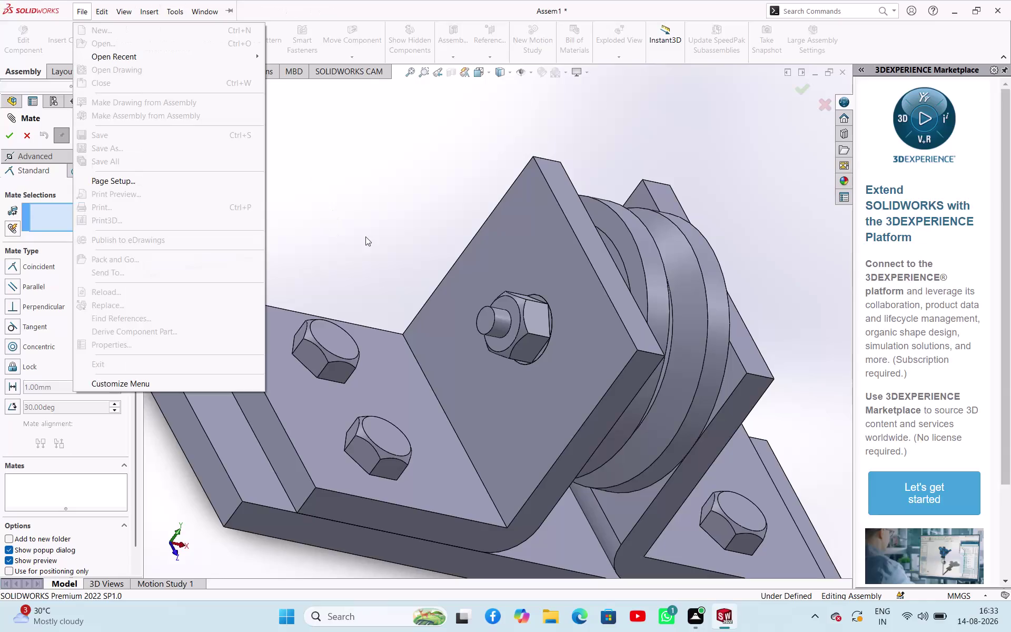
Mate NUT Front Plane coincident with Assem1 Front Plane to fully define the assembly.
click(375, 177)
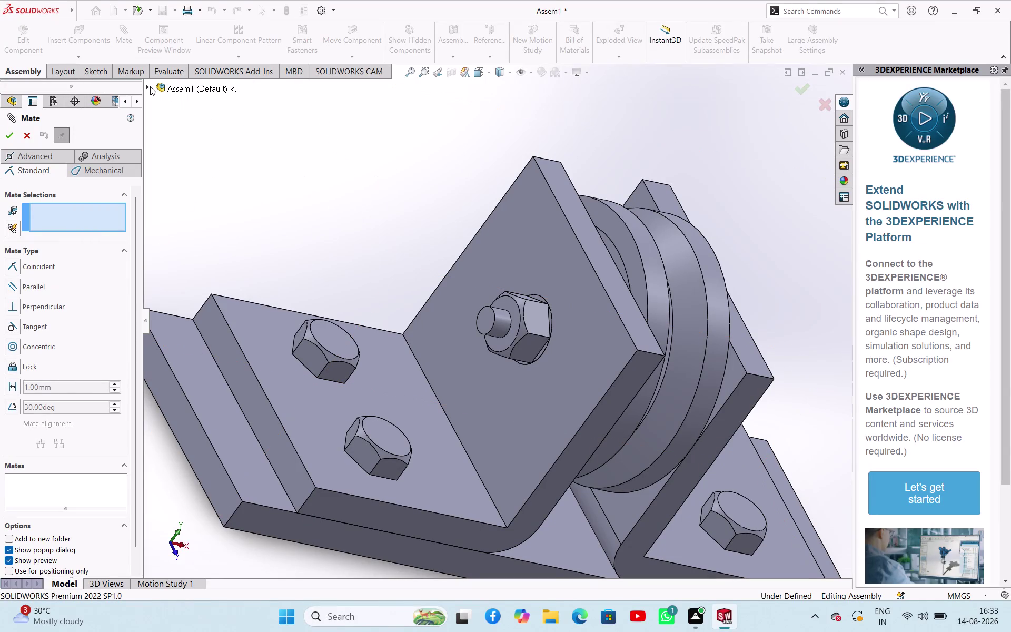
click(150, 87)
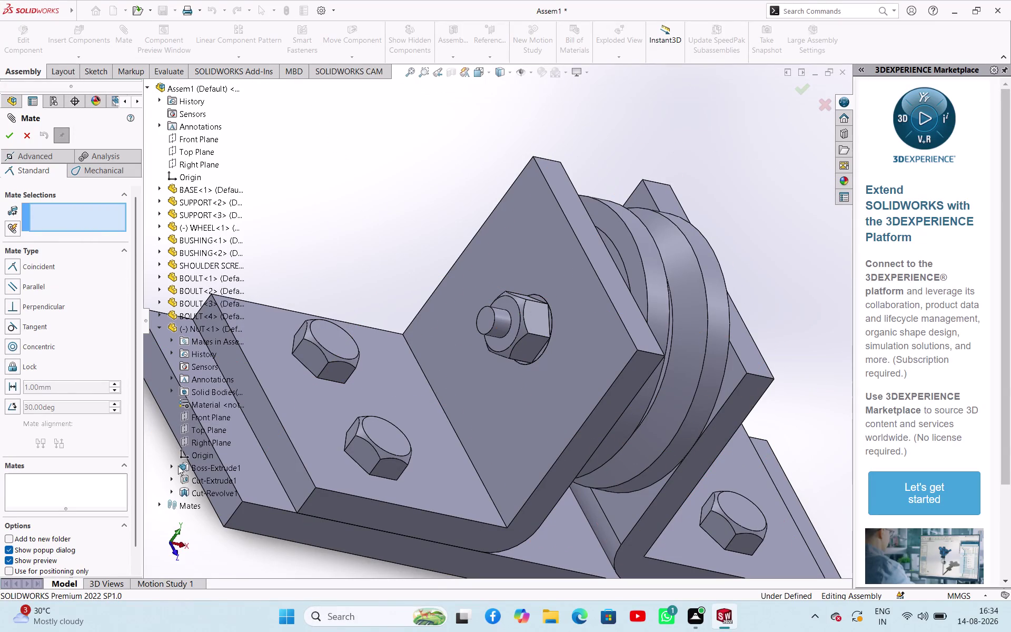
click(201, 417)
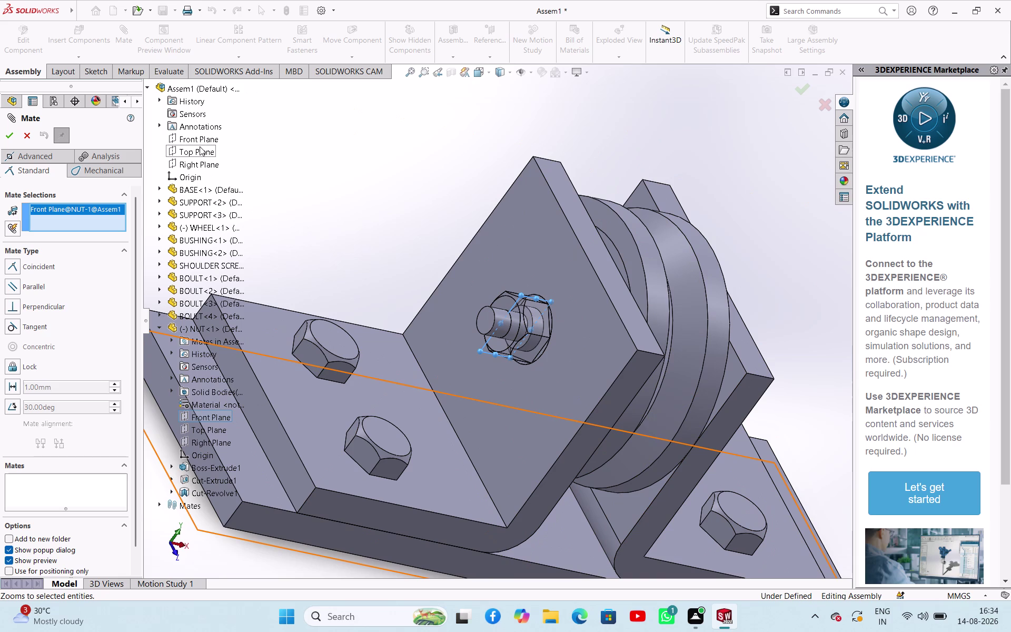
click(197, 137)
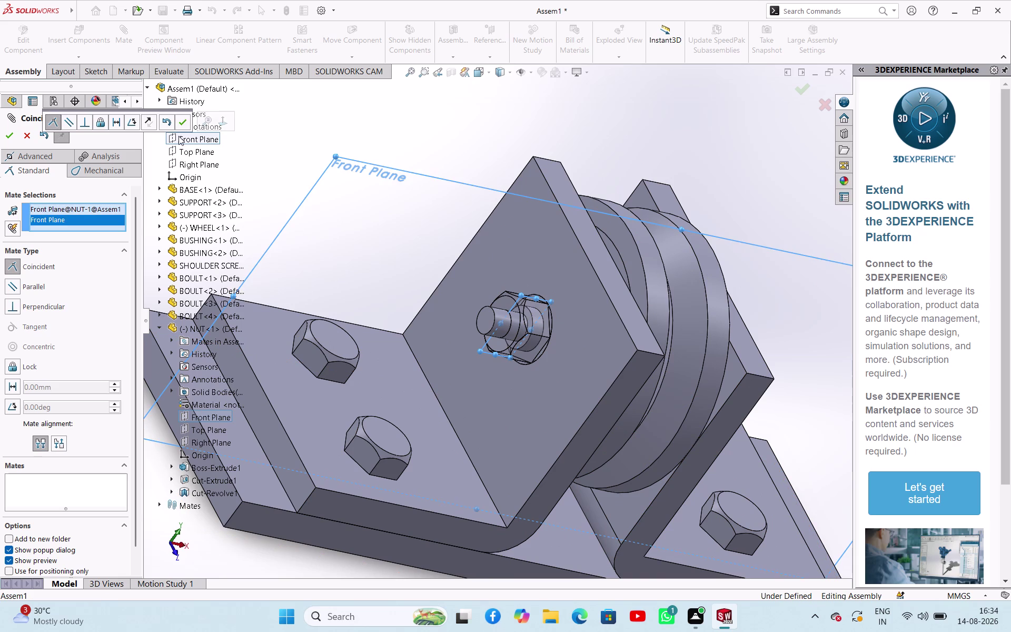
click(183, 122)
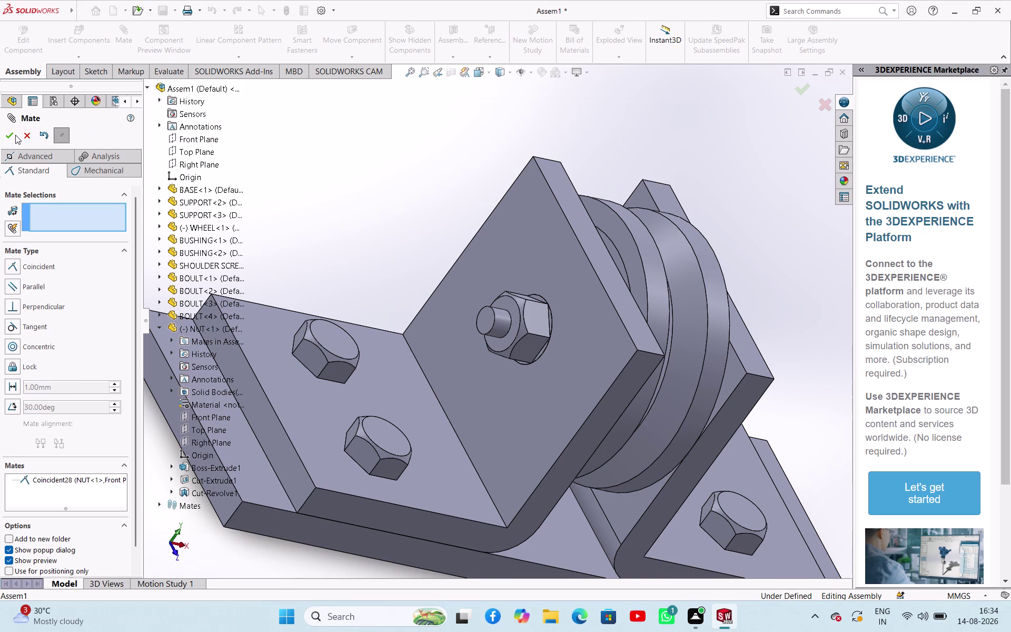
click(14, 135)
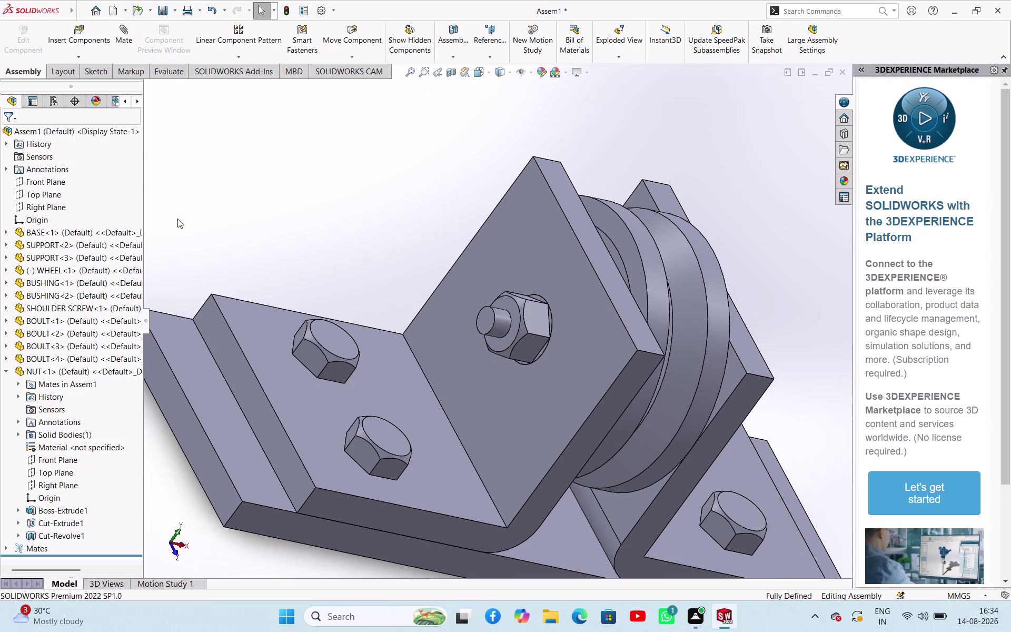
click(7, 374)
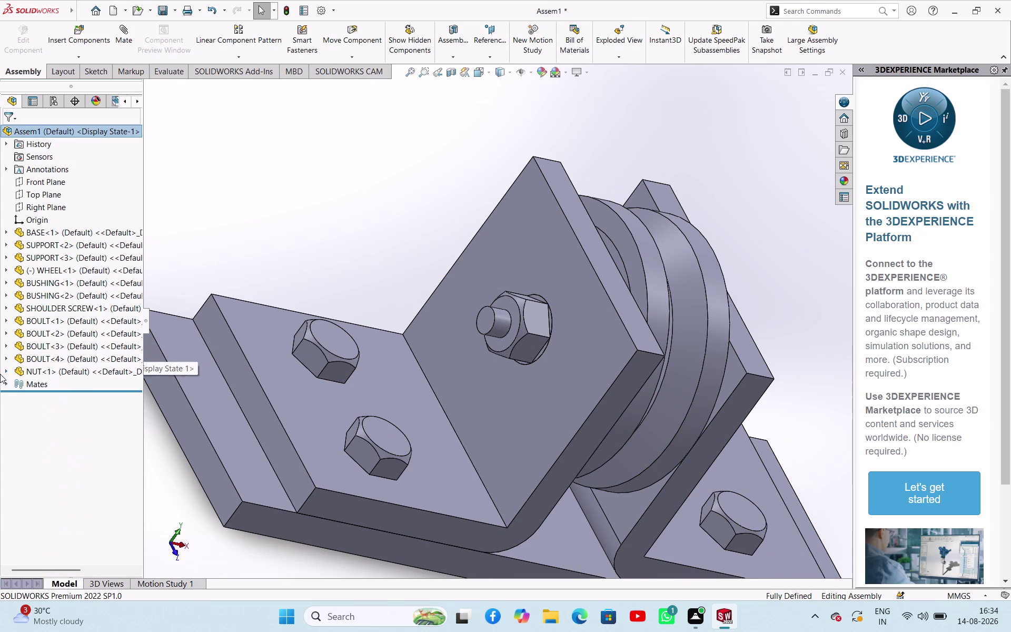
click(241, 225)
scroll(up, 3)
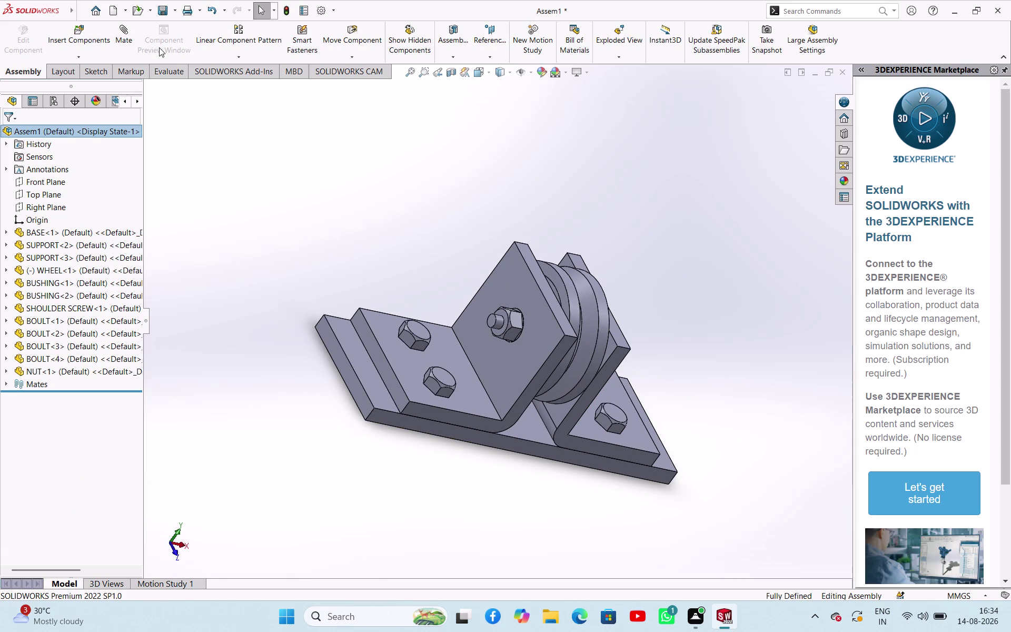
click(308, 186)
middle_drag(311, 194, 275, 183)
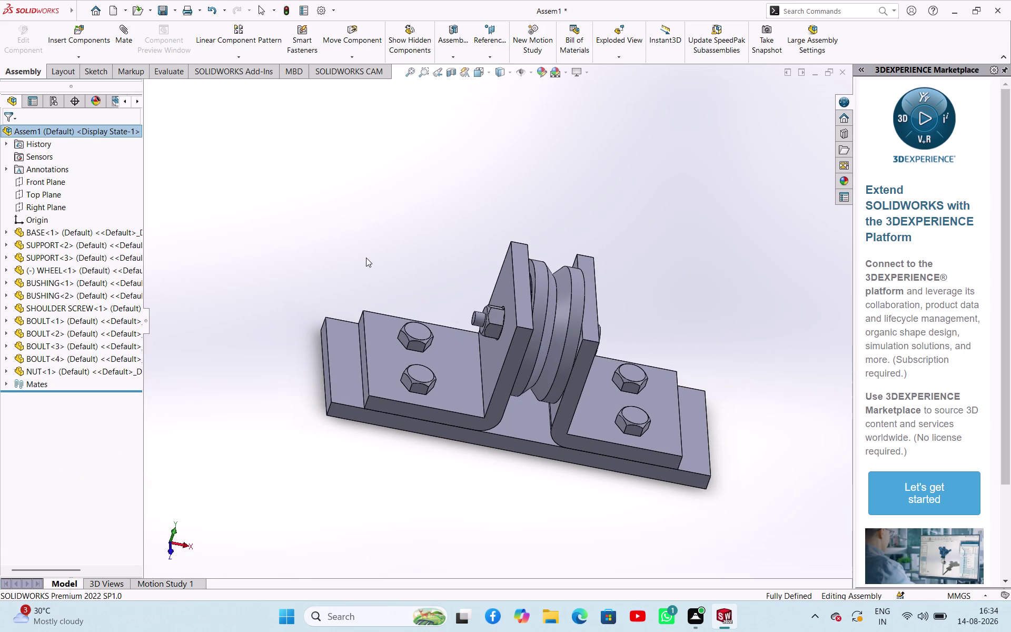
key(ctrl+F2)
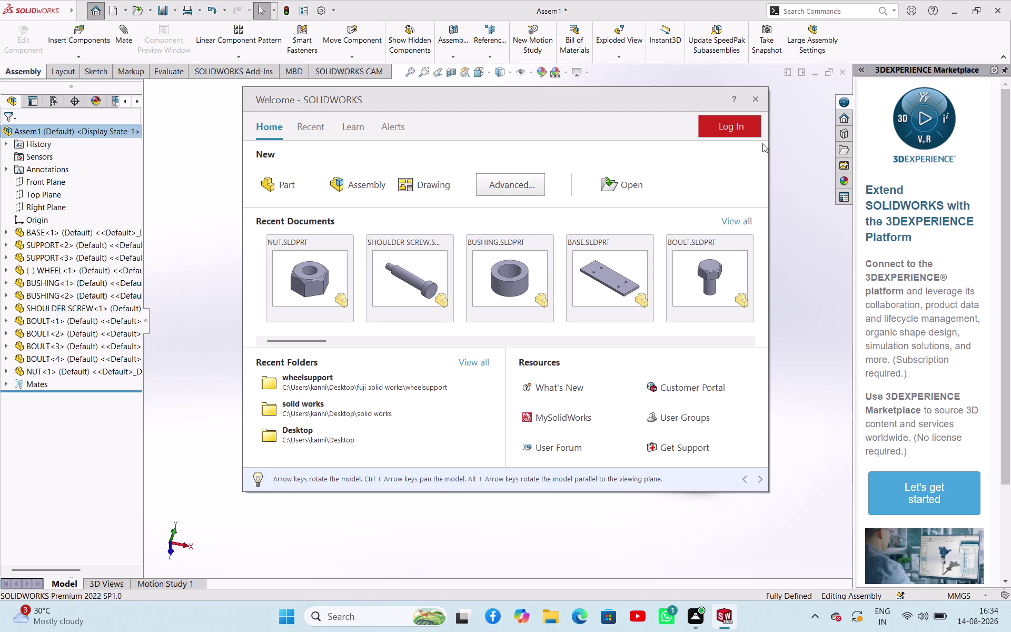
click(762, 102)
click(696, 202)
middle_drag(696, 241, 621, 216)
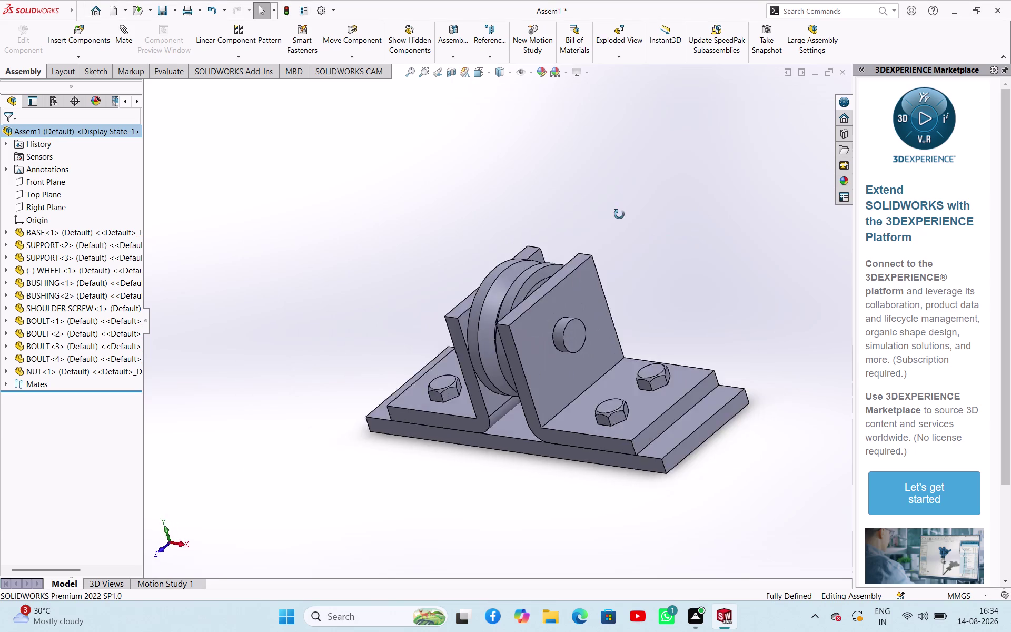
middle_drag(621, 216, 789, 267)
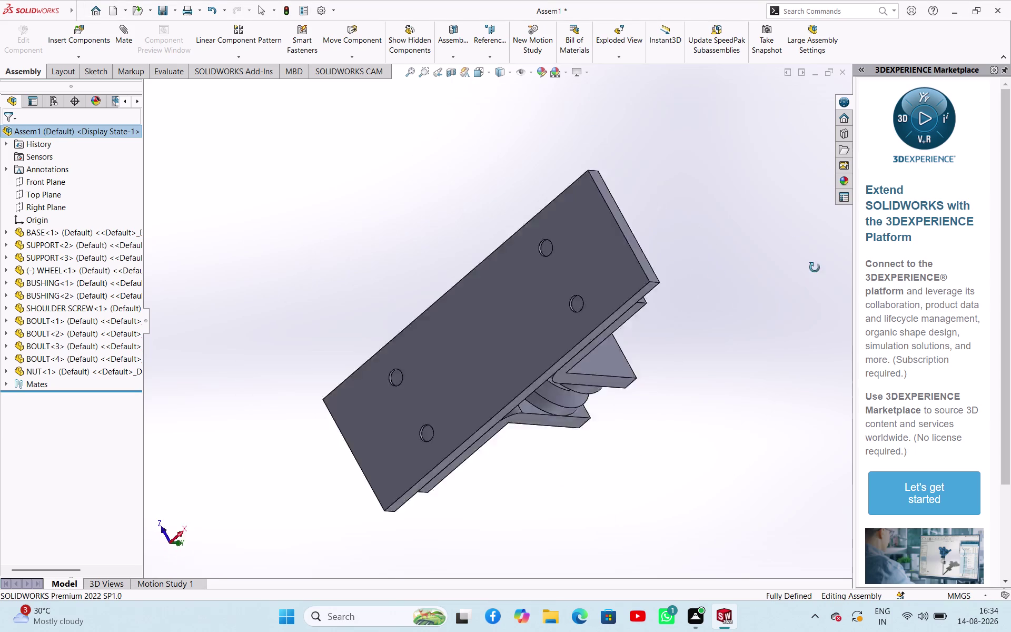
middle_drag(788, 268, 511, 149)
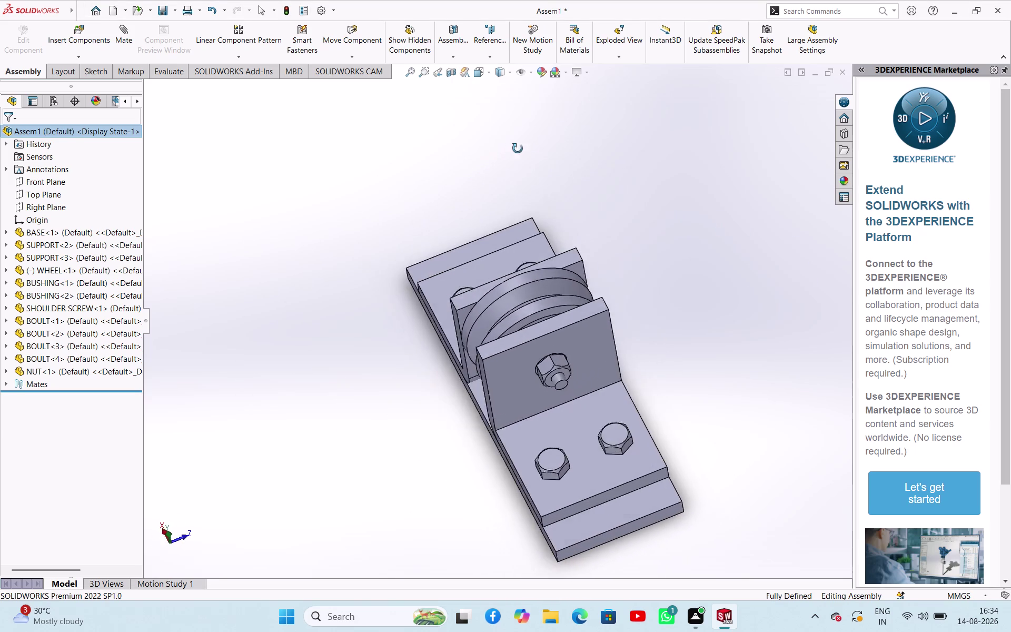
middle_drag(511, 149, 546, 184)
middle_drag(763, 325, 771, 286)
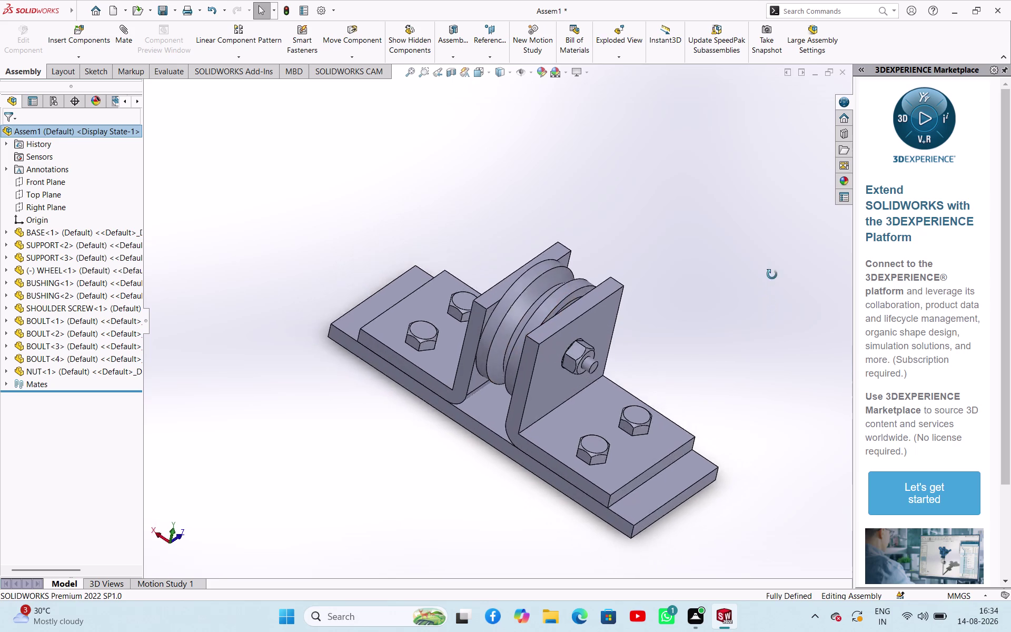
middle_drag(771, 285, 839, 277)
right_click(598, 312)
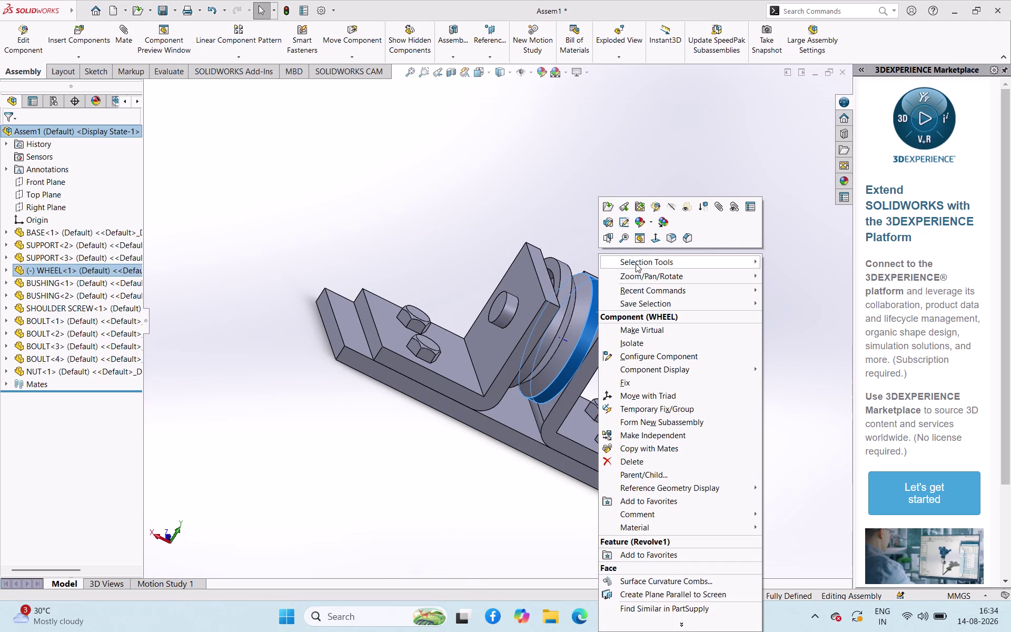
click(549, 197)
click(692, 254)
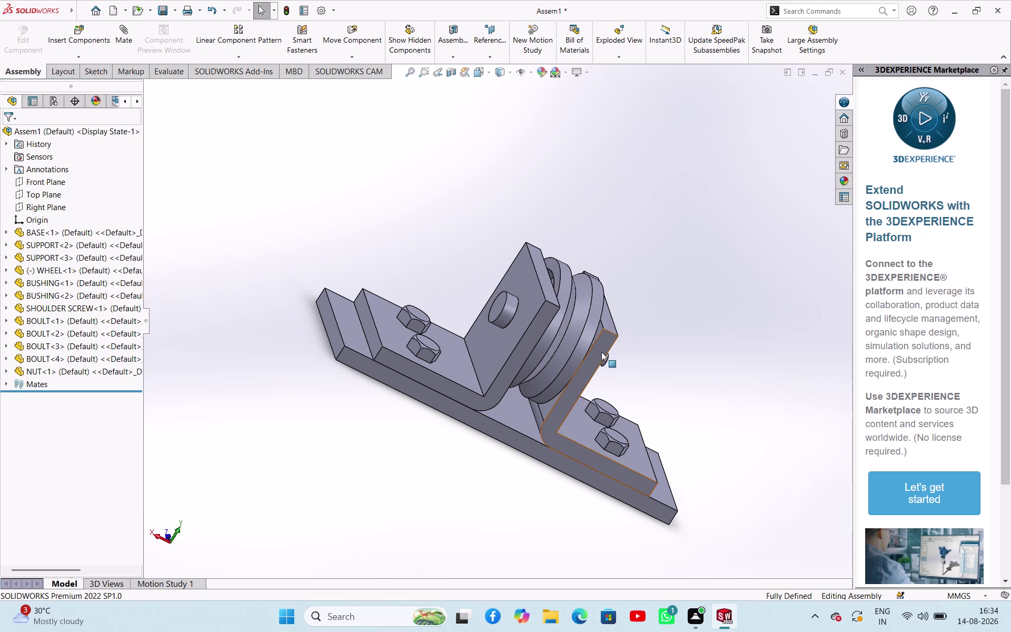
middle_drag(658, 285, 649, 299)
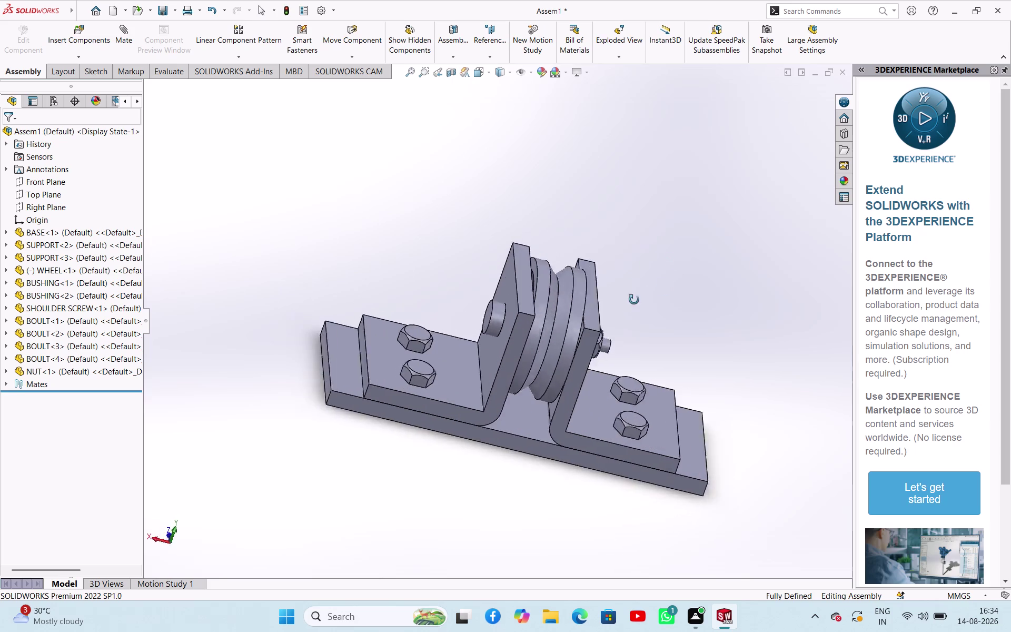
middle_drag(649, 298, 463, 220)
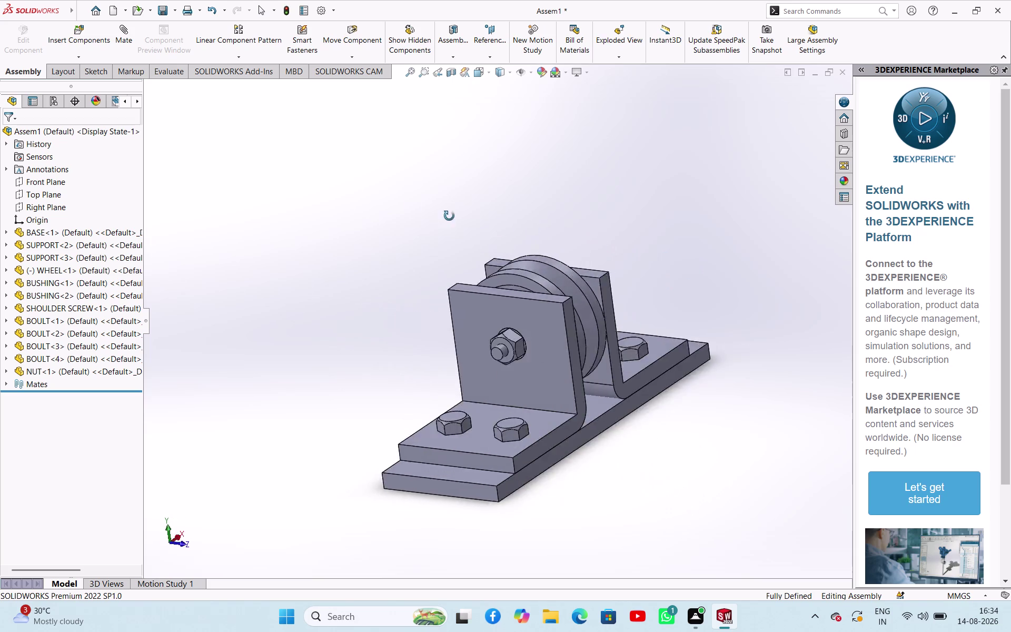
middle_drag(464, 219, 471, 267)
click(504, 279)
right_click(504, 279)
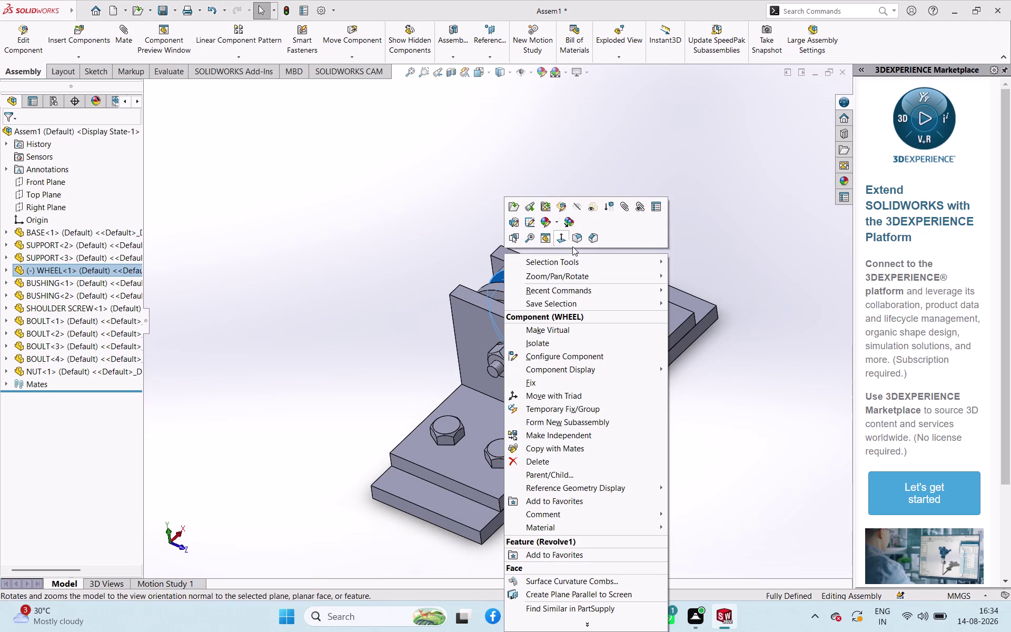
click(389, 181)
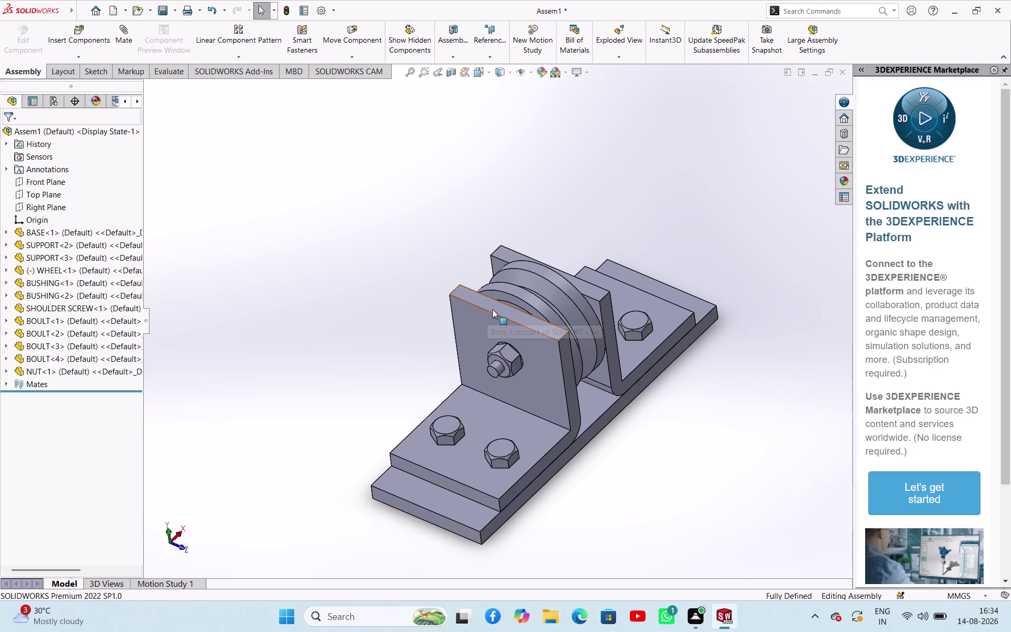
click(475, 327)
click(514, 296)
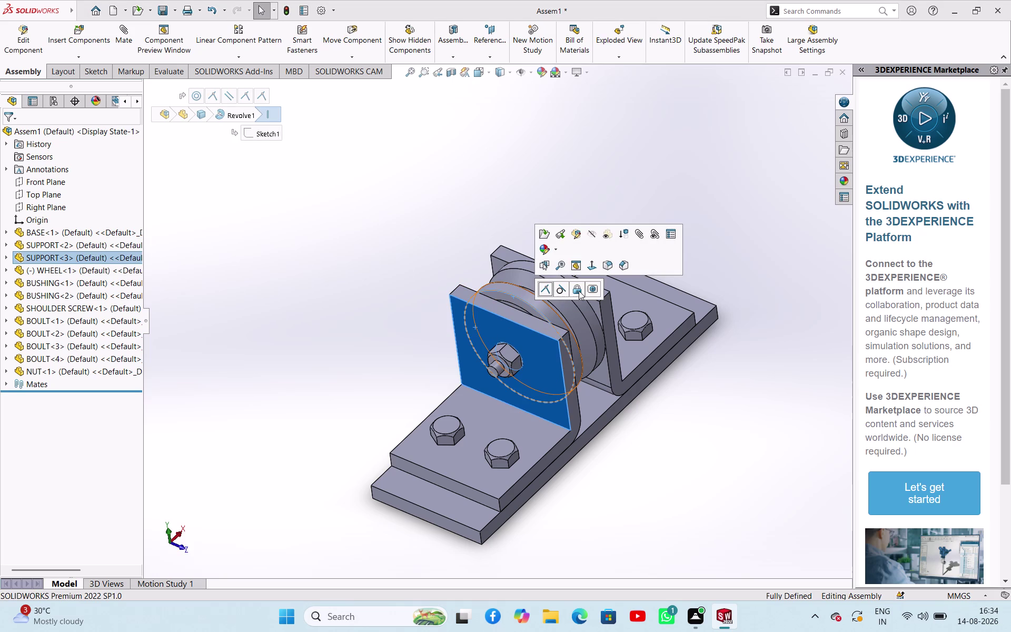
click(426, 237)
click(380, 238)
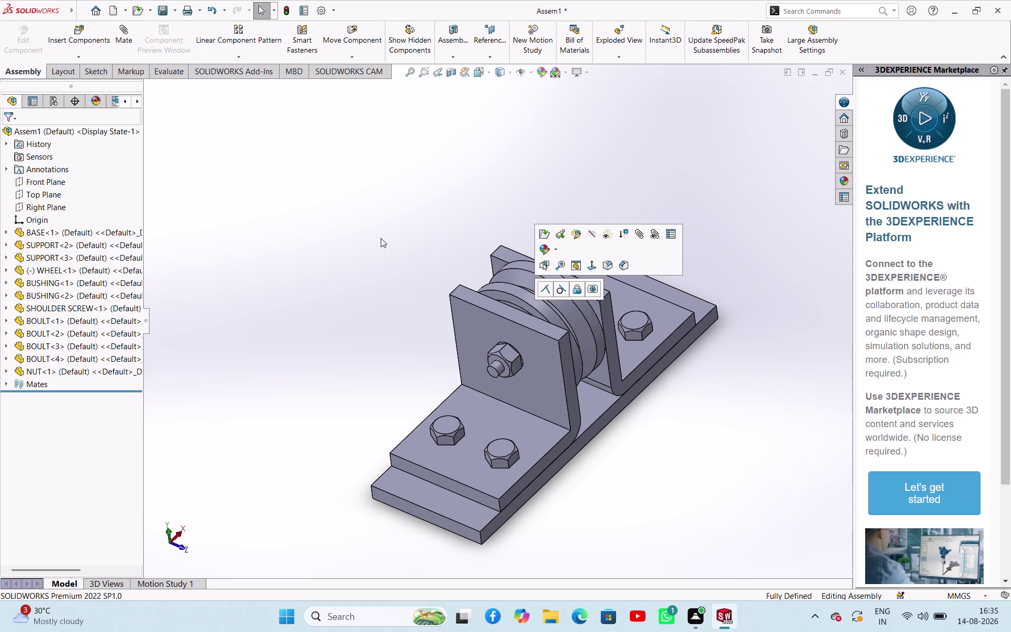
click(381, 286)
click(459, 165)
click(335, 255)
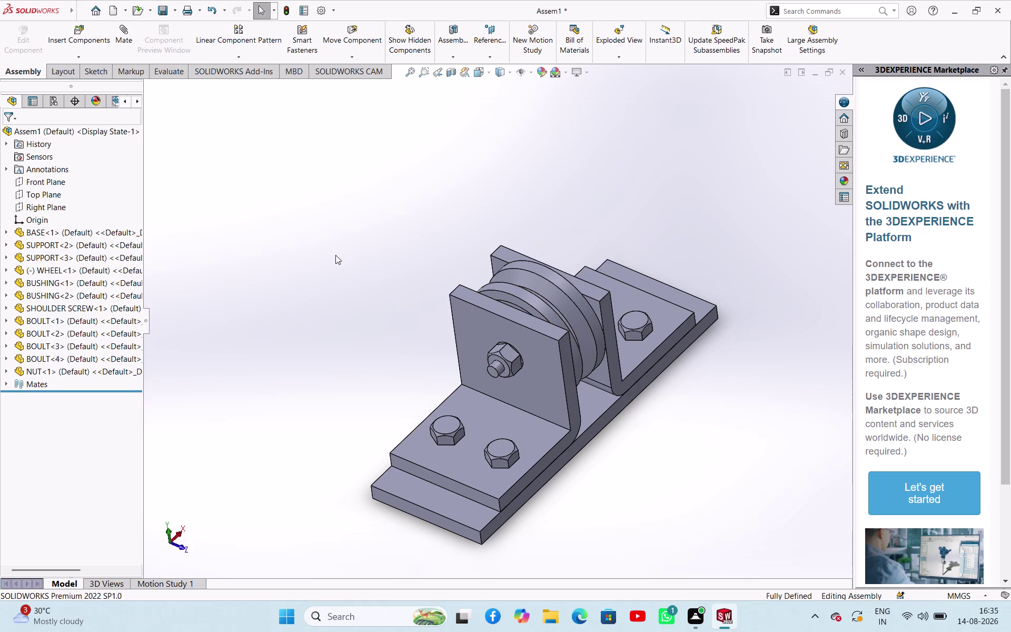
Save the assembly as Assem1 in Desktop > fuji solid works > wheelsupport.
key(ctrl+s)
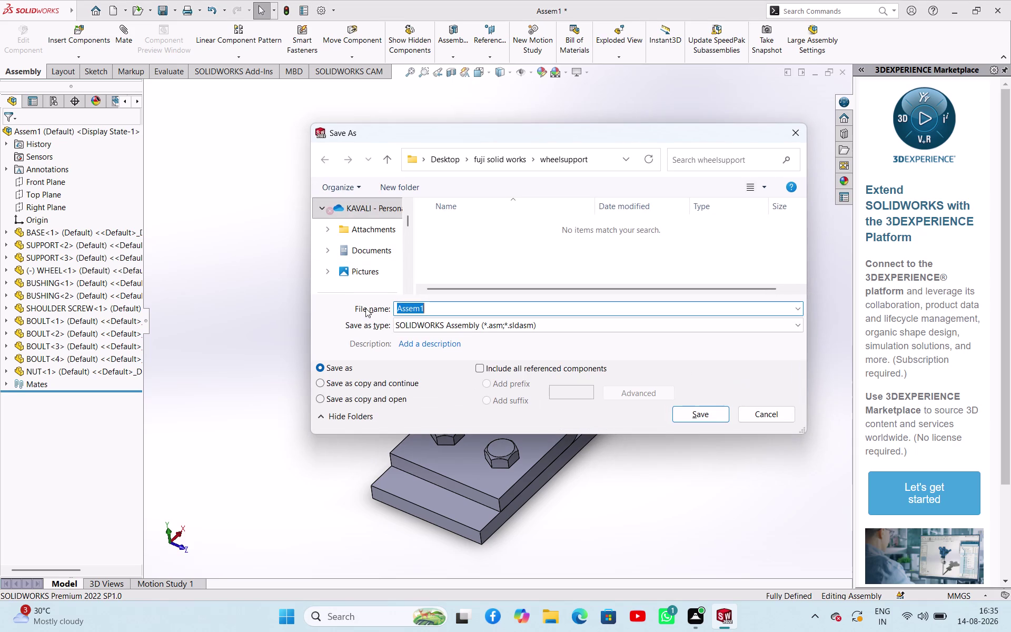
scroll(down, 3)
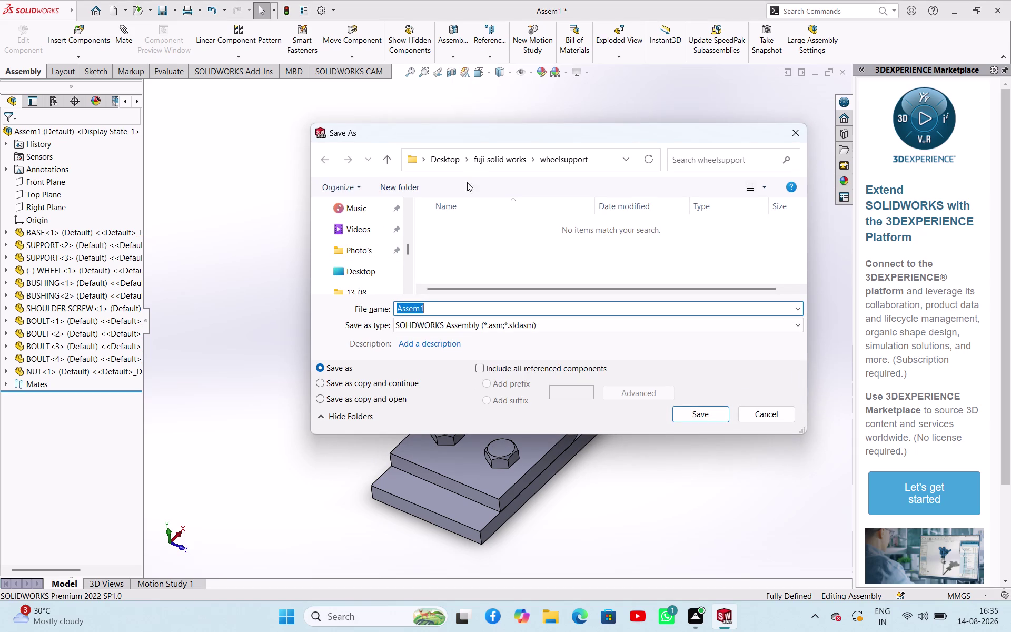
click(372, 269)
scroll(down, 3)
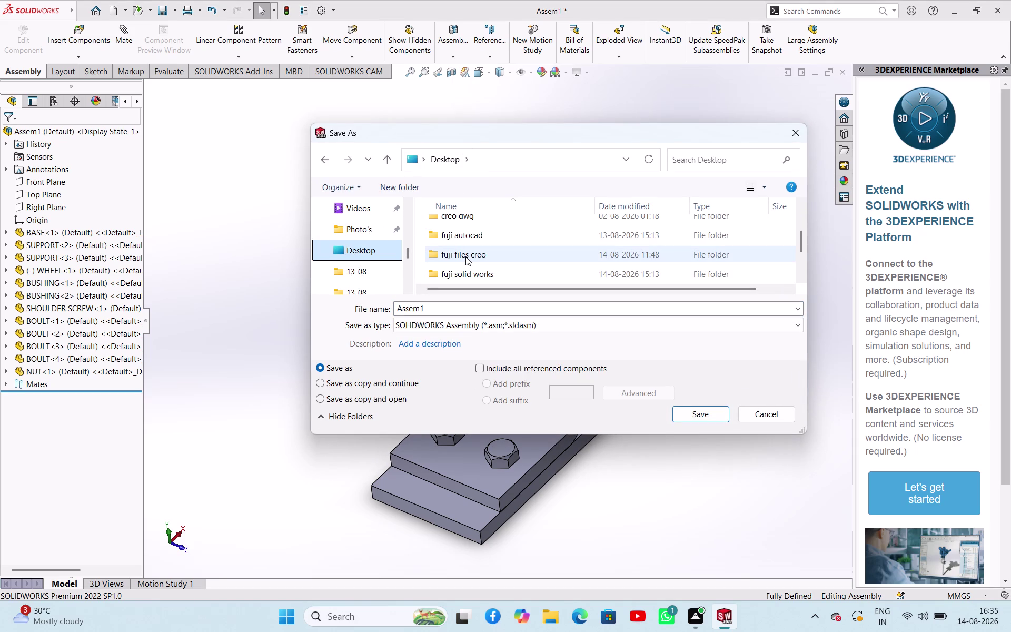
double_click(474, 271)
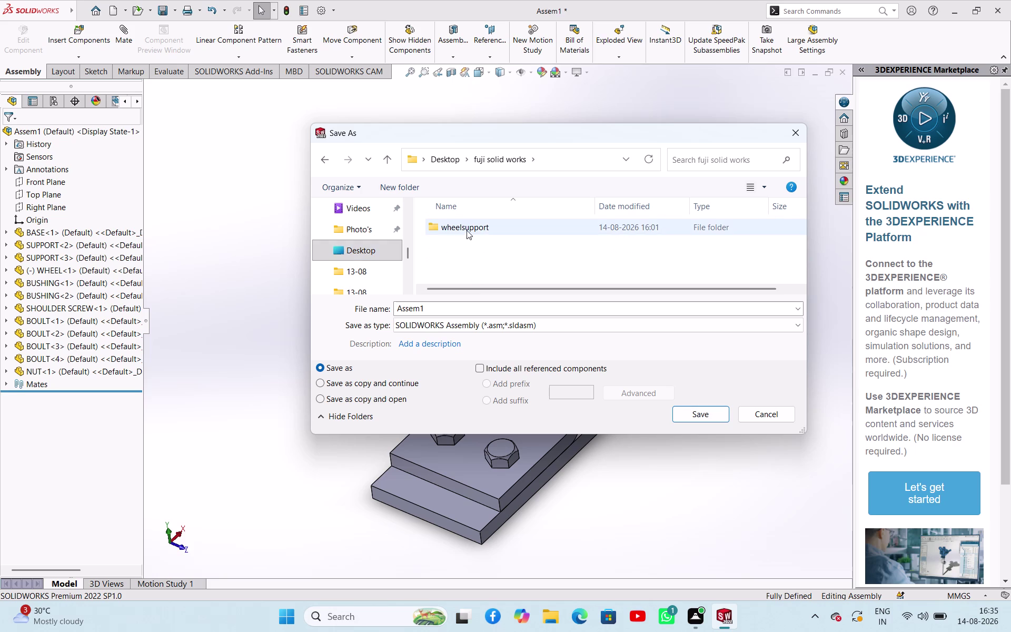
double_click(470, 225)
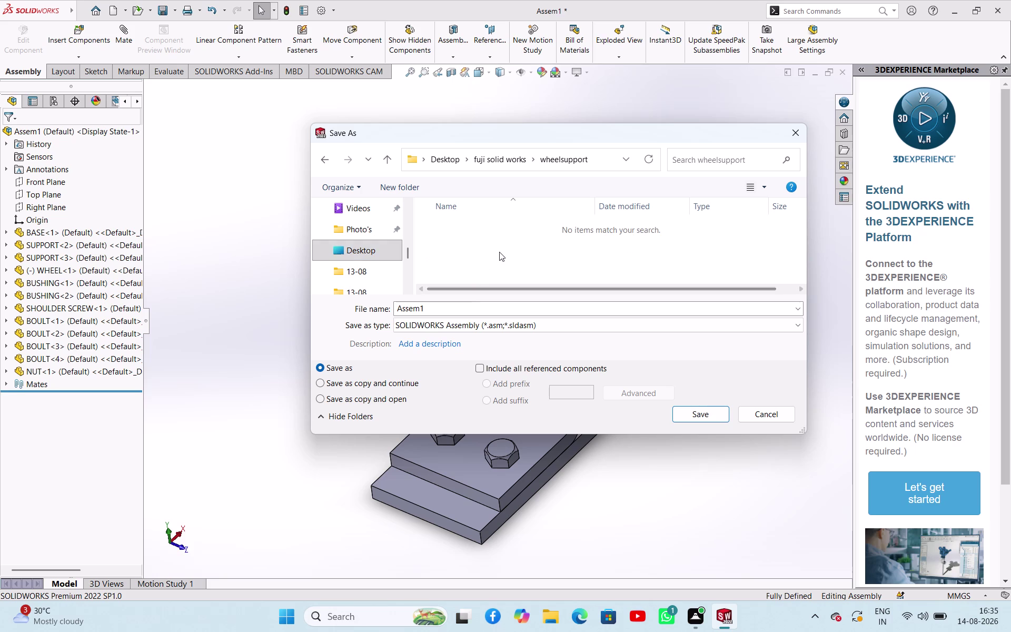
scroll(down, 3)
scroll(up, 3)
scroll(down, 3)
scroll(up, 3)
scroll(down, 3)
scroll(up, 3)
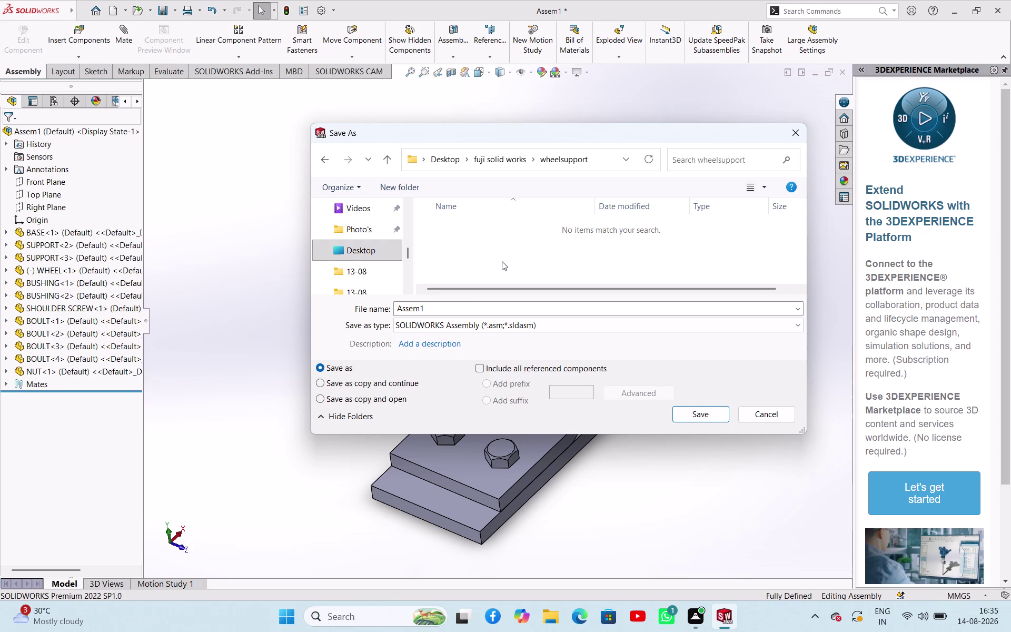
click(707, 417)
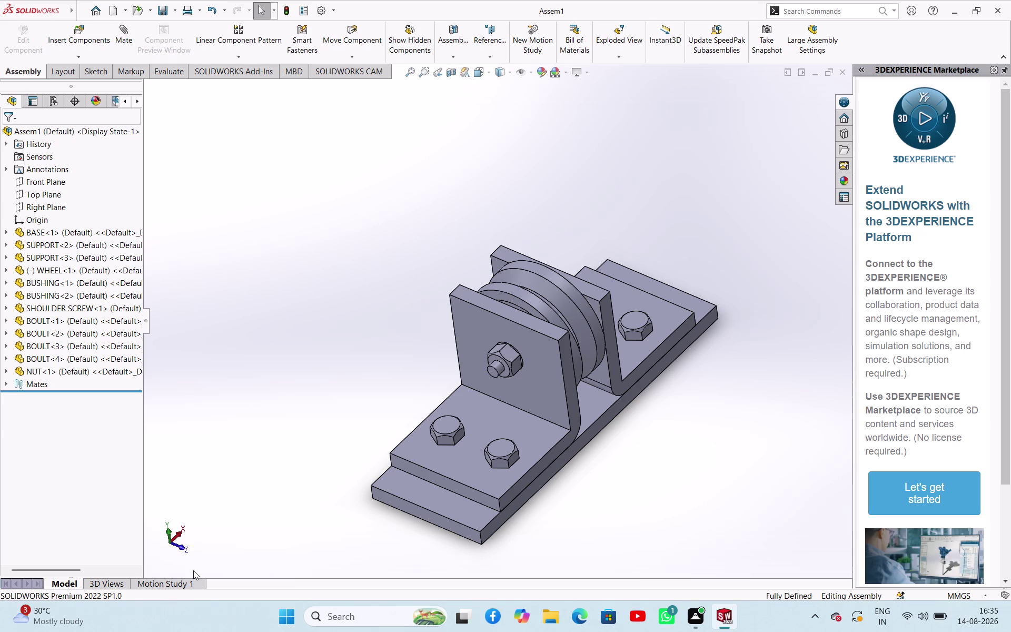
Start saving the assembly with Ctrl+S, which brings up the rebuild prompt.
key(ctrl+s)
key(ctrl+s)
click(420, 267)
click(69, 270)
click(330, 284)
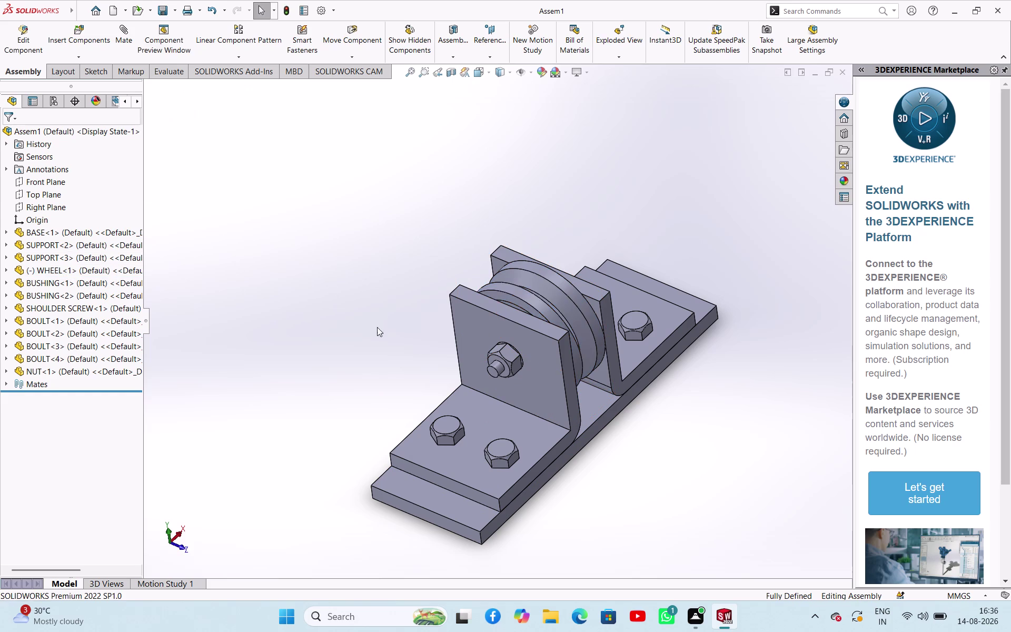
Drag in the assembly view, then select the nut and clear the selection.
drag(537, 298, 479, 271)
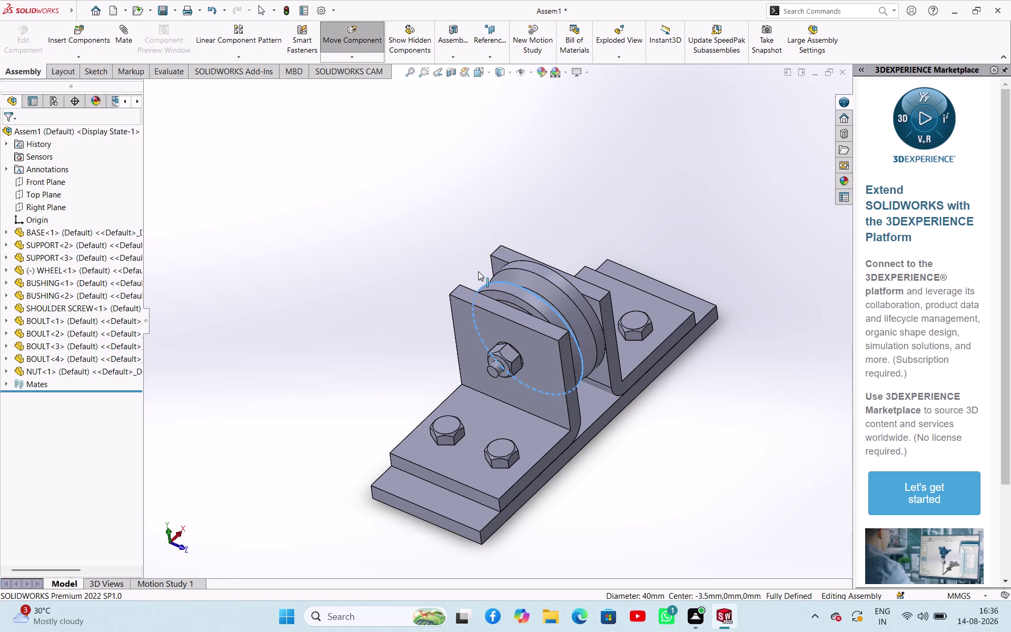
drag(478, 271, 454, 240)
drag(454, 239, 457, 300)
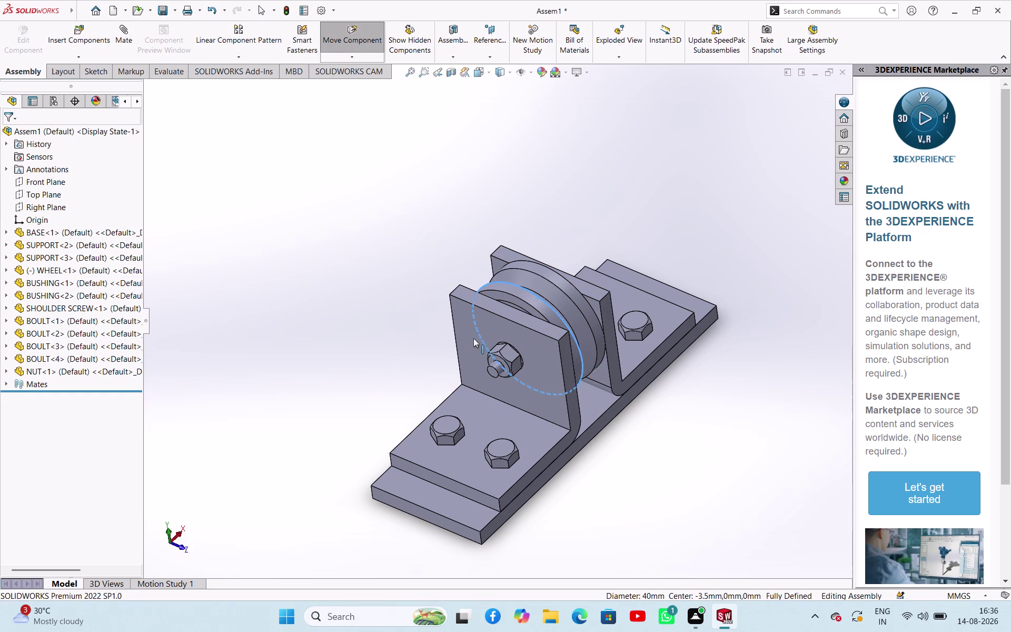
drag(457, 300, 546, 338)
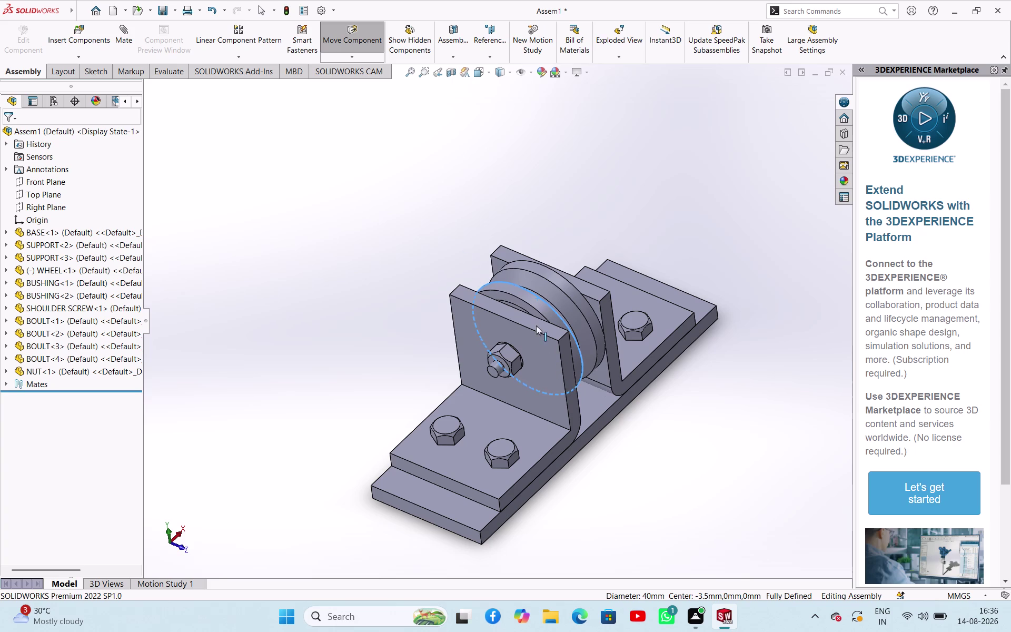
drag(546, 338, 540, 296)
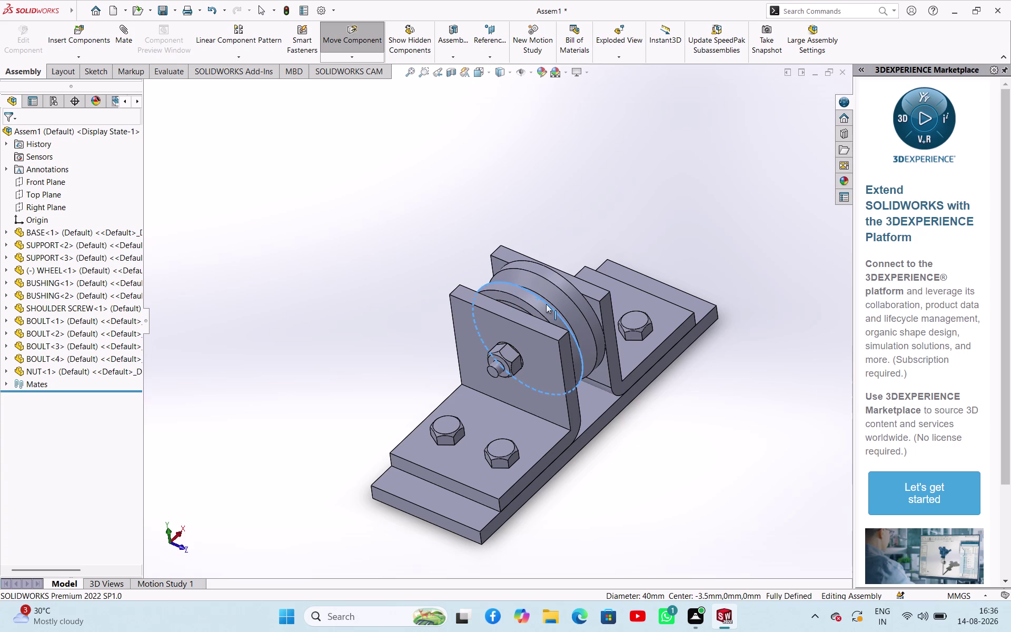
drag(540, 296, 666, 397)
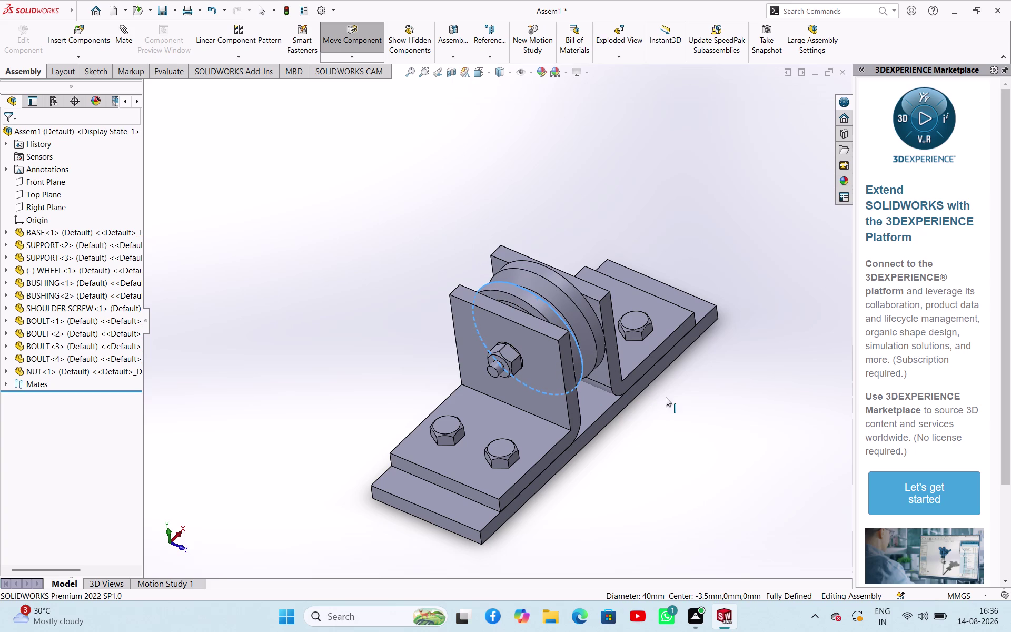
drag(666, 397, 508, 282)
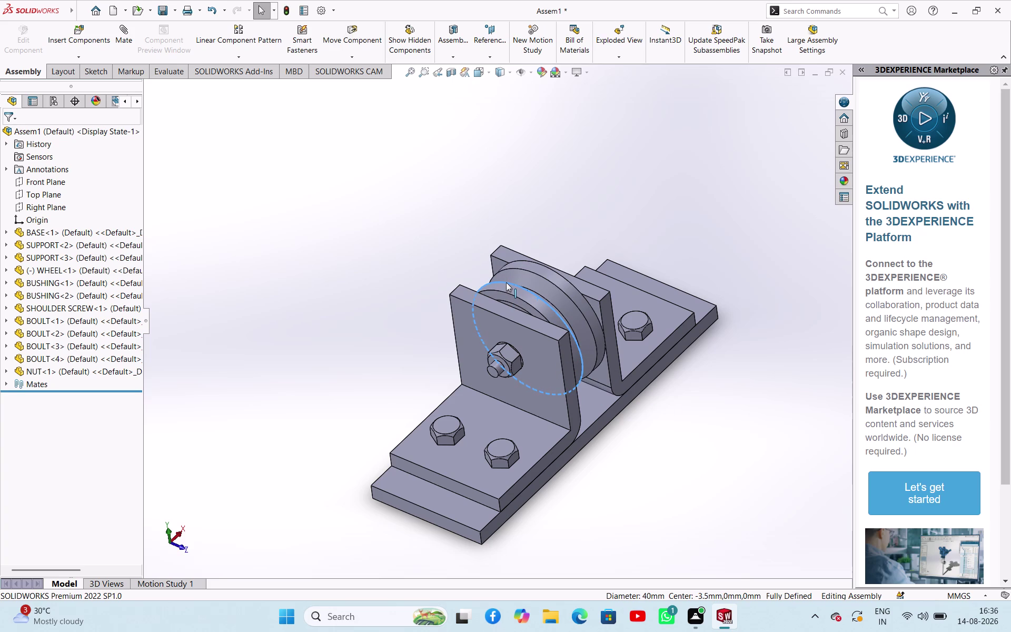
click(372, 265)
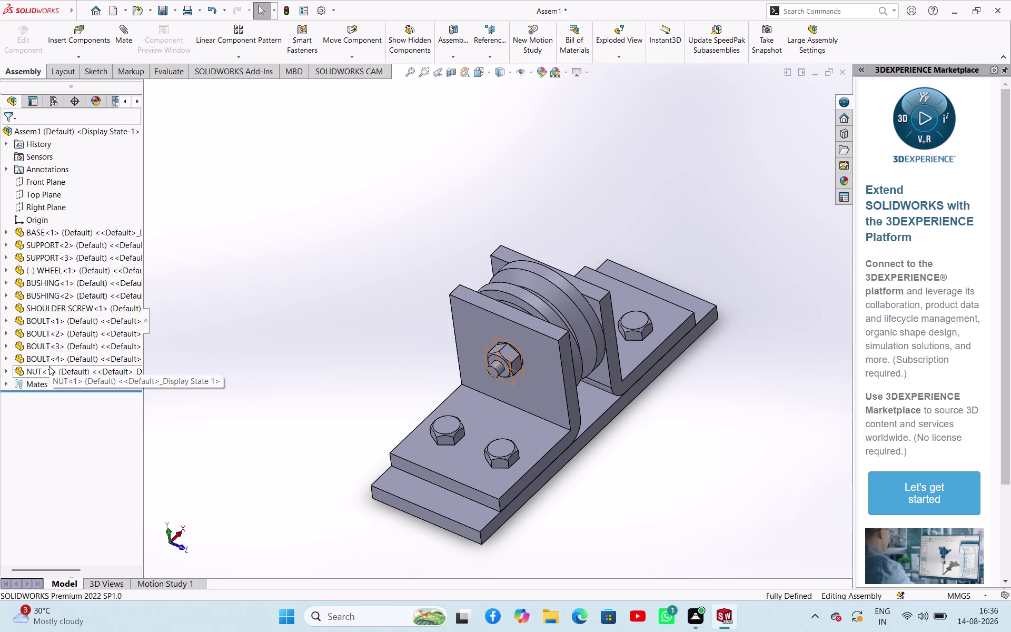
click(328, 267)
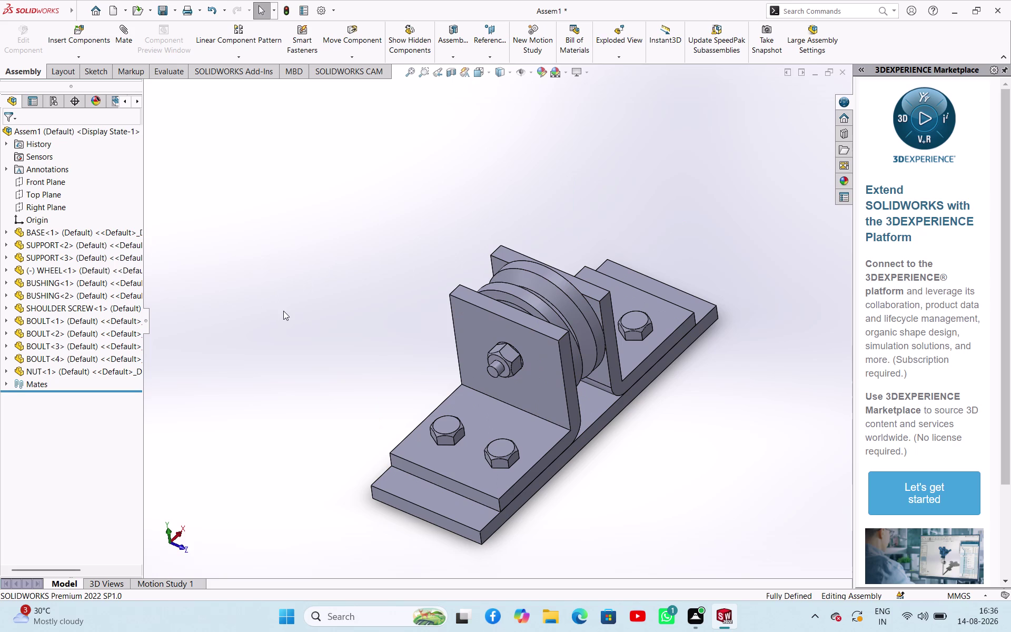
click(329, 249)
Rebuild and save the wheel-support assembly, then start a new document with Ctrl+N.
key(ctrl+s)
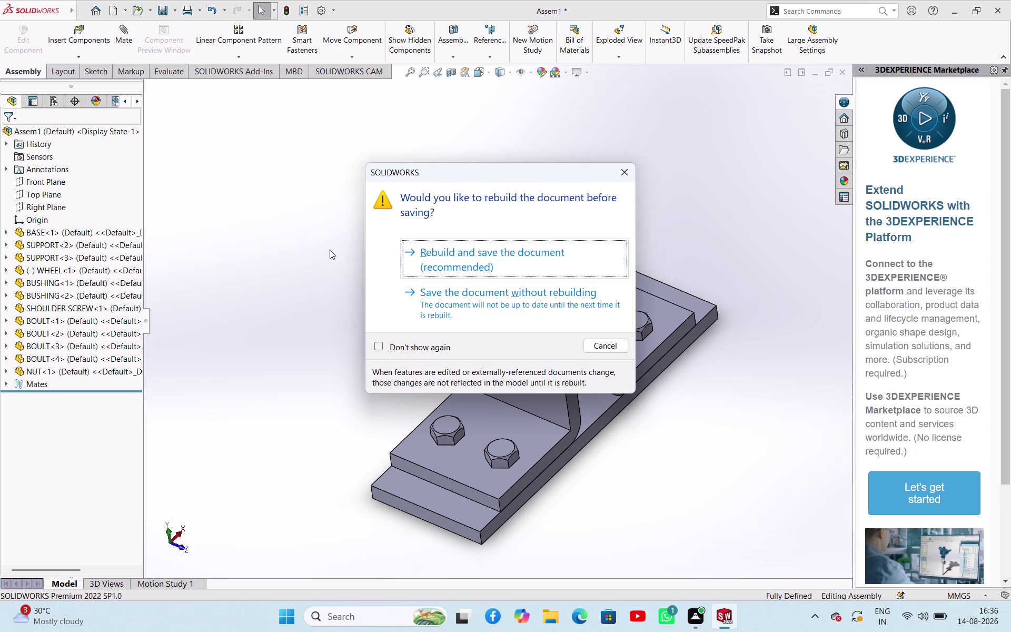
click(424, 251)
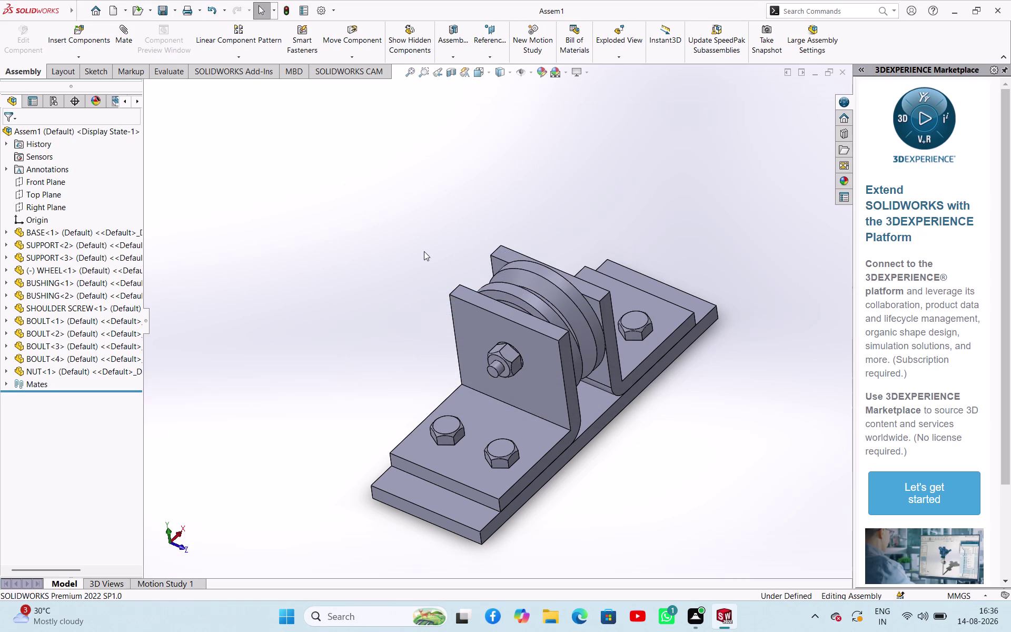
click(387, 249)
click(354, 156)
key(ctrl+n)
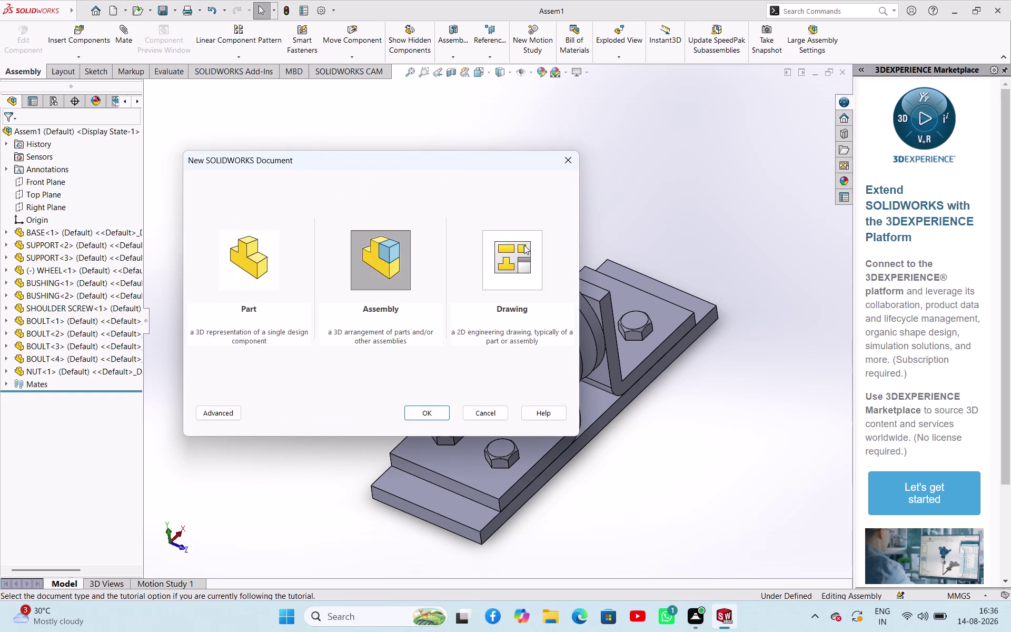
Create a new Drawing document on an A0 (ISO) sheet.
click(511, 259)
click(424, 413)
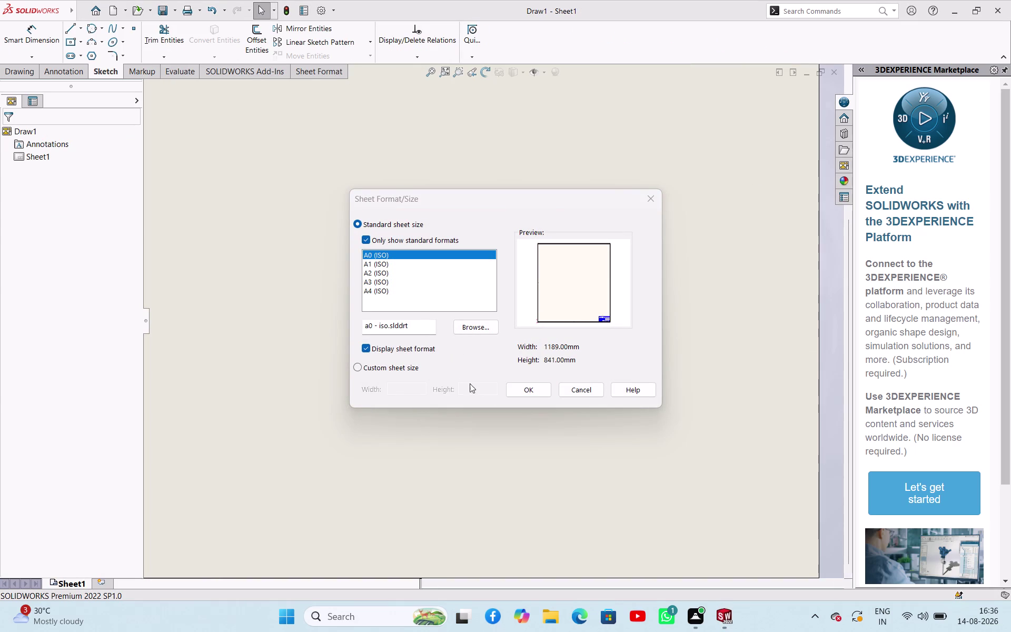
click(517, 392)
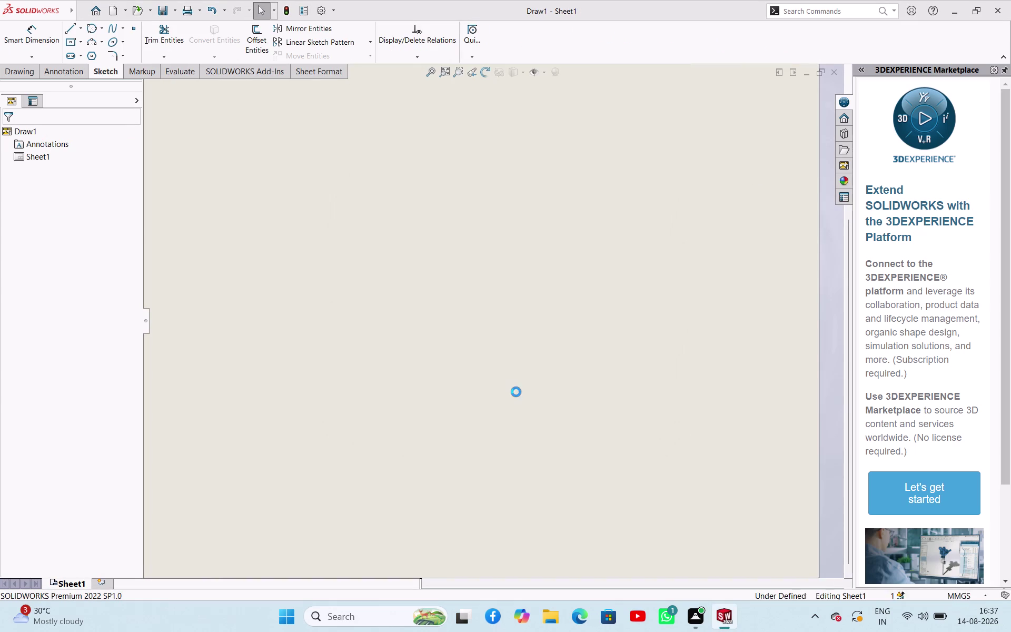
scroll(up, 3)
scroll(down, 3)
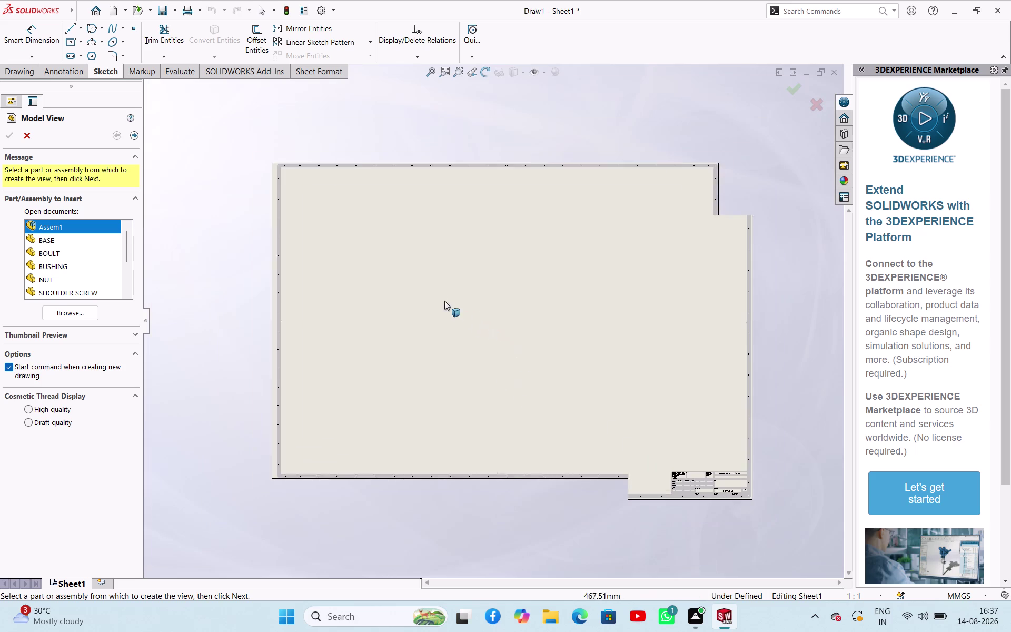
scroll(down, 3)
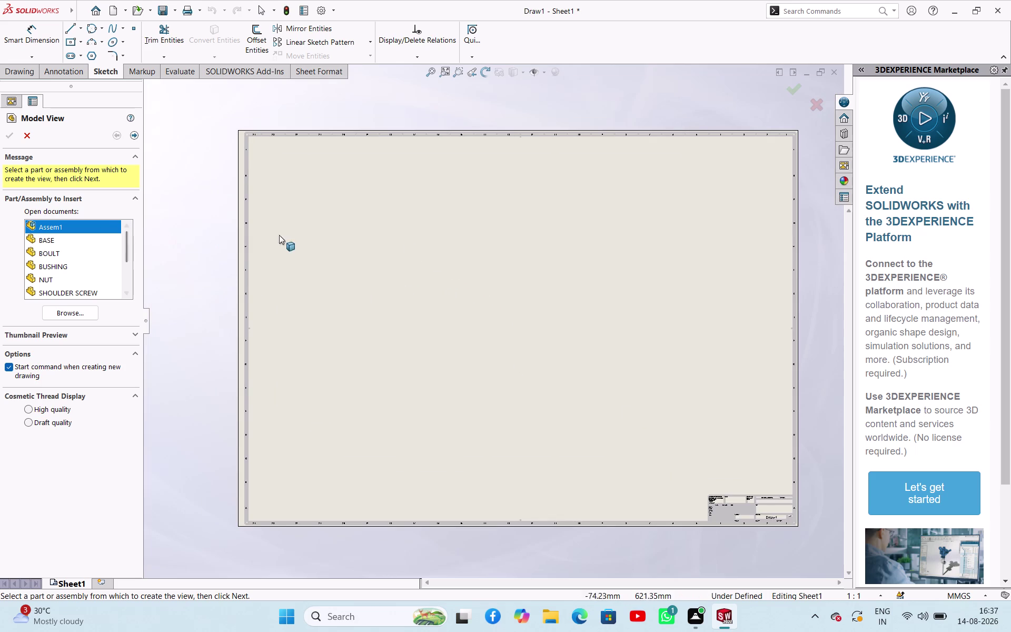
Dismiss the wrong-document warning and load Assem1 from the wheelsupport folder as the view model.
click(693, 207)
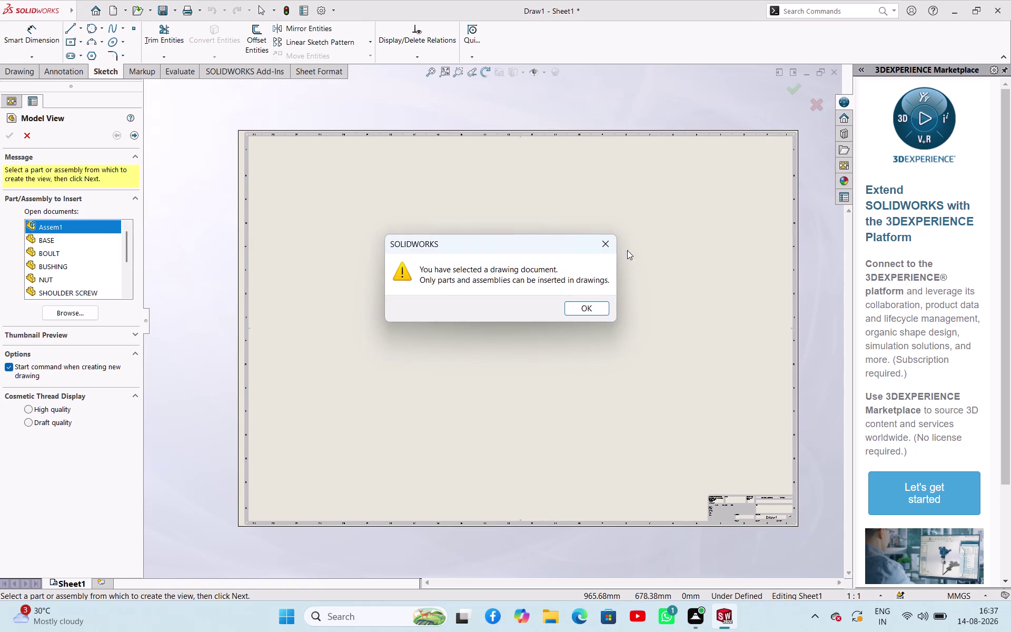
click(595, 307)
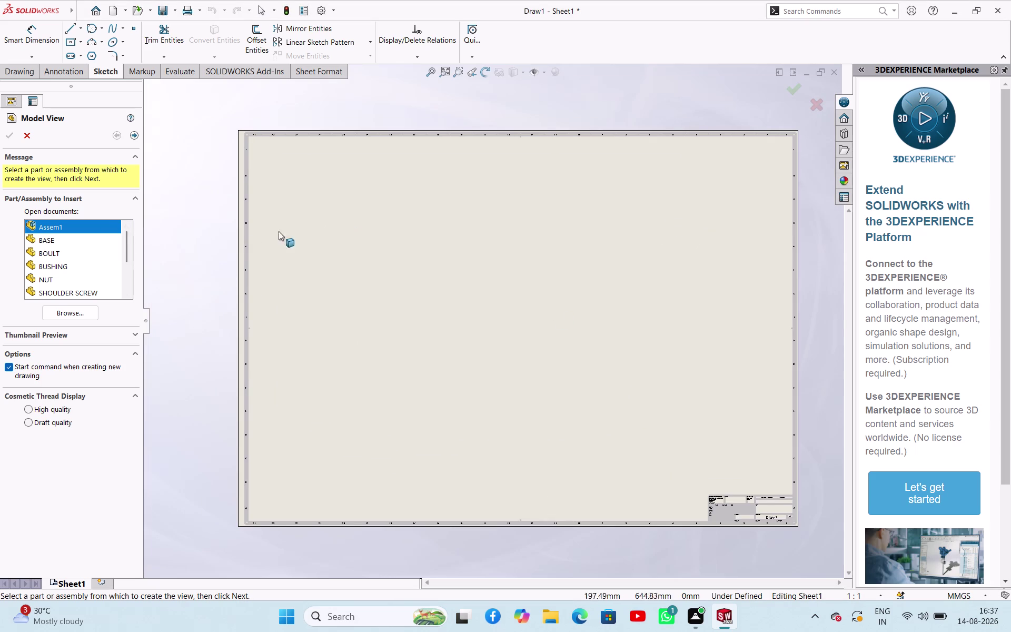
click(78, 309)
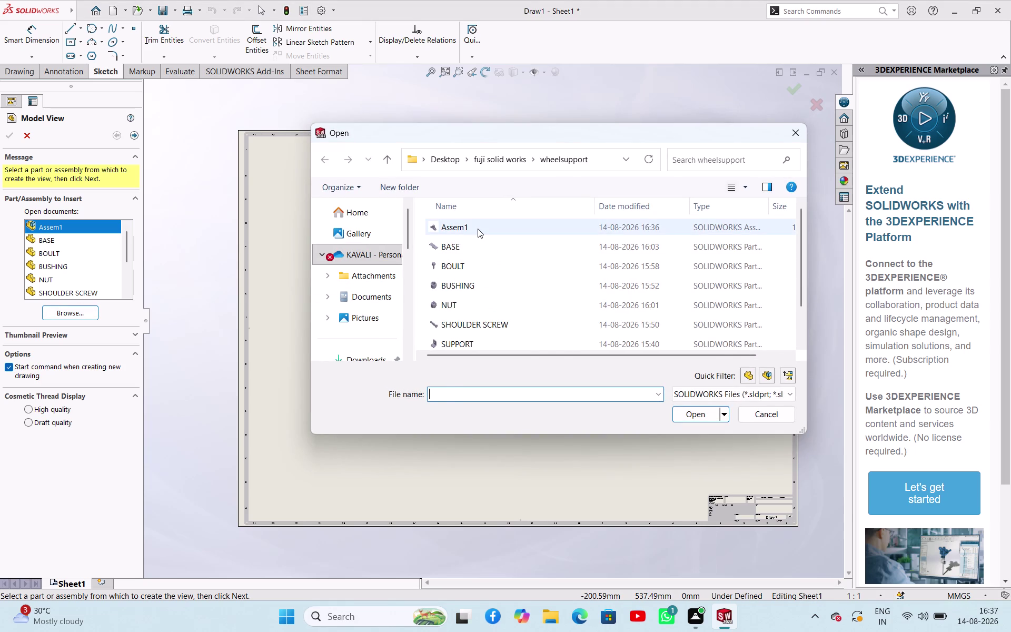
click(478, 229)
click(706, 414)
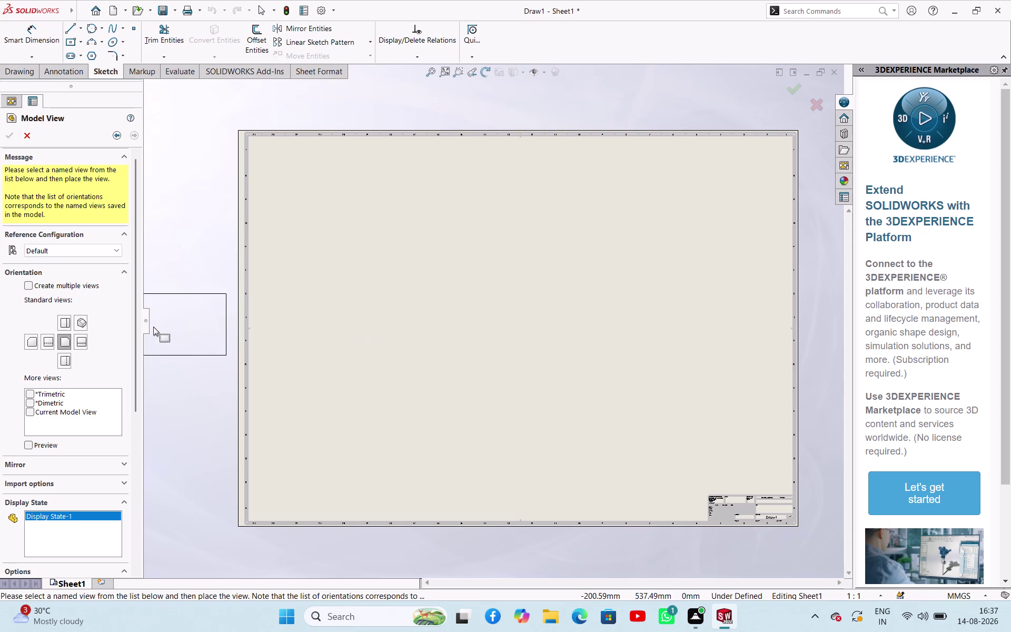
Place an isometric, shaded-with-edges view at the sheet's top-right and choose a custom scale.
click(84, 326)
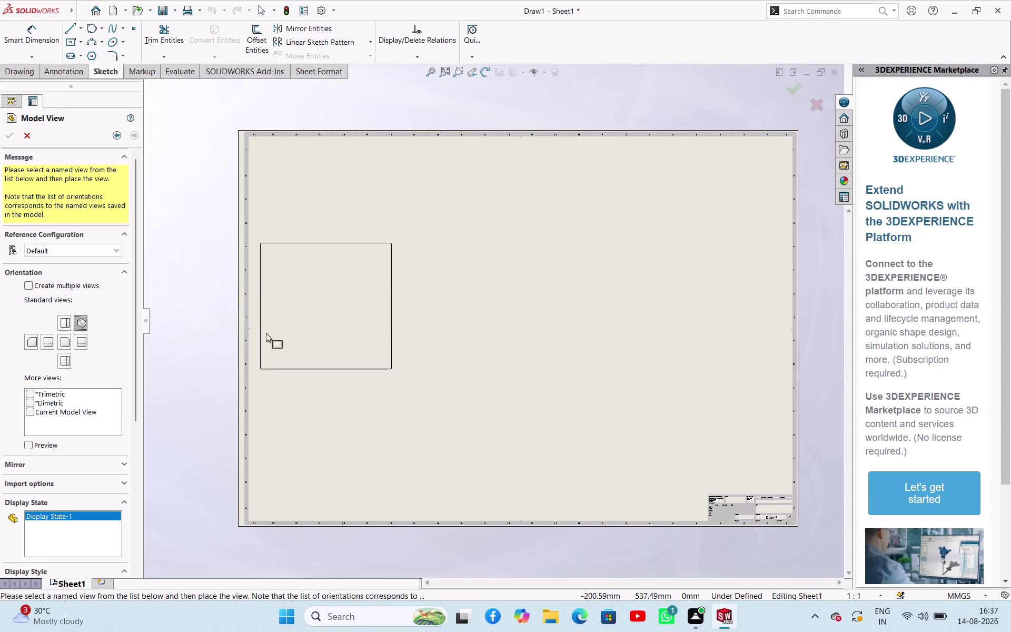
scroll(down, 3)
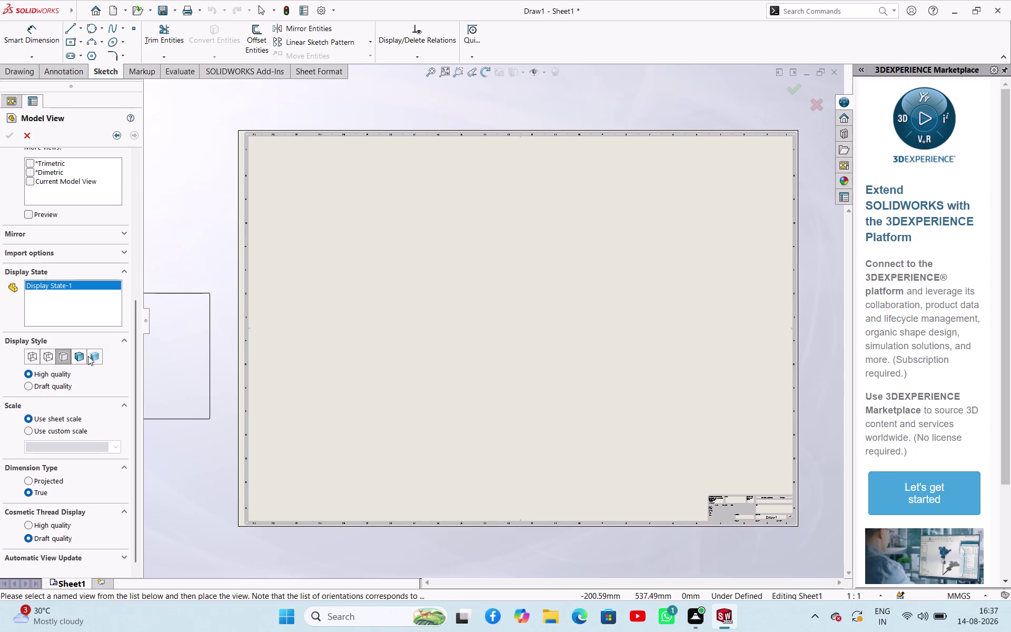
click(87, 356)
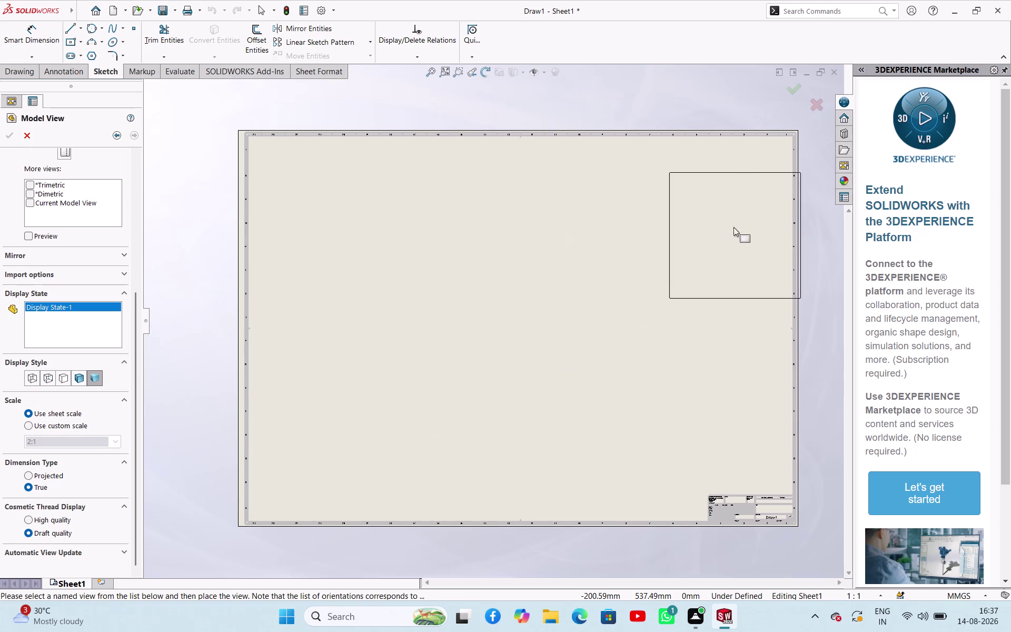
click(706, 225)
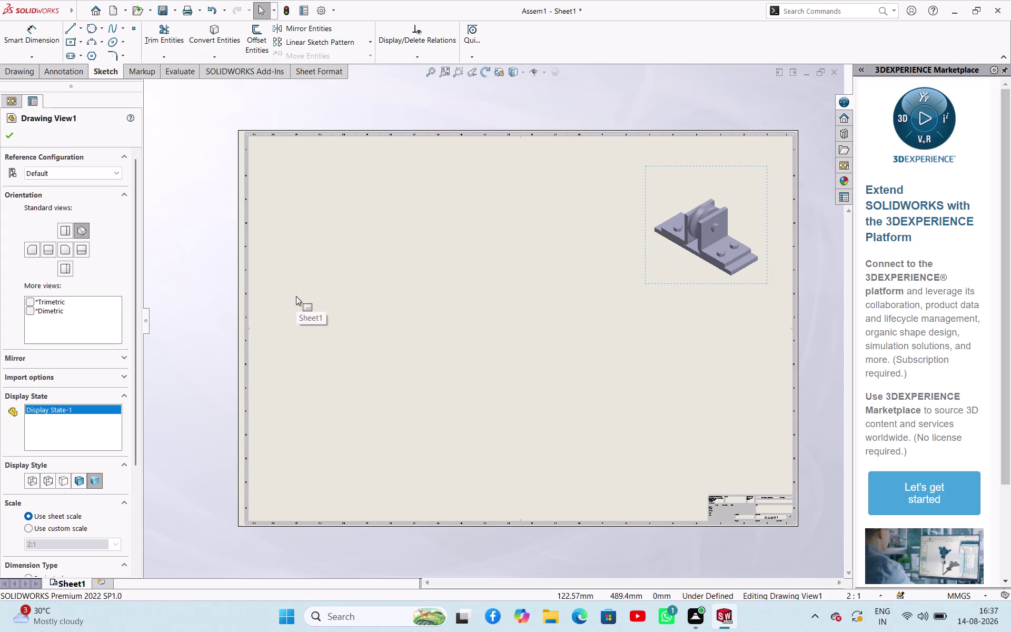
click(27, 524)
click(49, 542)
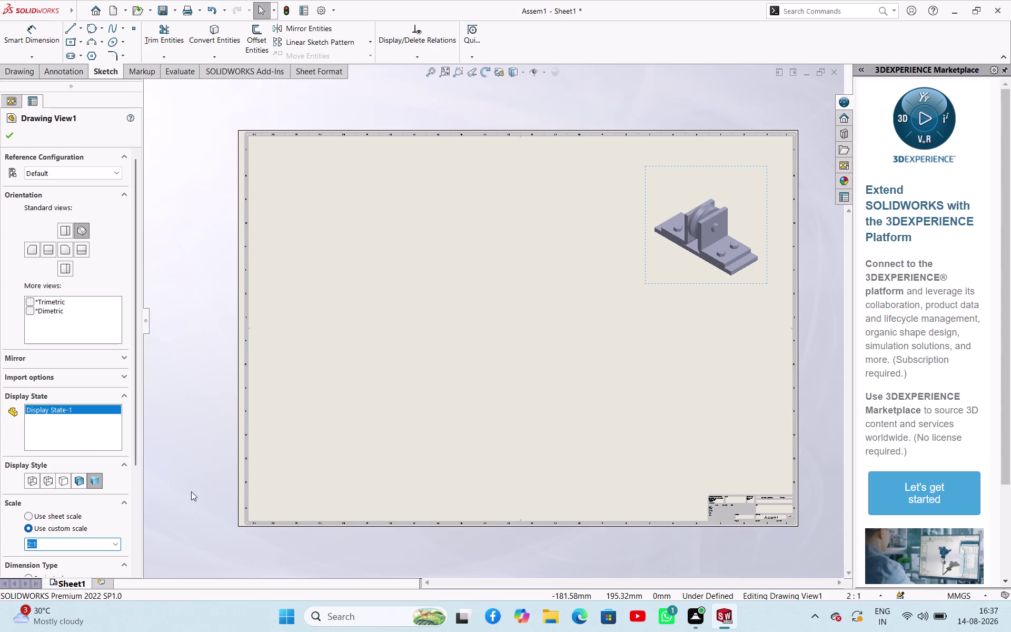
Try a typed custom scale of 2.3, dismiss the format warning, and close the view settings.
text(2.)
key(3)
key(Return)
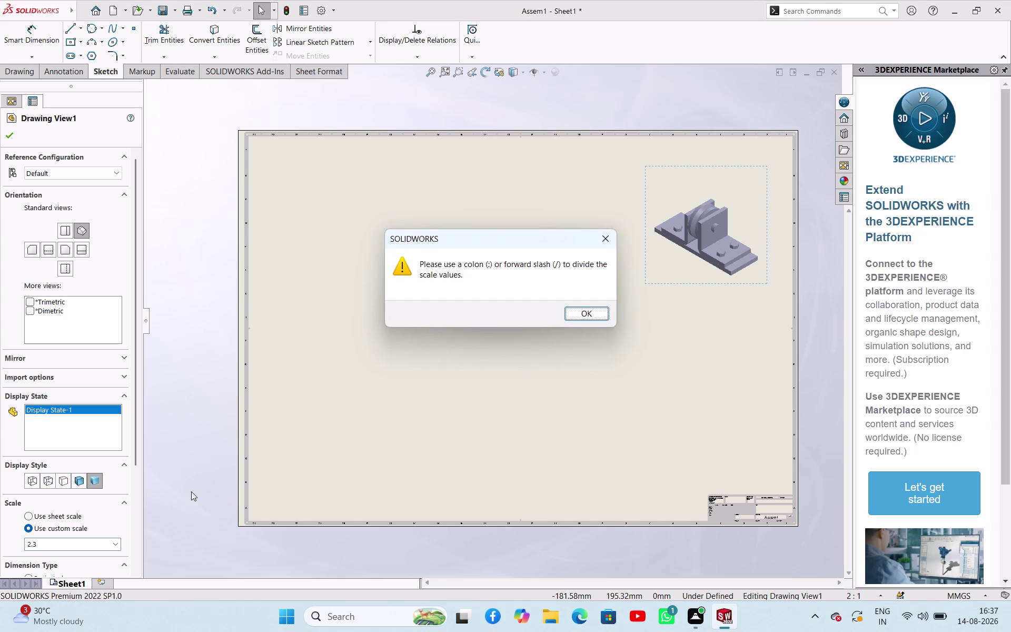
click(600, 313)
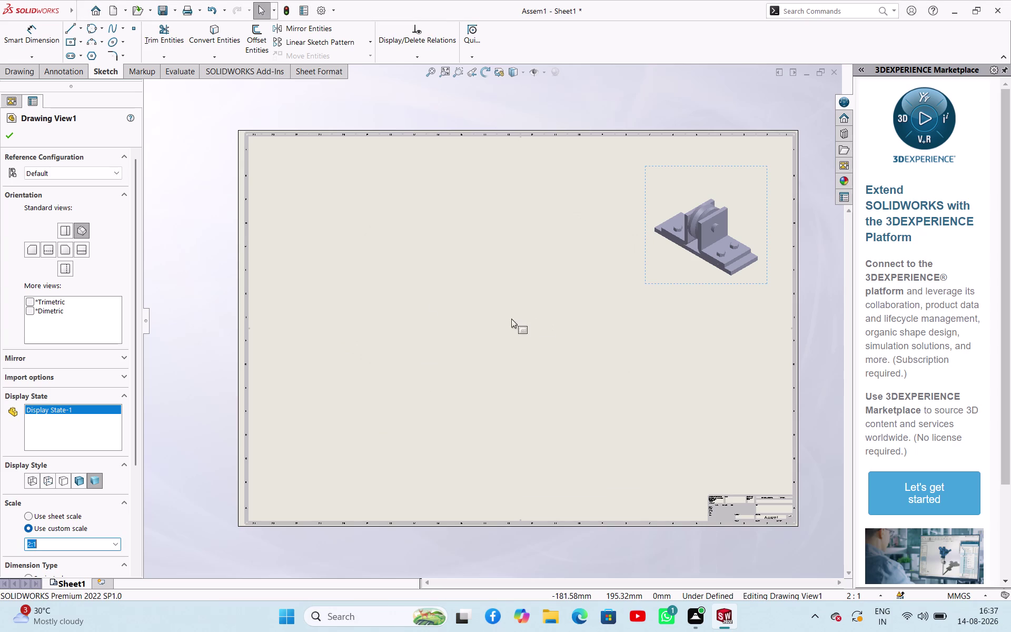
click(12, 136)
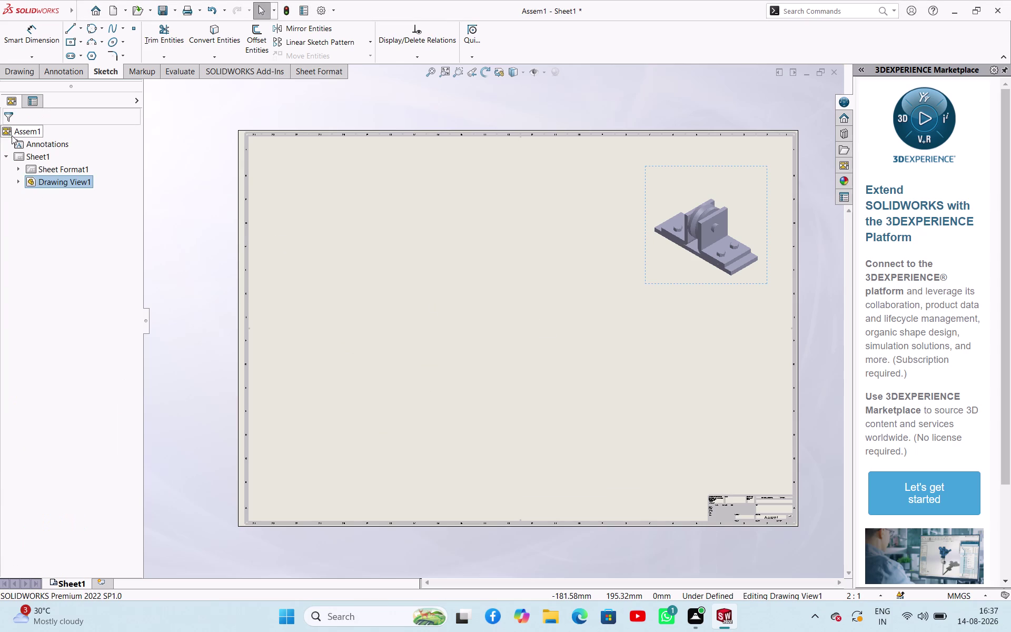
click(157, 211)
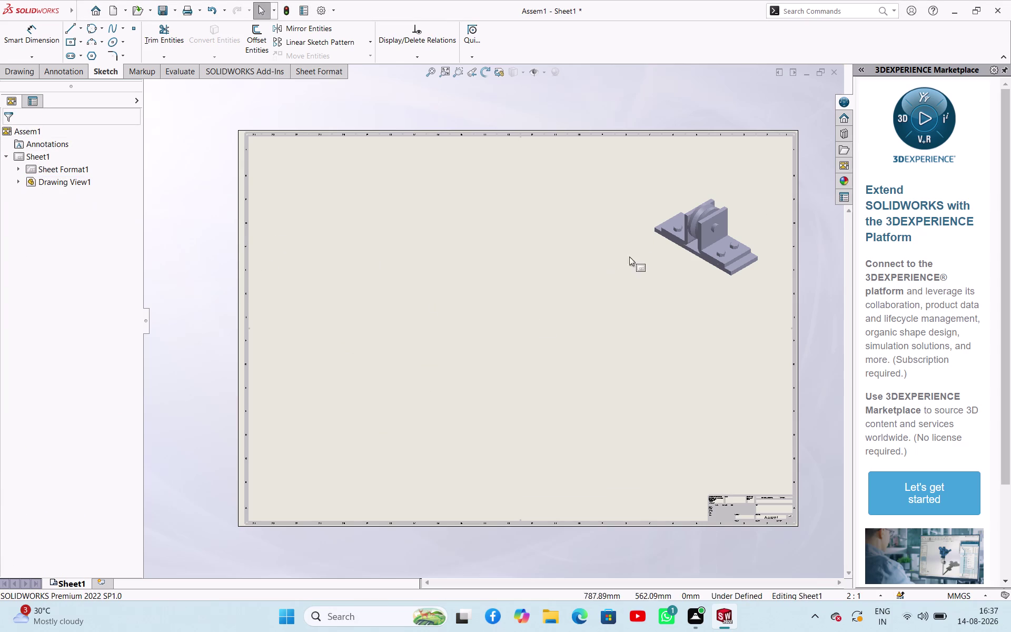
Reopen Drawing View1 and set its custom scale to 5:1 from the preset list.
click(683, 237)
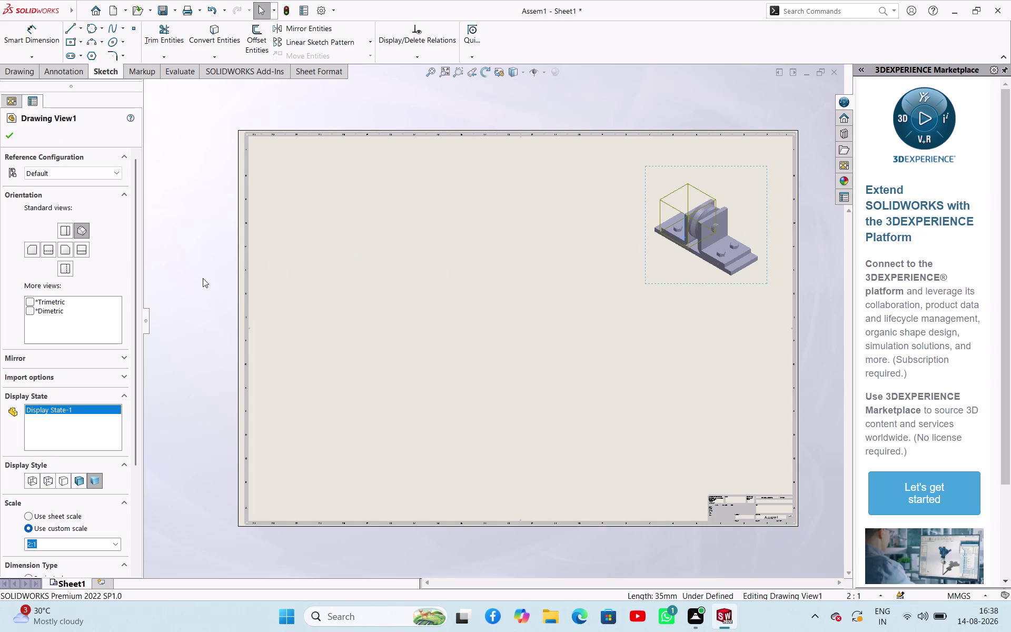
scroll(down, 3)
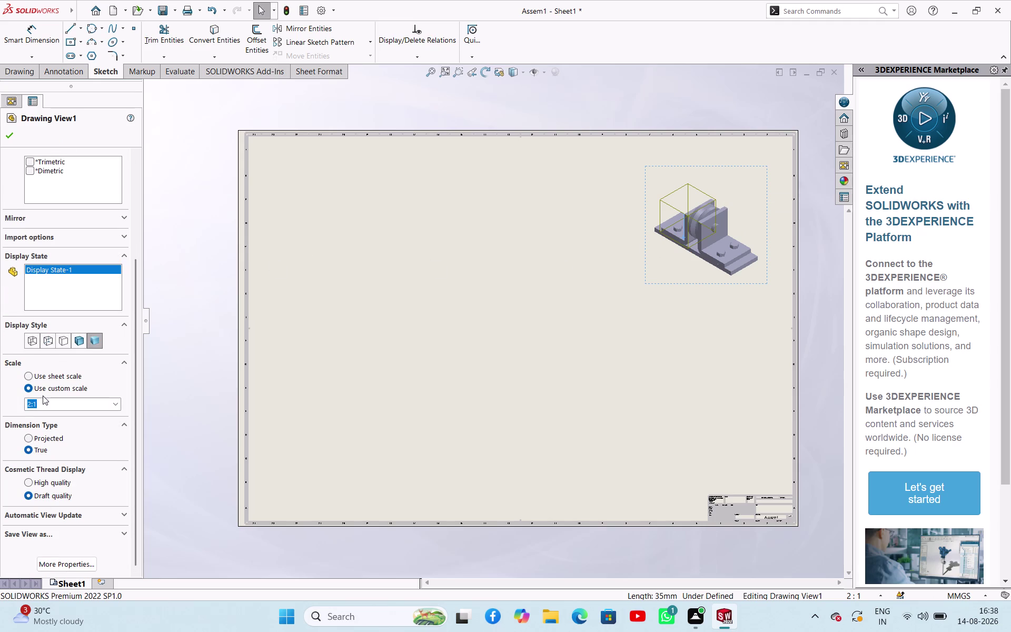
click(42, 376)
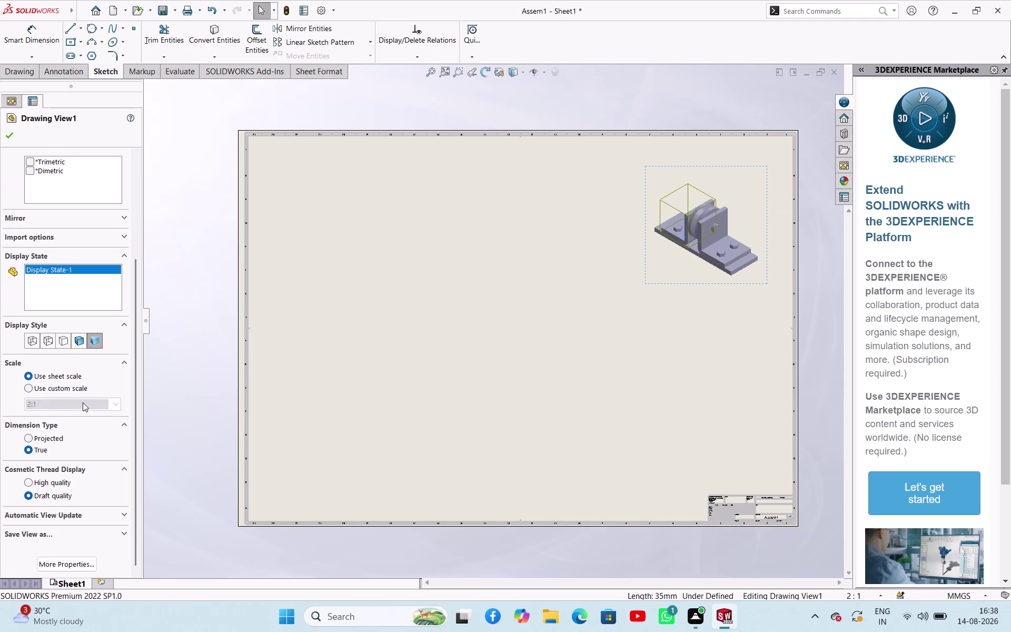
click(45, 390)
click(113, 406)
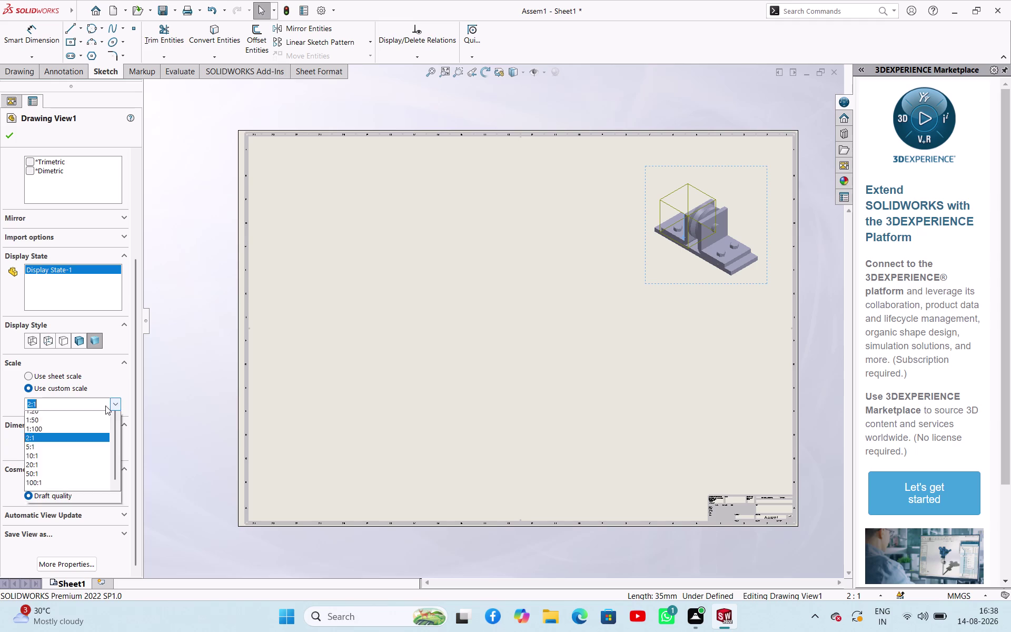
click(51, 469)
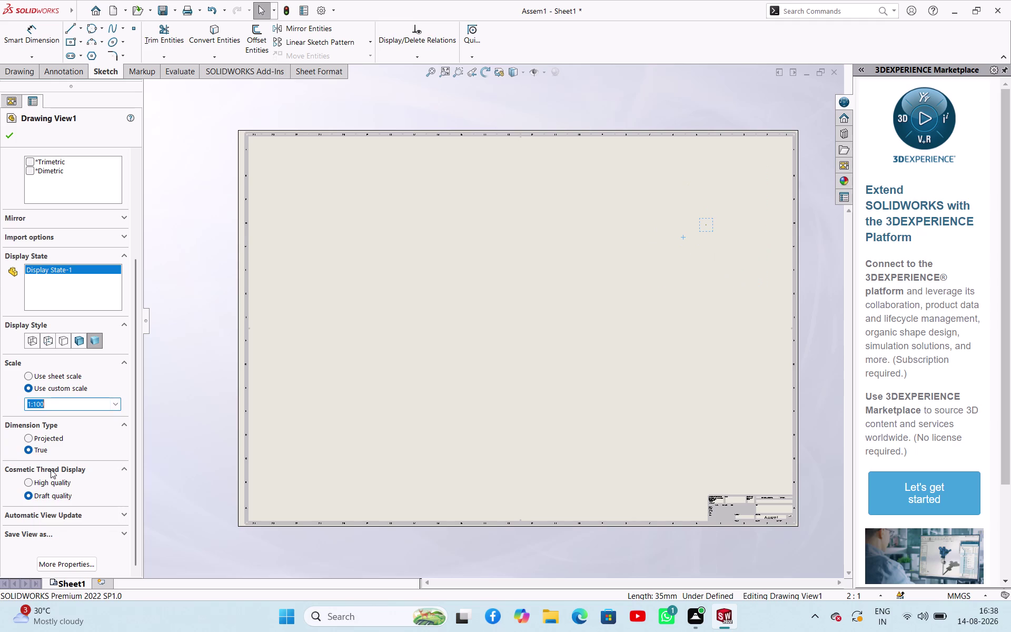
click(111, 405)
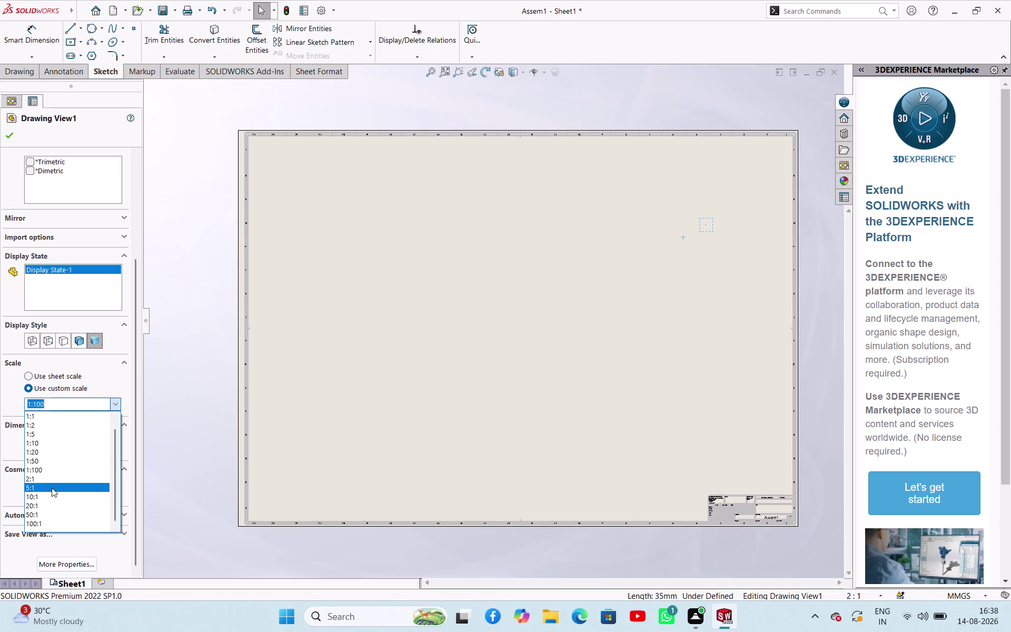
click(52, 487)
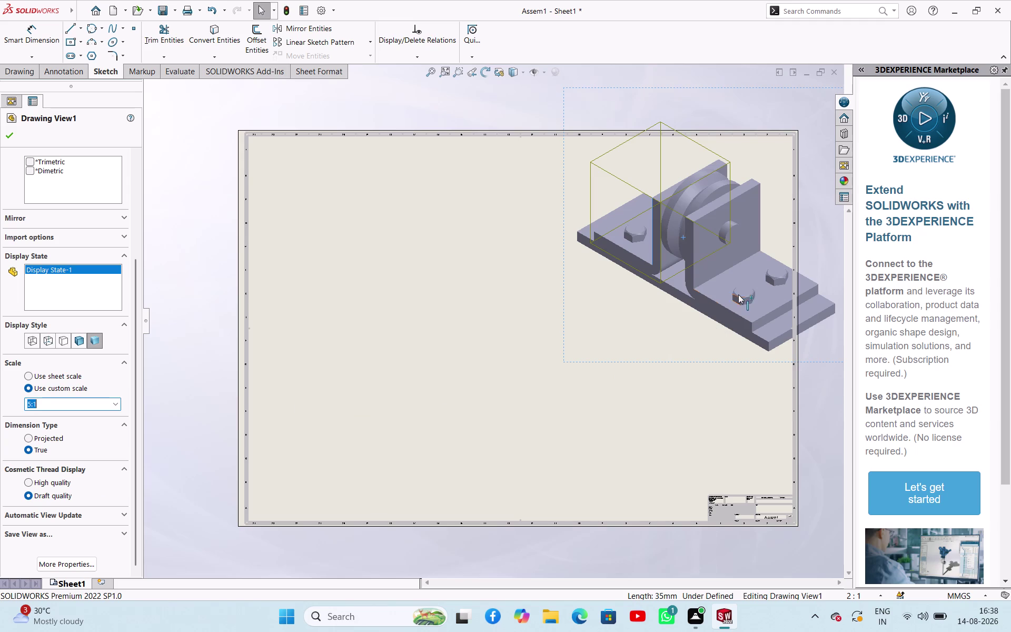
drag(699, 295, 631, 290)
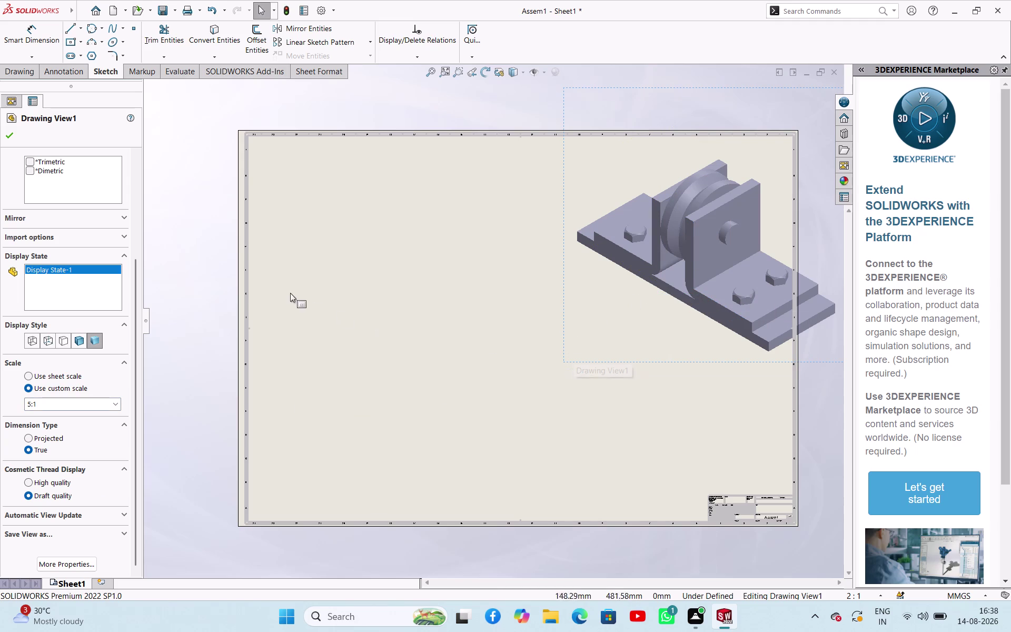
scroll(up, 3)
scroll(down, 3)
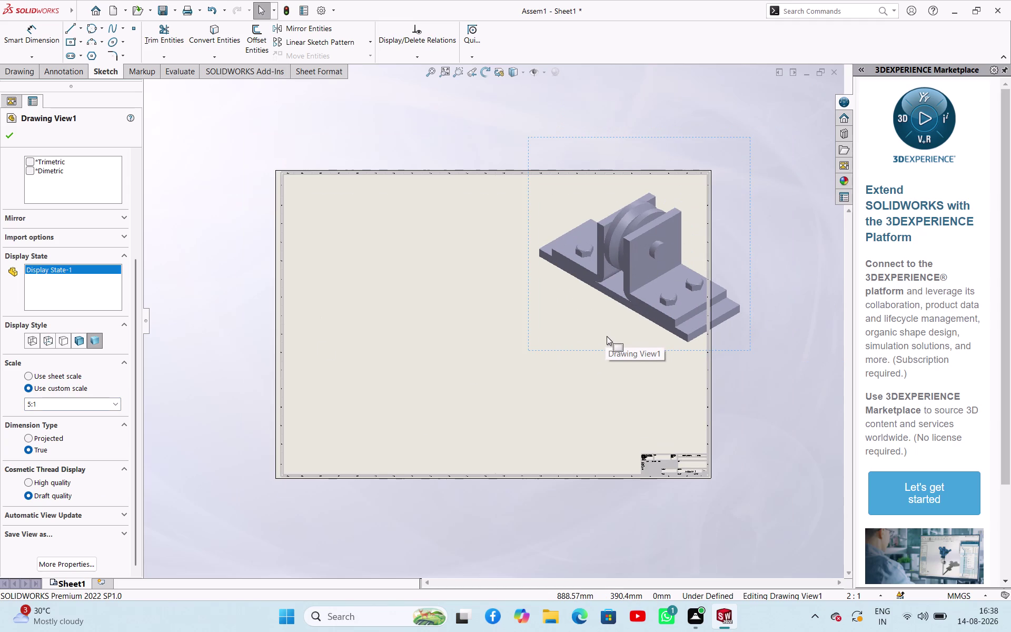
Leave the scale list unchanged and shift the isometric view slightly left on the sheet.
click(114, 402)
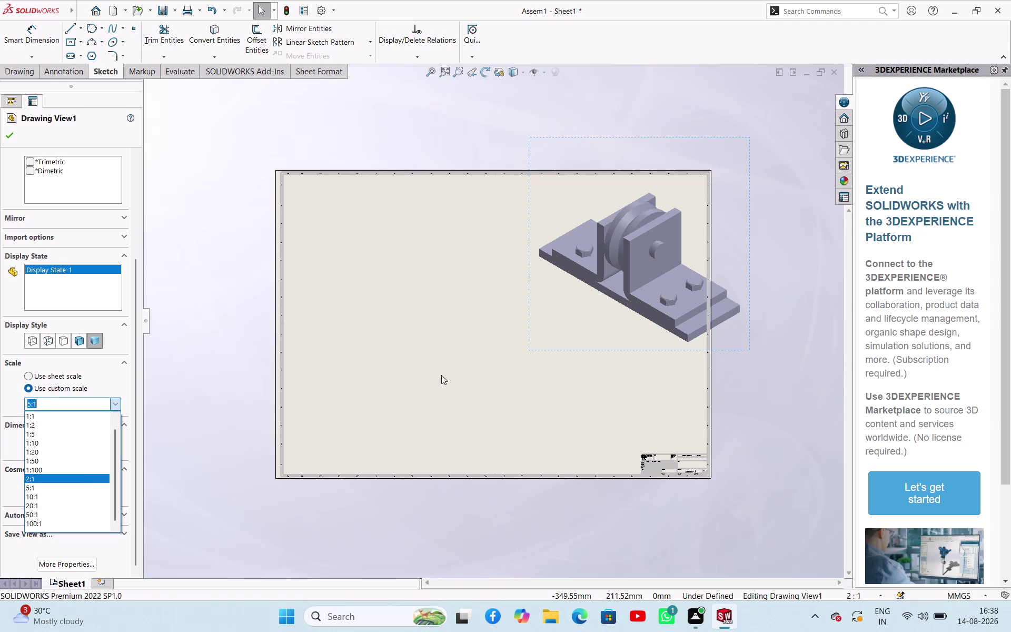
click(14, 139)
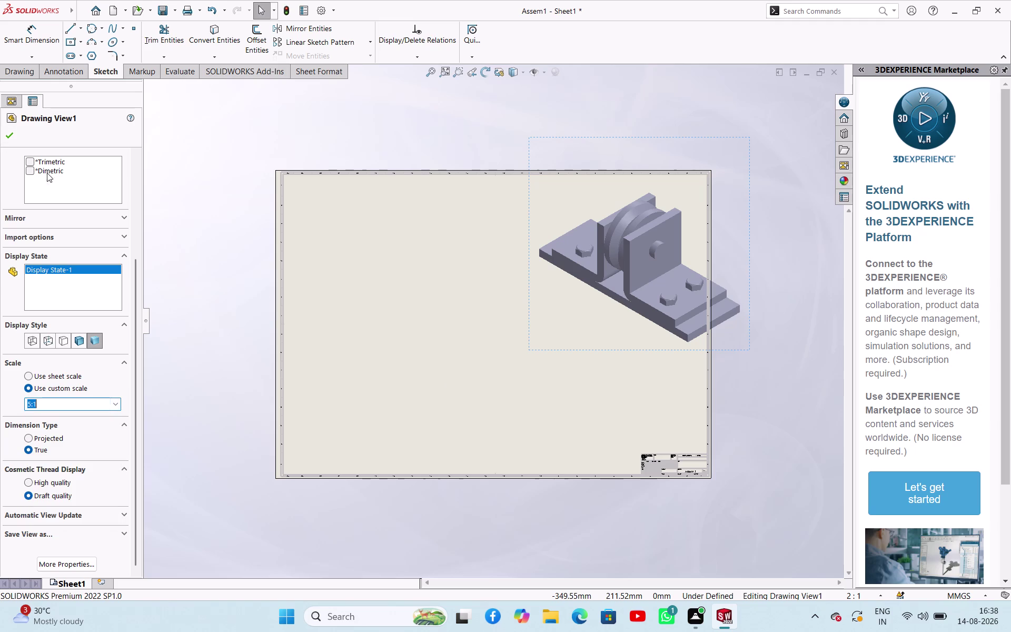
click(10, 135)
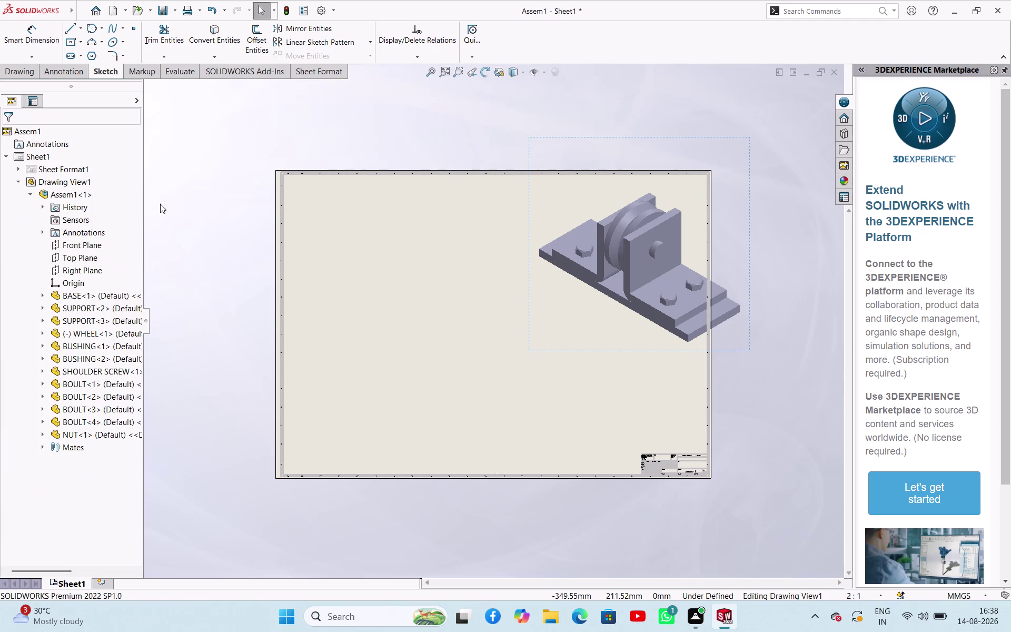
click(187, 222)
drag(554, 265, 509, 267)
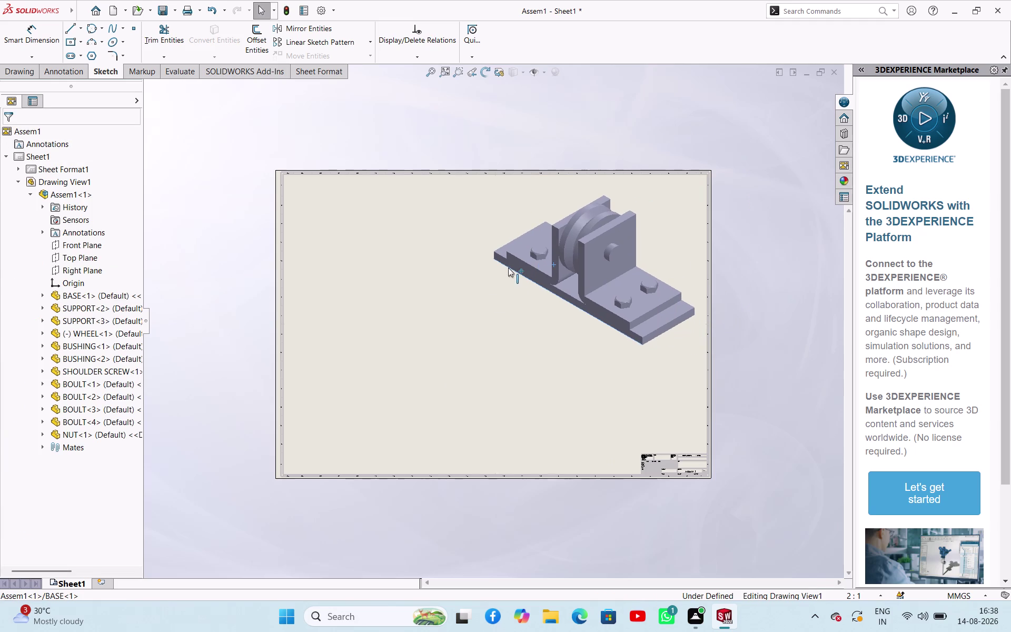
drag(508, 267, 504, 256)
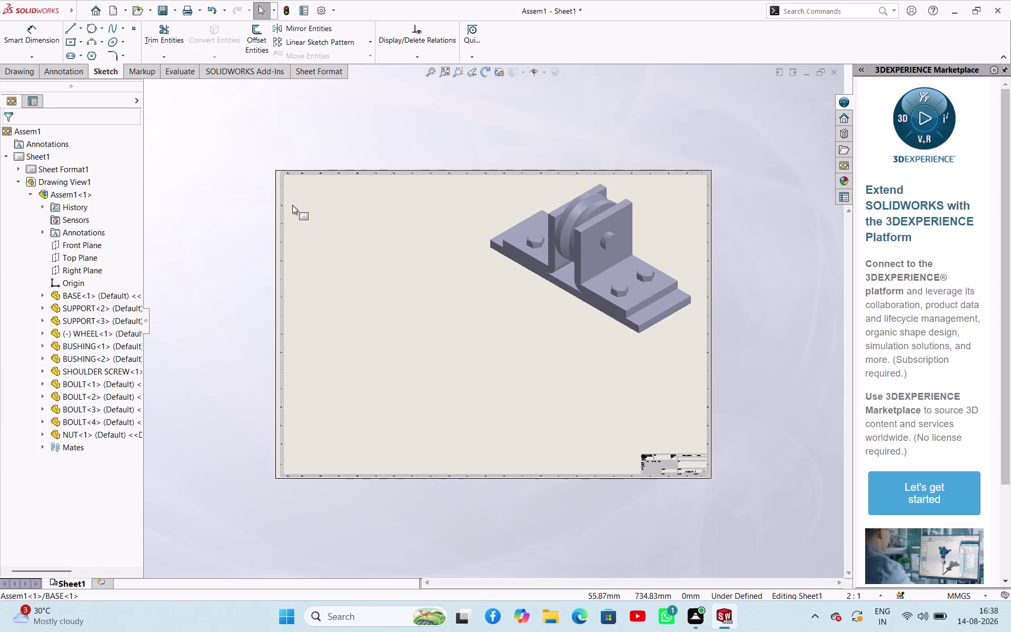
click(235, 161)
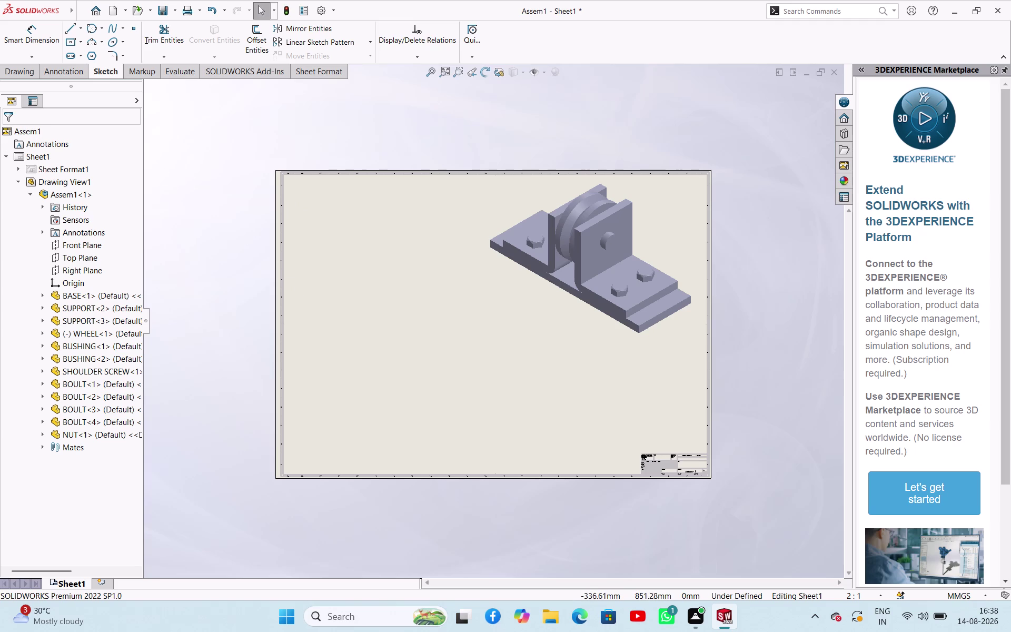
Collapse the FeatureManager tree and bring up the Drawing tab commands.
click(195, 160)
click(3, 156)
click(3, 156)
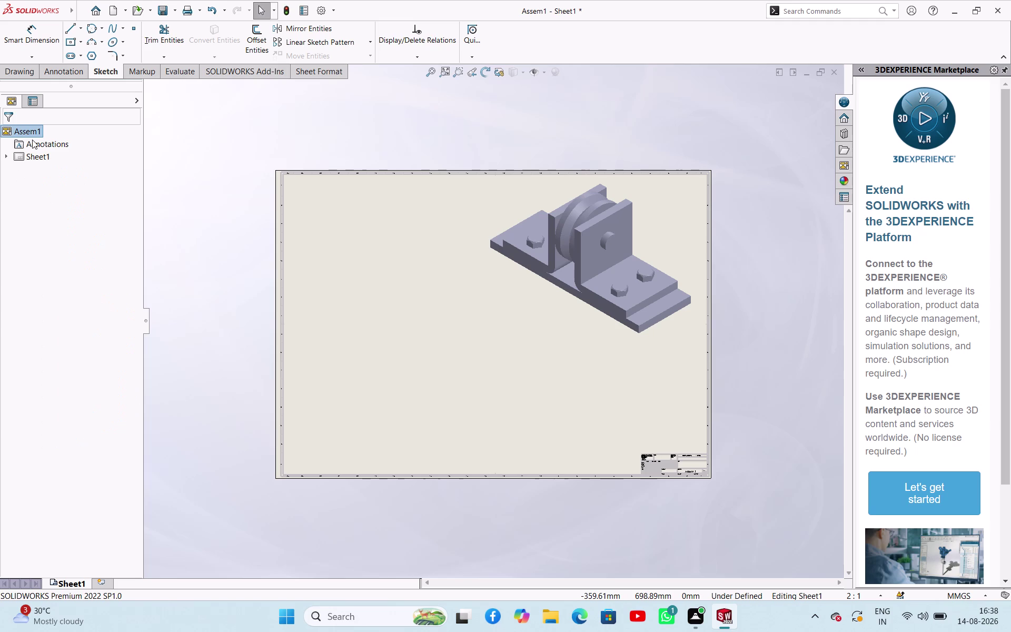
click(161, 148)
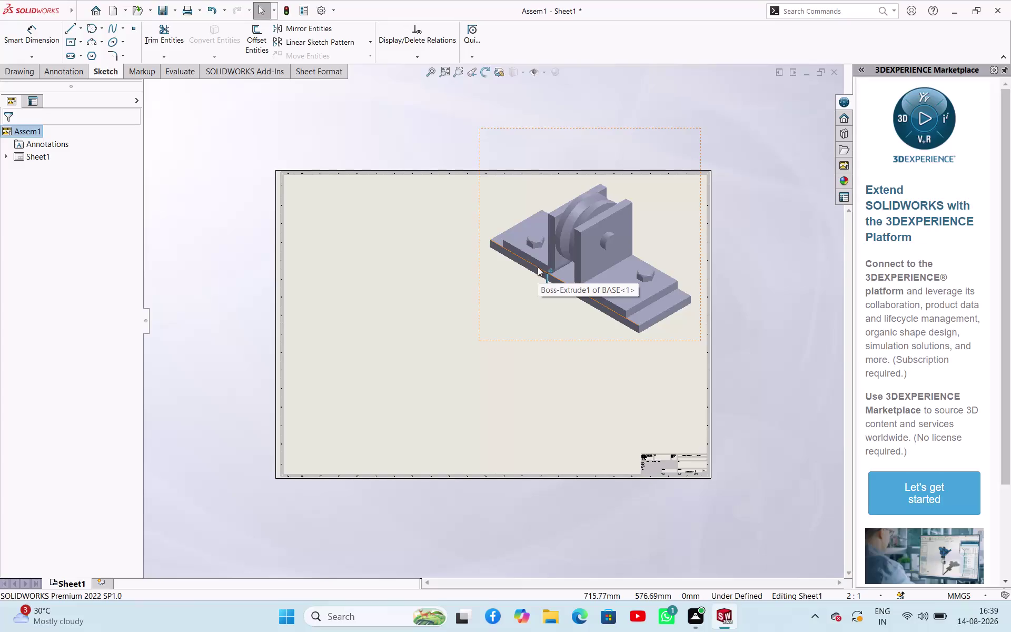
click(225, 203)
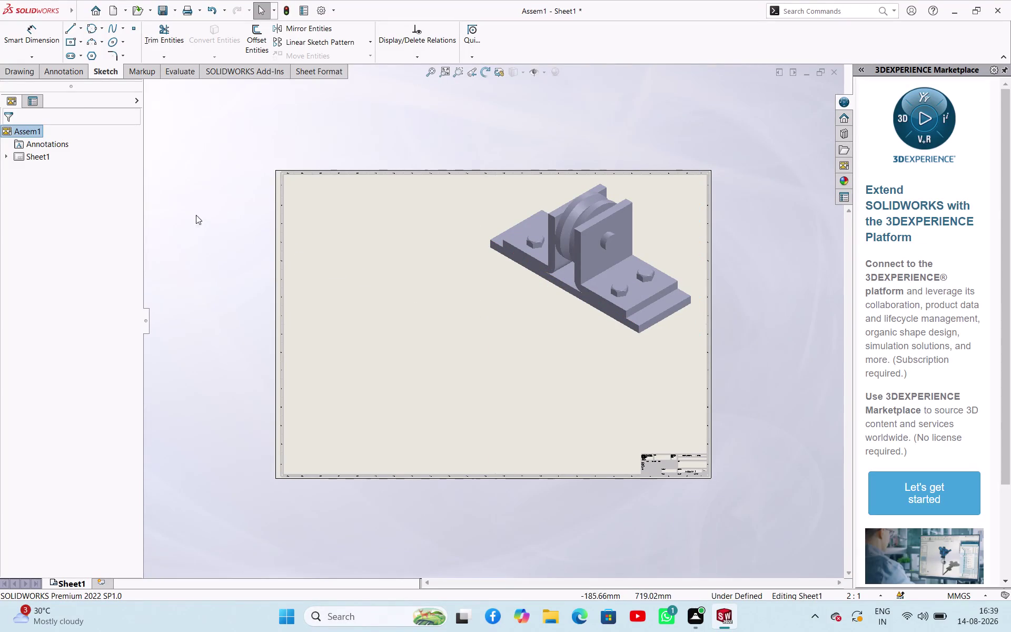
click(35, 76)
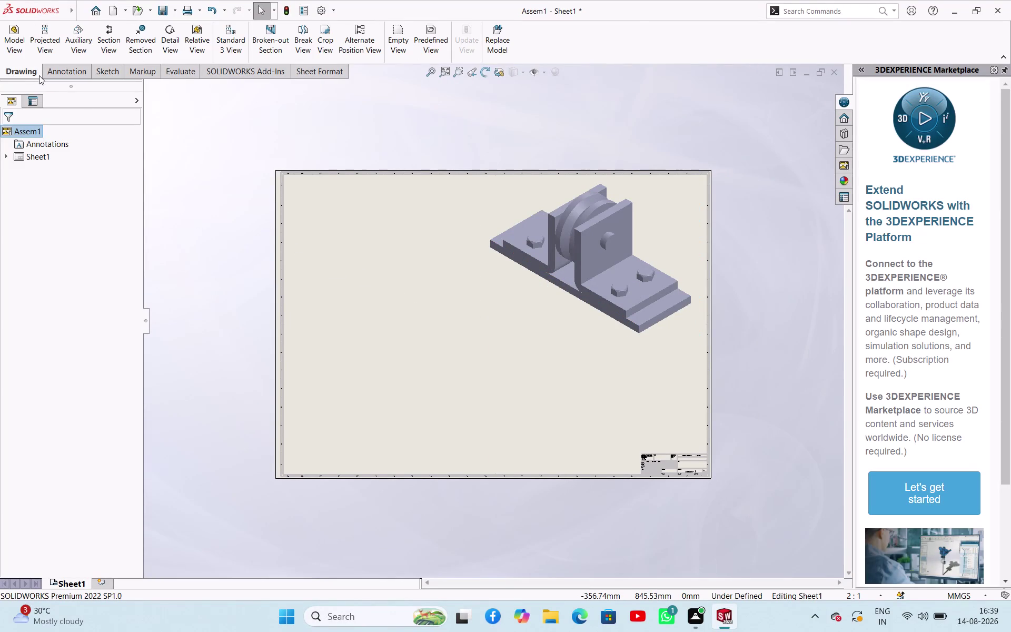
Check the Annotation tab, return to Drawing, and start a second Model View.
click(55, 75)
click(107, 72)
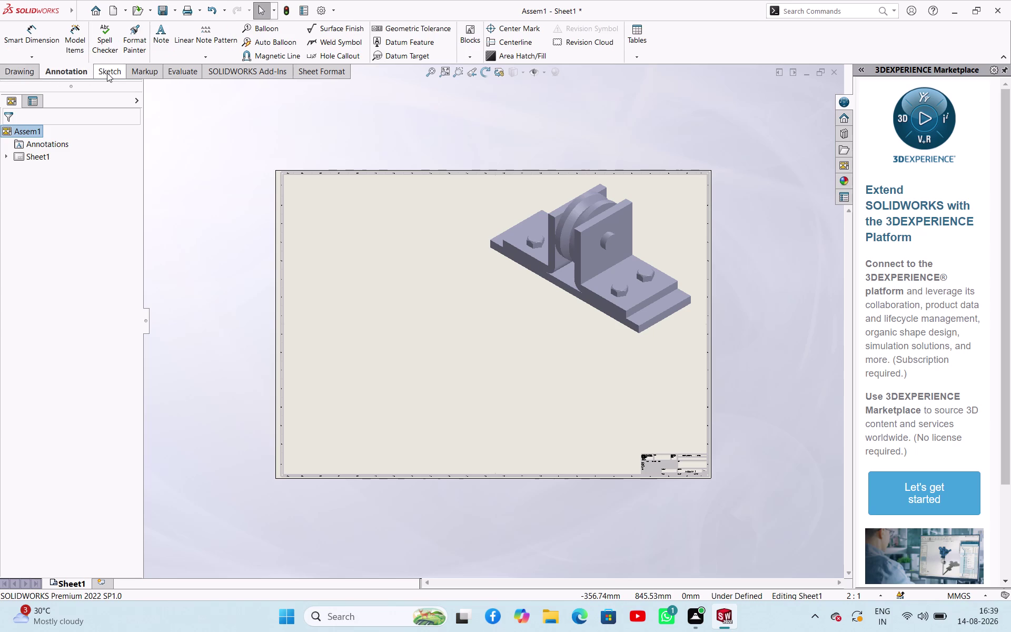
click(56, 73)
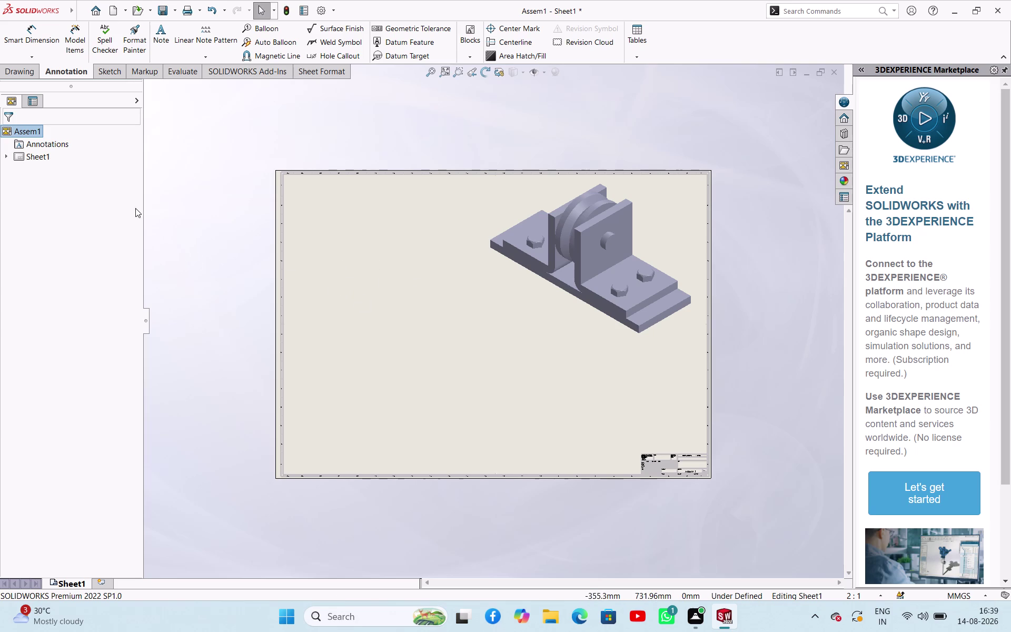
click(25, 74)
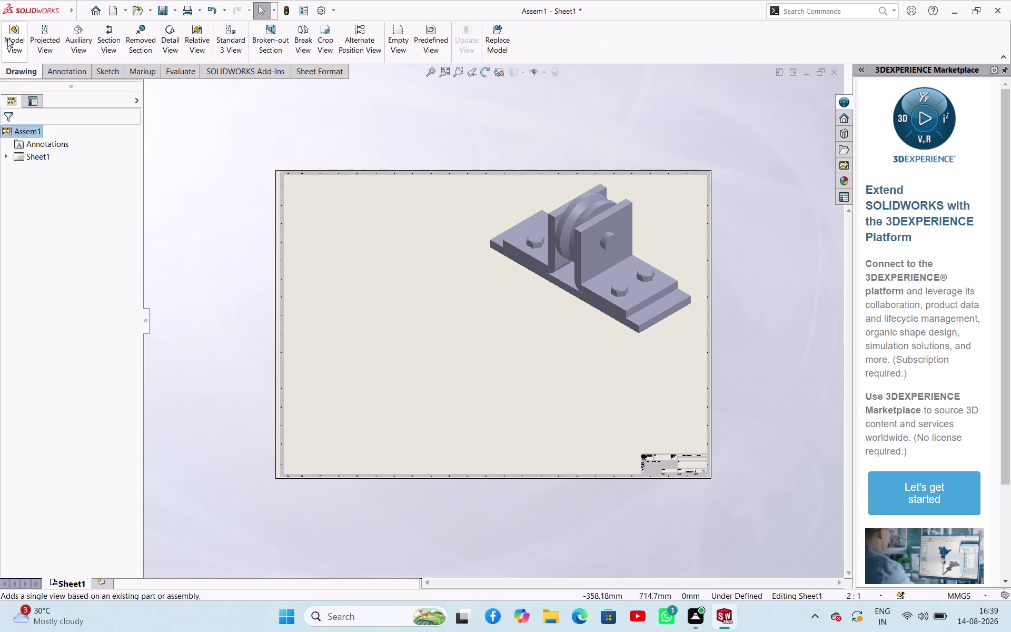
click(7, 38)
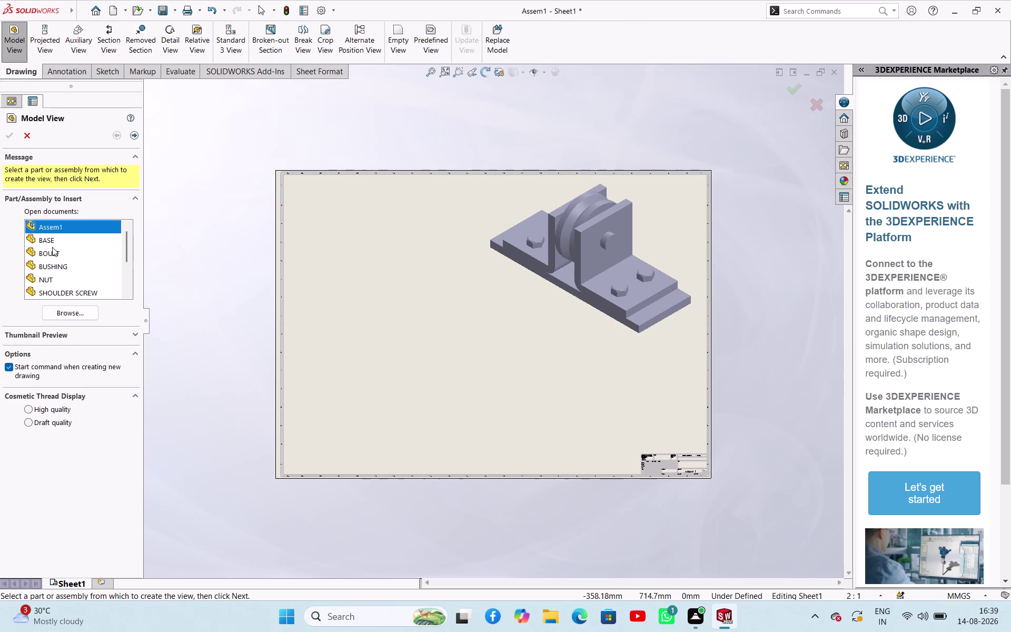
Load the BASE part file into Model View.
click(52, 241)
click(65, 314)
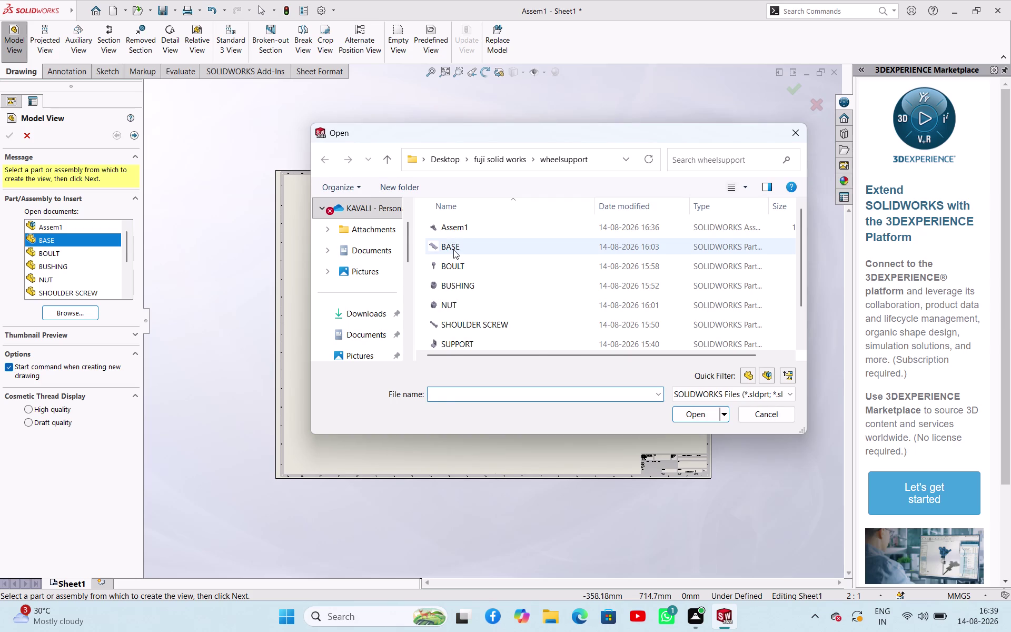
click(454, 249)
click(697, 416)
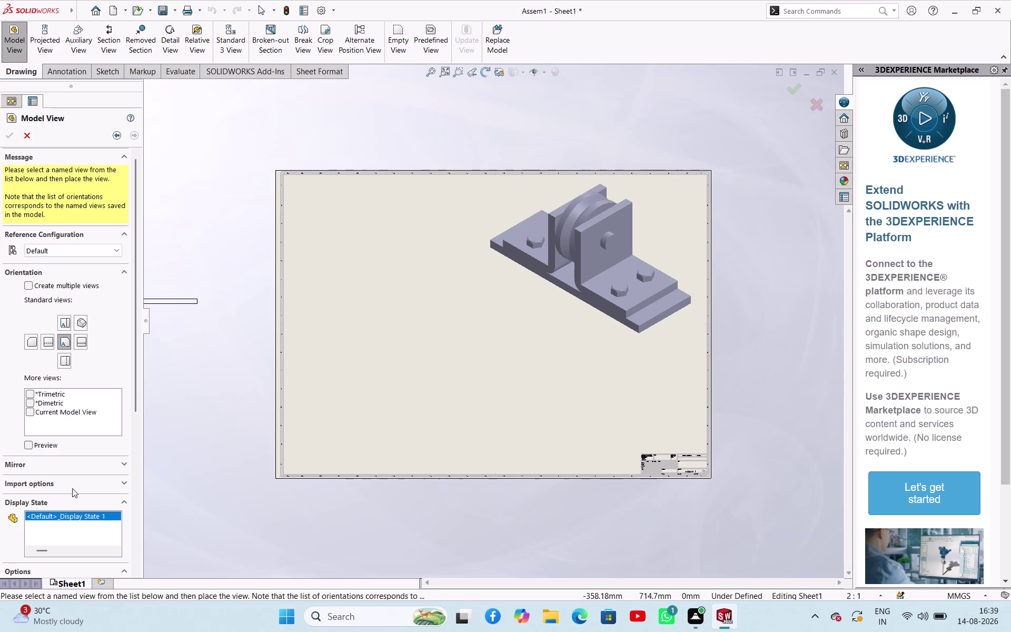
Choose a standard orientation for BASE and place its edge-on view near the upper-left corner.
scroll(down, 3)
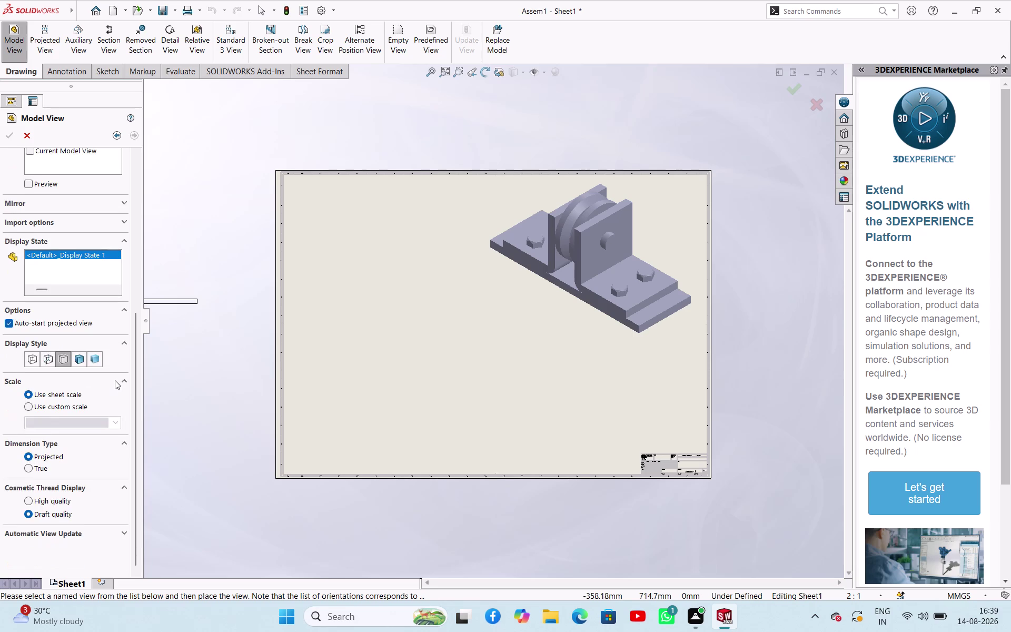
click(91, 361)
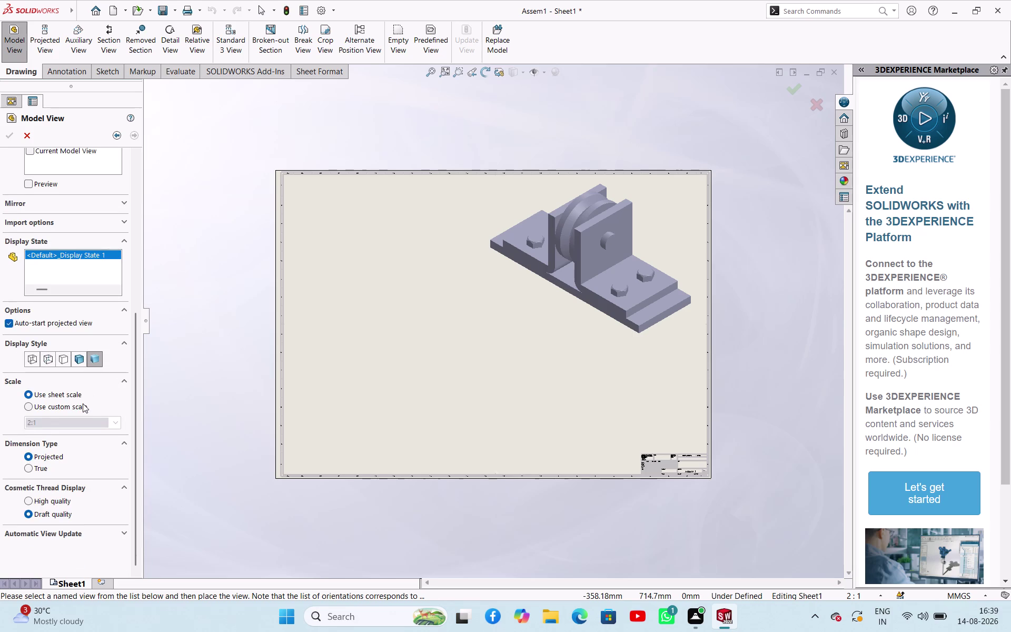
click(37, 359)
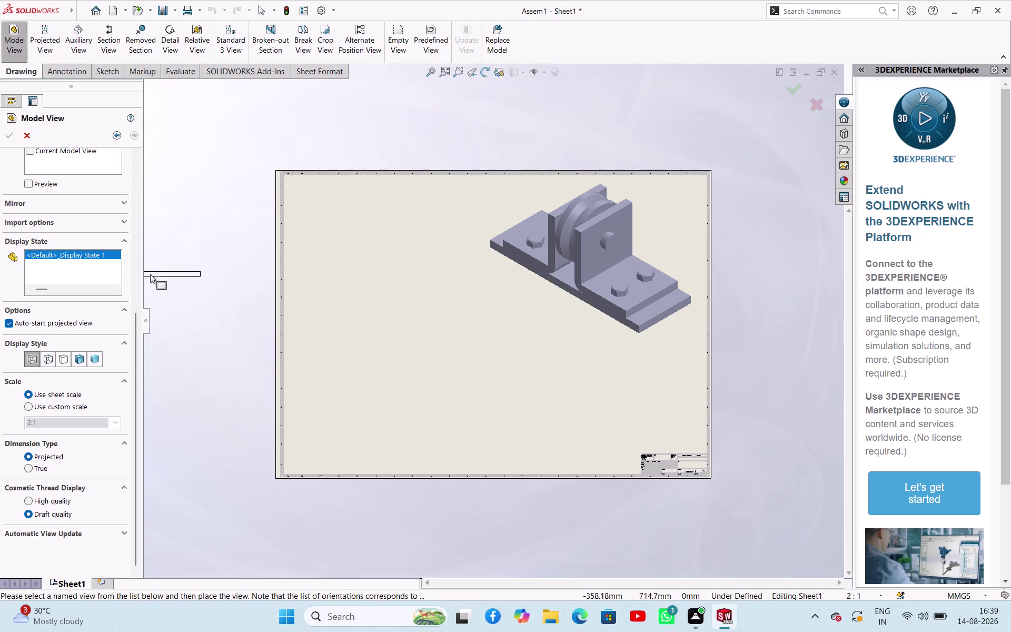
scroll(up, 3)
scroll(up, 3)
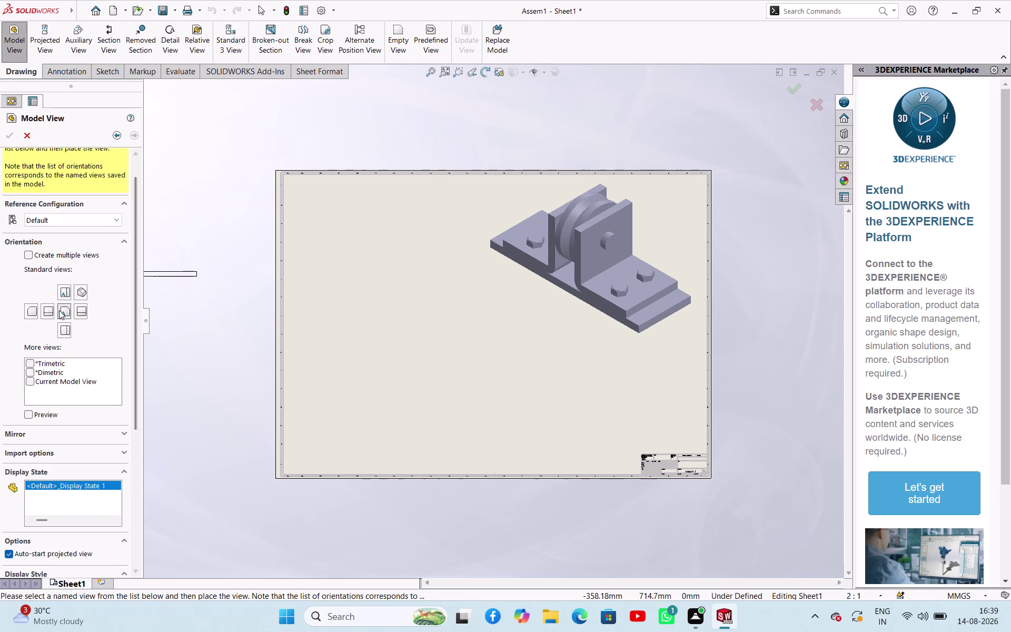
click(64, 295)
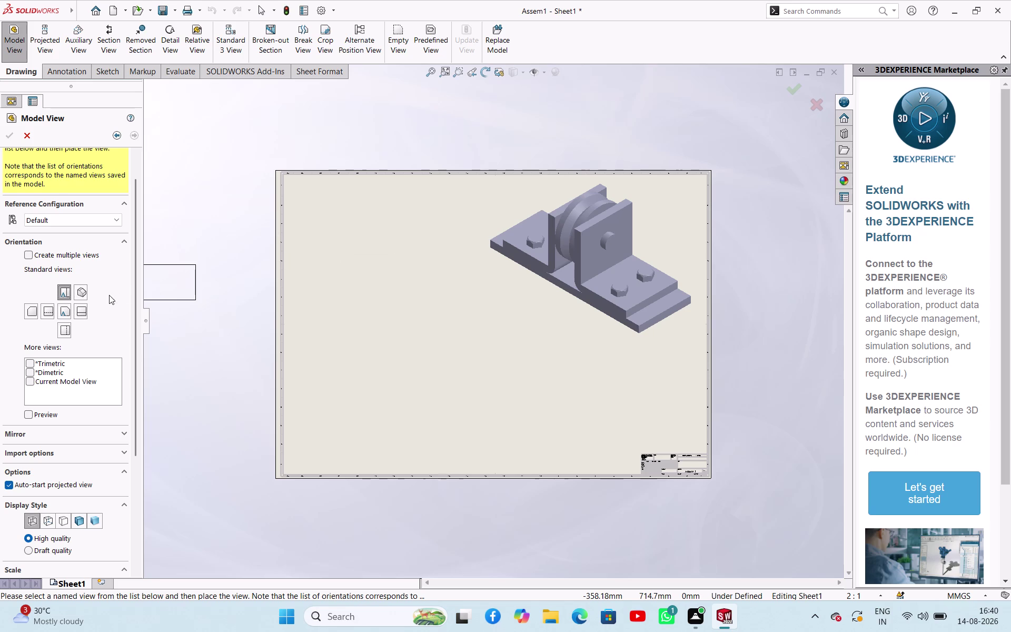
click(76, 307)
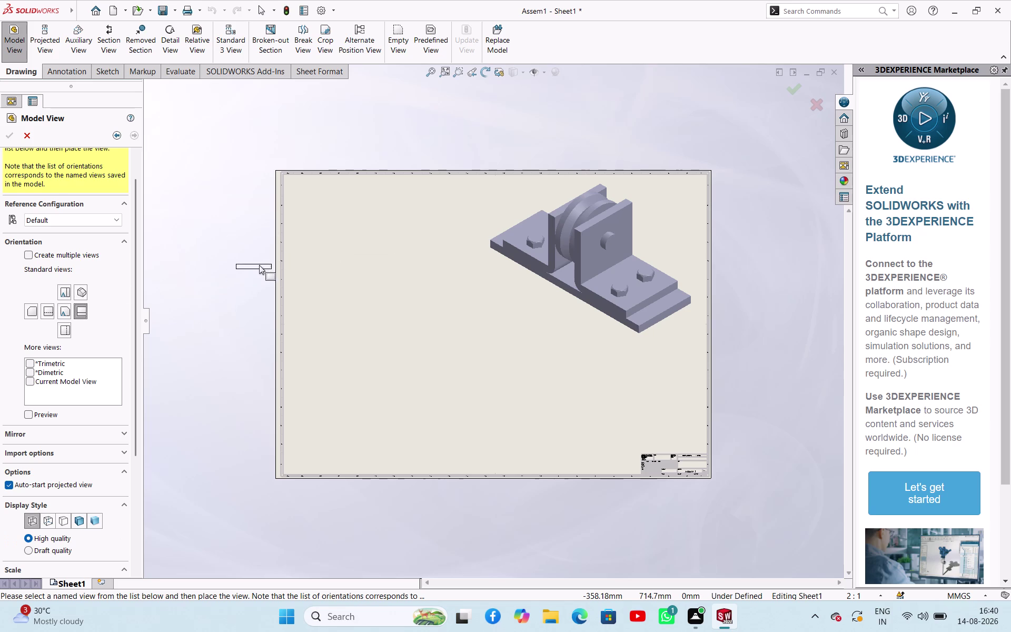
click(64, 328)
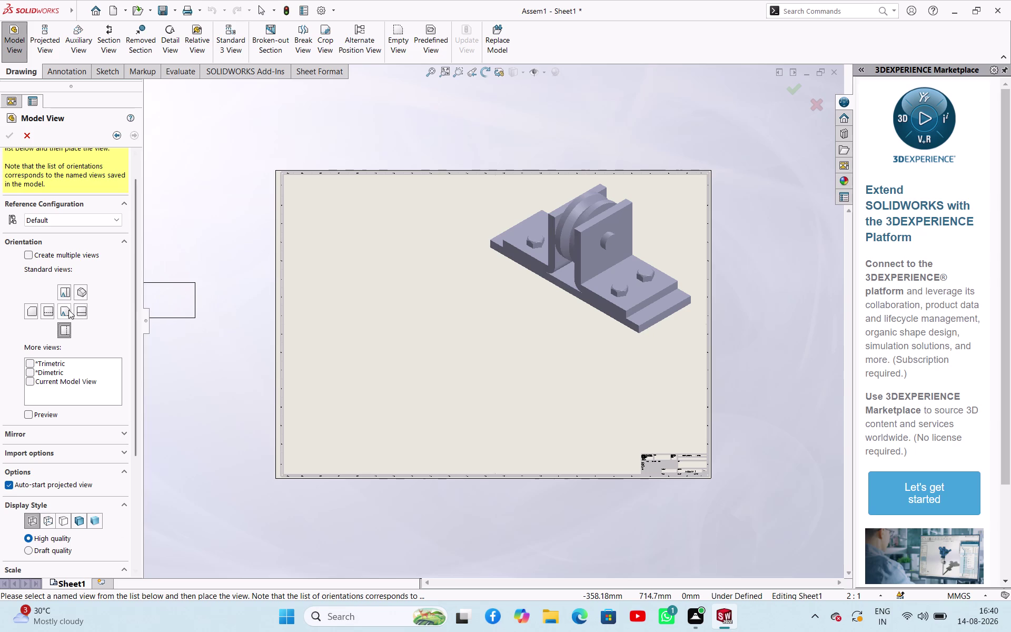
click(68, 310)
click(349, 229)
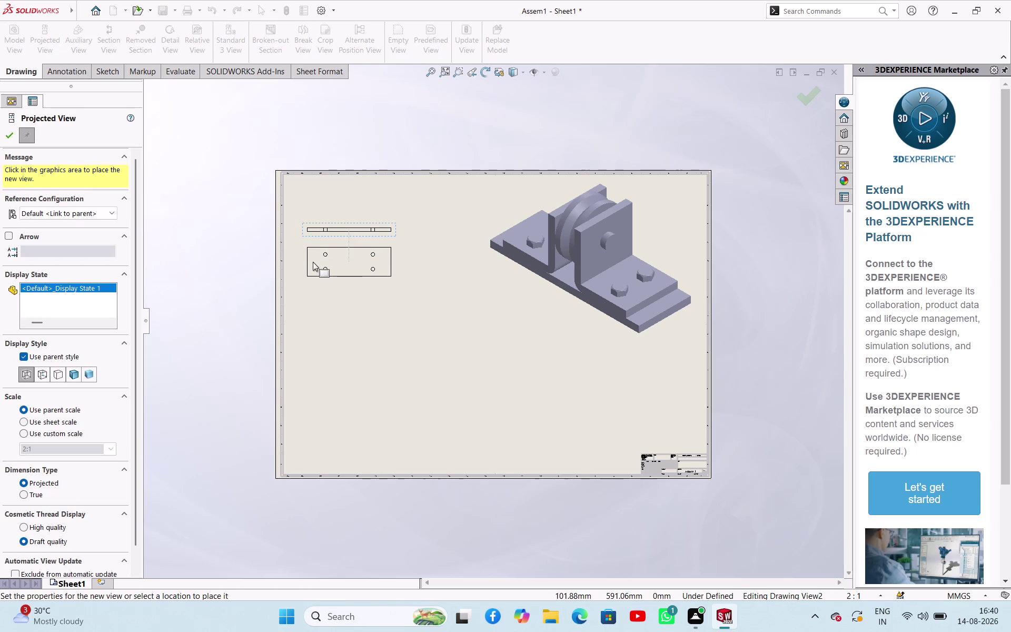
Place projected plate views below and above the edge view.
click(313, 265)
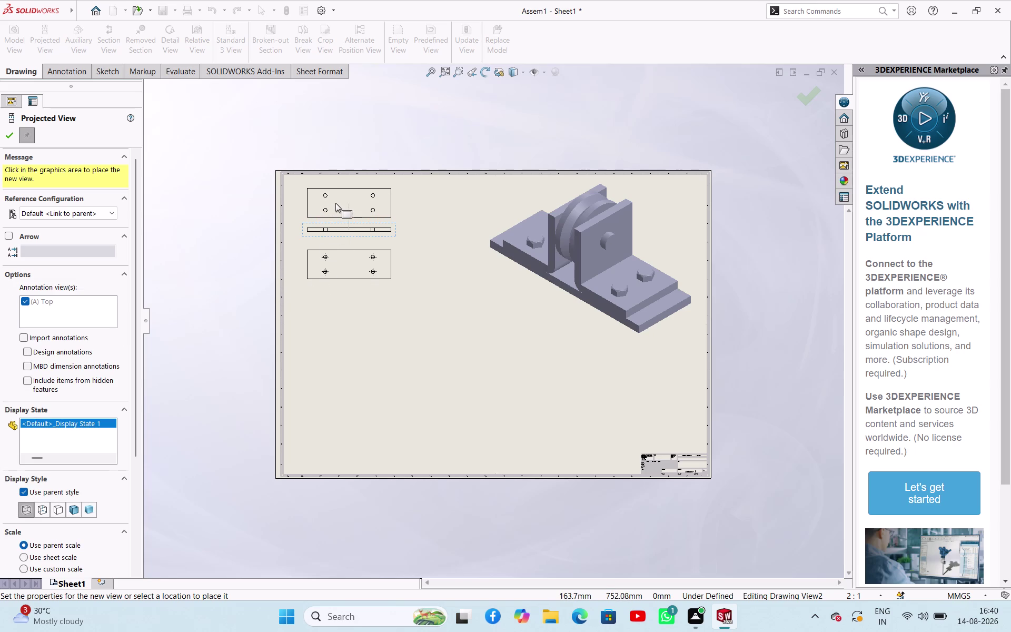
click(336, 203)
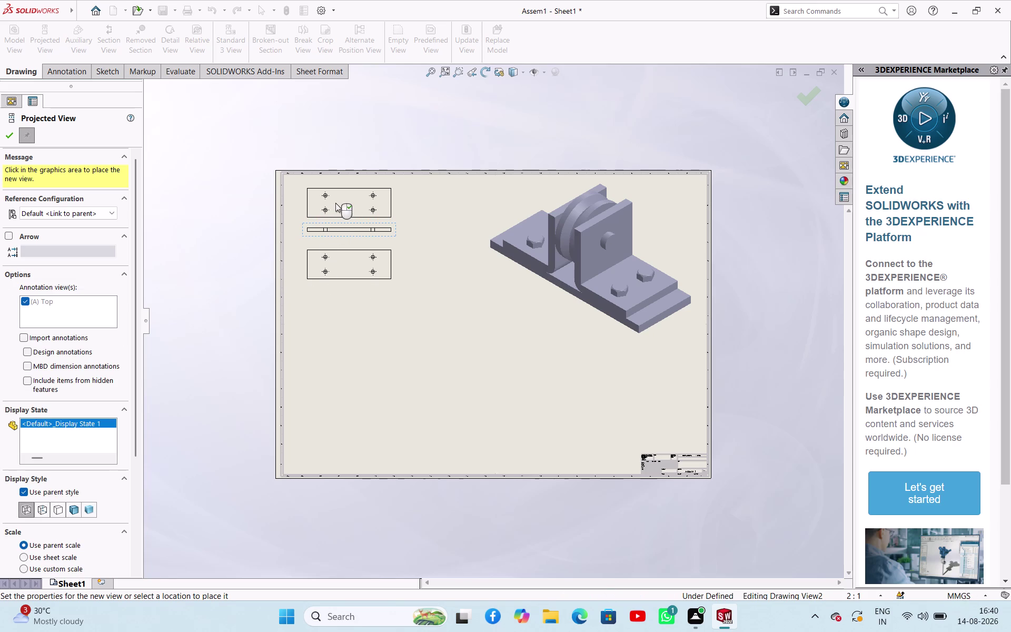
right_click(336, 203)
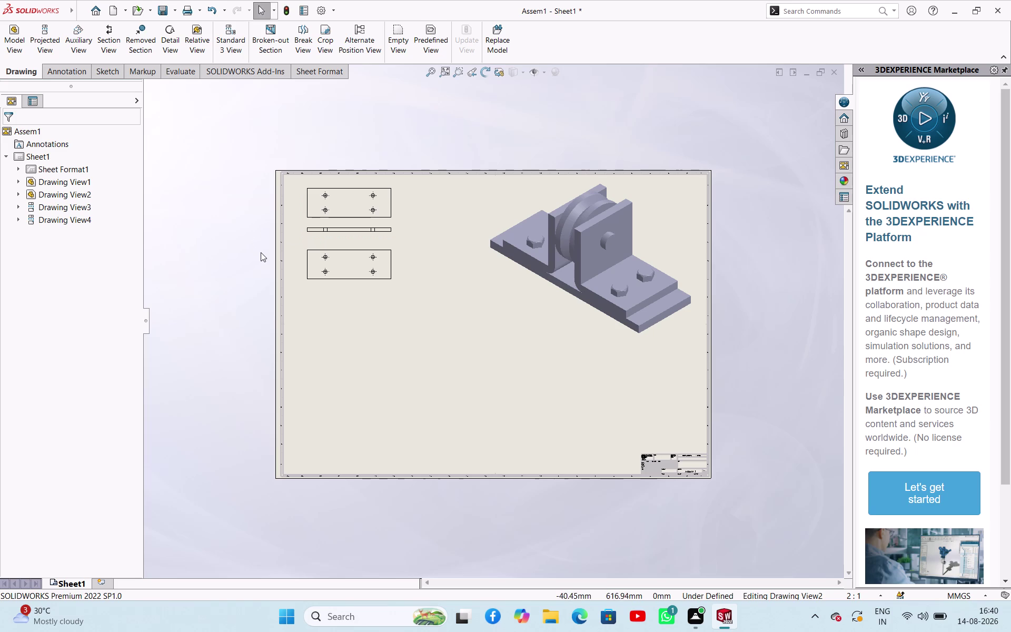
Add centre marks to the holes in the lower plate view.
click(260, 252)
click(322, 273)
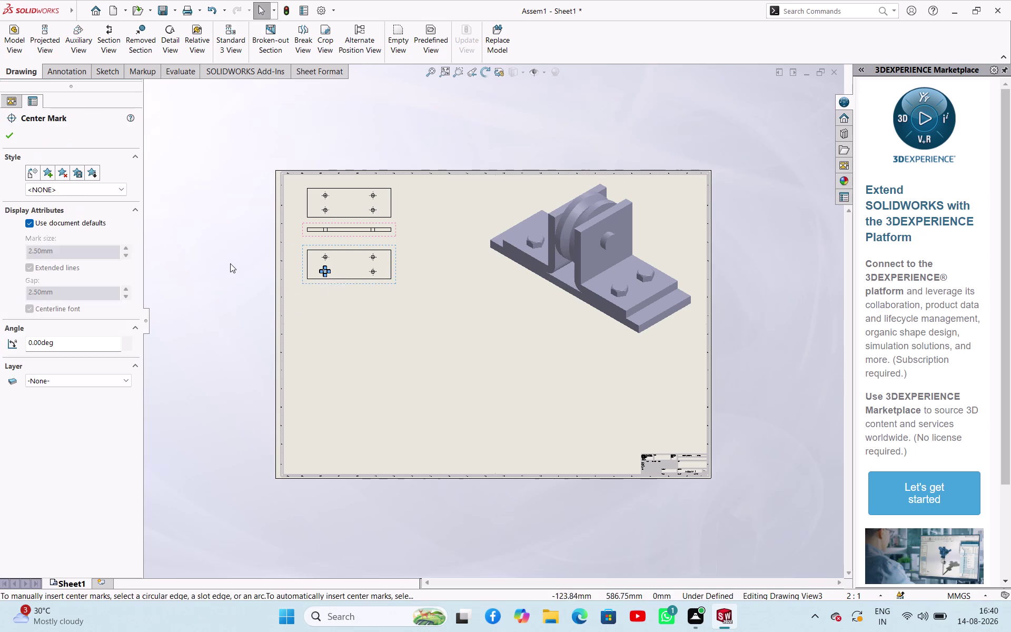
click(230, 263)
click(331, 258)
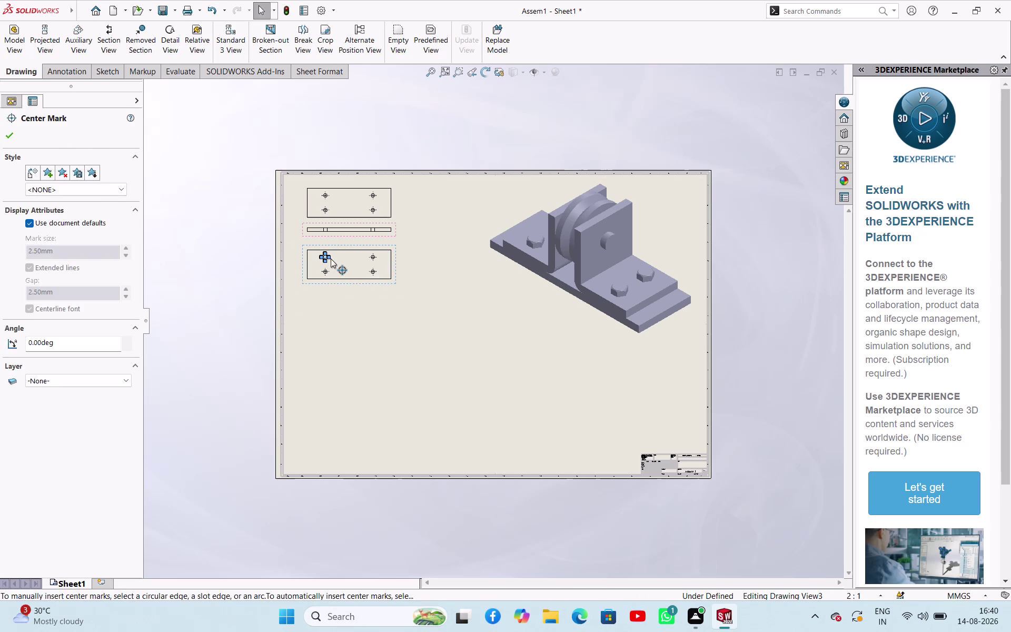
key(Delete)
Delete the duplicate lower plate view and confirm the deletion.
click(338, 265)
key(Delete)
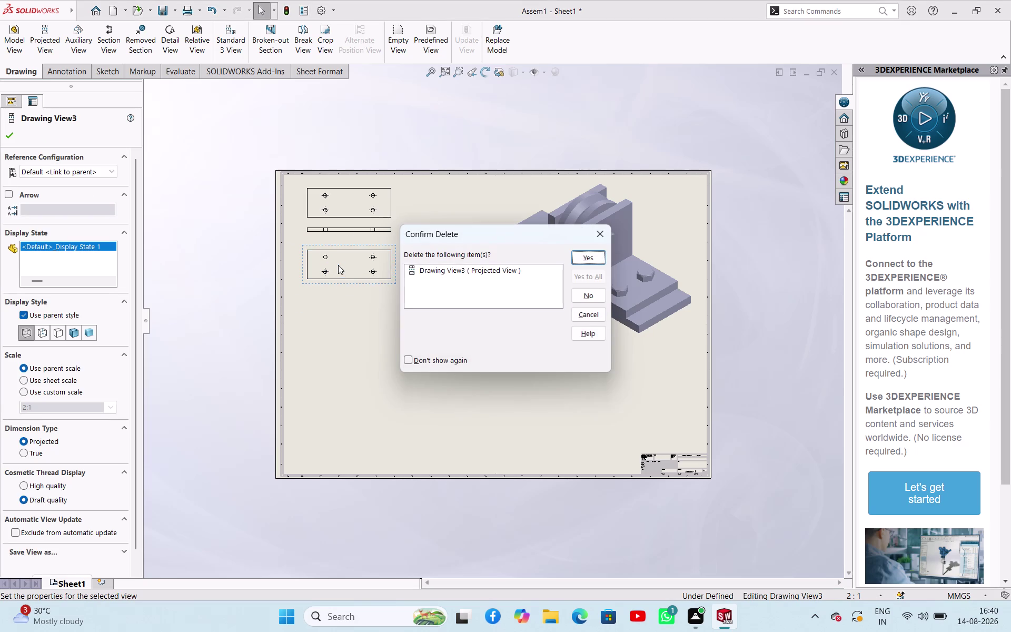
click(593, 260)
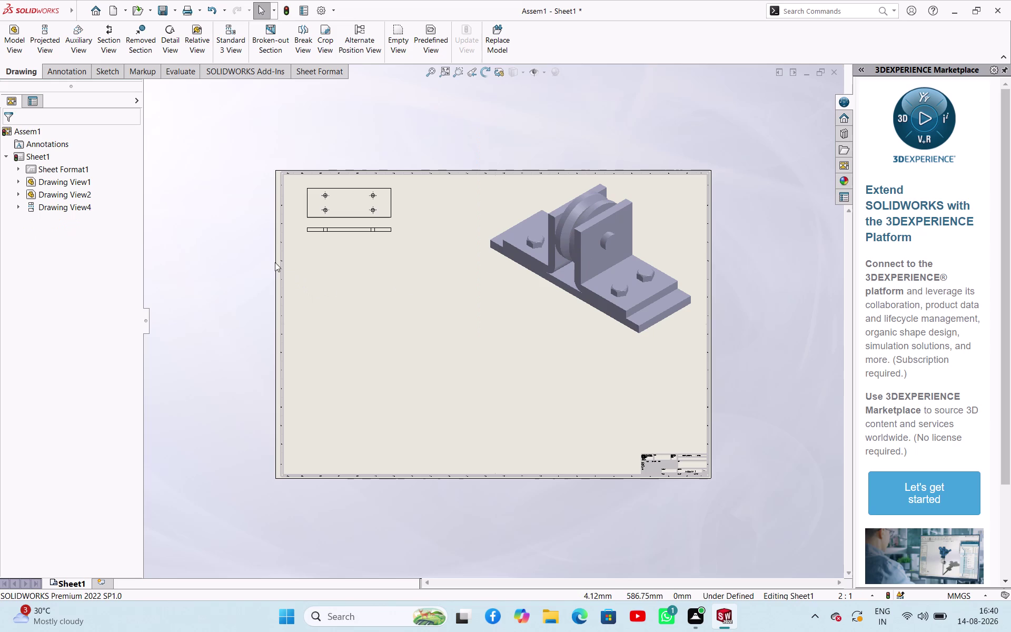
Zoom into the plate view and start Smart Dimension on its 40 mm left edge.
click(236, 251)
scroll(down, 3)
scroll(down, 3)
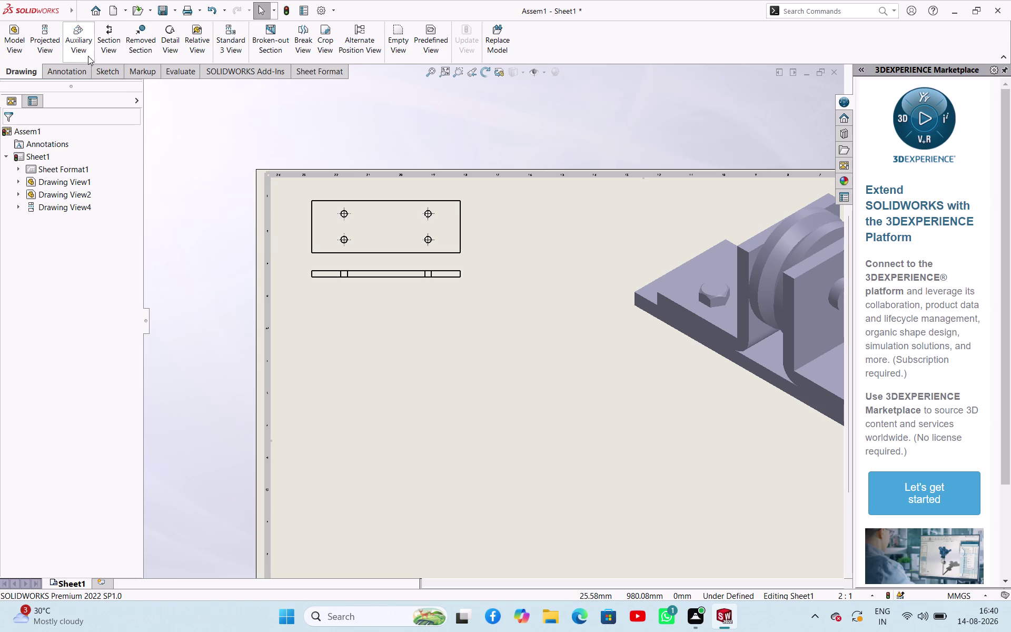
click(77, 68)
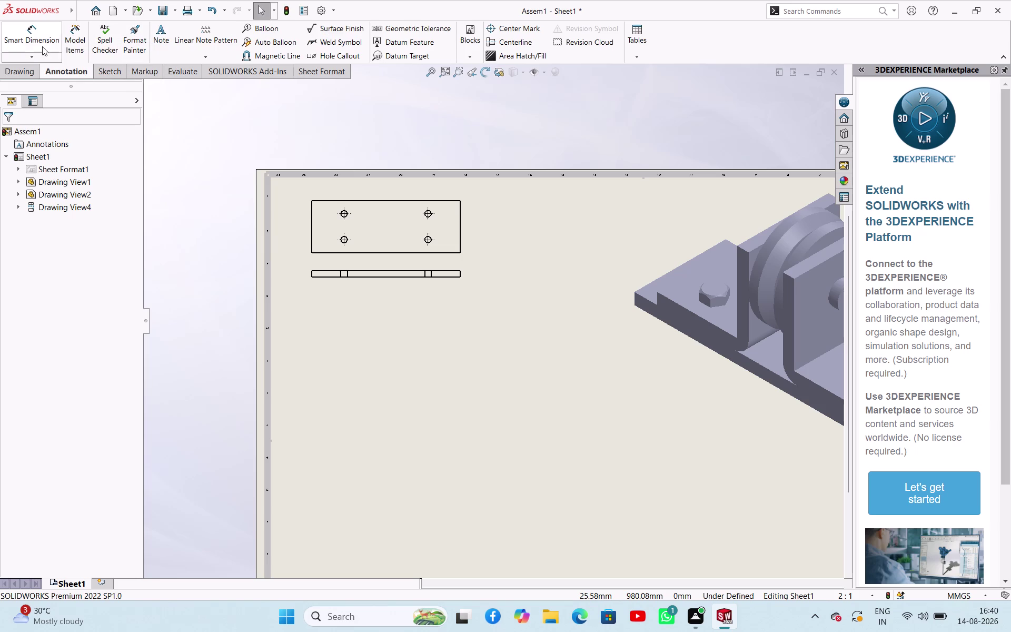
click(39, 31)
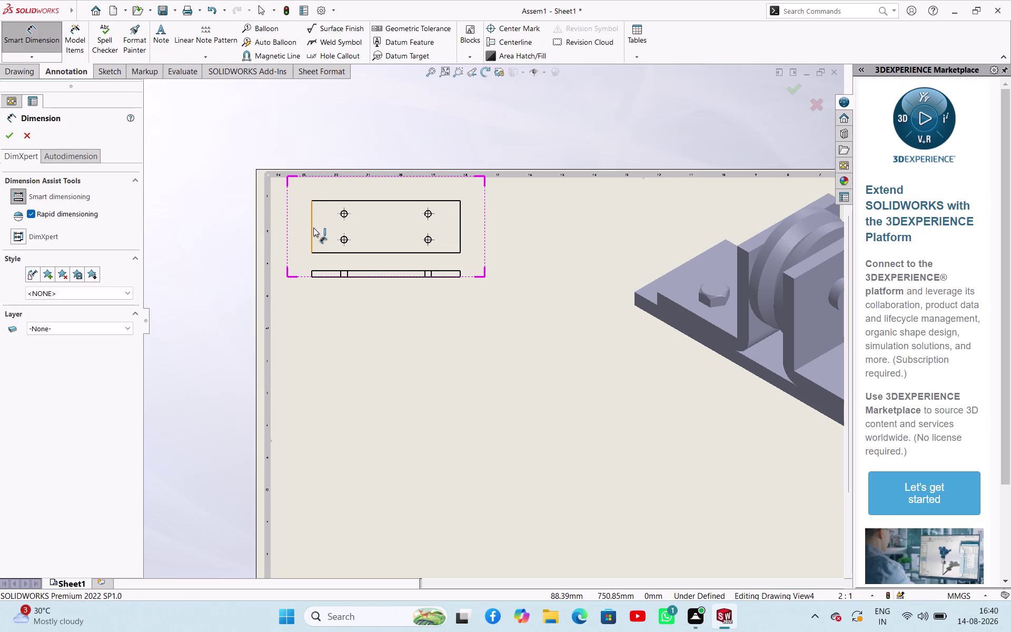
click(314, 227)
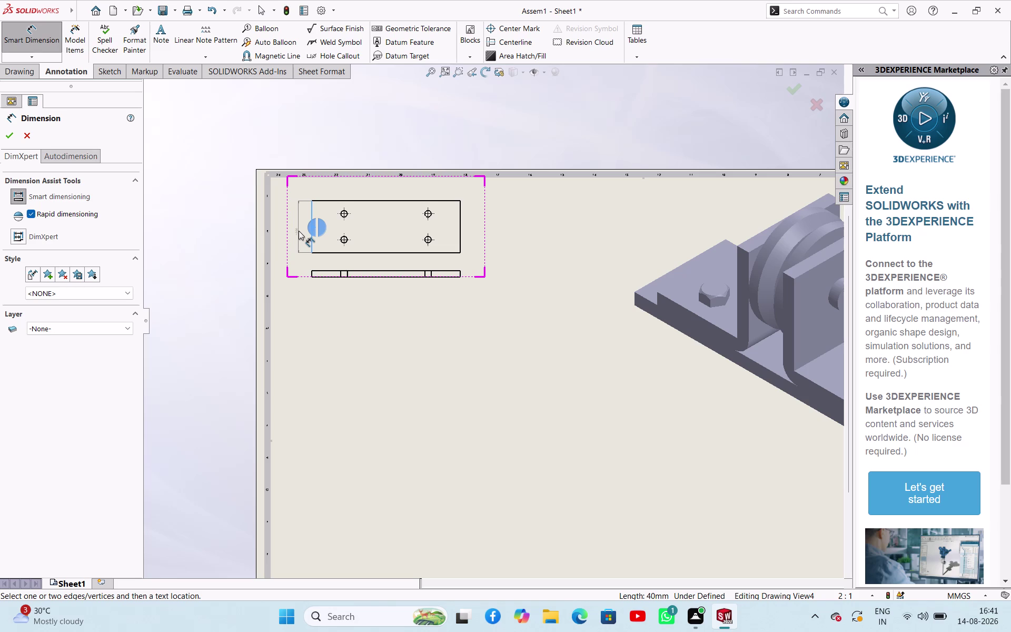
Place the 40 mm height, 115 mm length and 5 mm thickness dimensions.
click(298, 231)
click(329, 252)
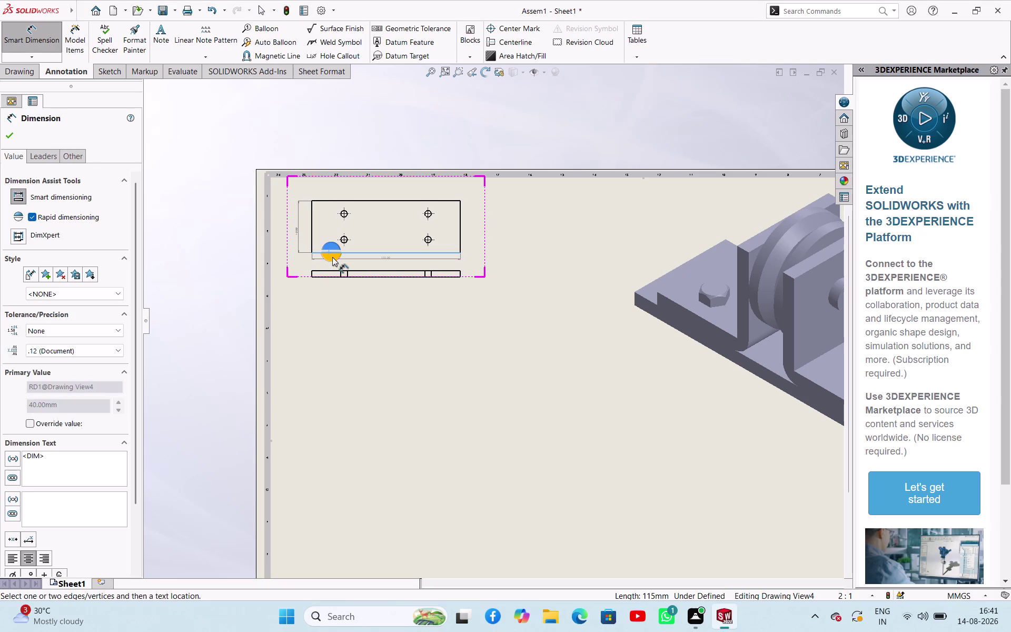
click(347, 262)
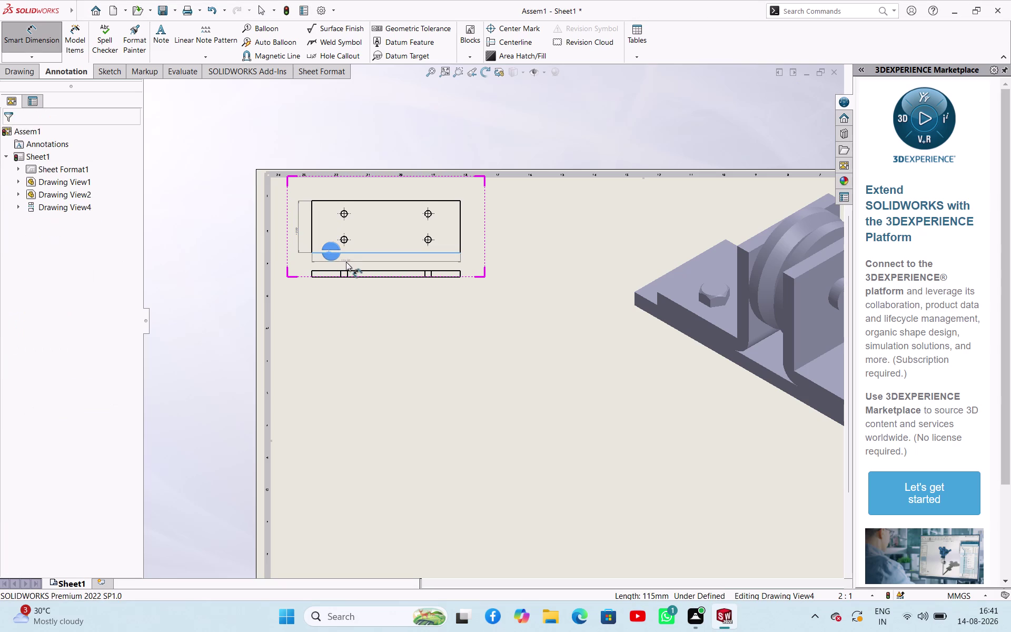
click(313, 274)
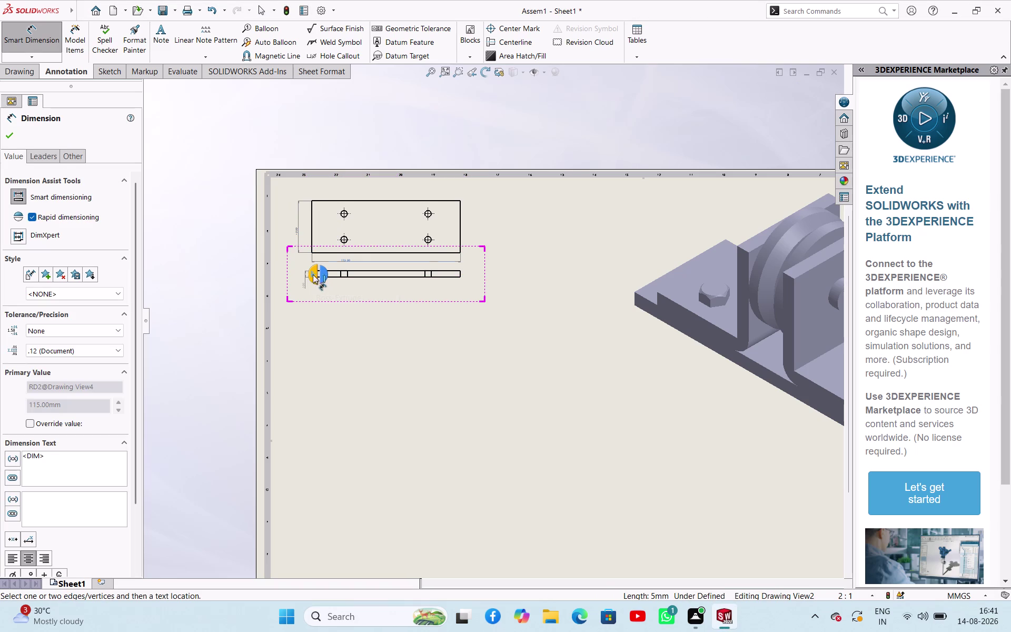
click(307, 274)
Dimension the lower-left hole's 5 mm diameter and finish dimensioning.
scroll(down, 3)
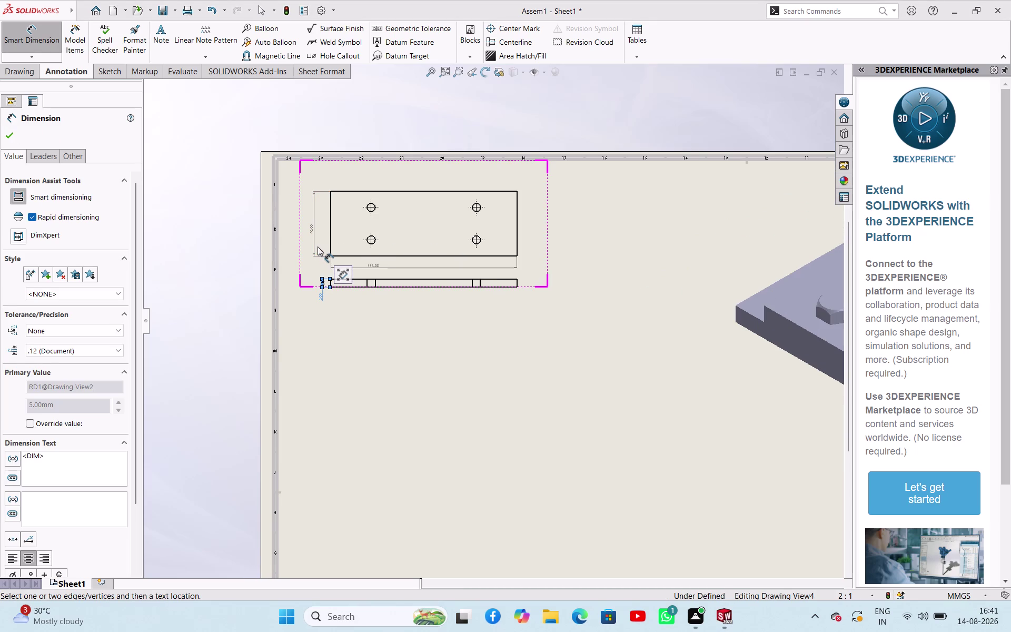
scroll(up, 3)
scroll(down, 3)
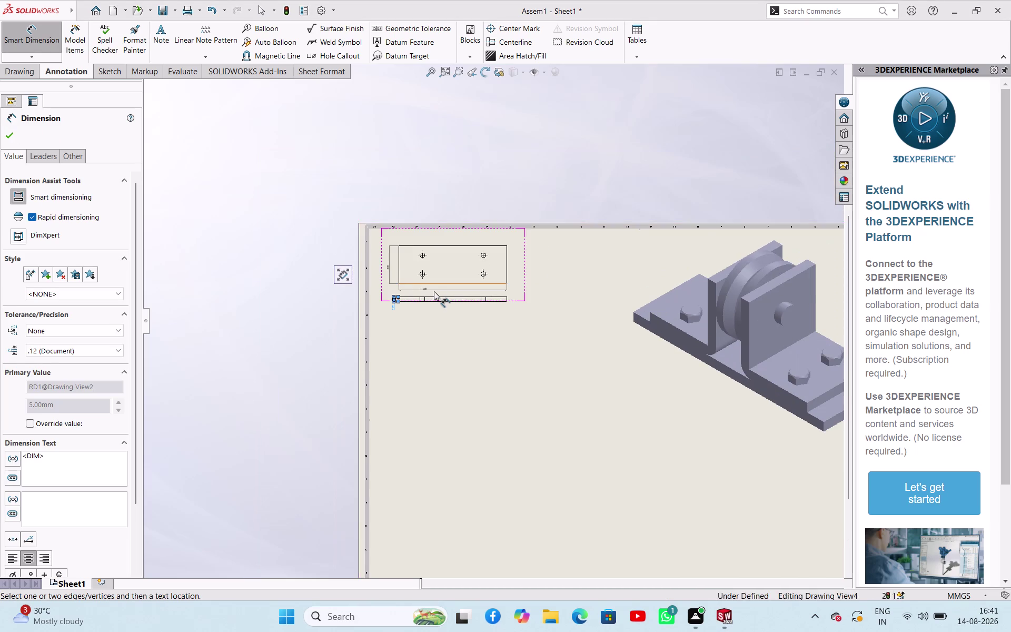
scroll(down, 3)
scroll(down, 3)
scroll(down, 3)
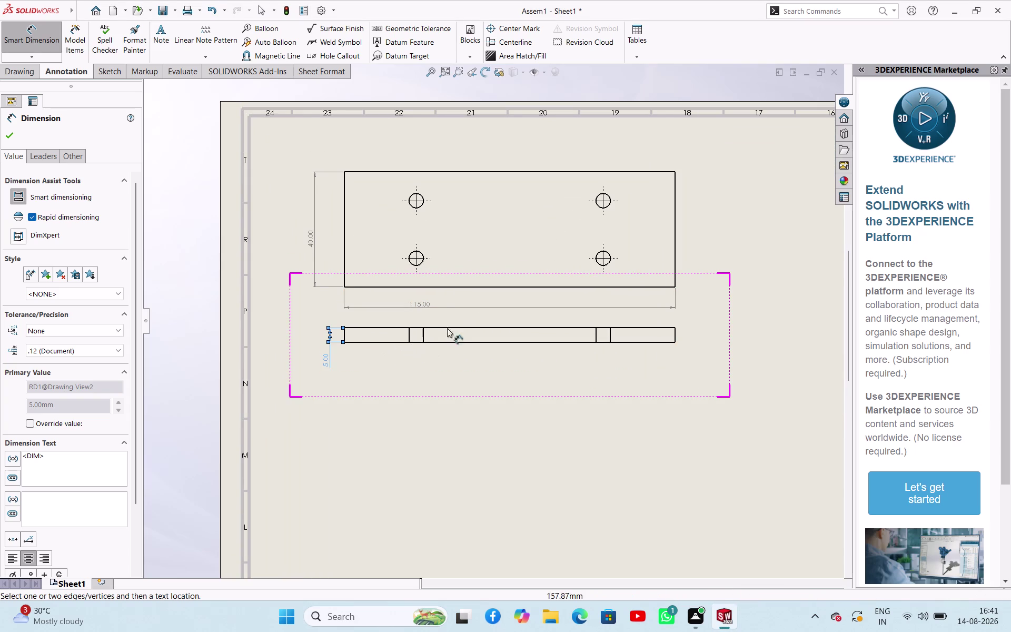
click(422, 263)
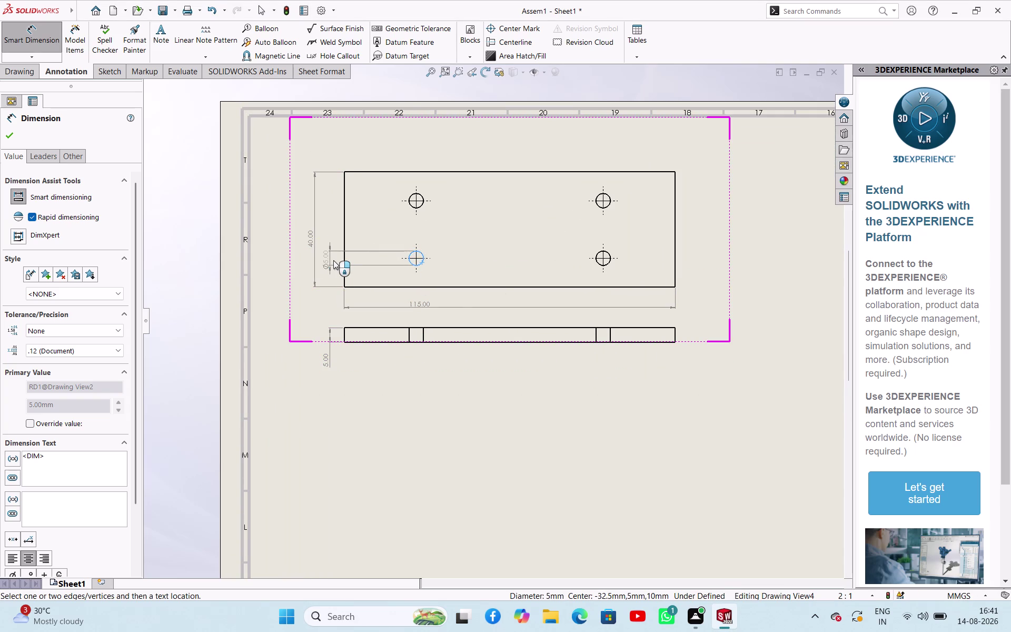
click(333, 260)
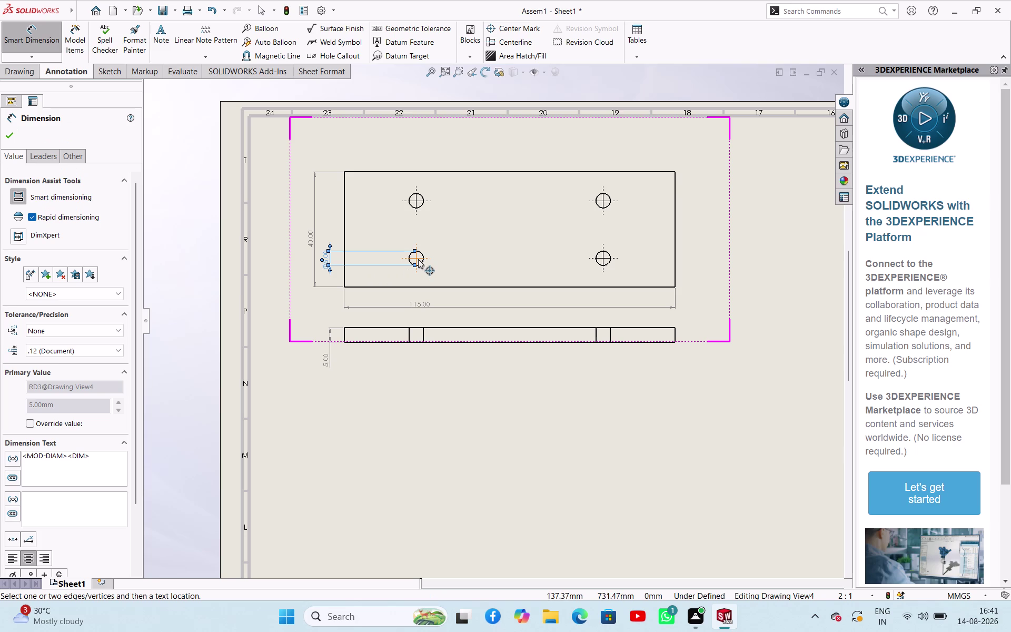
click(416, 259)
click(418, 201)
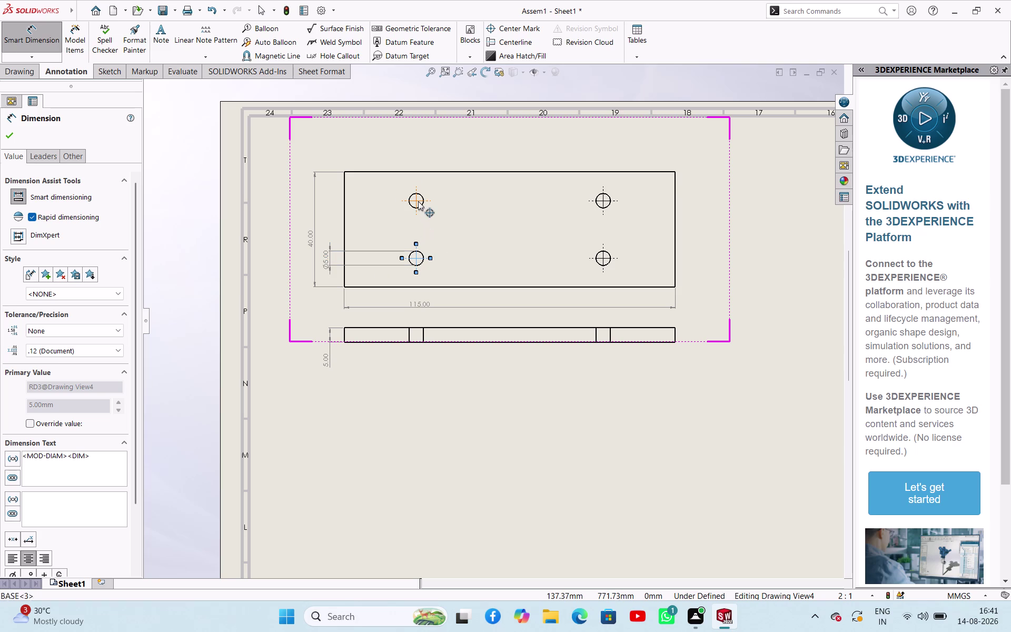
key(Escape)
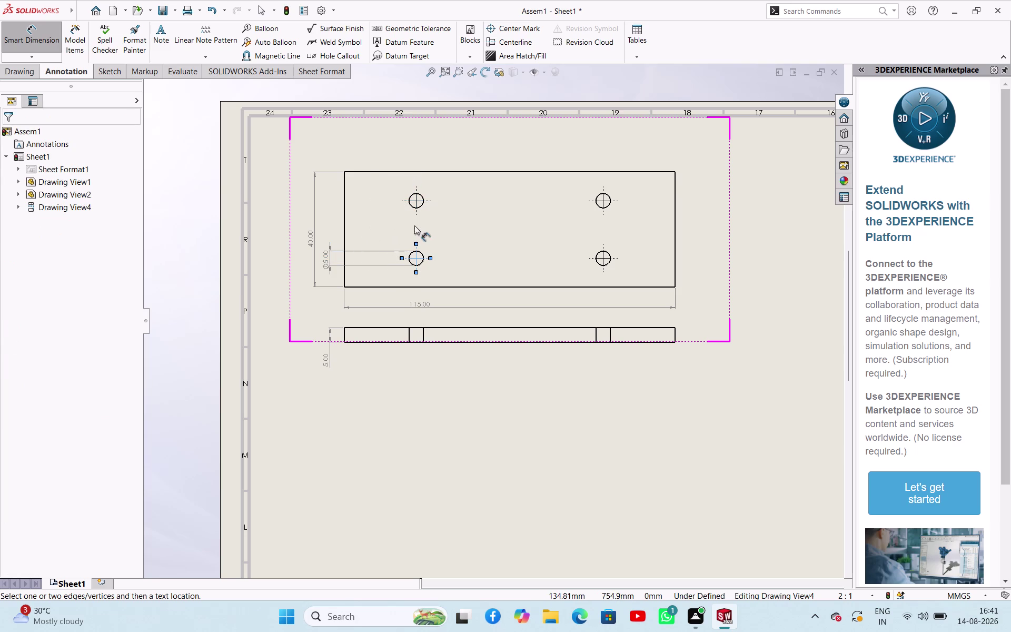
click(33, 56)
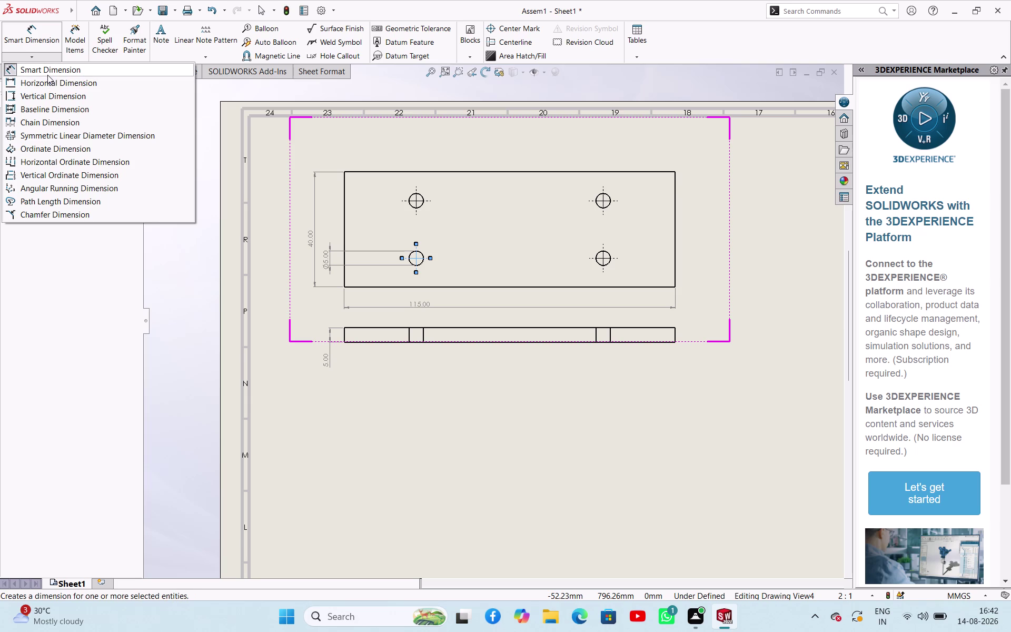
Add horizontal dimensions: 65 mm top-hole spacing and 25 mm left edge to top-left hole.
click(48, 77)
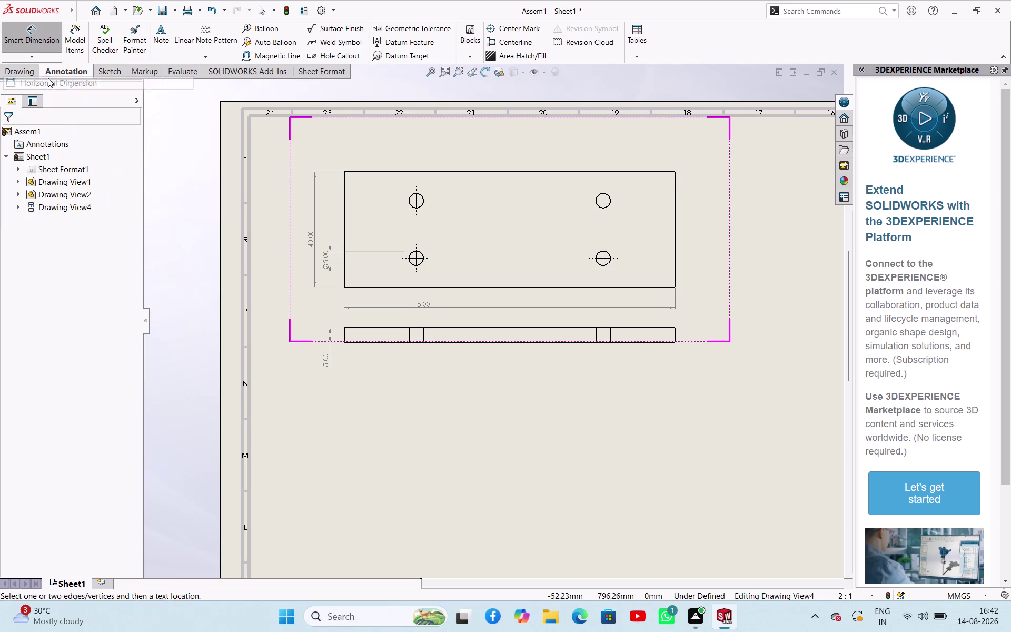
click(415, 200)
click(604, 201)
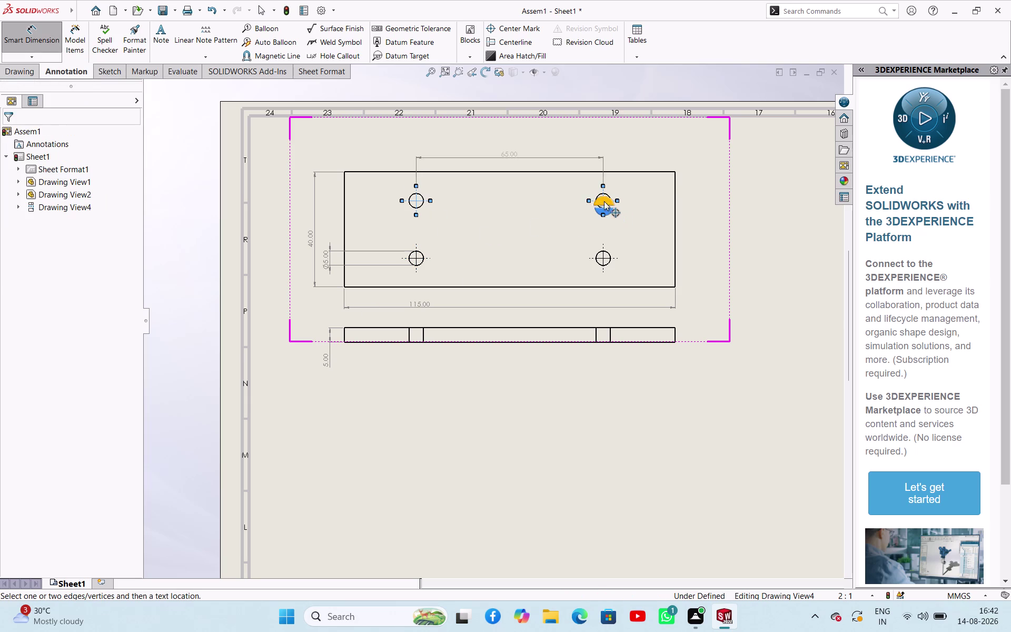
click(506, 159)
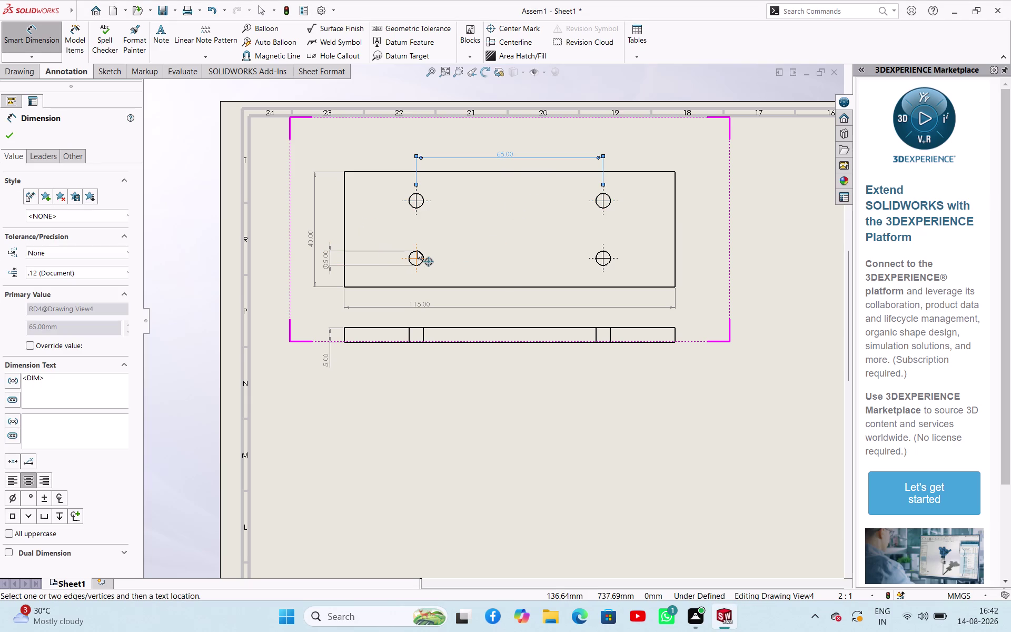
click(416, 203)
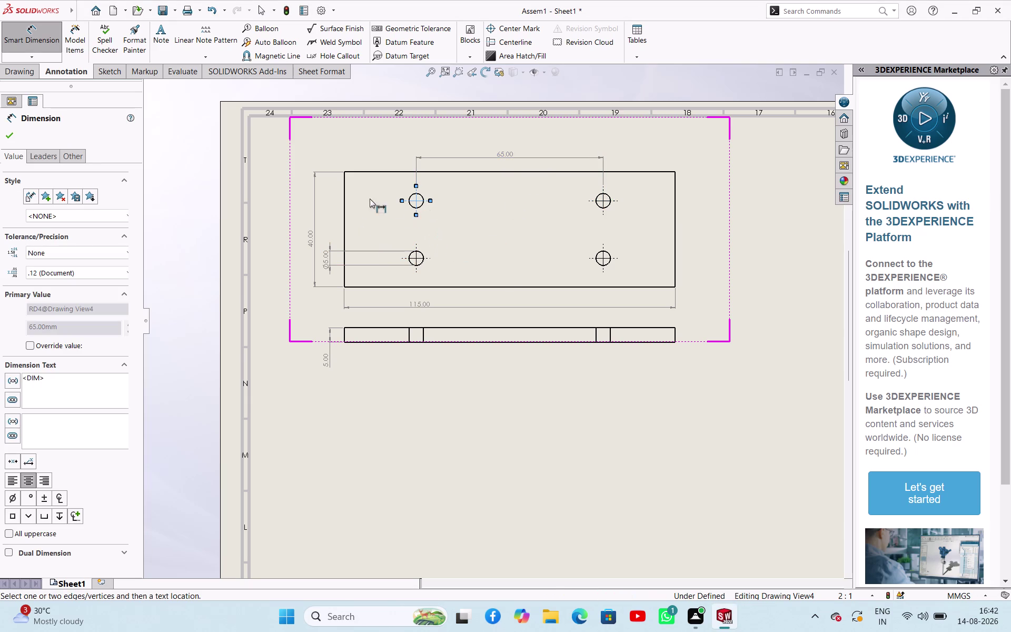
click(344, 191)
click(363, 157)
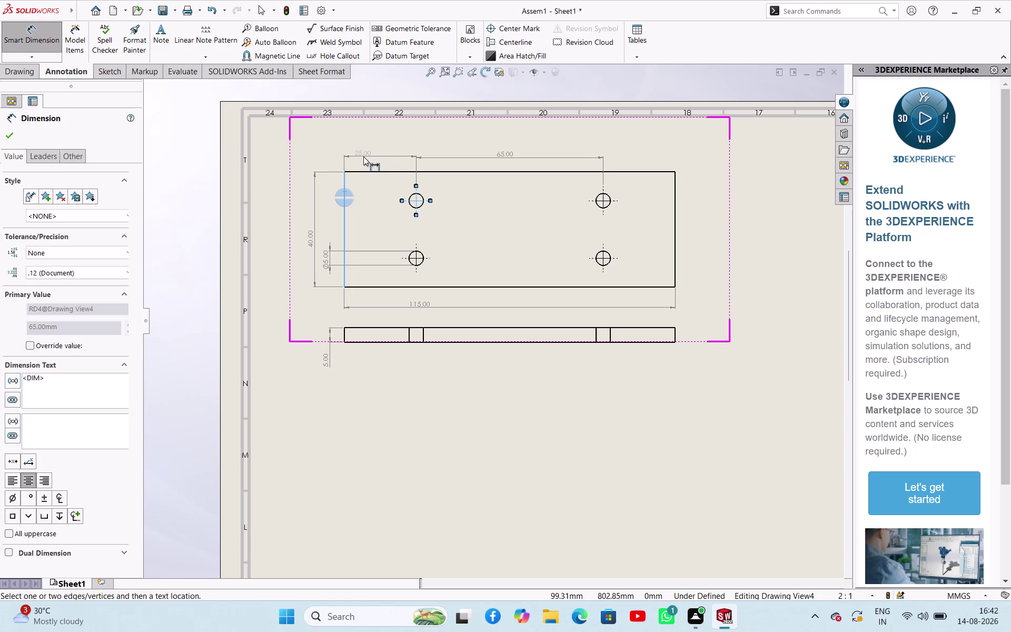
Try another dimension type between the two left holes, then cancel it and clear the selection.
click(48, 58)
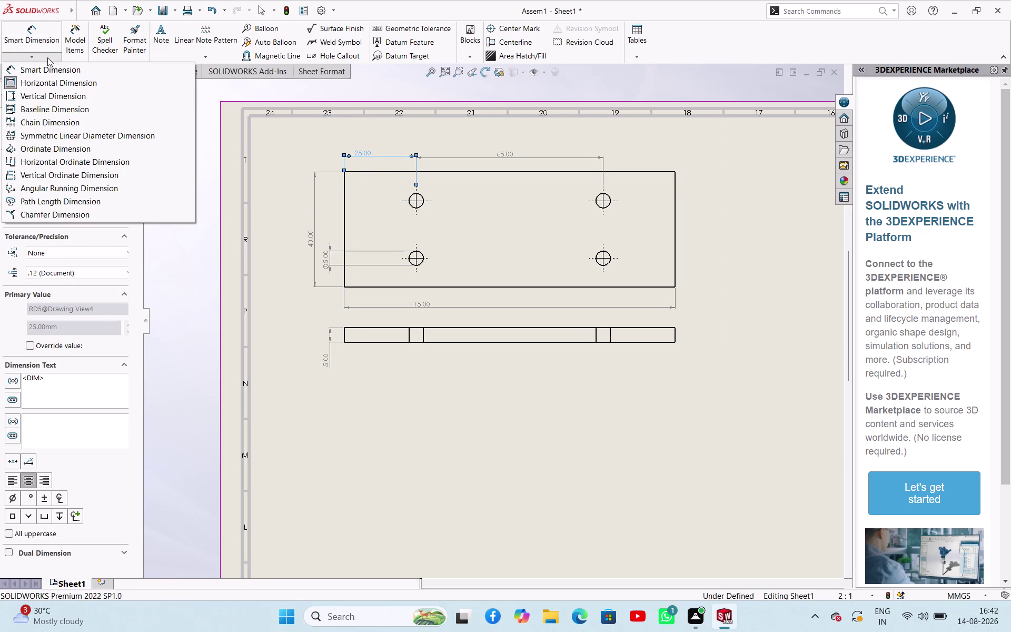
click(47, 90)
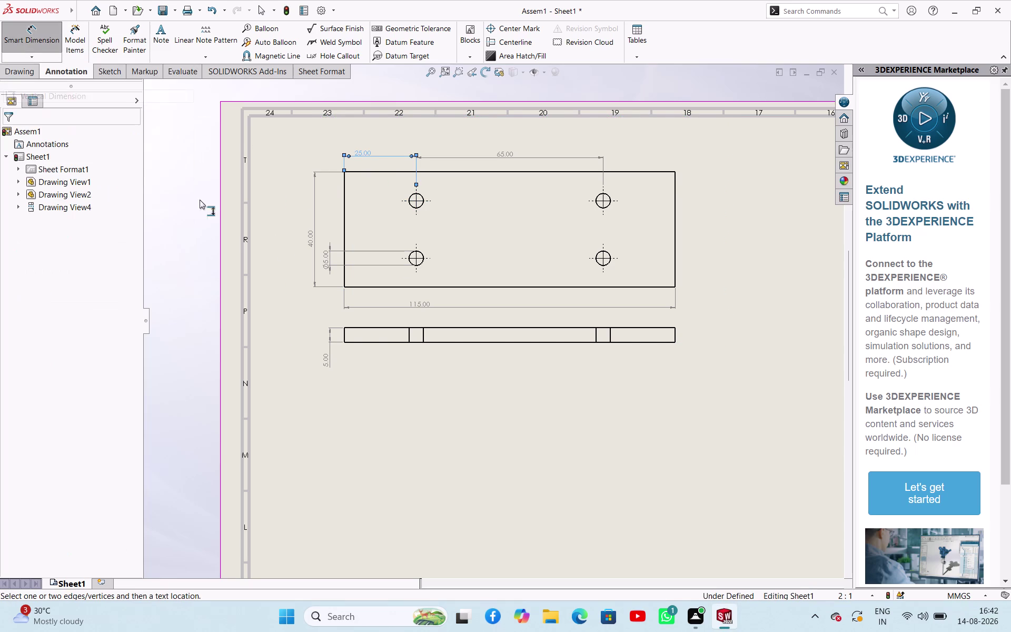
click(416, 203)
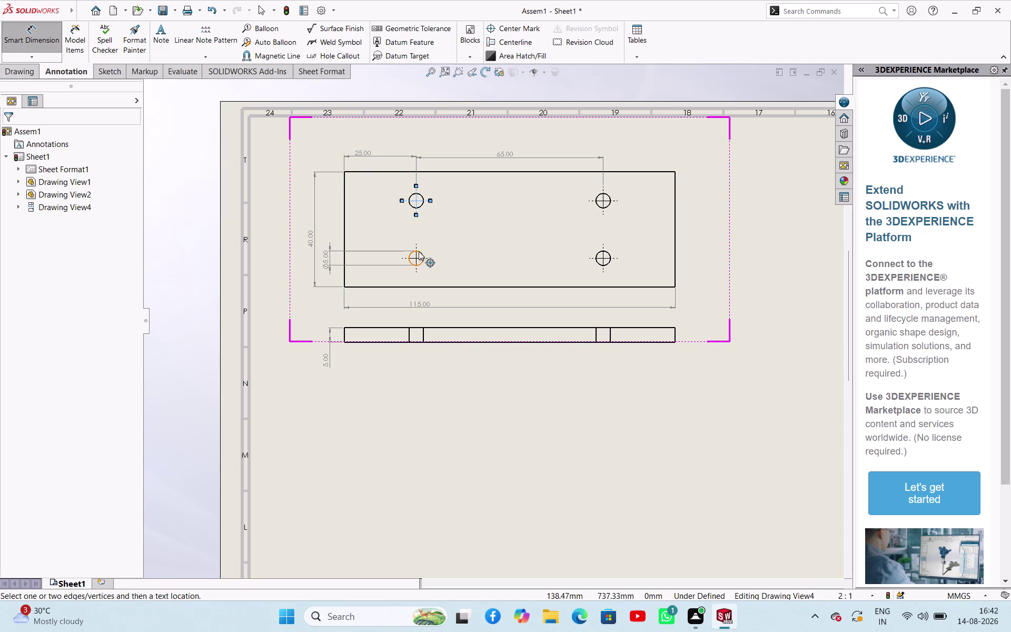
click(417, 256)
key(Escape)
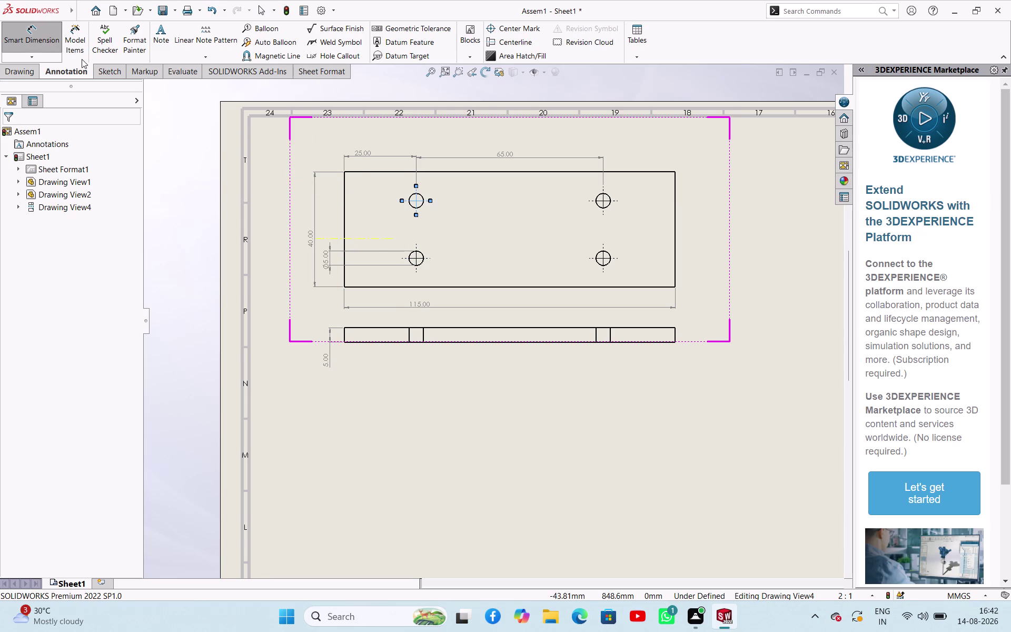
click(417, 201)
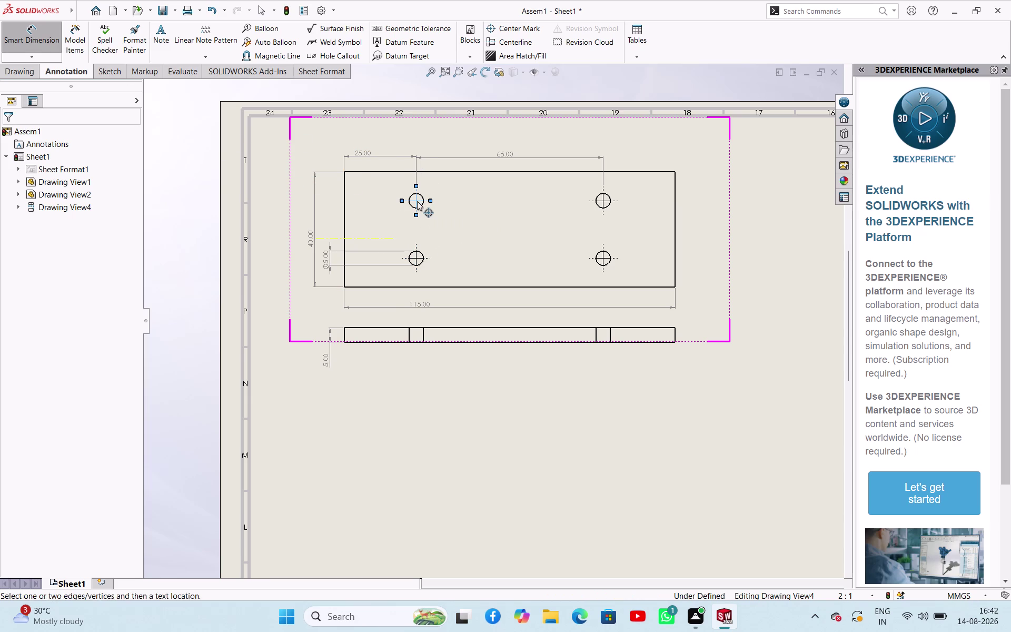
click(416, 257)
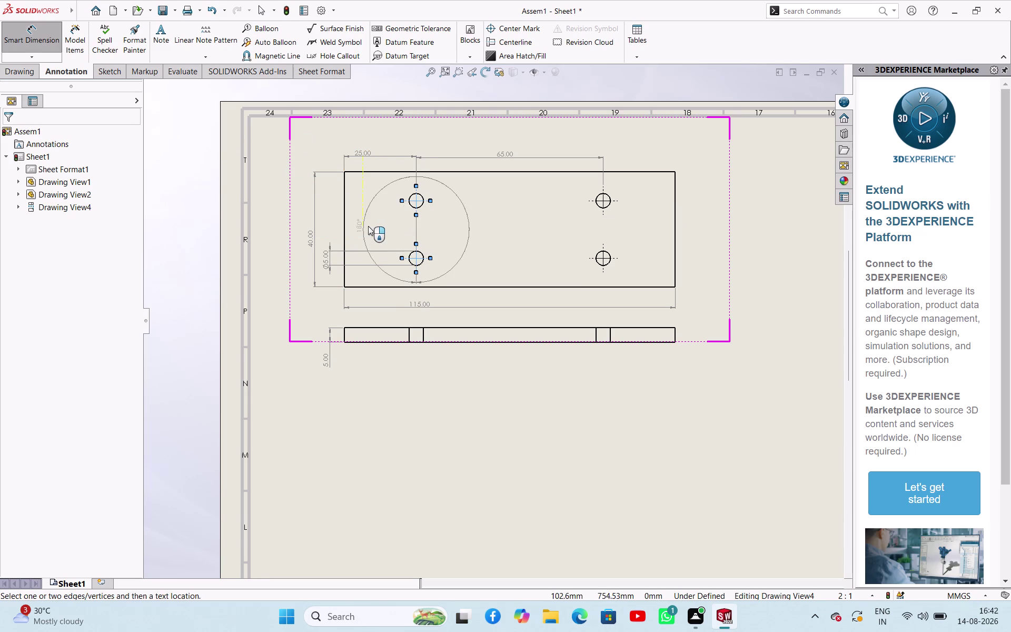
key(Escape)
key(Escape)
key(Escape)
click(39, 52)
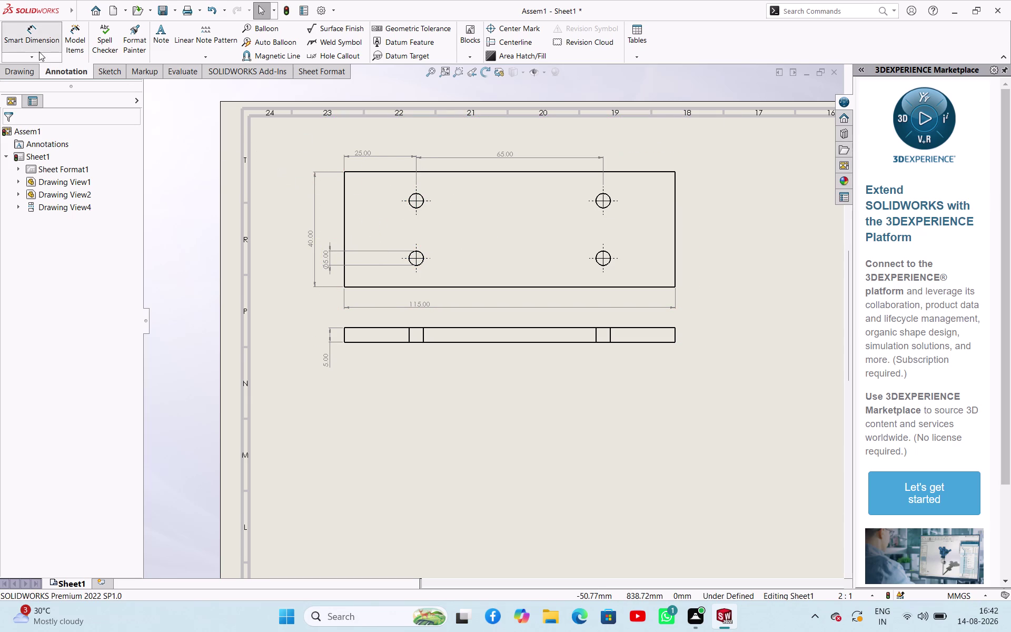
Start a vertical dimension on the left-hand holes, then cancel it.
click(38, 59)
click(36, 42)
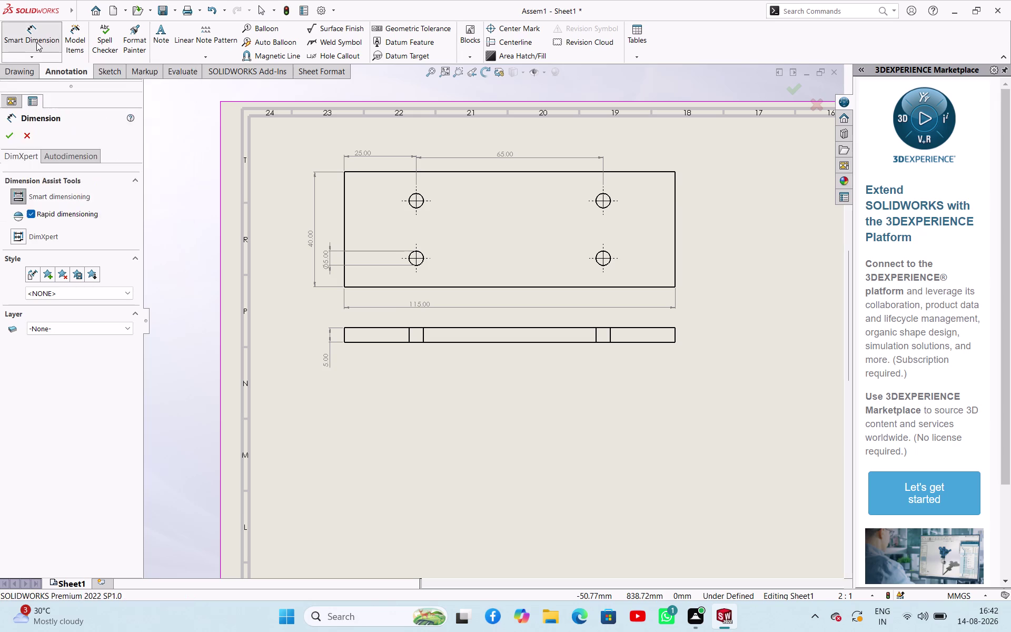
click(41, 54)
click(45, 91)
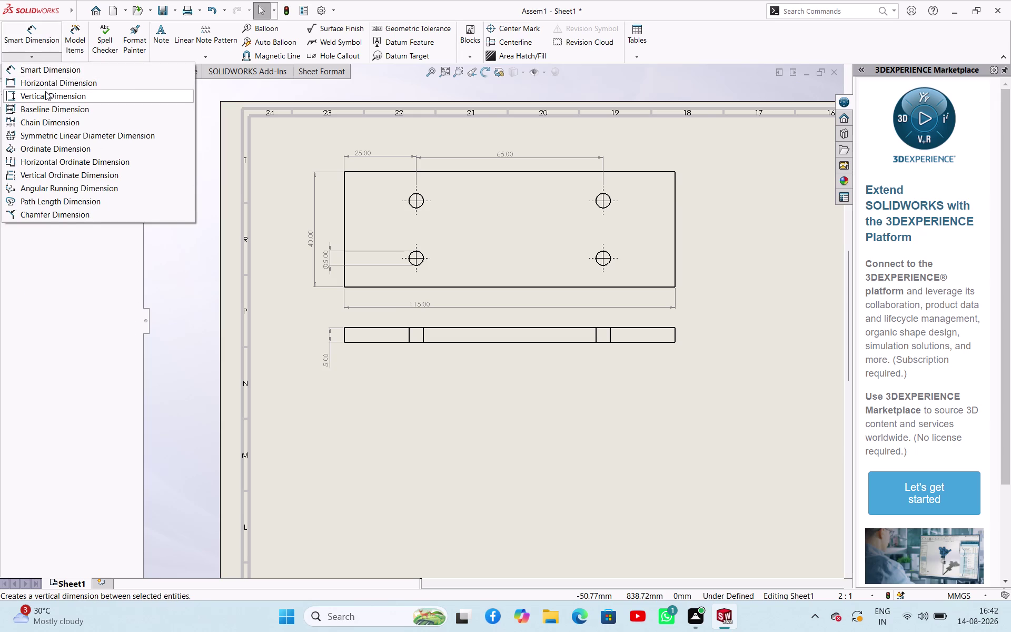
click(414, 201)
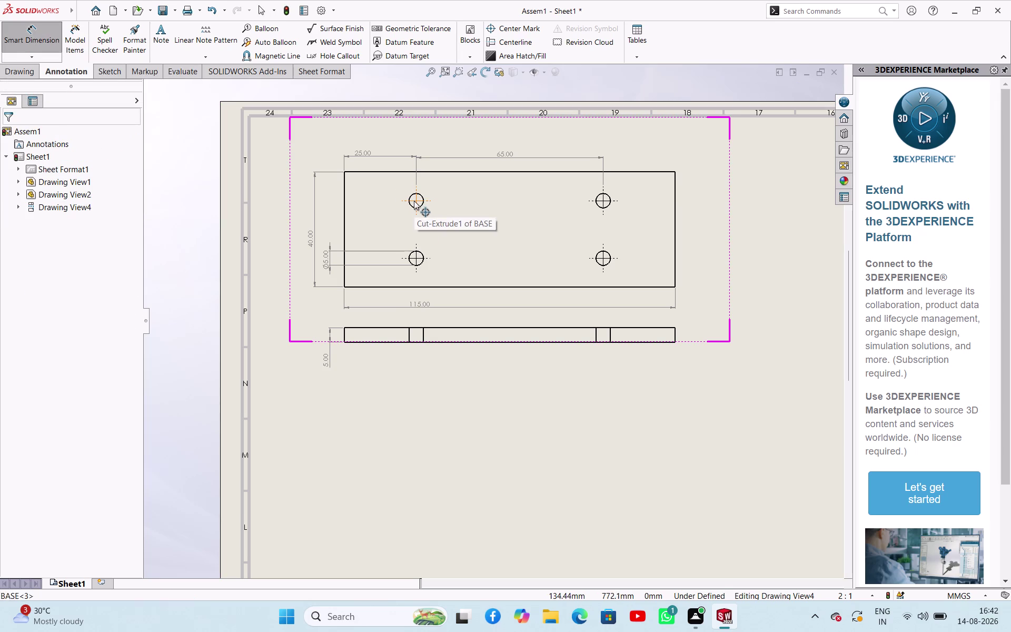
click(419, 258)
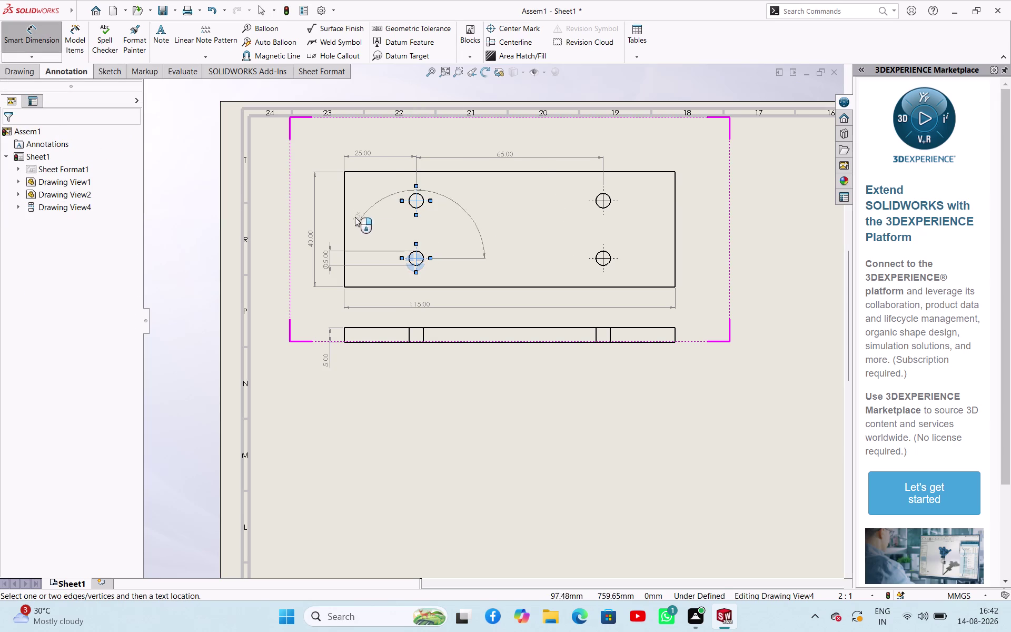
key(Escape)
key(Escape)
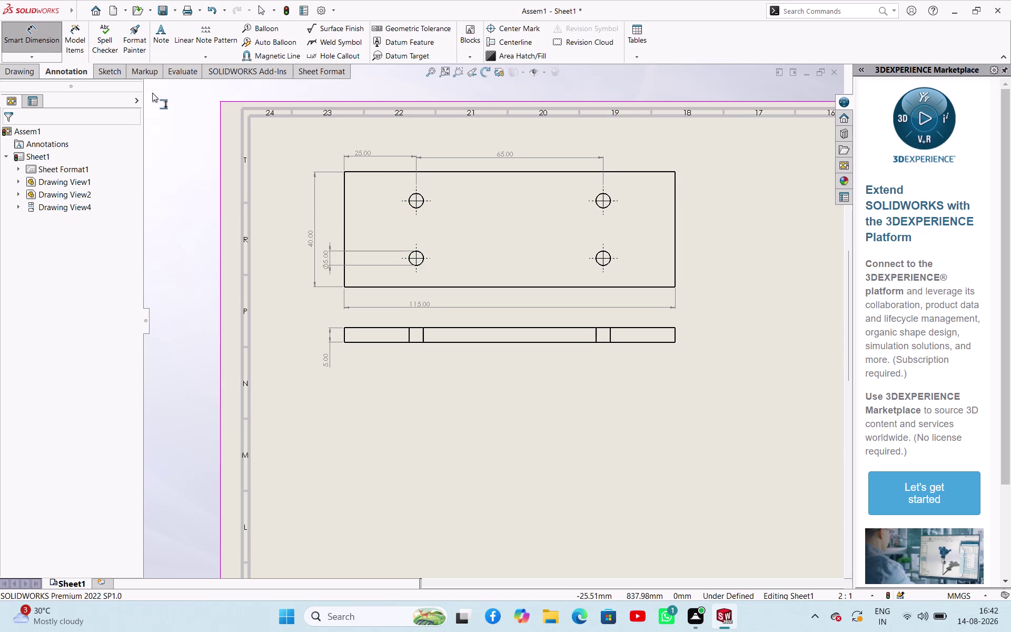
key(Escape)
Add a 20.00 vertical dimension between the two right-hand holes.
click(42, 53)
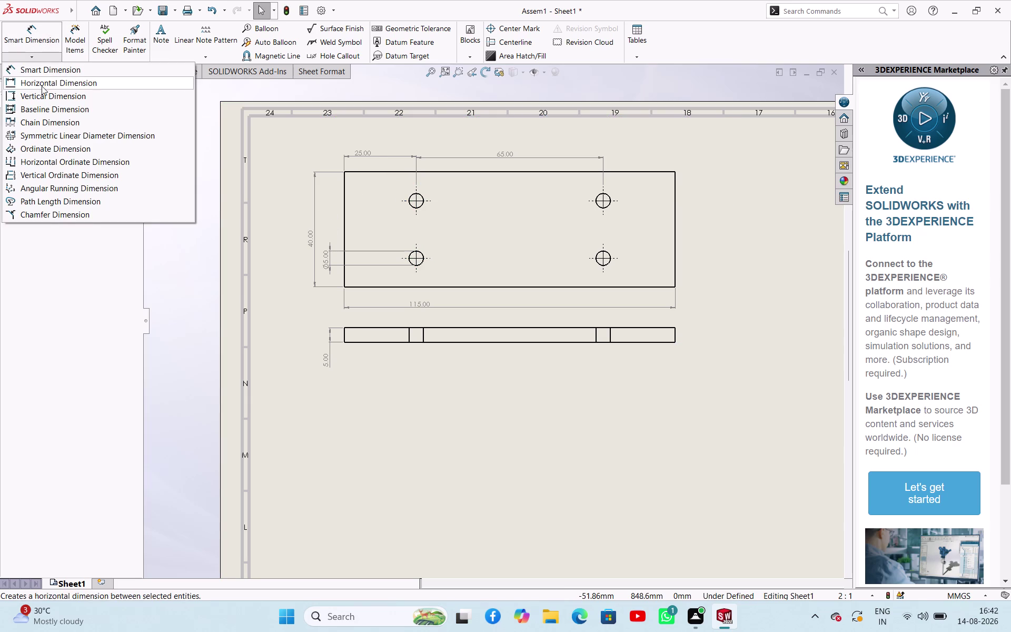
click(41, 93)
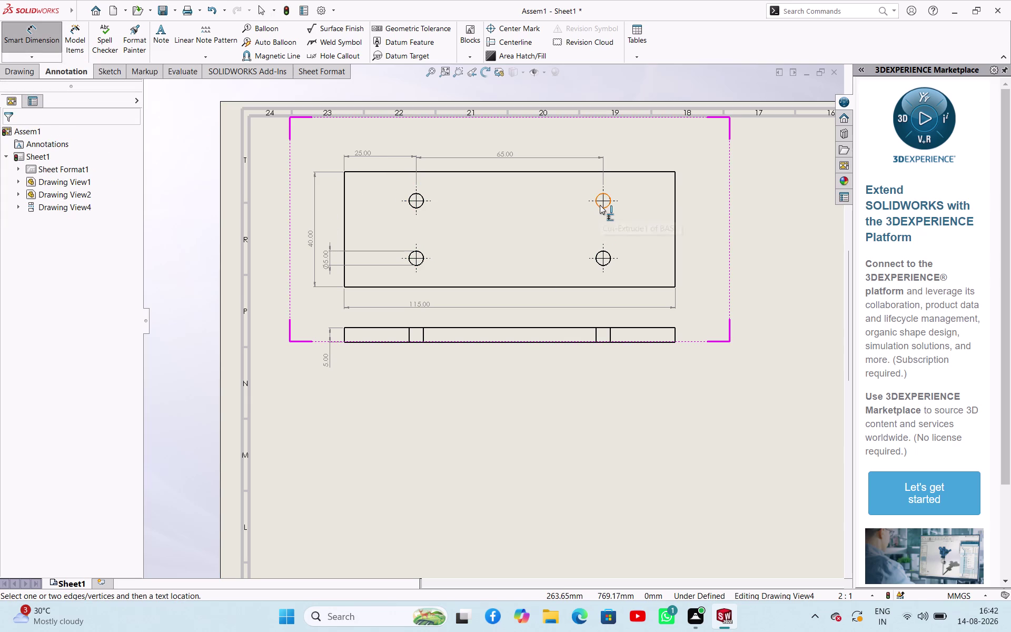
click(600, 201)
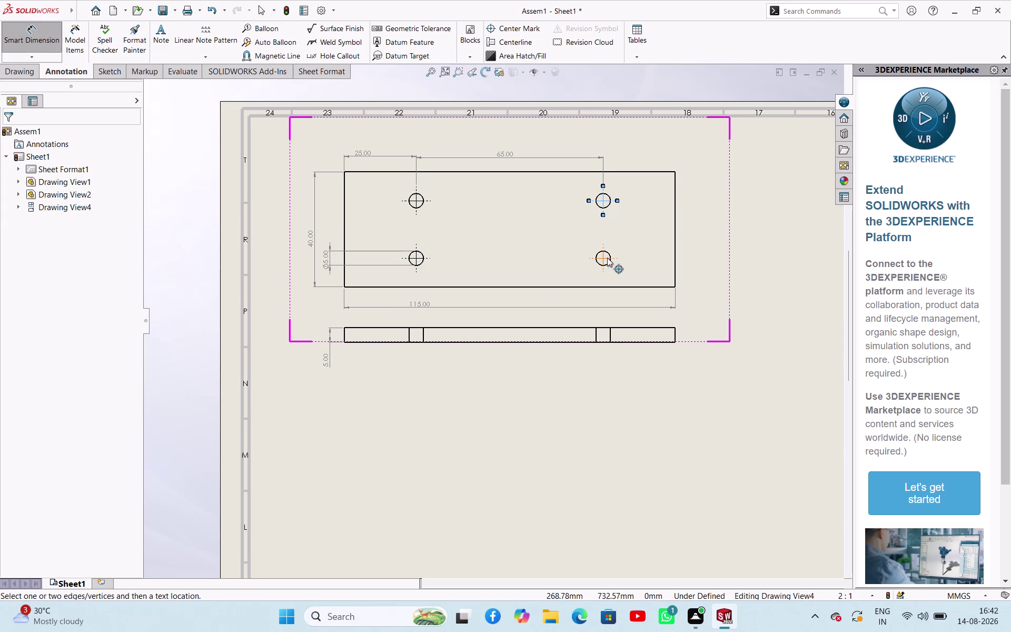
click(607, 258)
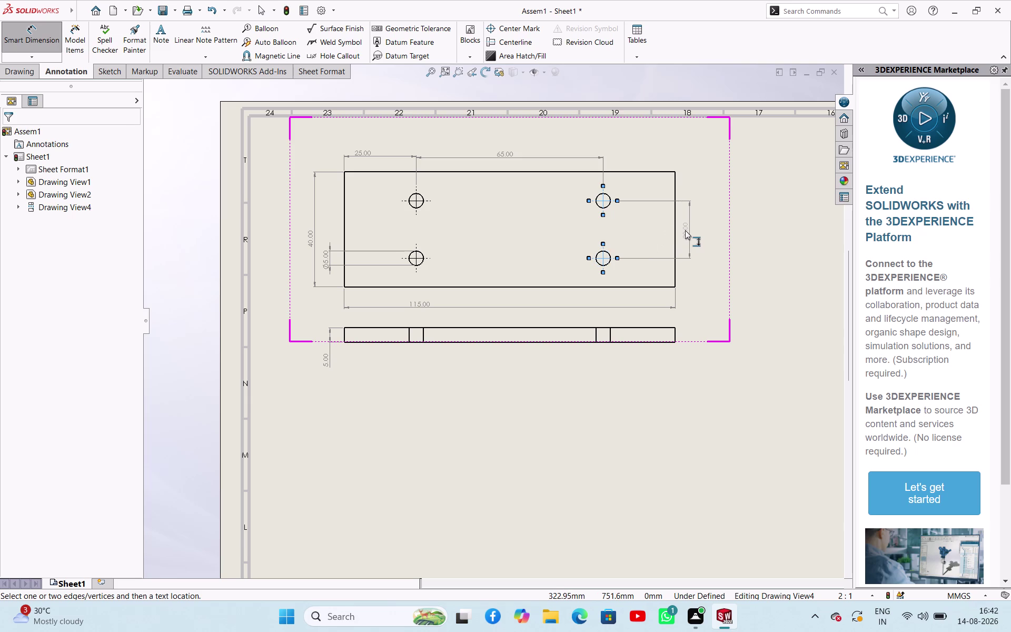
click(685, 231)
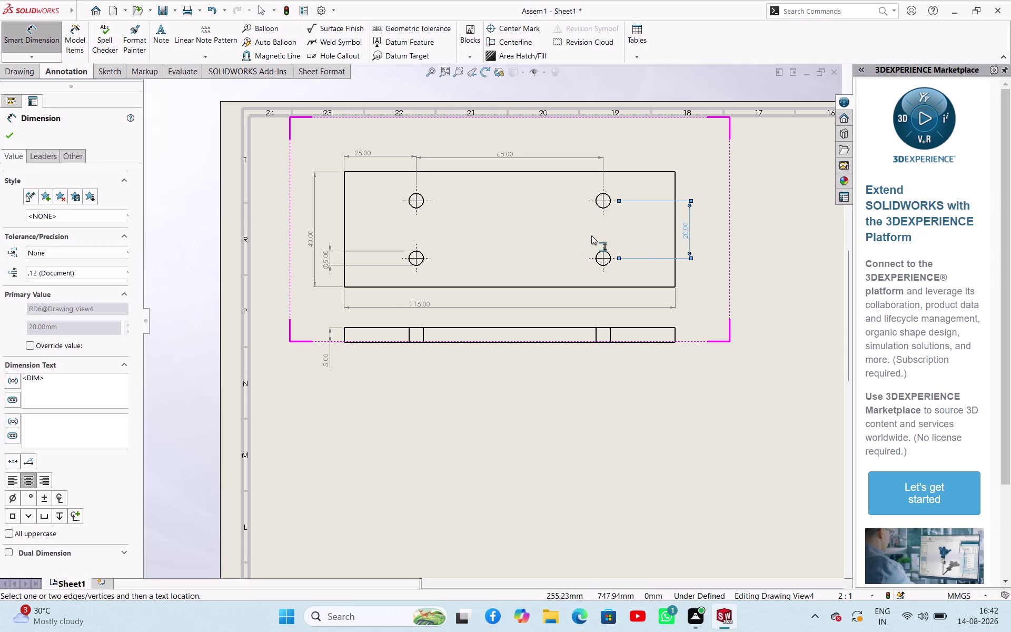
Add the 10.00 dimension from the top edge to the upper-right hole and confirm.
click(599, 201)
click(626, 173)
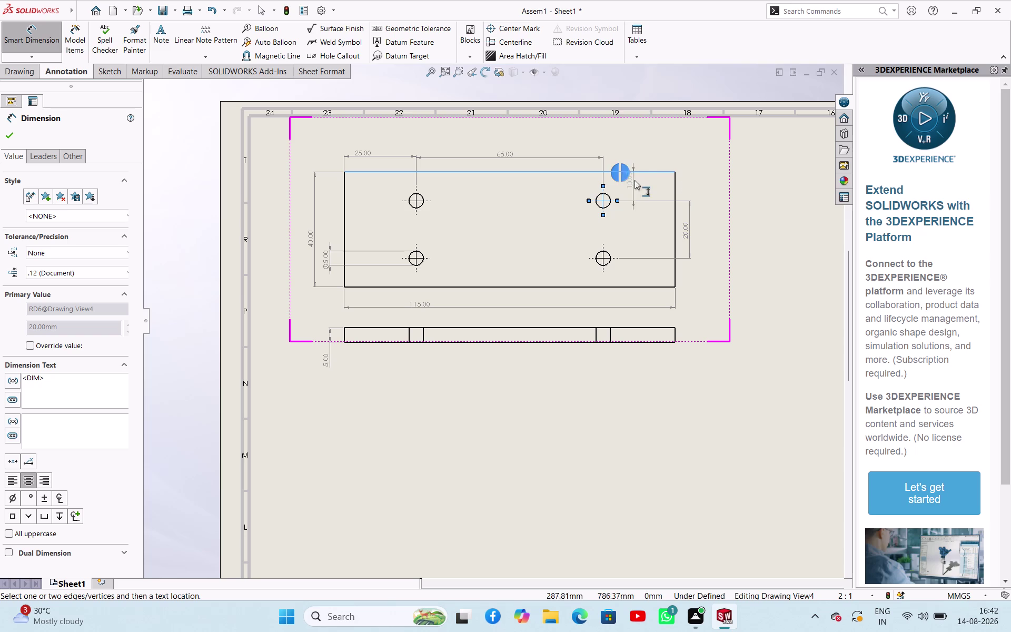
click(687, 179)
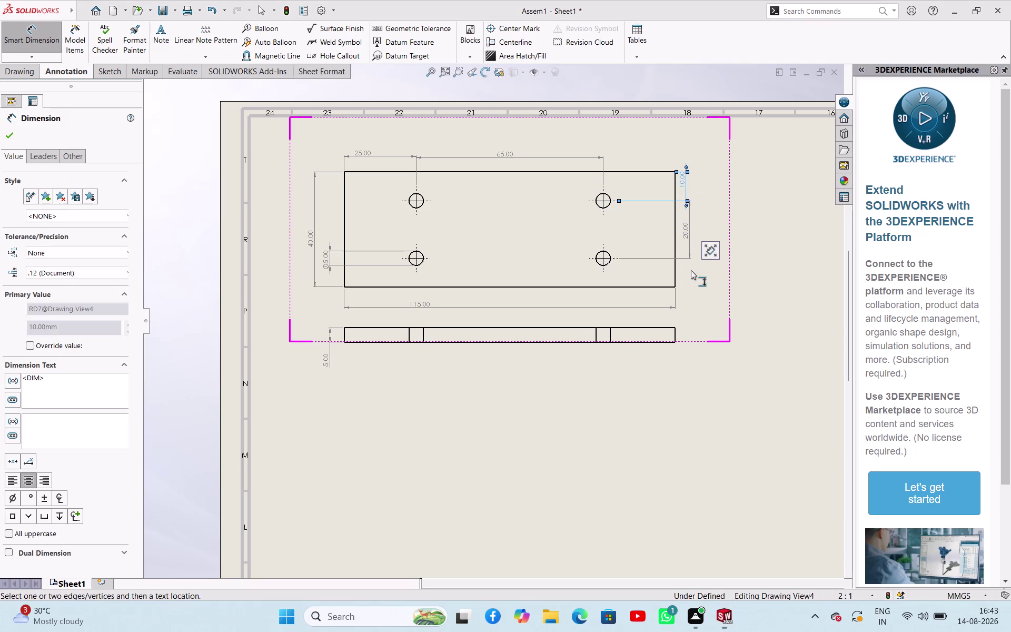
scroll(up, 3)
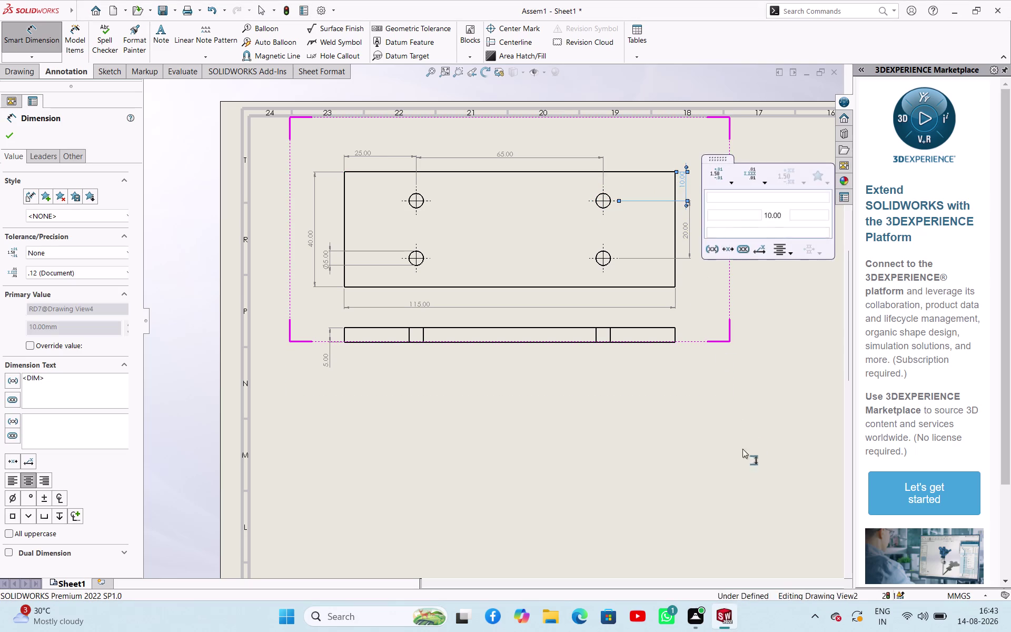
scroll(up, 3)
scroll(up, 3)
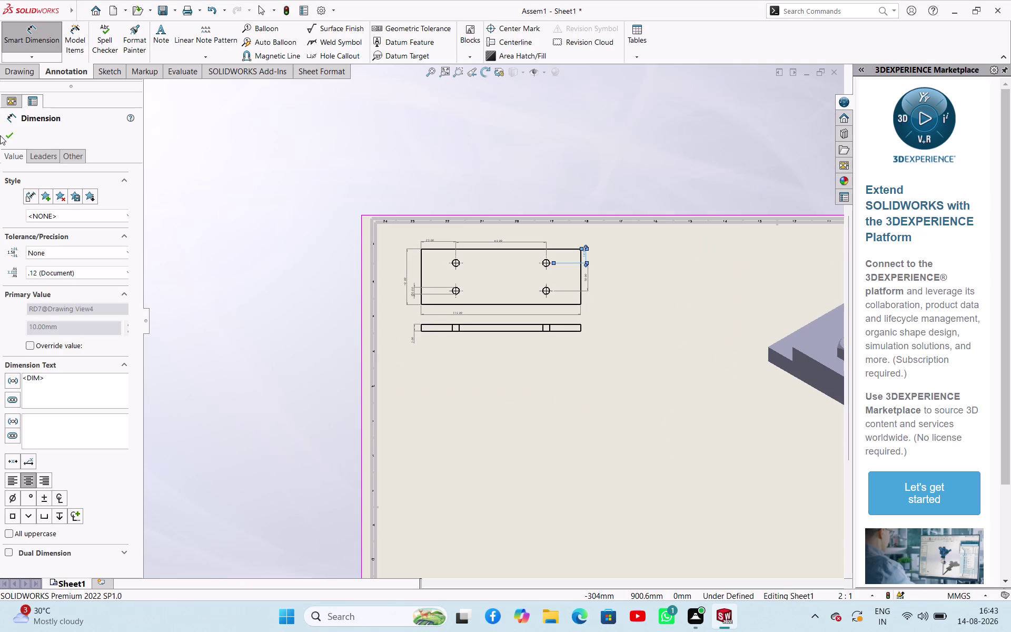
click(14, 137)
click(243, 190)
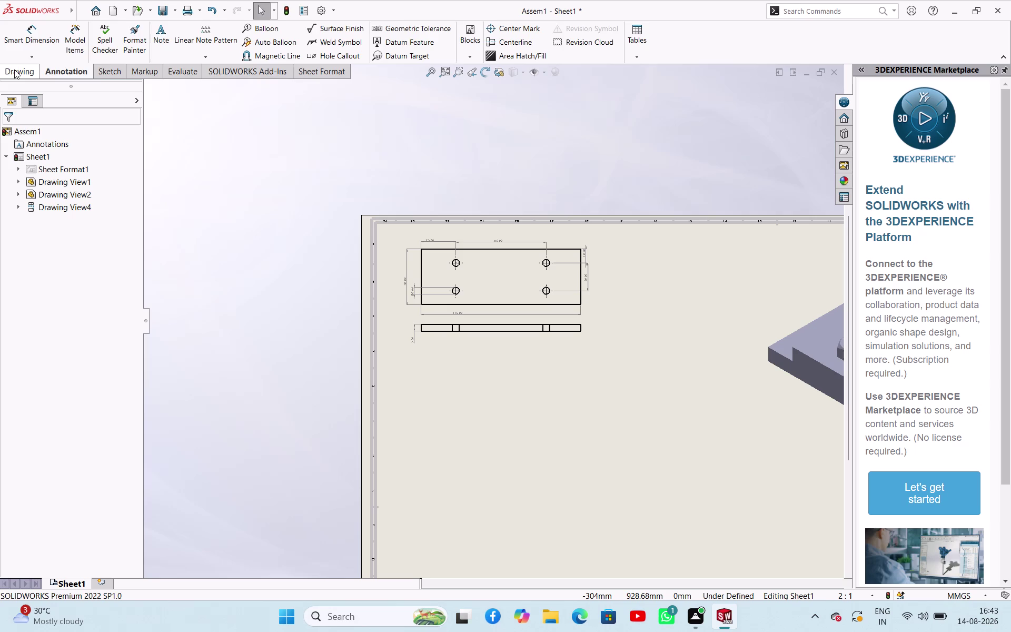
Start a Model View and browse to load the SUPPORT part file.
click(14, 69)
click(19, 46)
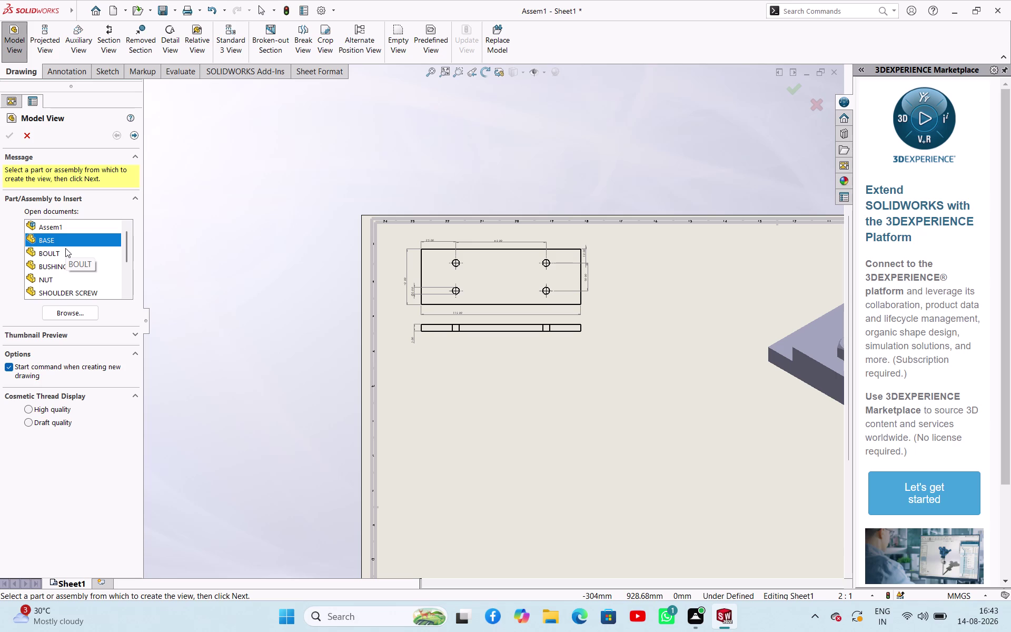
click(65, 248)
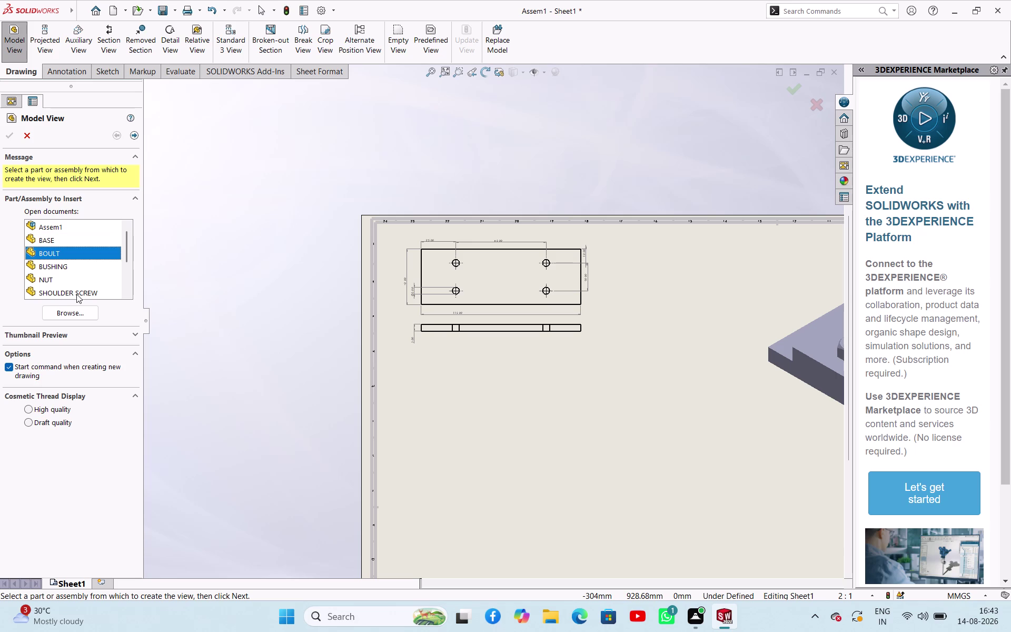
click(75, 313)
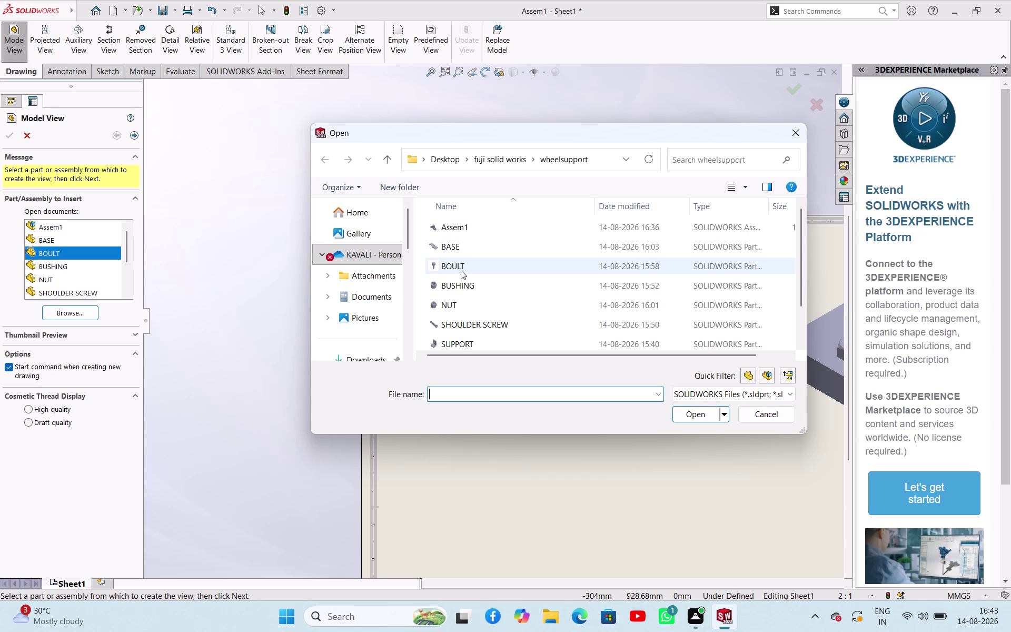
click(459, 342)
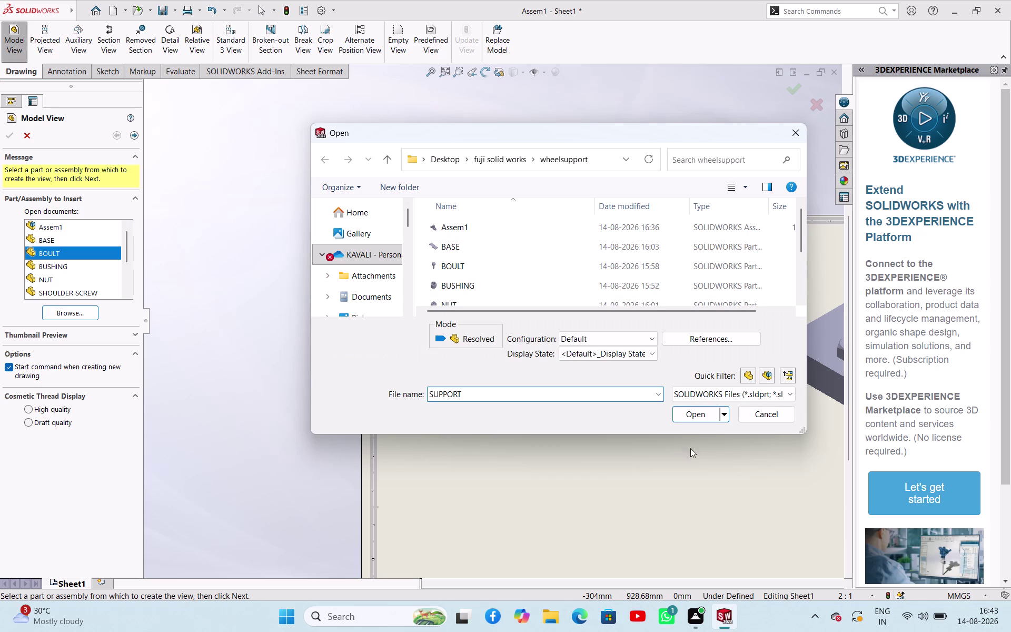
click(697, 416)
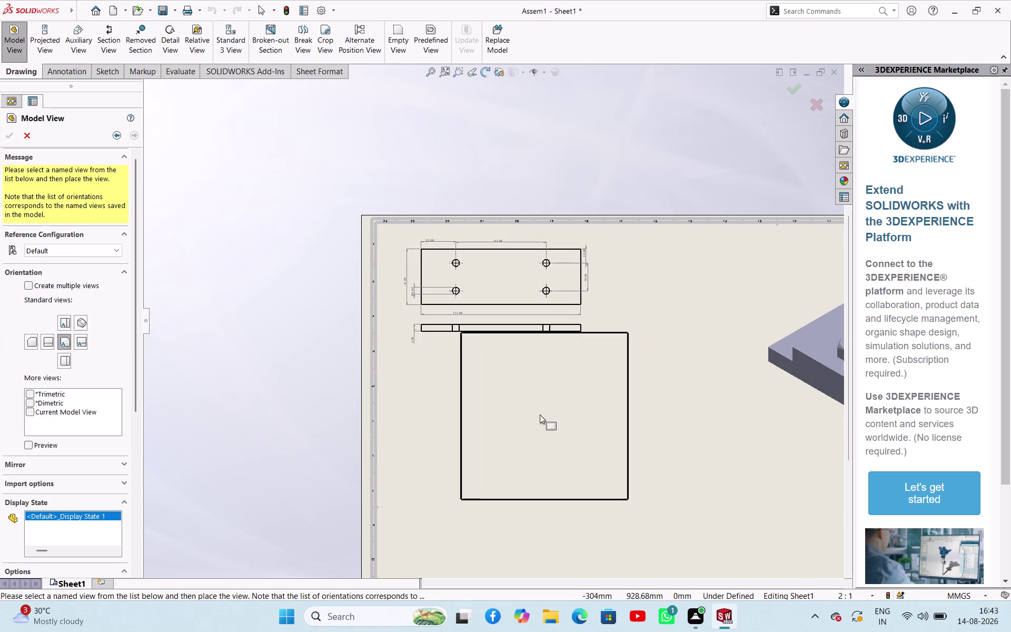
Place the SUPPORT front view with a projected side view to the right and a projected view below.
click(496, 433)
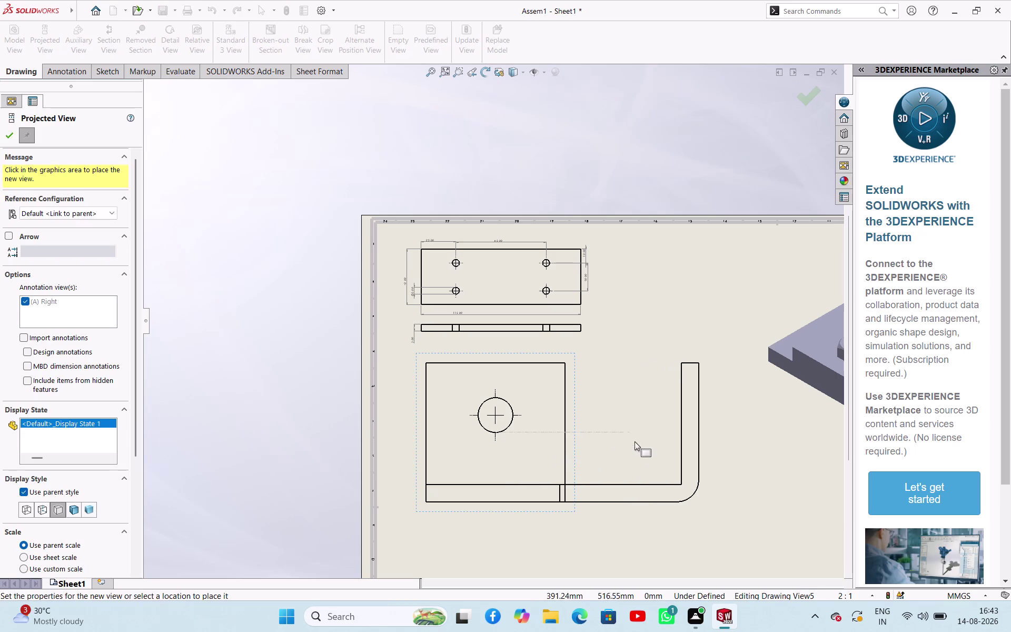
click(661, 450)
scroll(up, 3)
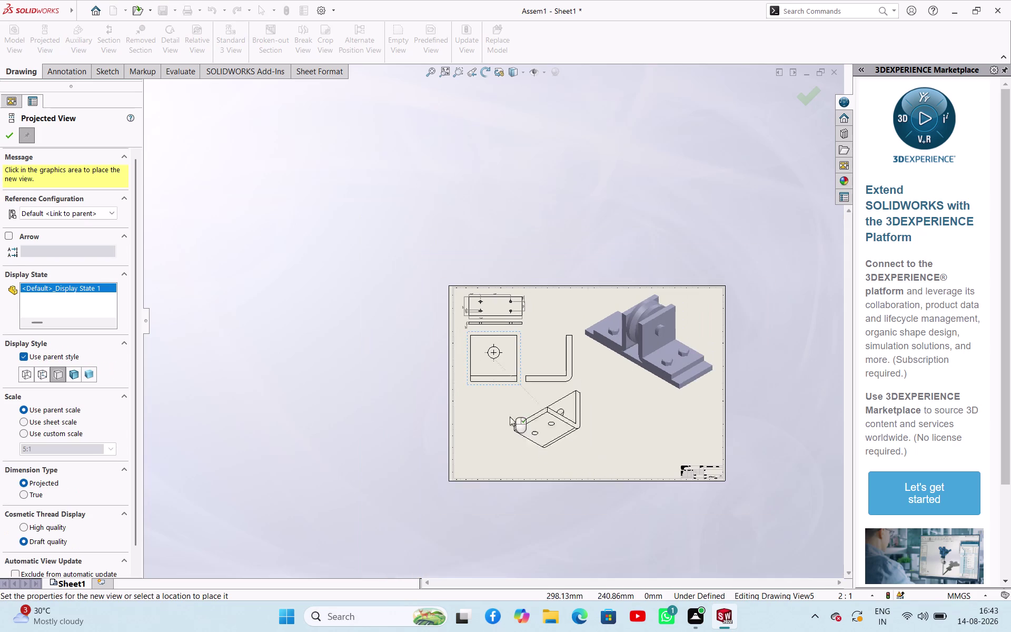
click(486, 409)
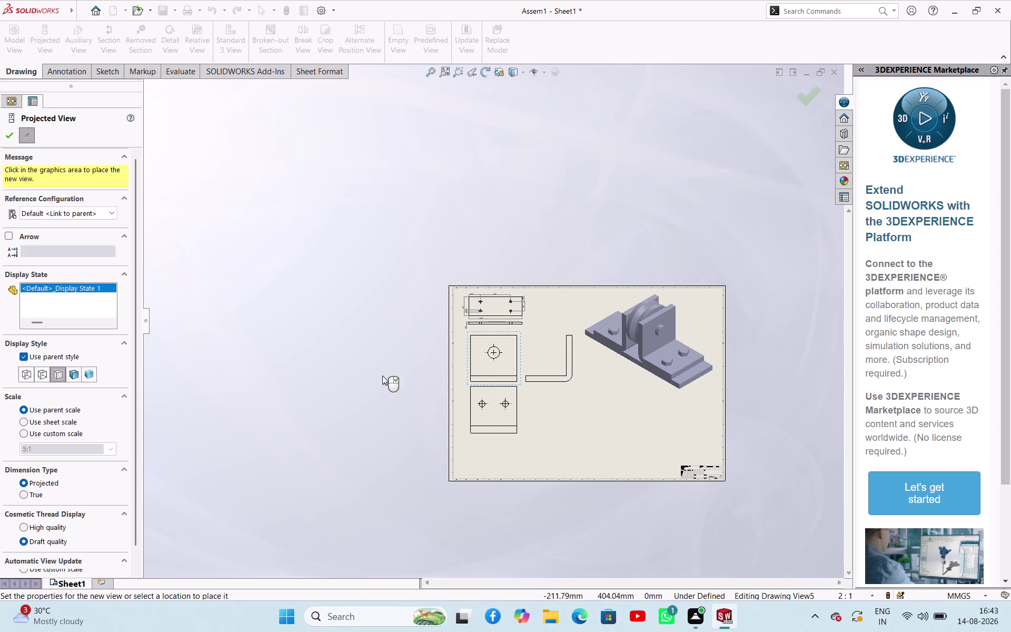
right_click(285, 325)
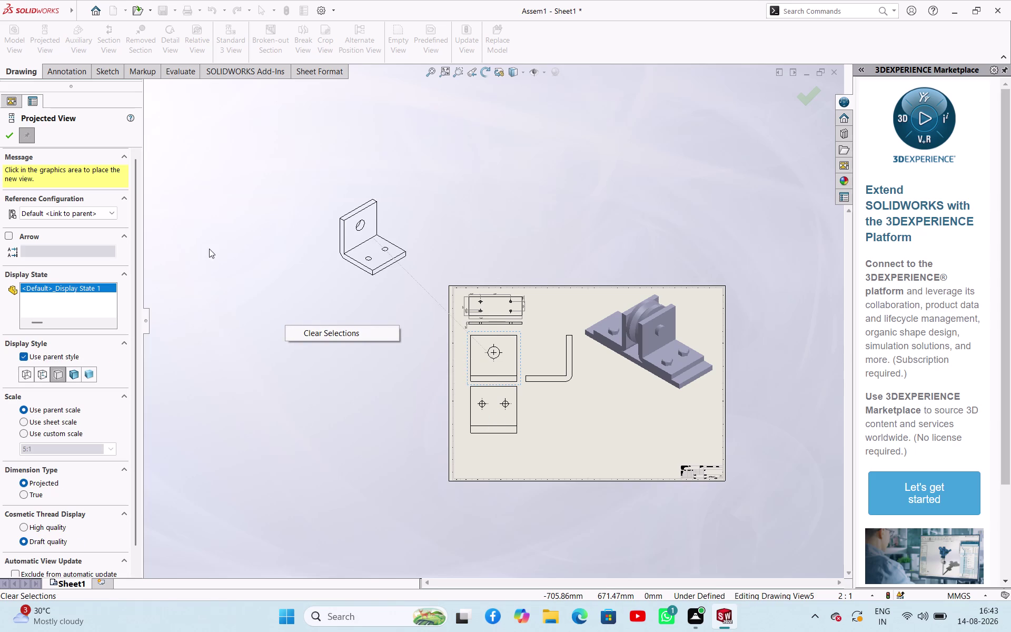
click(9, 134)
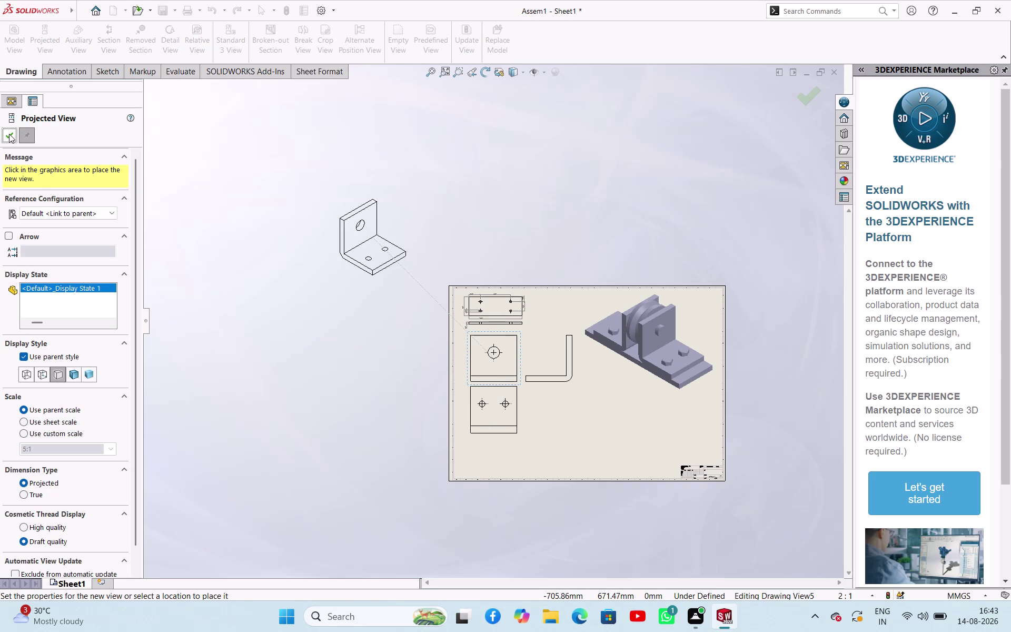
click(15, 137)
click(336, 266)
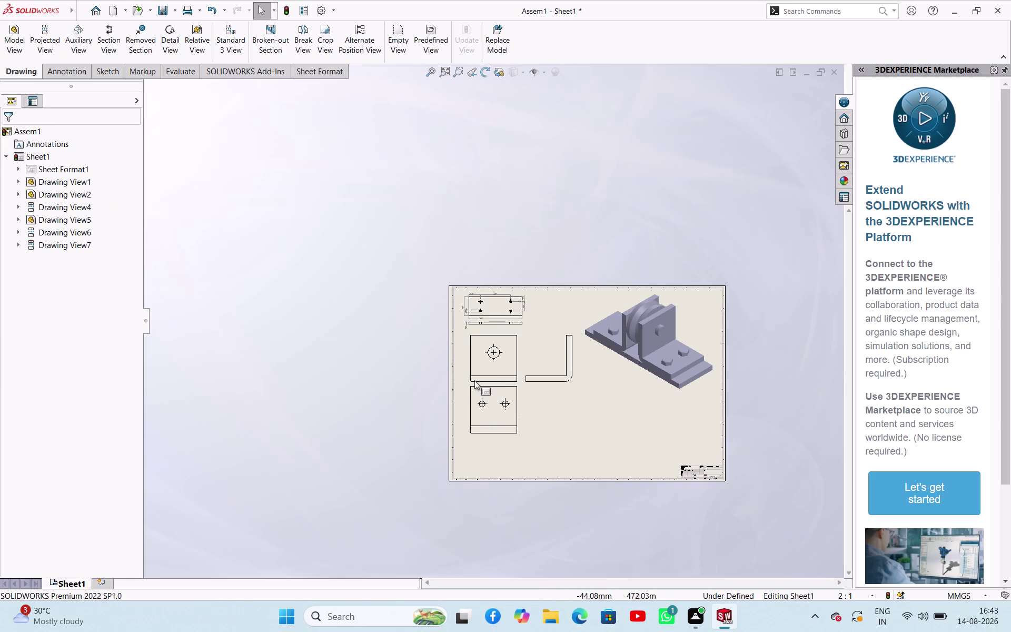
Set the SUPPORT front view to use the sheet scale.
scroll(down, 3)
scroll(down, 3)
scroll(up, 3)
scroll(up, 3)
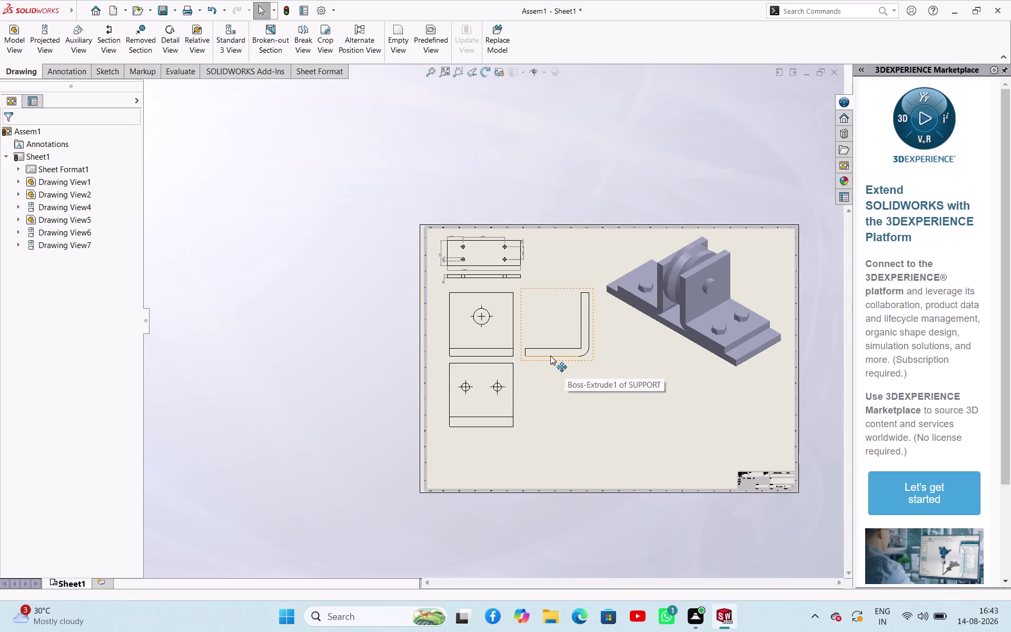
click(502, 335)
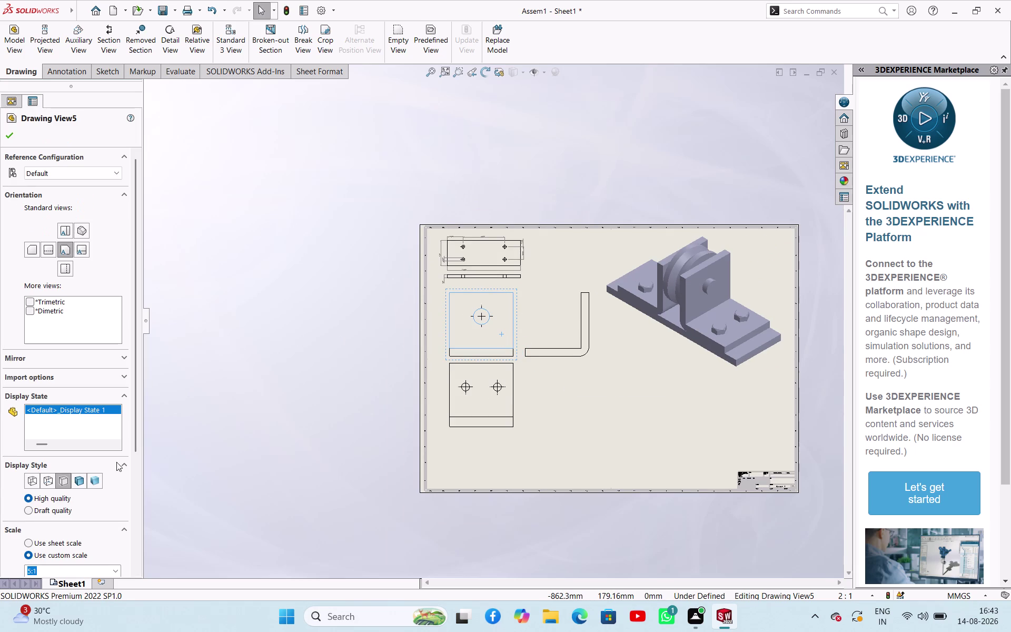
scroll(down, 3)
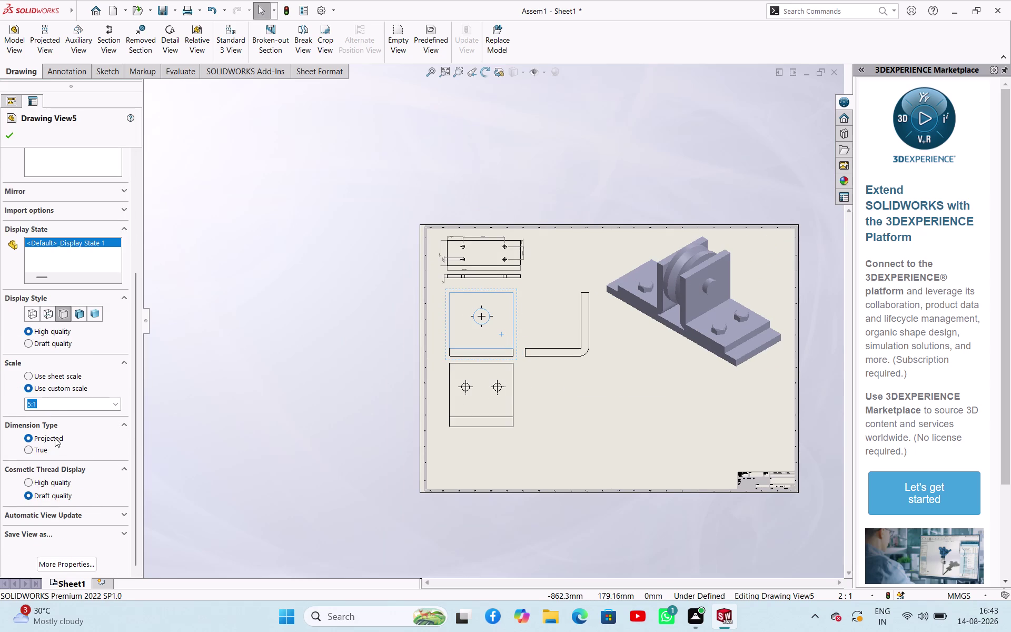
click(58, 376)
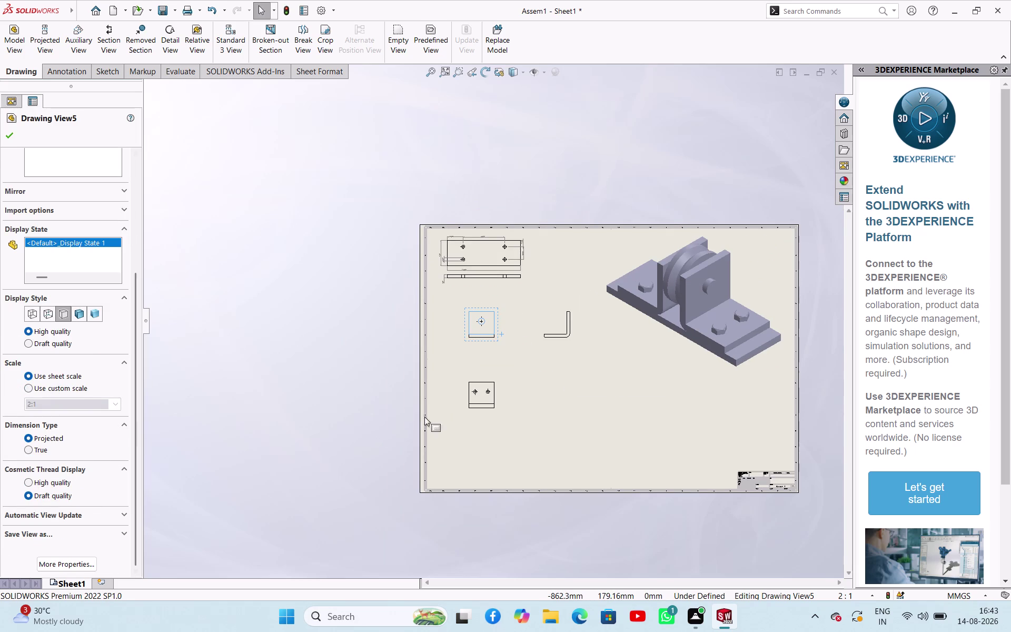
click(475, 407)
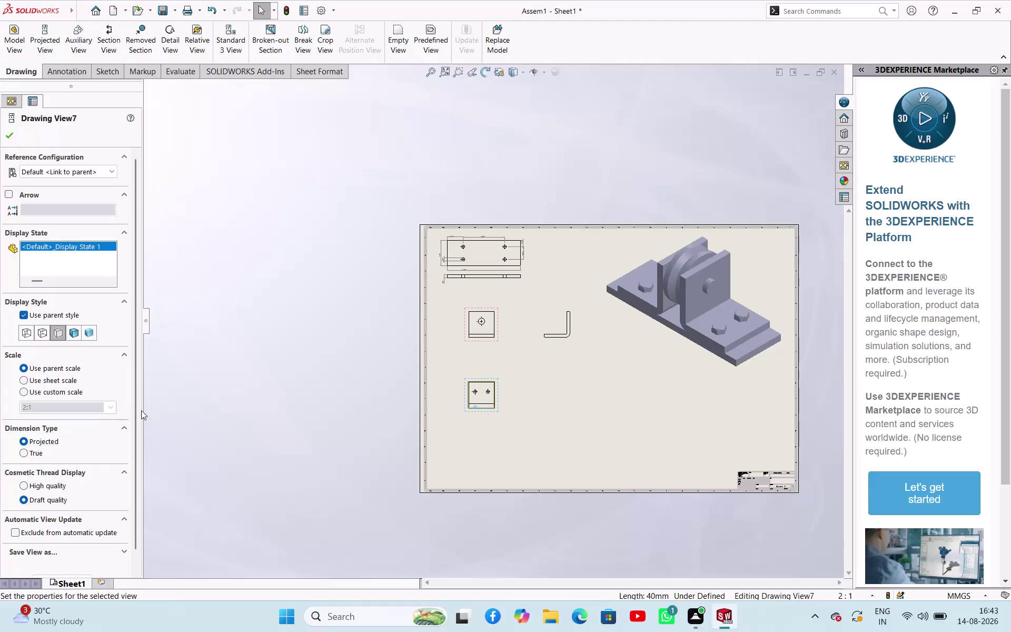
click(331, 409)
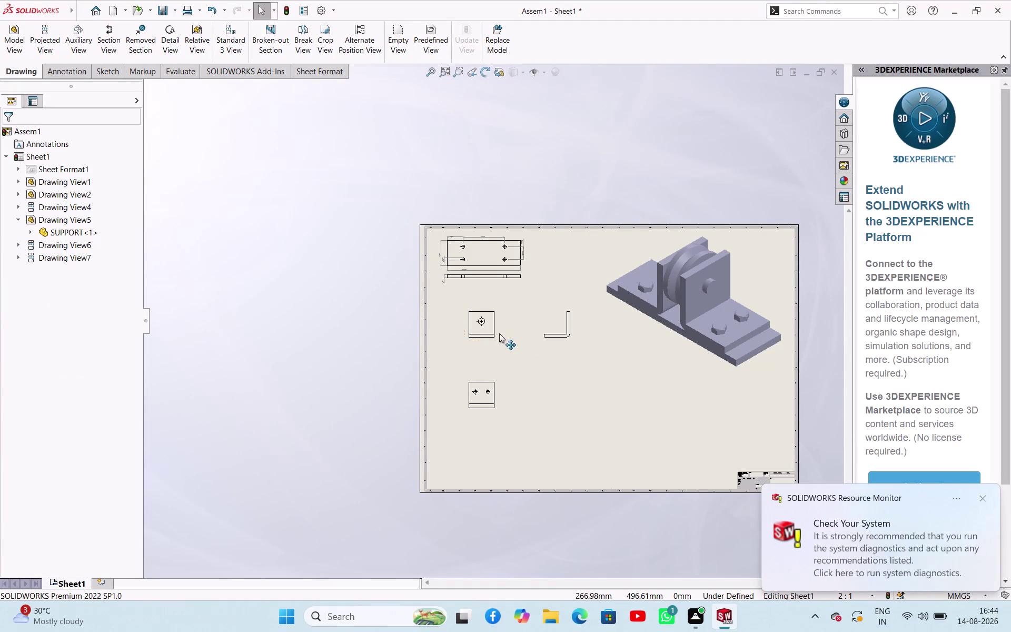
Move the SUPPORT front and side views leftward, closer together.
drag(550, 333, 530, 331)
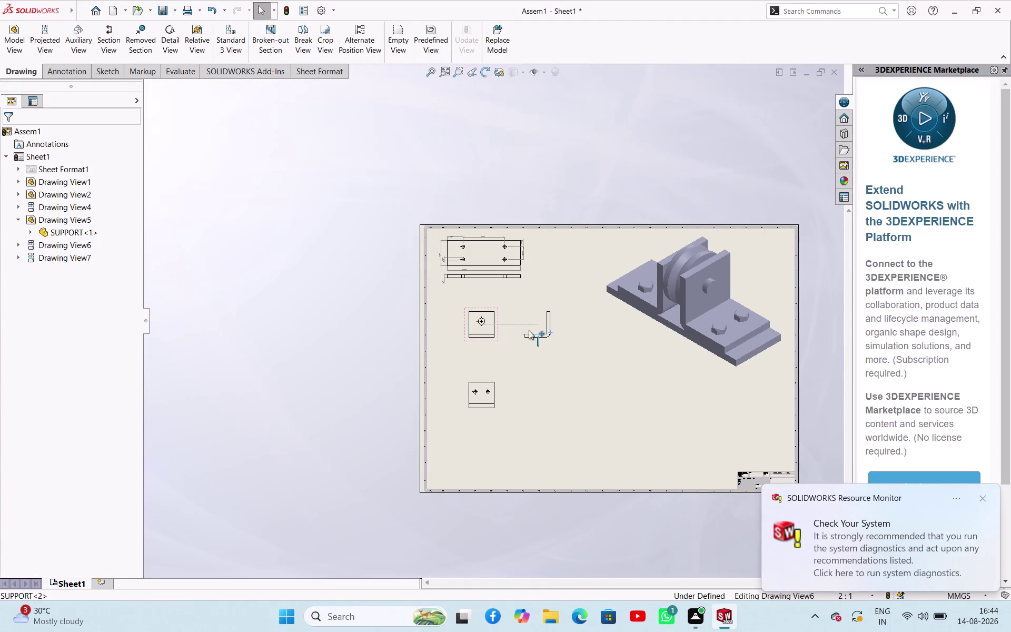
drag(531, 330, 511, 326)
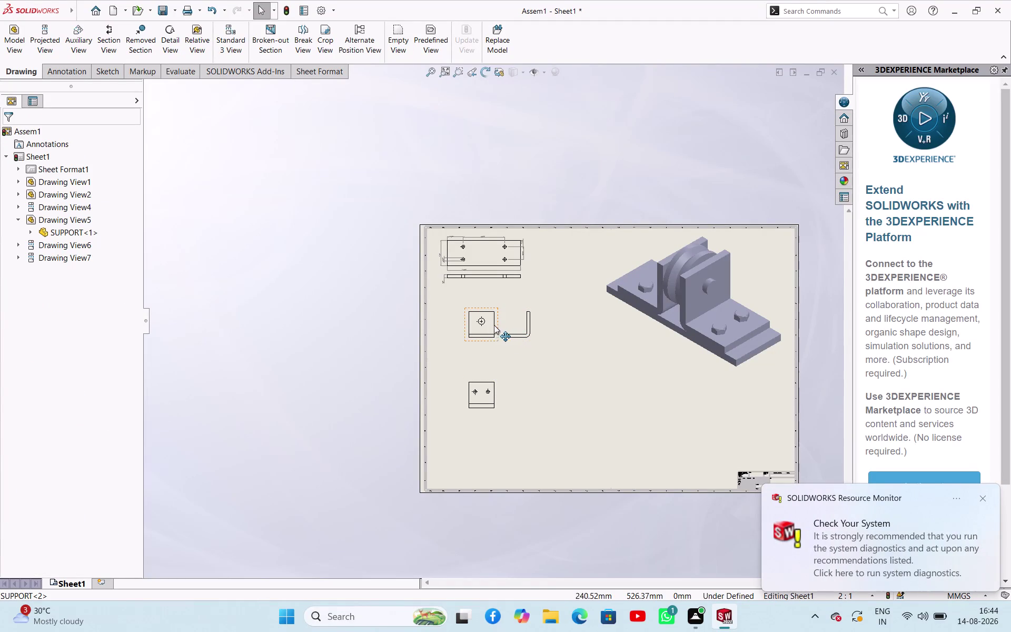
drag(489, 325, 451, 315)
click(366, 355)
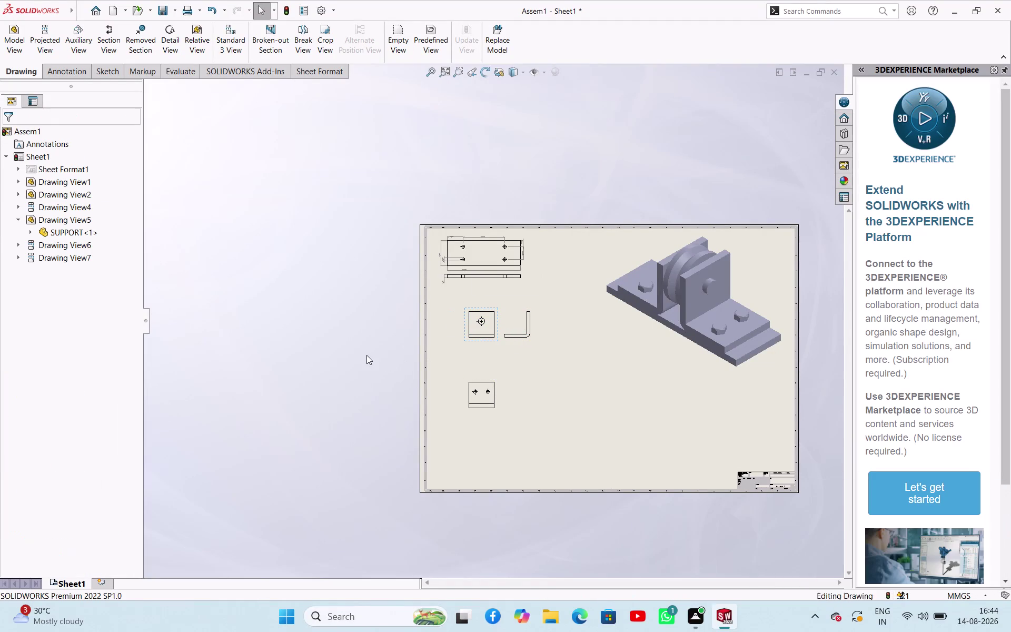
drag(480, 330, 461, 334)
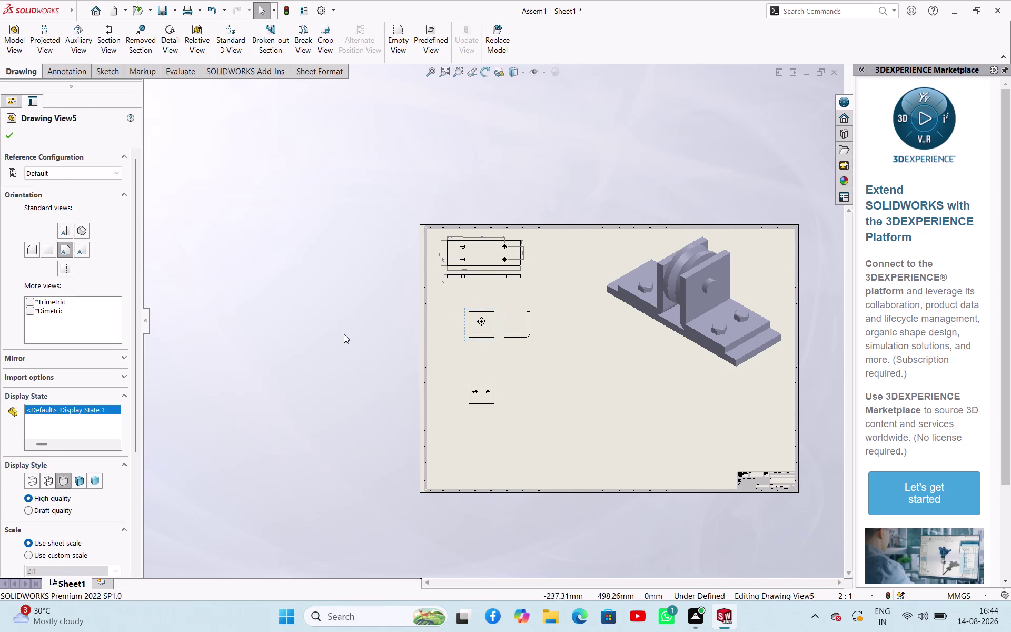
click(344, 334)
double_click(357, 331)
drag(463, 325, 442, 324)
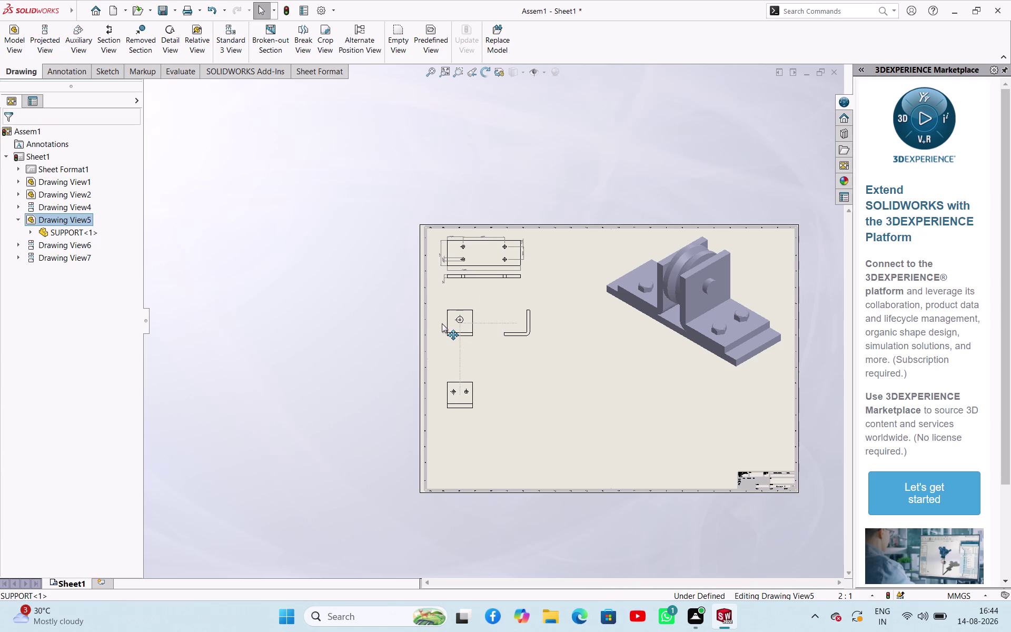
drag(442, 324, 438, 323)
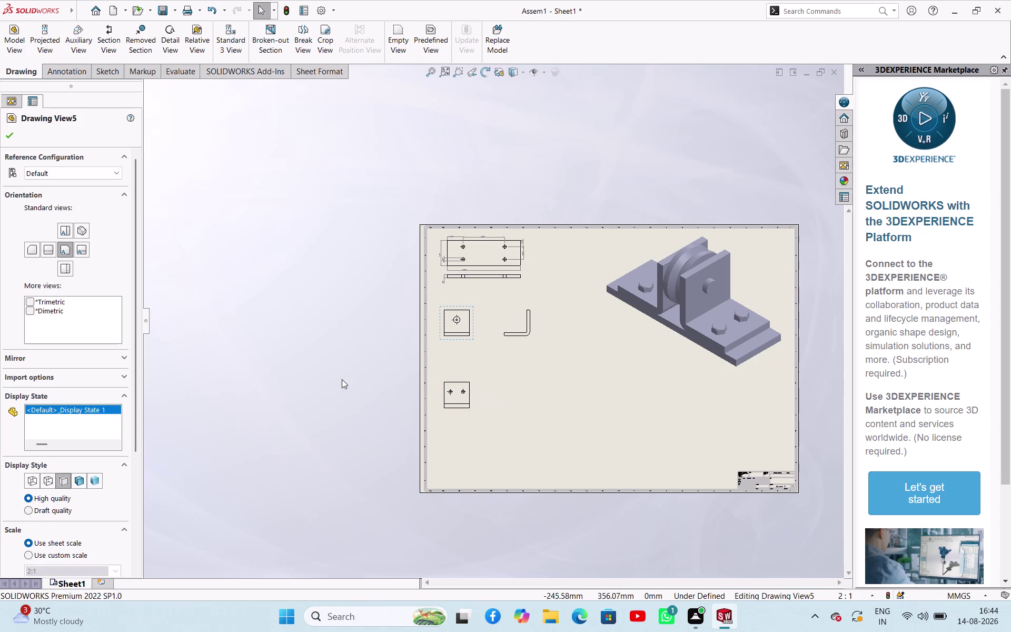
Bring the bottom view and L-shaped side view closer to the front view.
click(342, 379)
drag(451, 377, 451, 376)
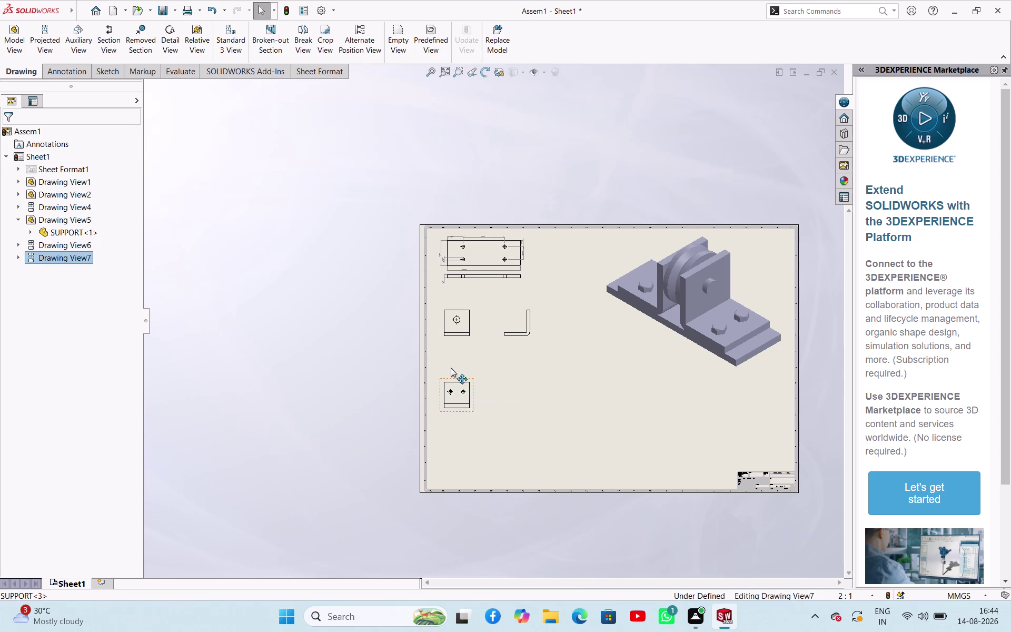
drag(451, 376, 449, 345)
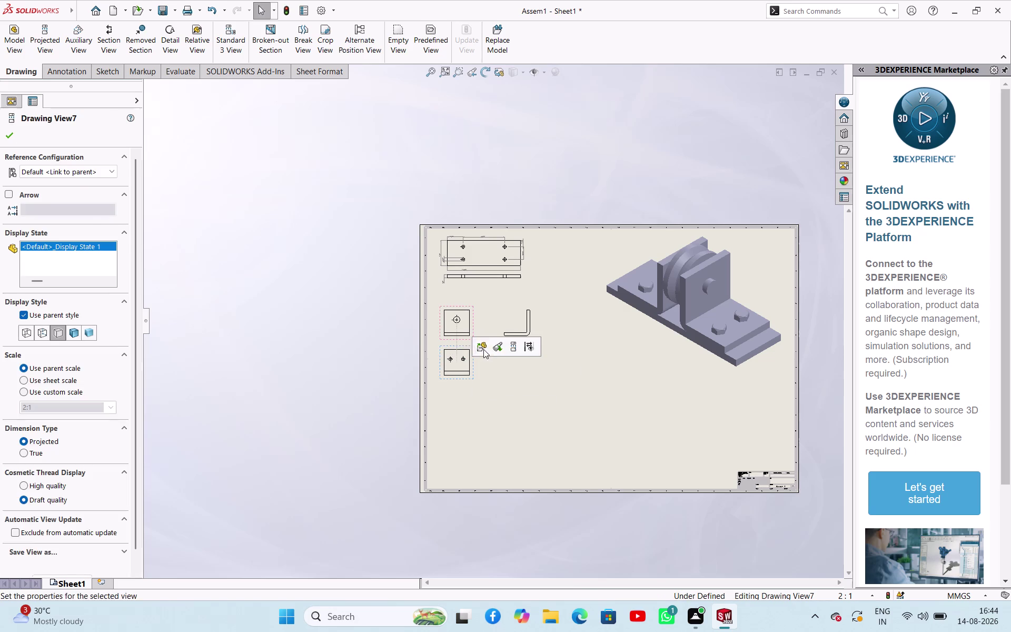
click(371, 347)
drag(501, 321, 498, 317)
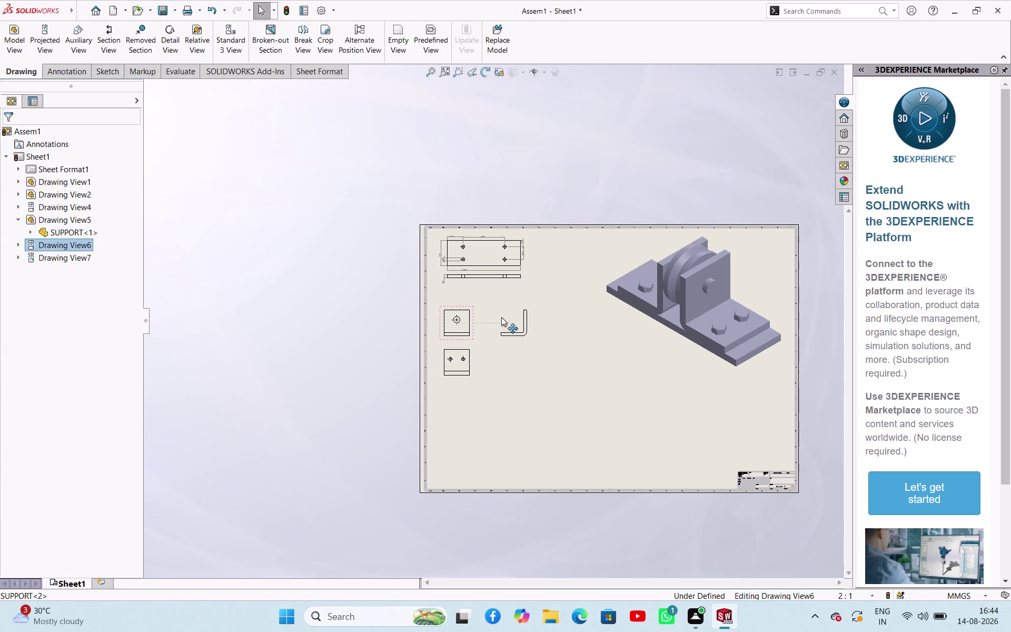
drag(498, 318, 477, 350)
drag(477, 349, 473, 349)
click(357, 327)
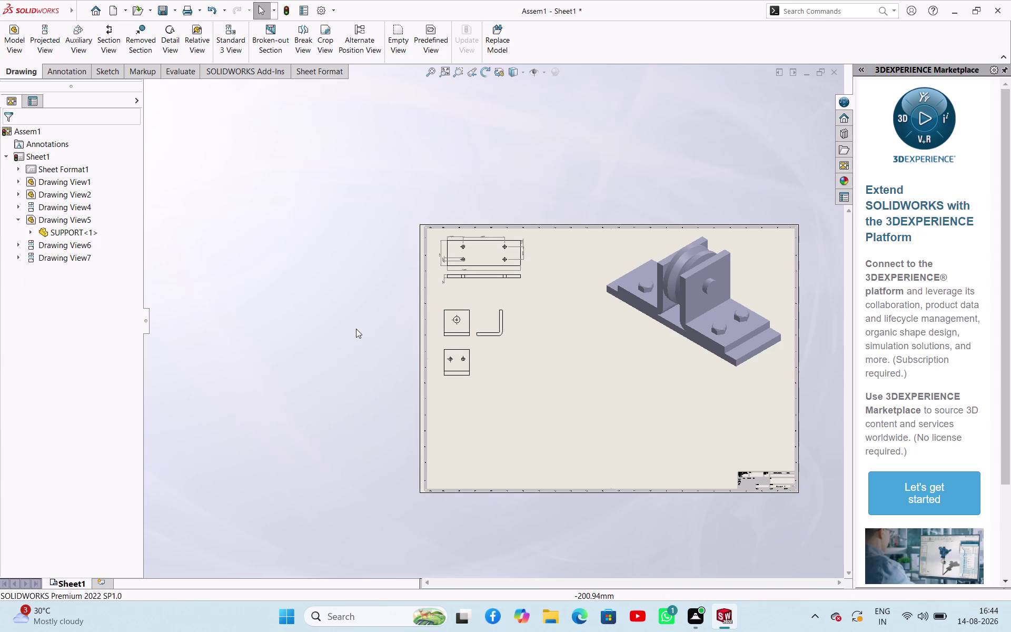
click(356, 329)
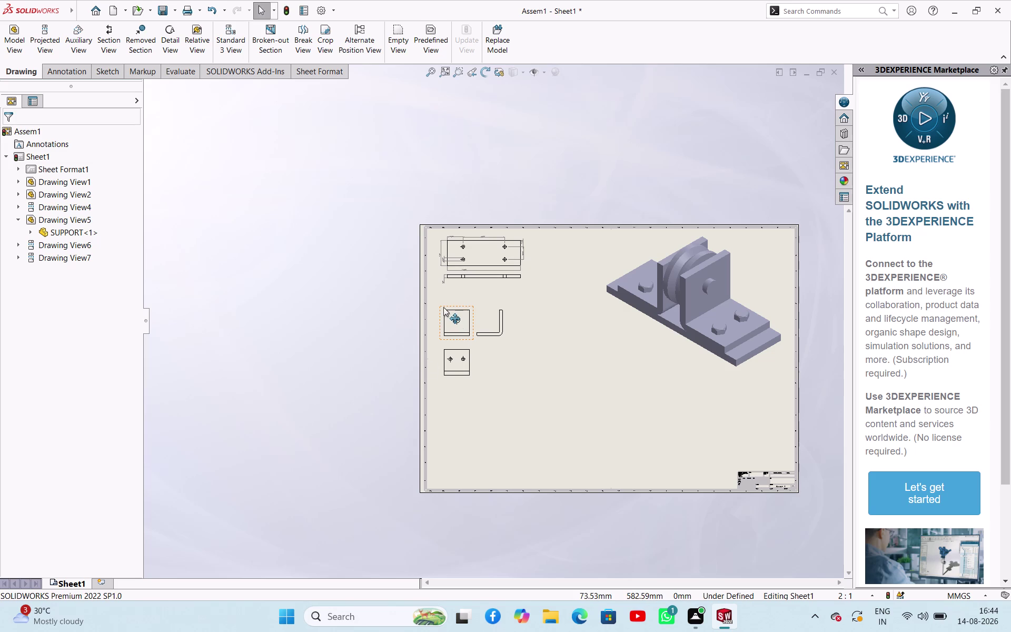
Raise the front view toward the plate views and align the bottom view beneath it.
drag(444, 307, 442, 297)
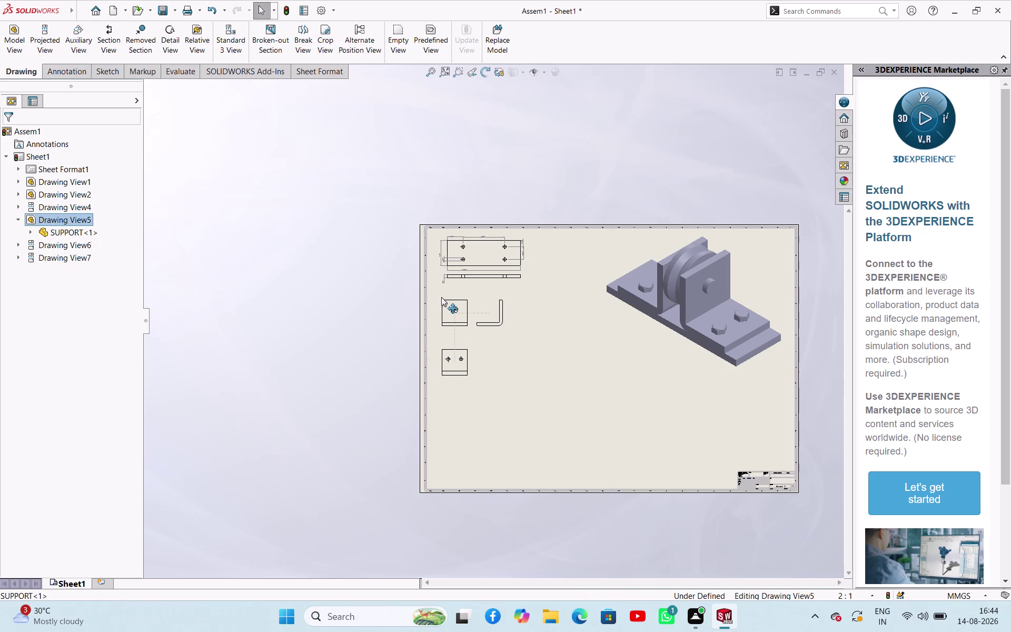
drag(441, 297, 440, 287)
drag(440, 287, 444, 289)
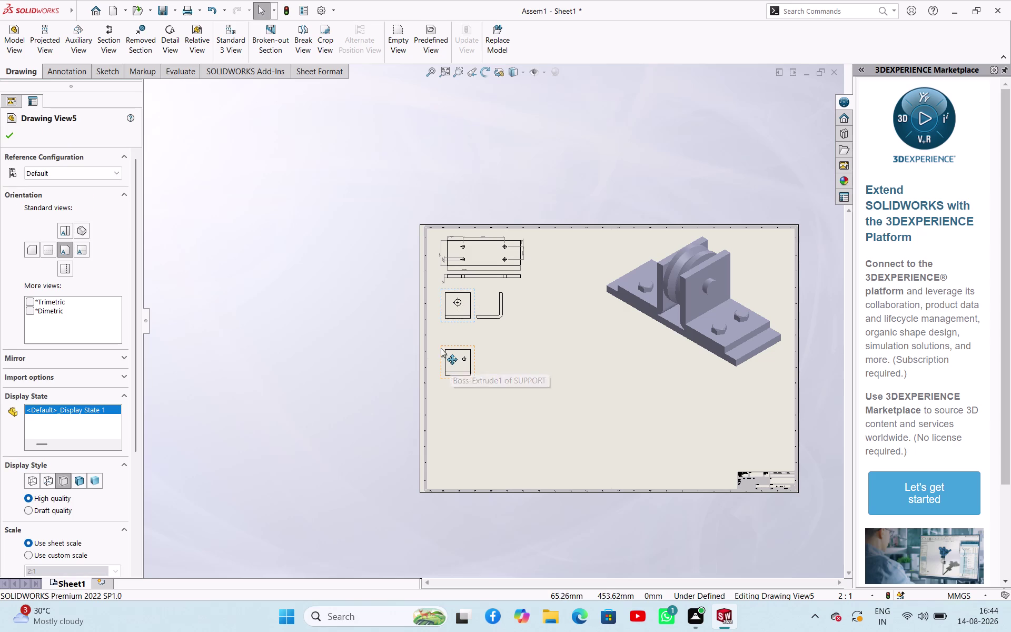
drag(441, 347, 440, 330)
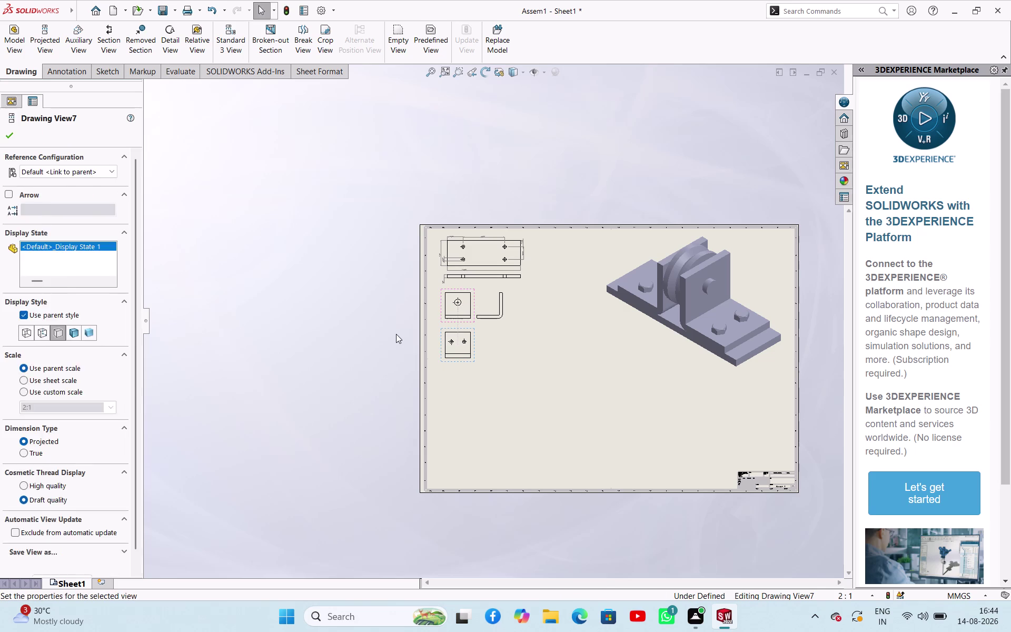
click(396, 334)
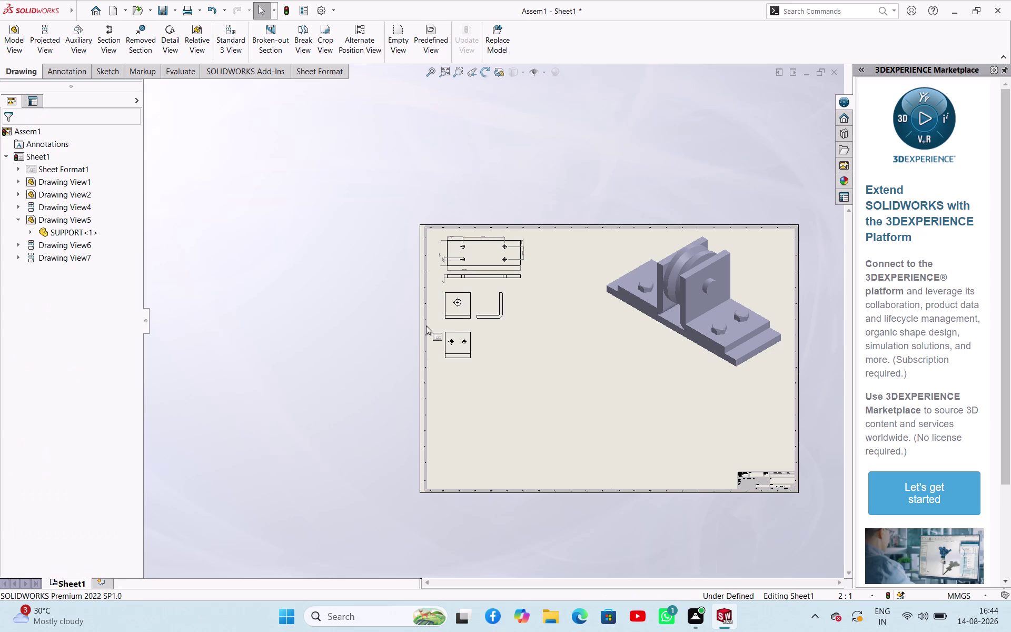
Dimension the front view's top edge with the 40 mm width.
scroll(up, 3)
scroll(down, 3)
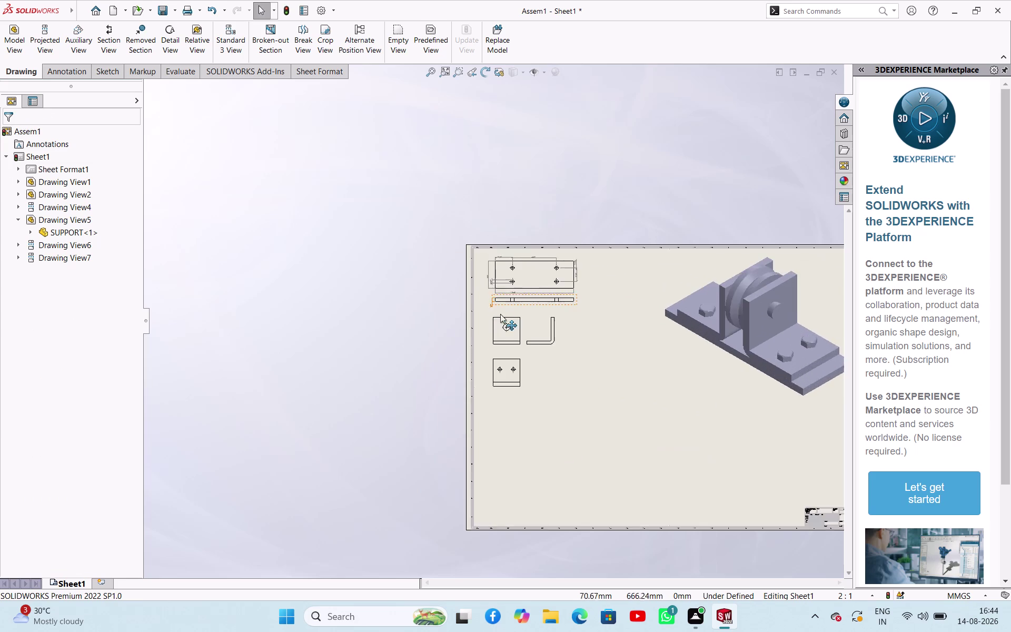
scroll(down, 3)
scroll(down, 3)
click(292, 196)
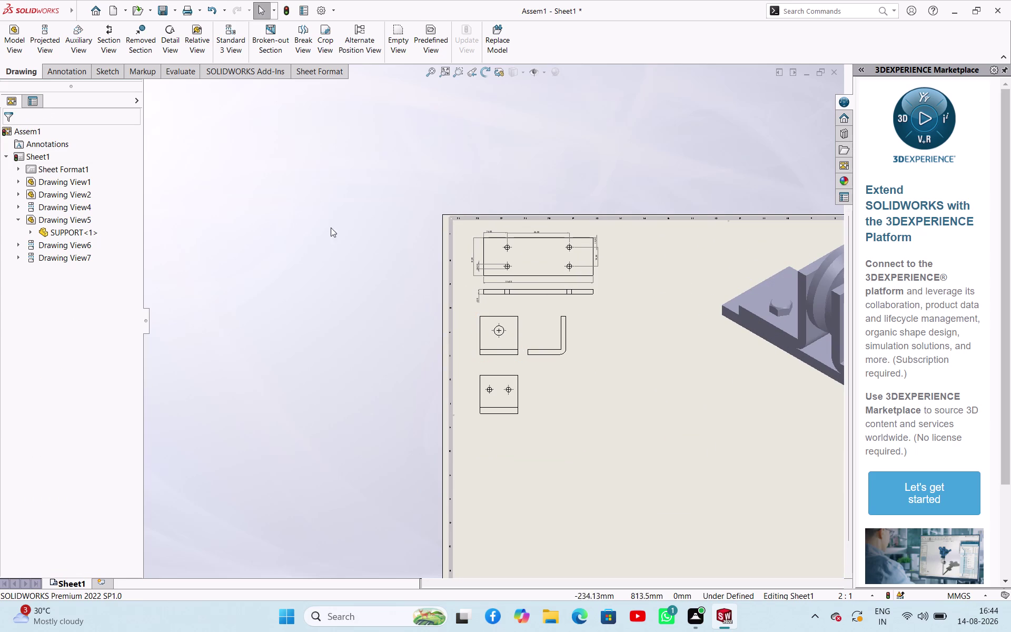
click(70, 66)
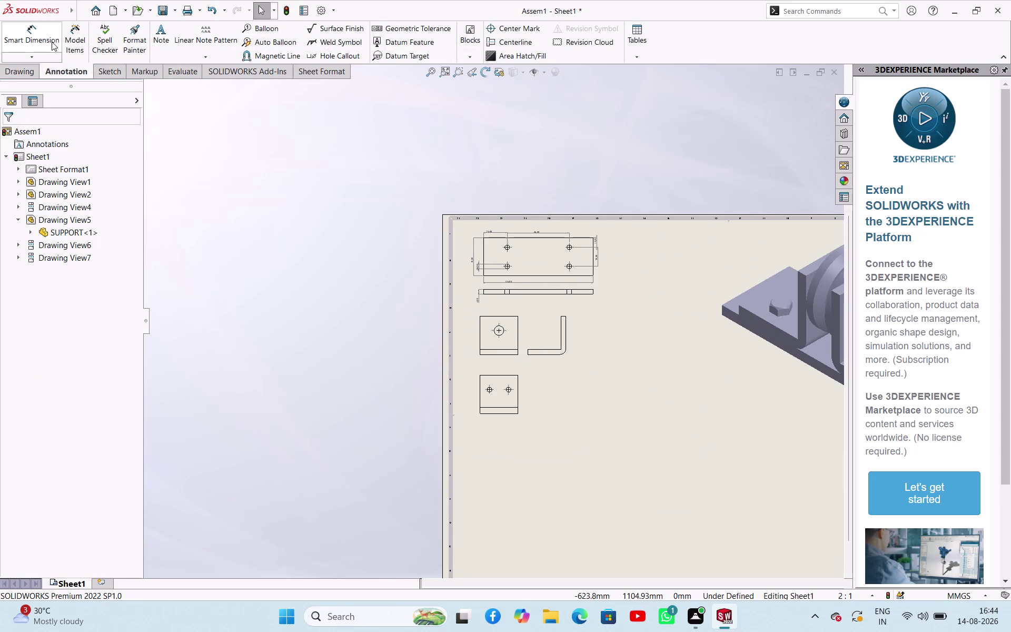
click(51, 42)
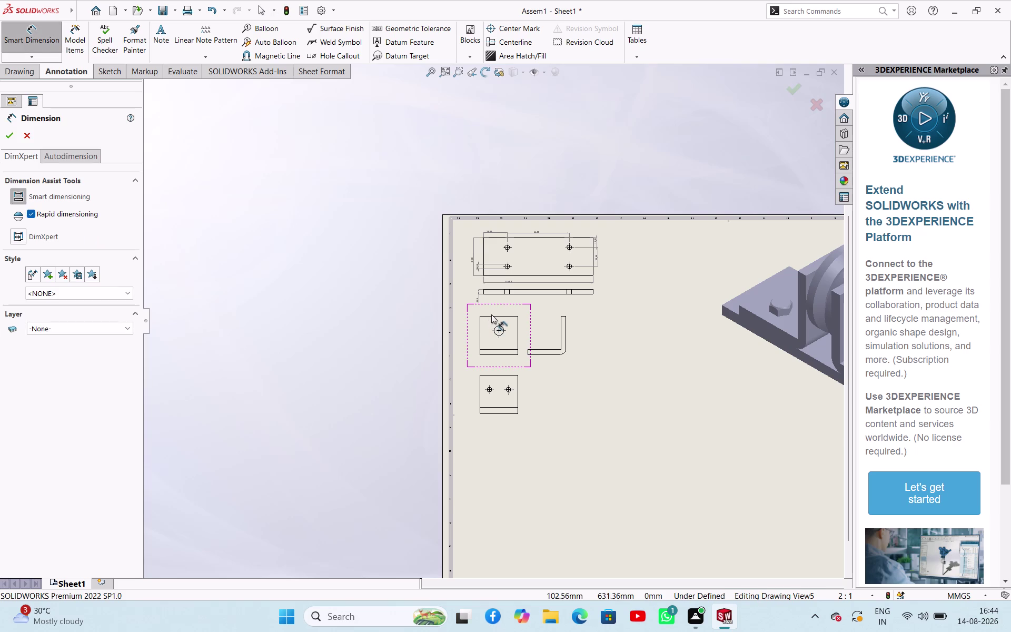
click(492, 316)
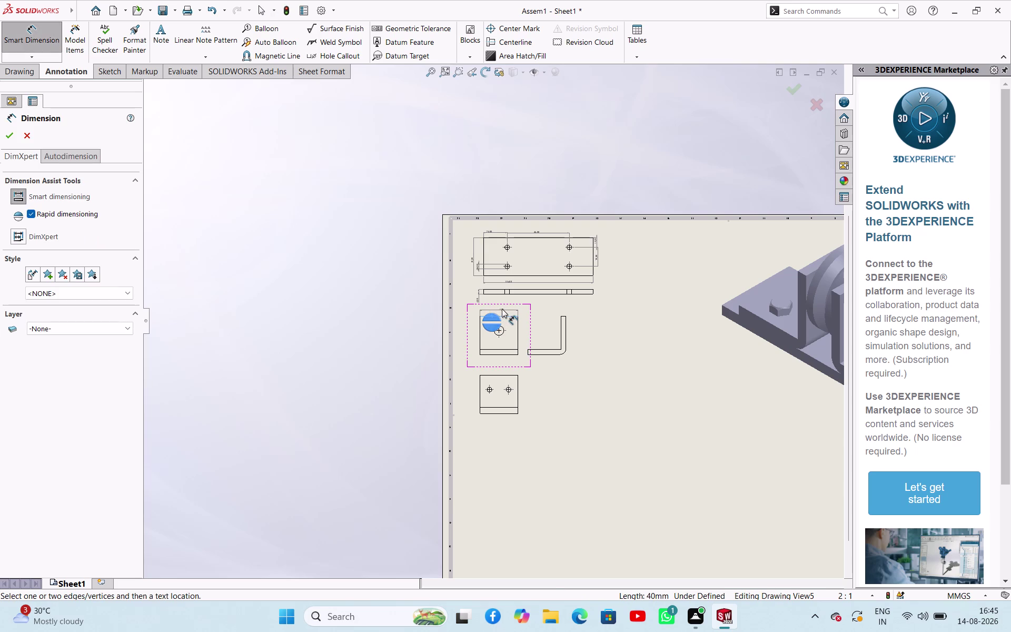
click(502, 309)
Add the 5 mm hole diameter and 40 mm height to the bottom view.
scroll(down, 3)
scroll(up, 3)
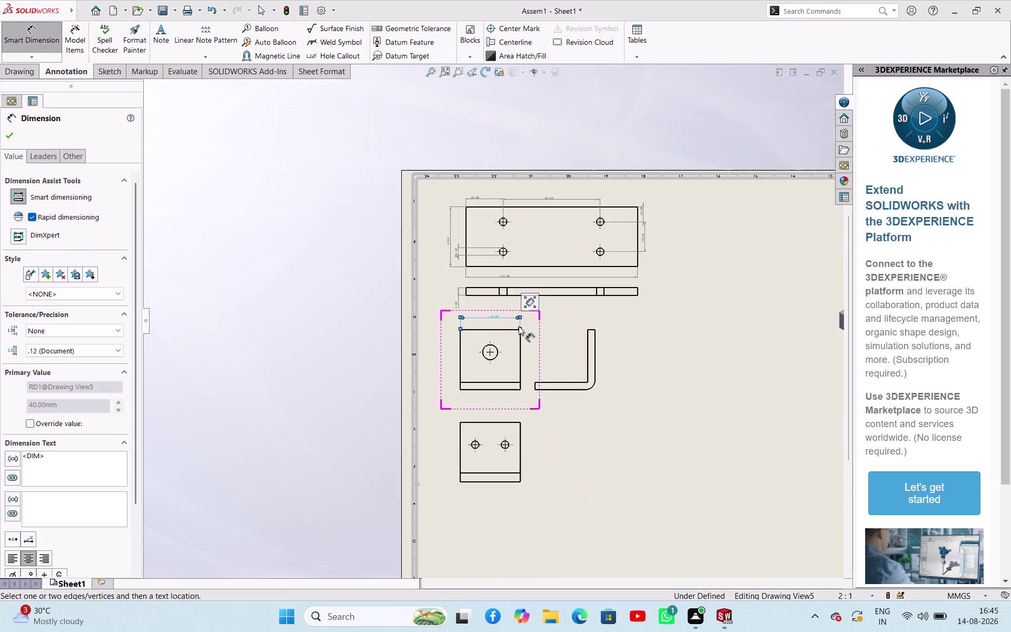
scroll(down, 3)
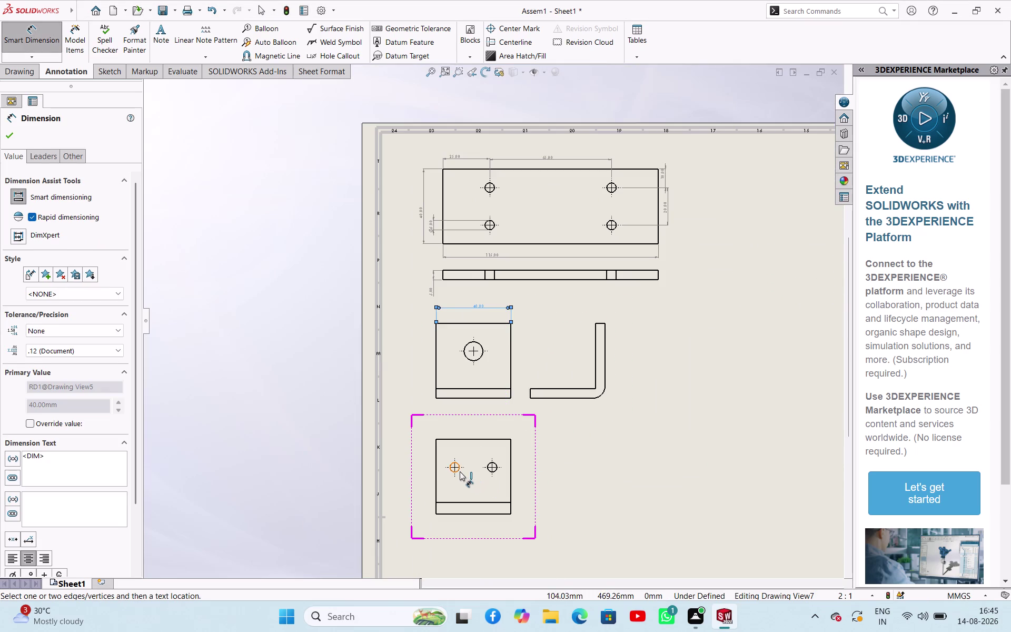
click(459, 471)
click(421, 463)
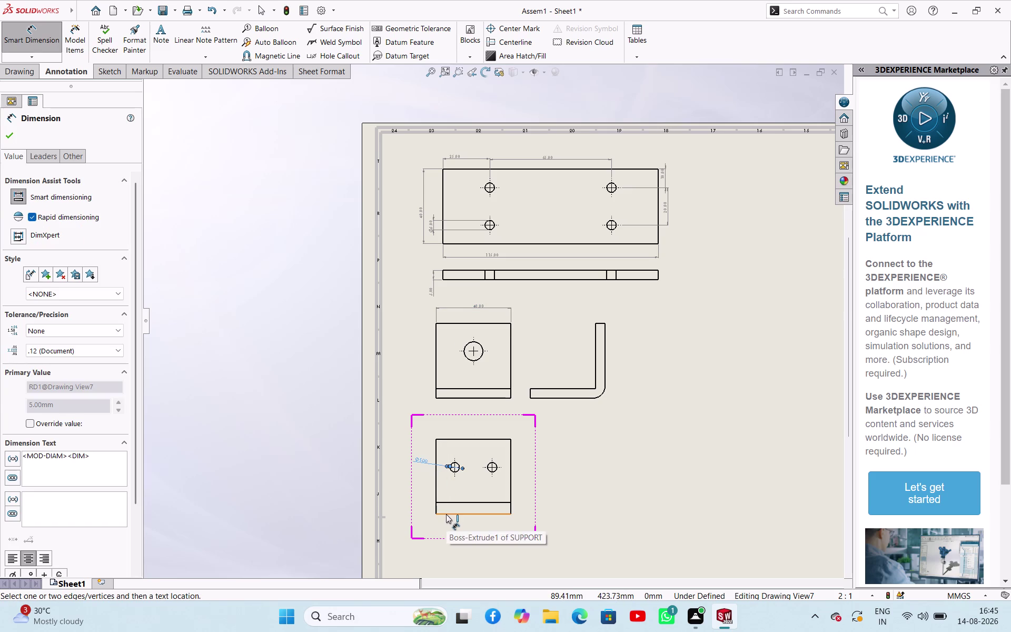
click(435, 488)
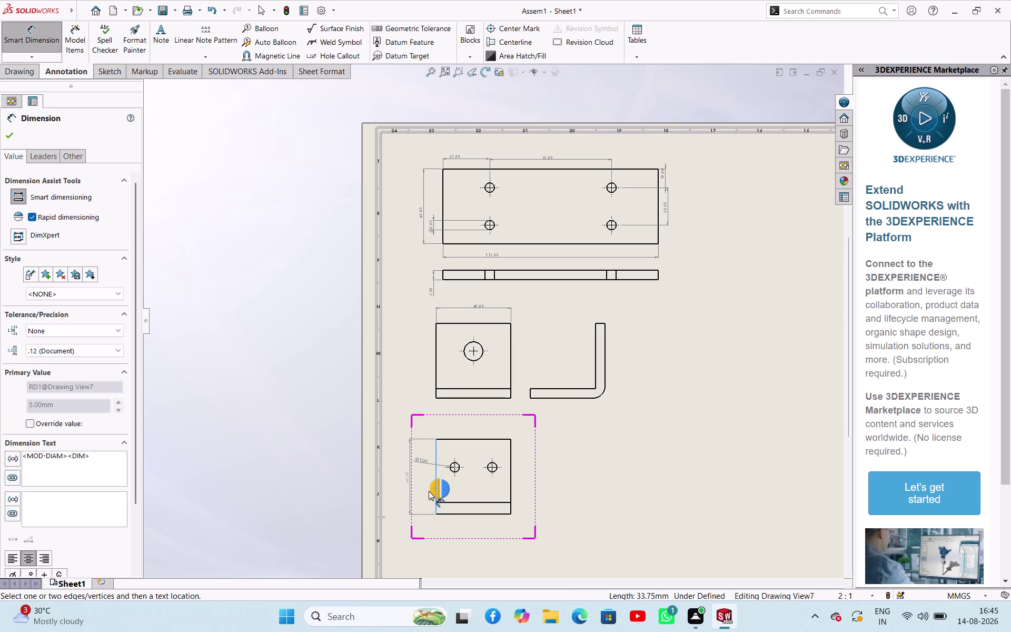
click(426, 492)
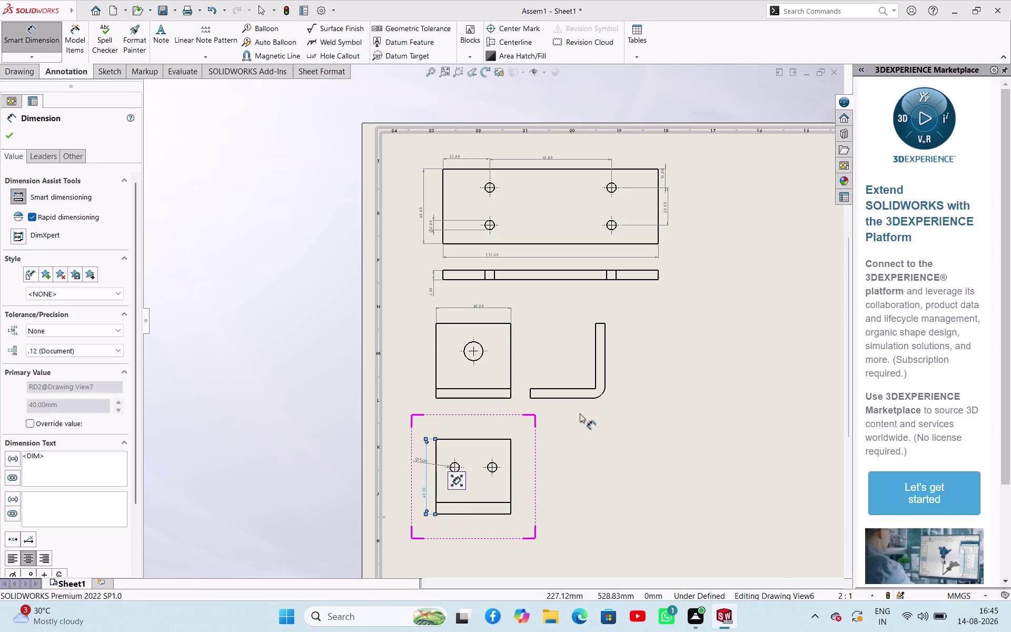
click(601, 396)
click(610, 410)
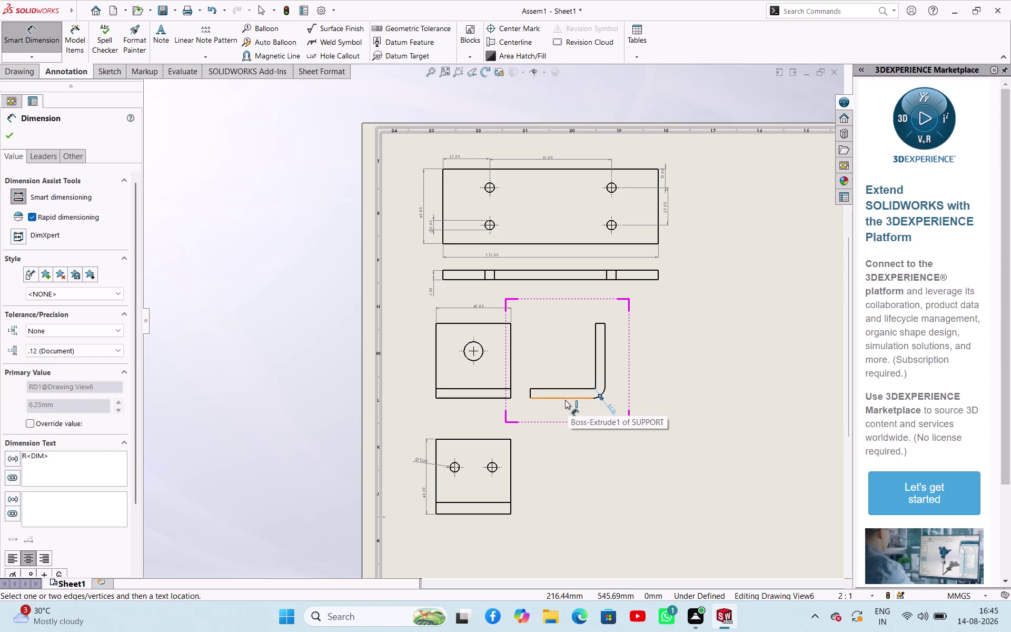
Place the R6.25 bend radius and 5 mm thickness on the L-shaped side view.
click(531, 393)
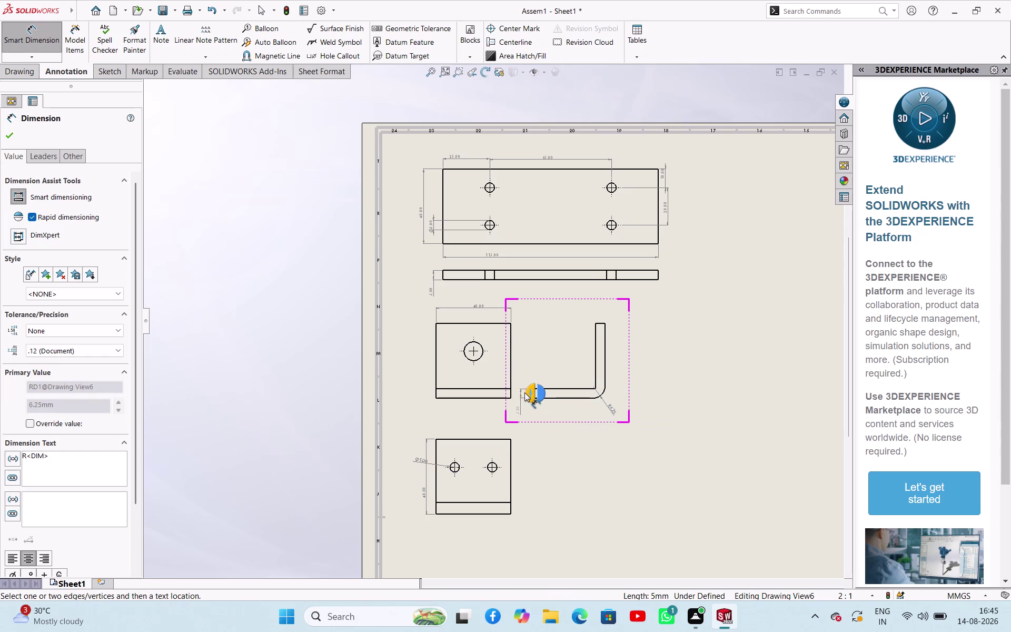
click(525, 392)
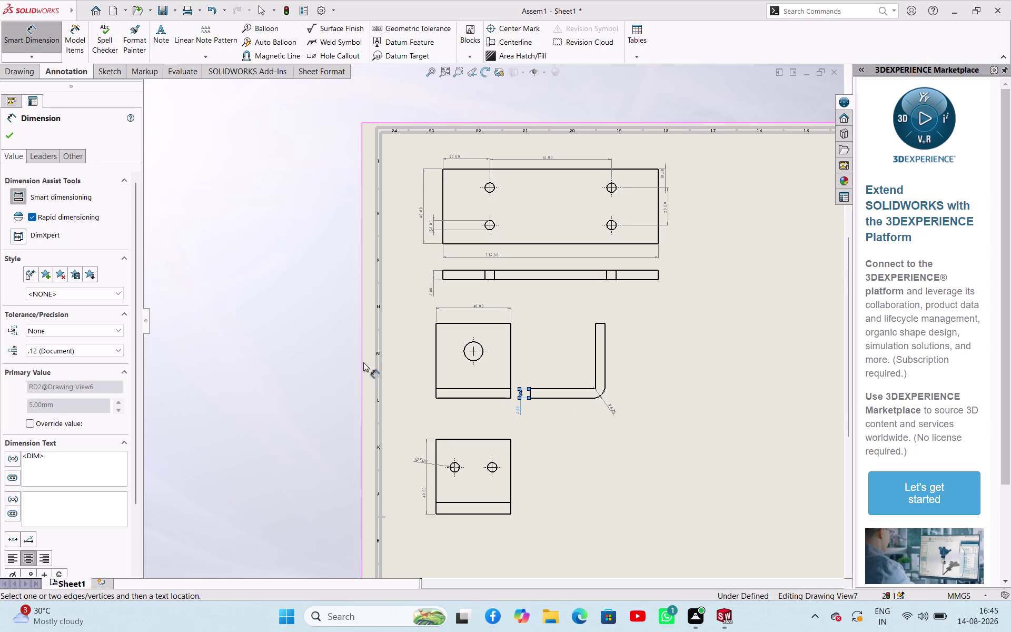
click(14, 128)
scroll(up, 3)
scroll(down, 3)
scroll(up, 3)
scroll(up, 3)
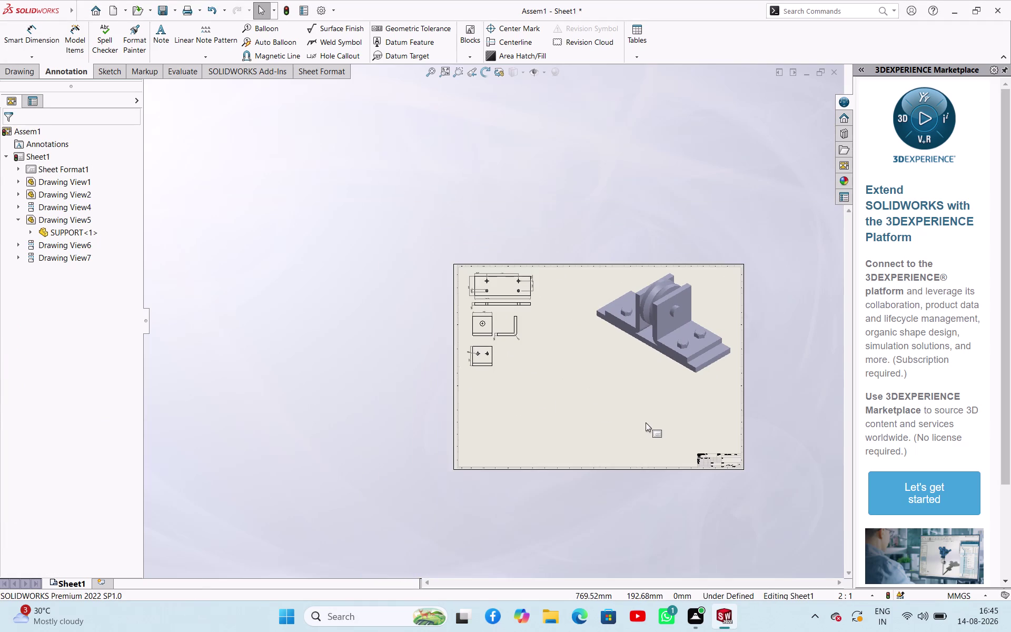
Start a new Model View from the Drawing tools to list the open parts.
scroll(down, 3)
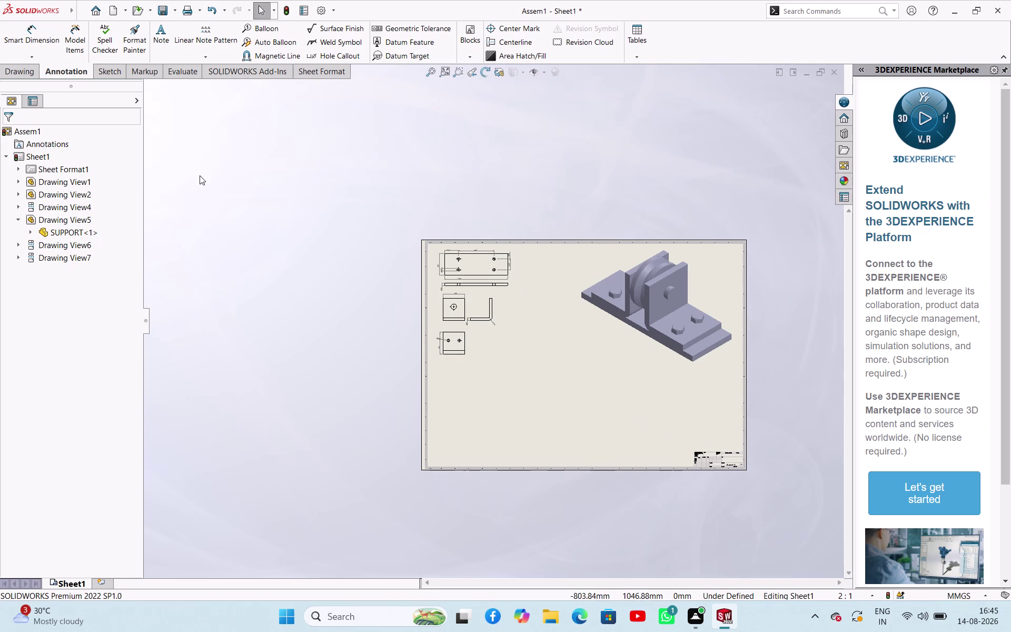
click(20, 73)
click(24, 55)
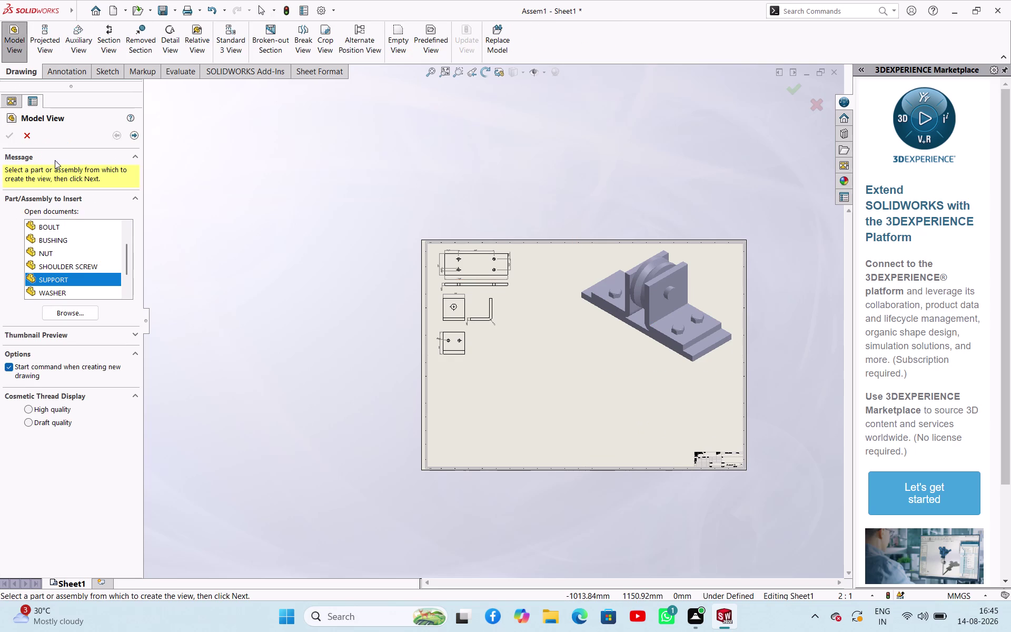
Browse for and select the bolt part file to insert.
click(70, 254)
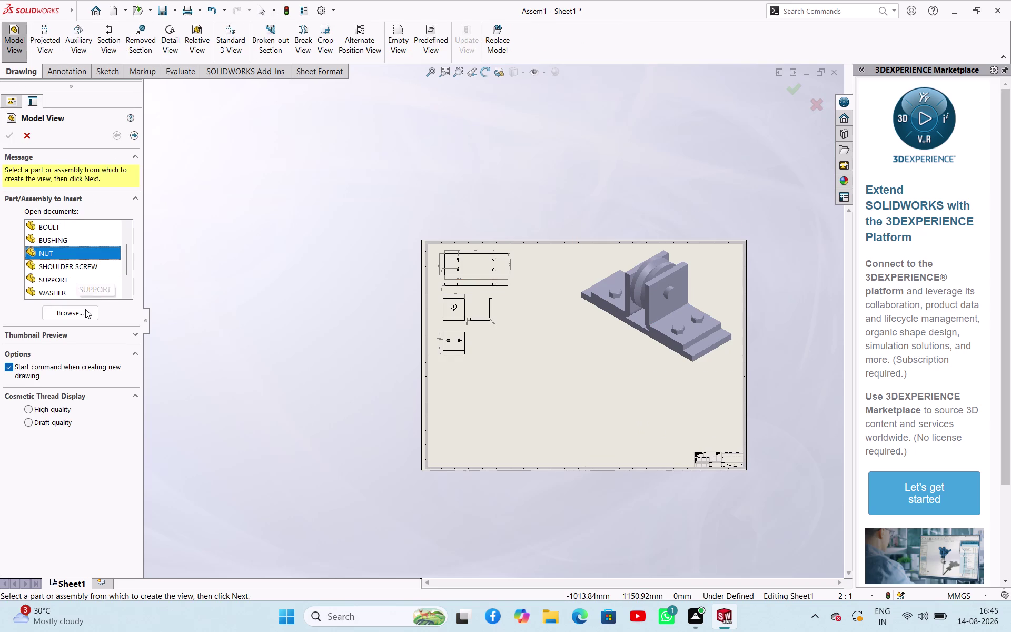
click(85, 309)
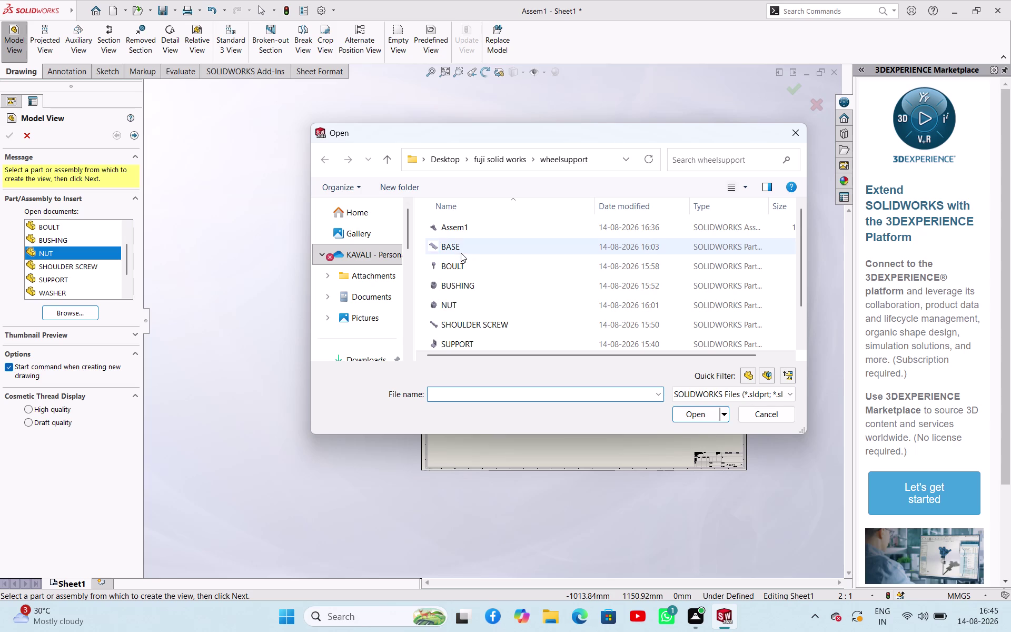
scroll(up, 3)
click(465, 263)
click(715, 414)
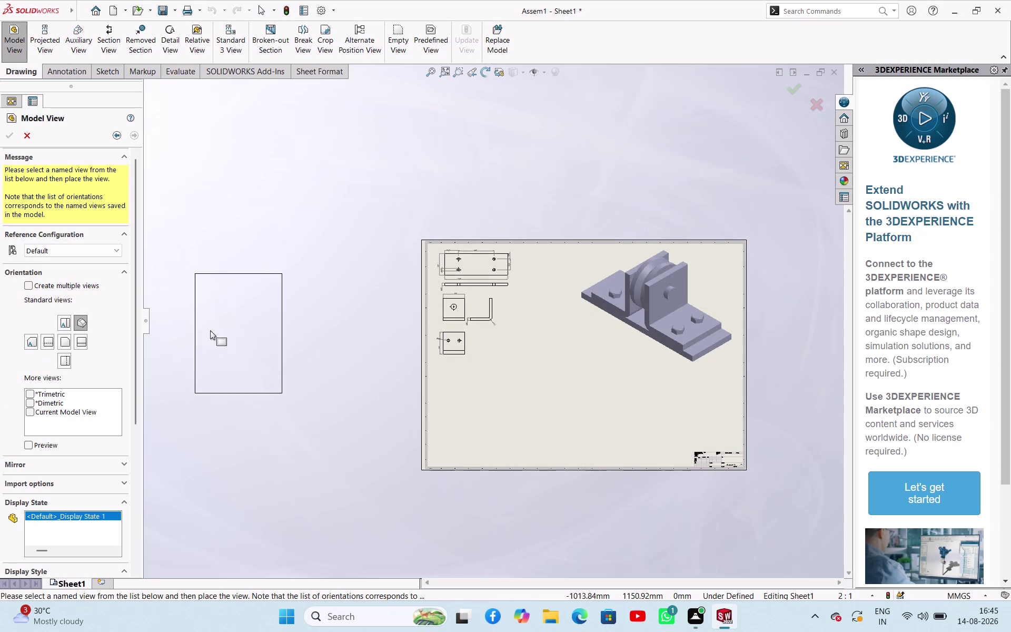
scroll(down, 3)
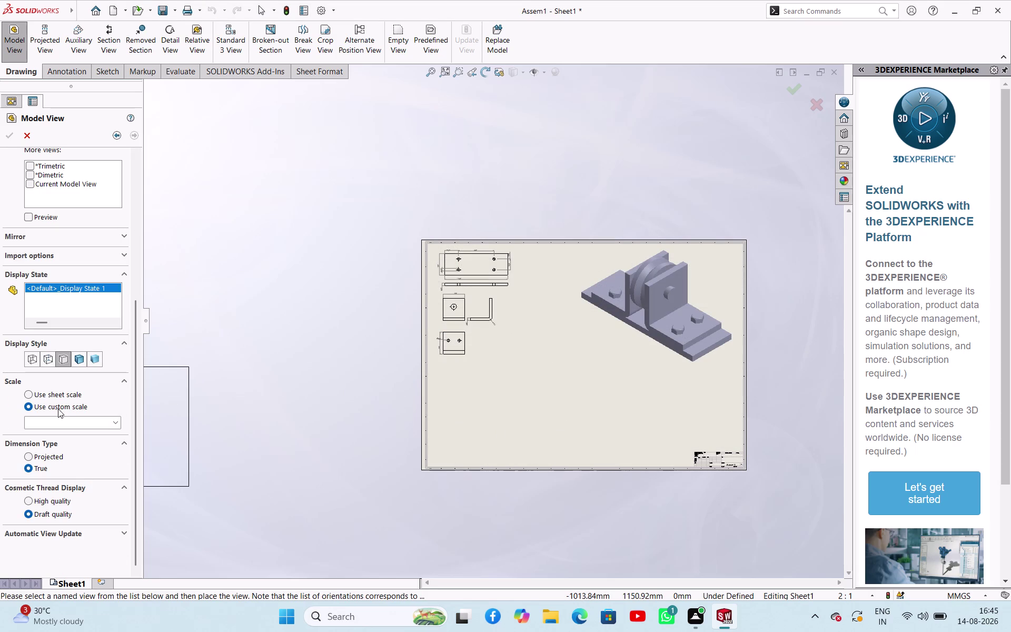
Place the bolt view at sheet scale below the support views.
click(58, 398)
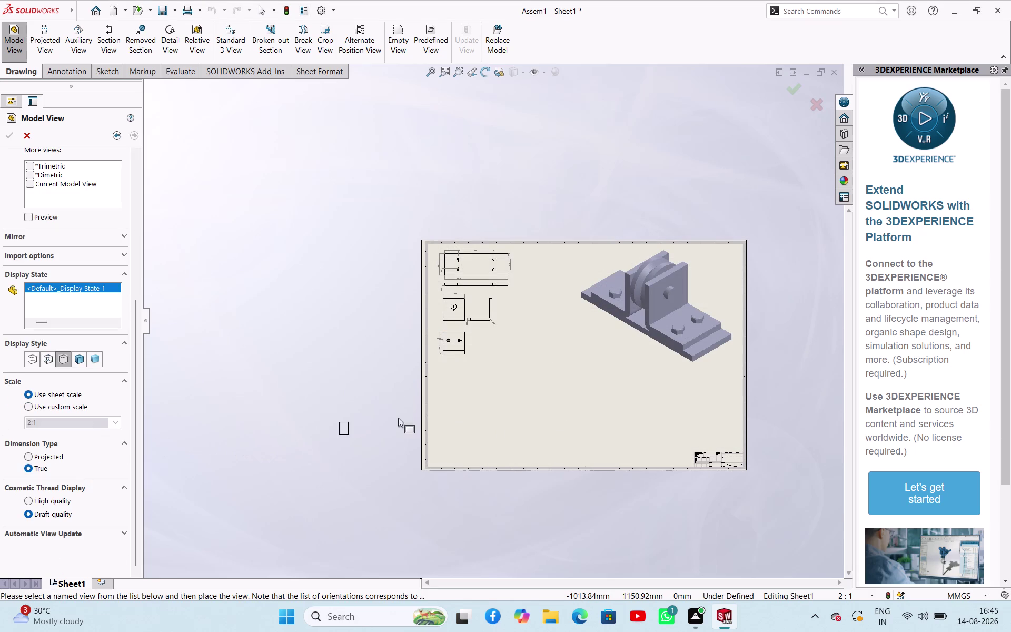
click(447, 379)
scroll(down, 3)
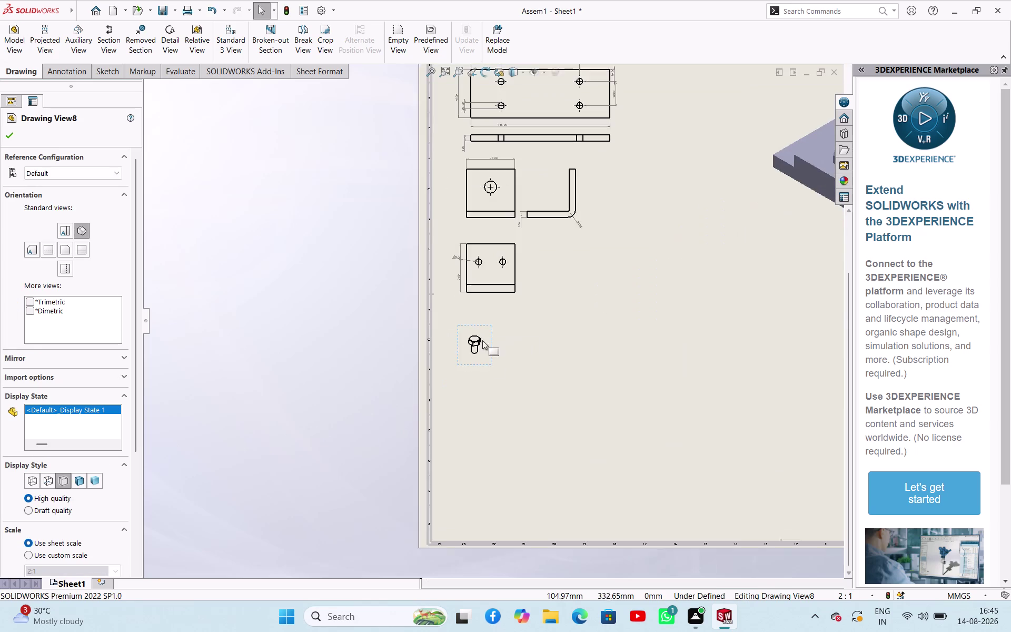
scroll(down, 3)
scroll(up, 3)
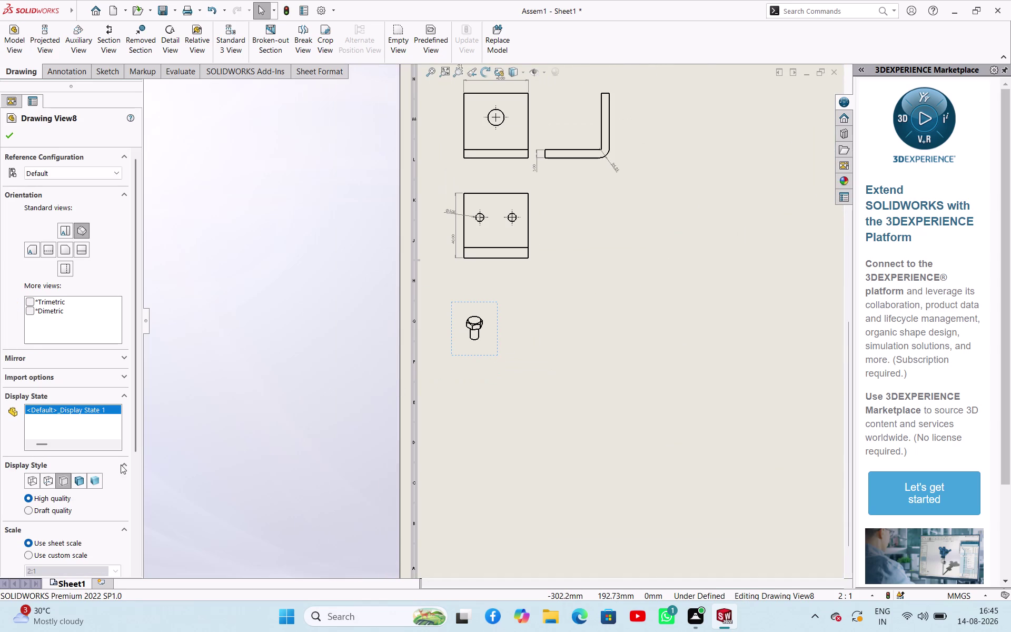
click(67, 253)
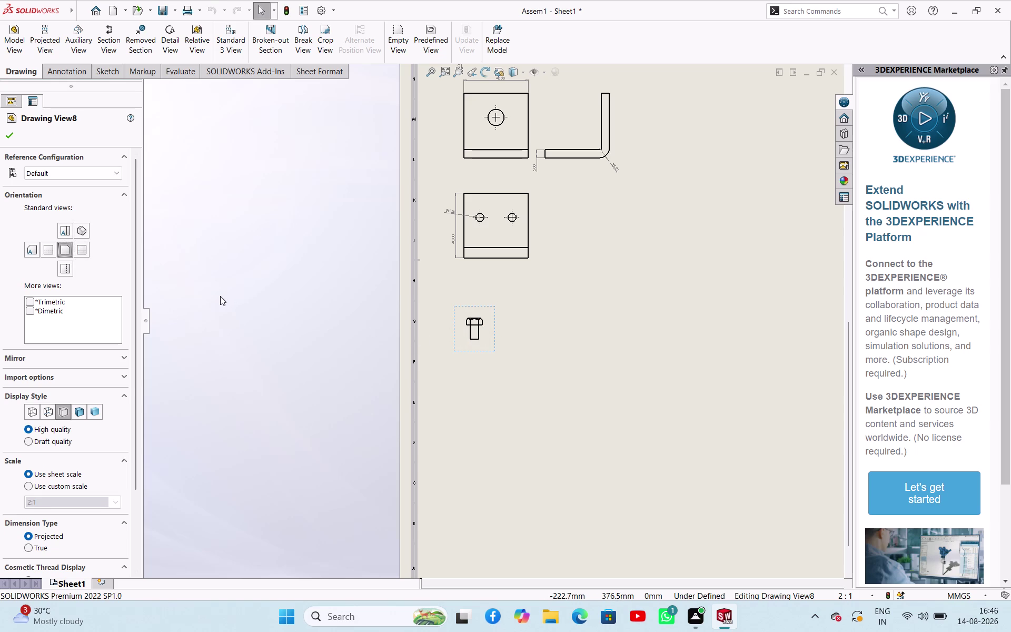
Give the bolt view a standard orthographic orientation, then begin another model view.
click(367, 331)
click(468, 341)
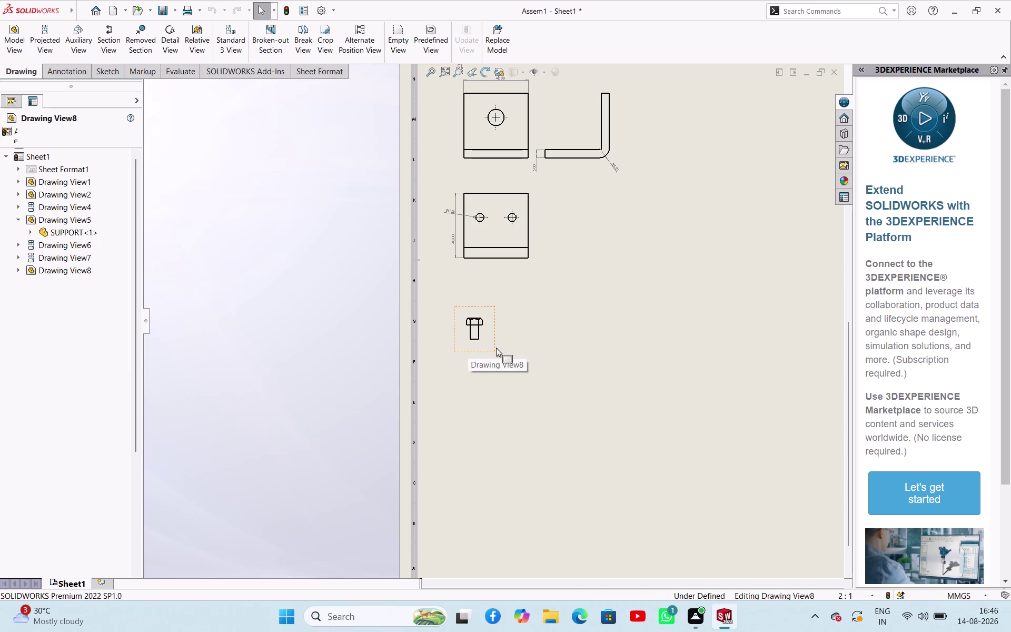
click(313, 336)
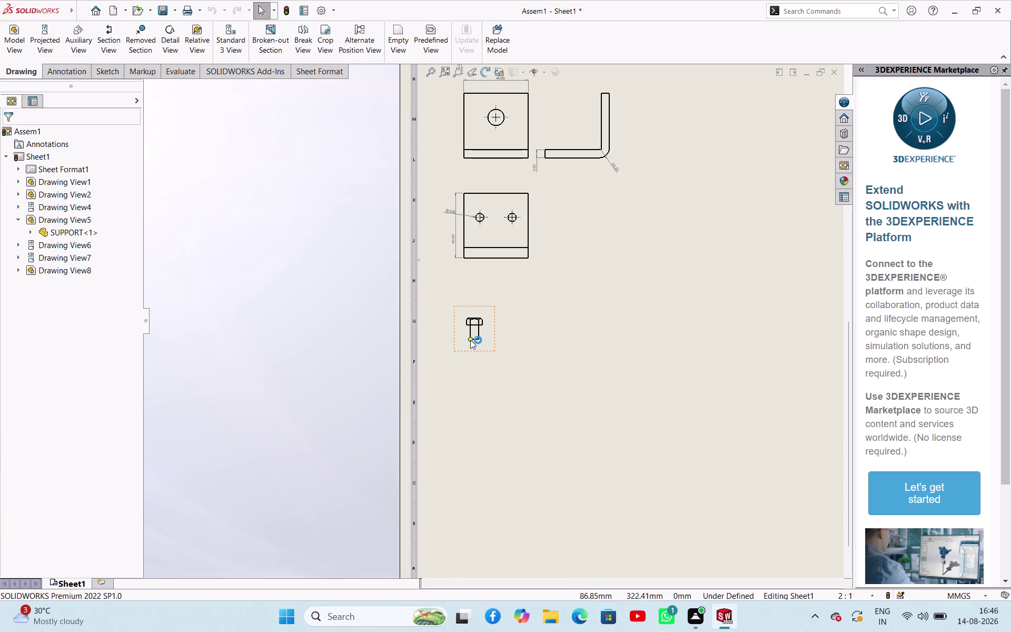
click(470, 340)
click(85, 253)
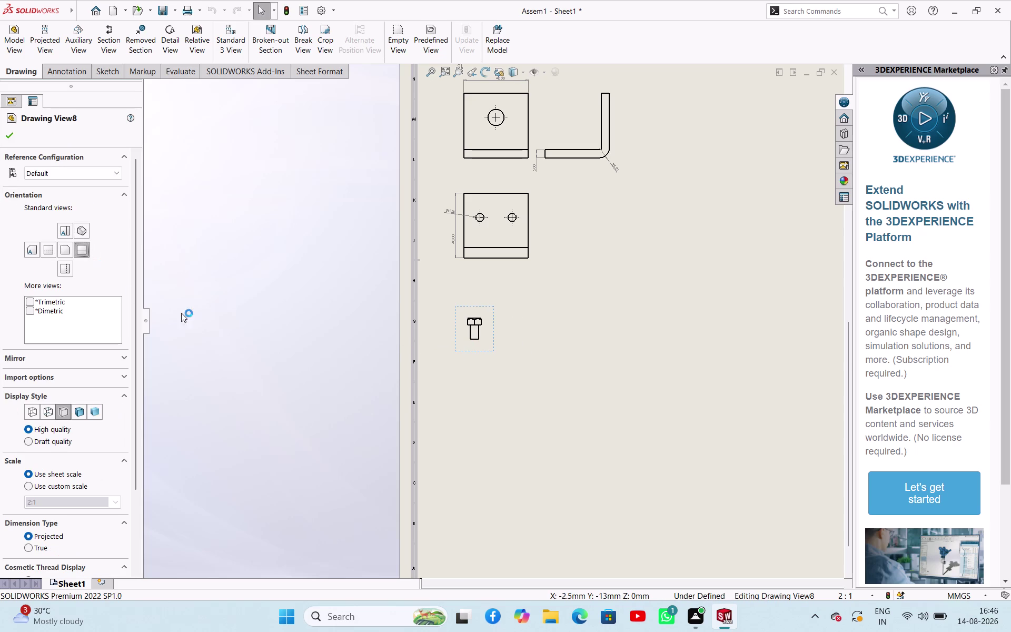
click(492, 339)
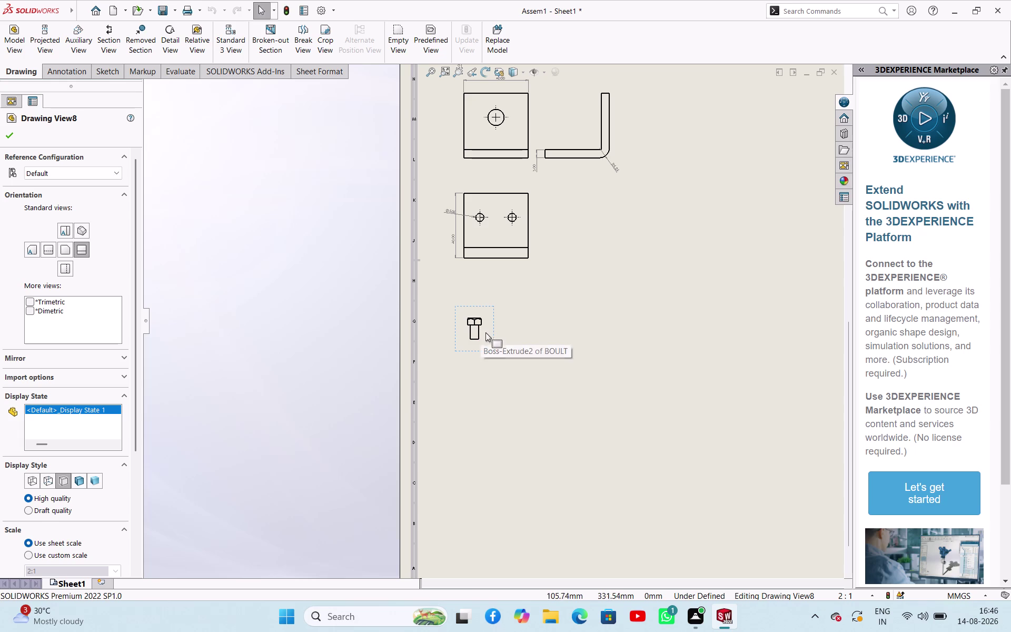
click(332, 340)
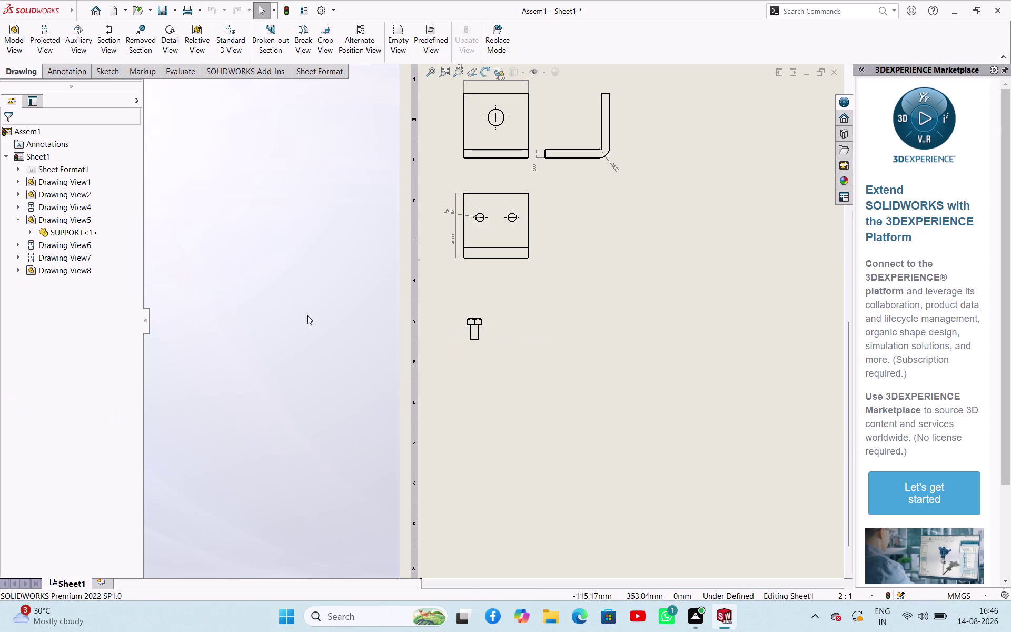
click(22, 49)
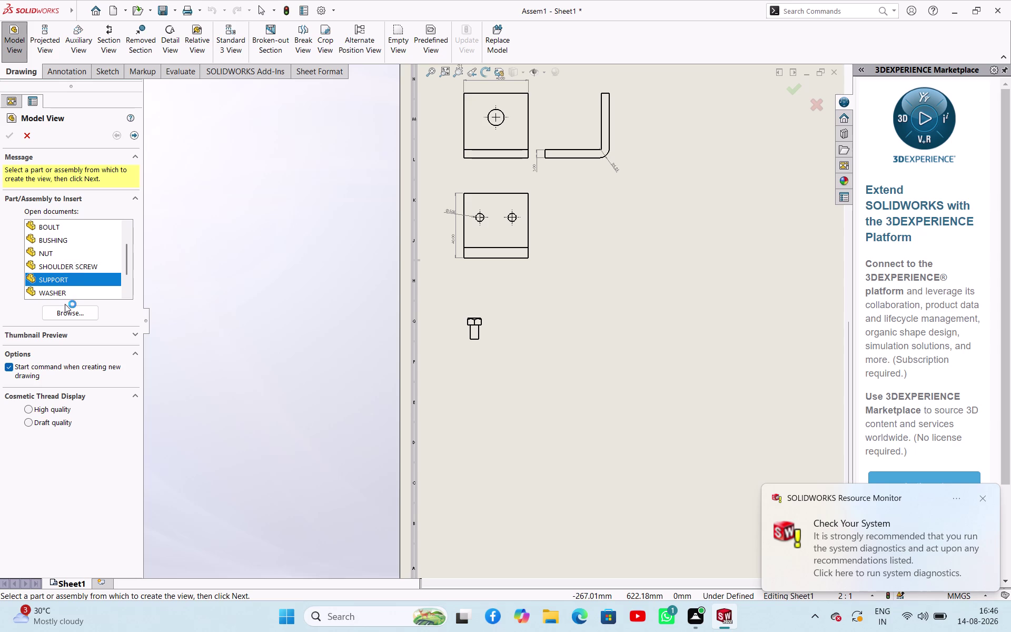
Pick the bolt part and a flat orthographic orientation for the new view.
drag(67, 316, 73, 316)
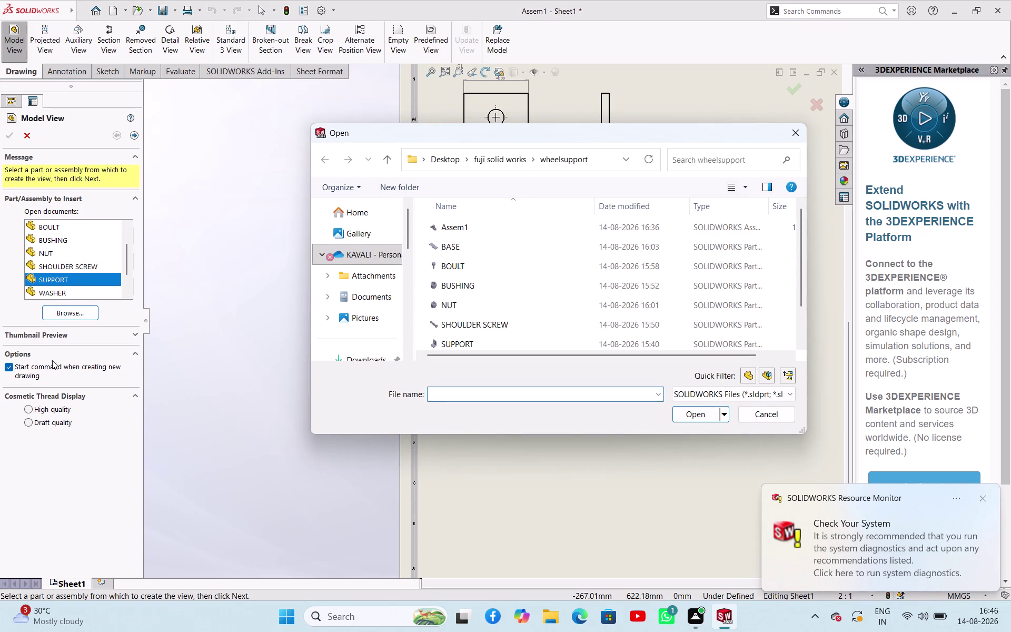
click(467, 266)
click(697, 414)
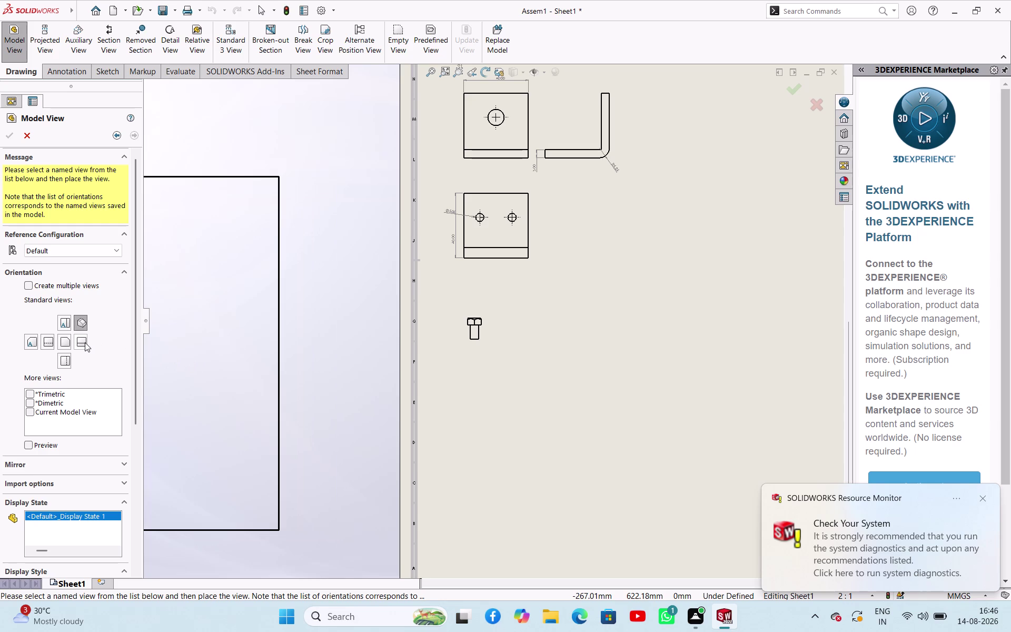
click(85, 342)
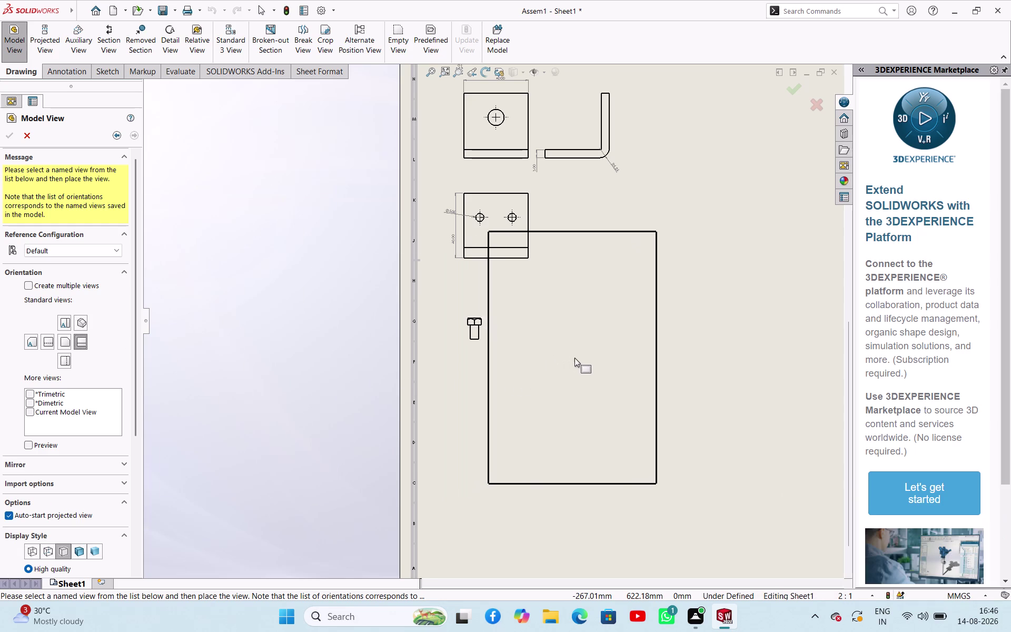
click(68, 324)
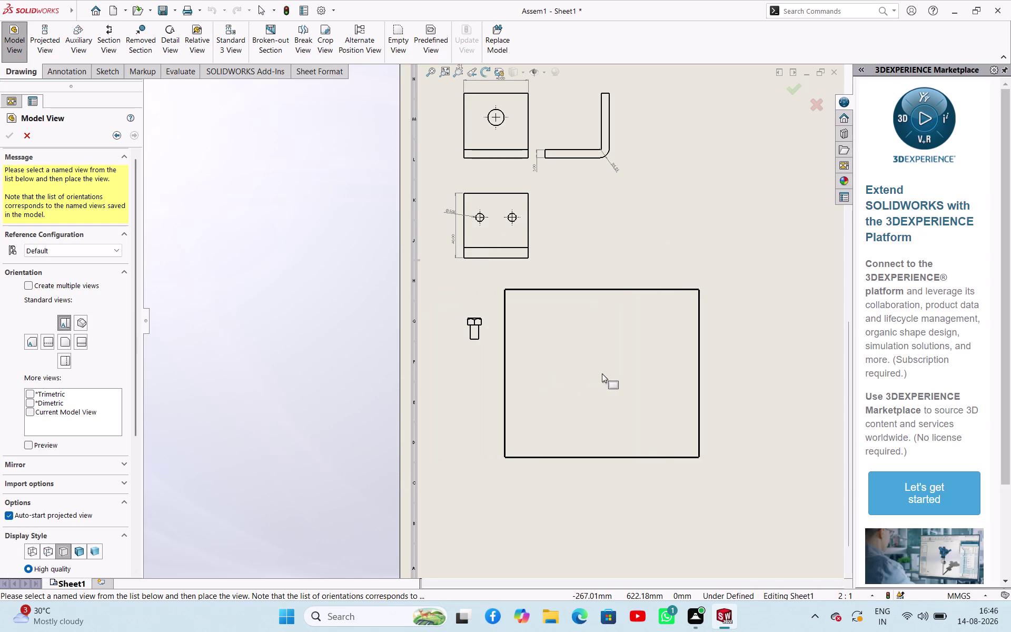
Place the hexagonal end view on the sheet and skip projected views.
click(602, 374)
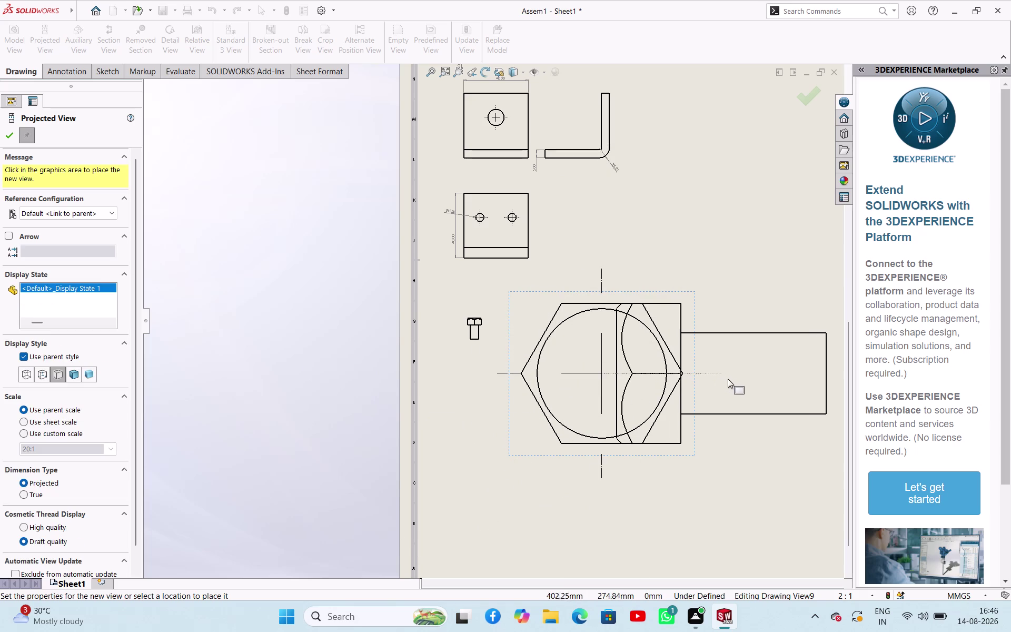
scroll(up, 3)
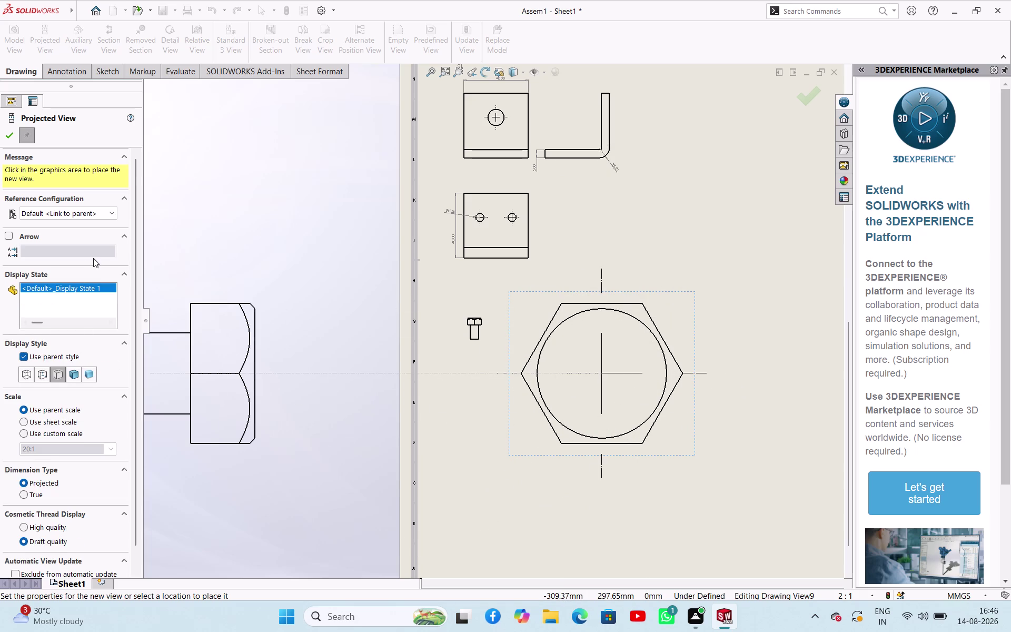
scroll(up, 3)
scroll(down, 3)
scroll(up, 3)
scroll(up, 3)
key(Escape)
key(Escape)
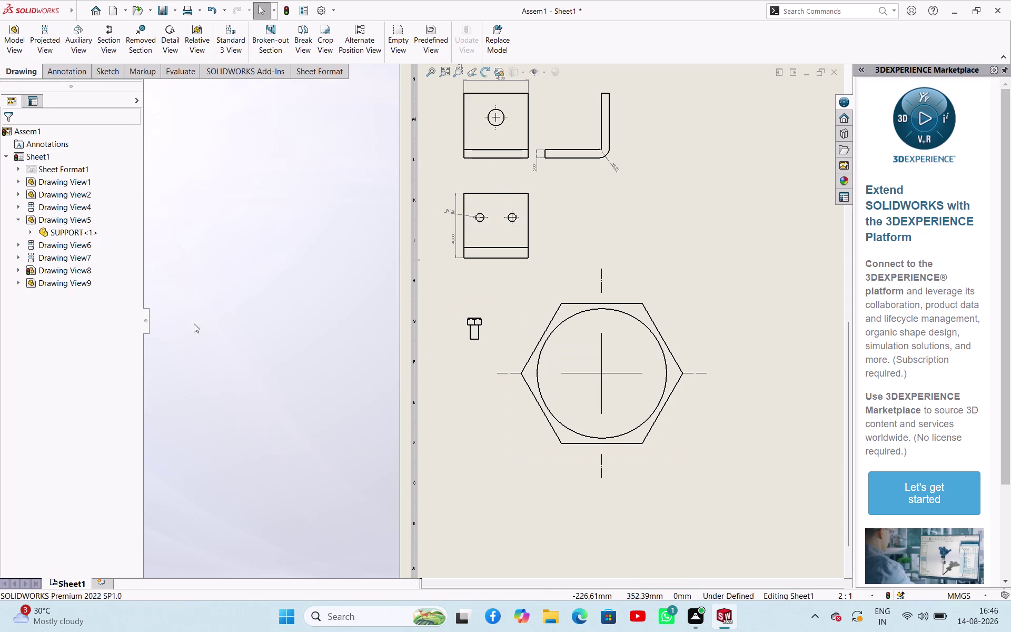
Select the hexagon view and switch its scale from sheet scale back to custom.
click(337, 331)
click(563, 340)
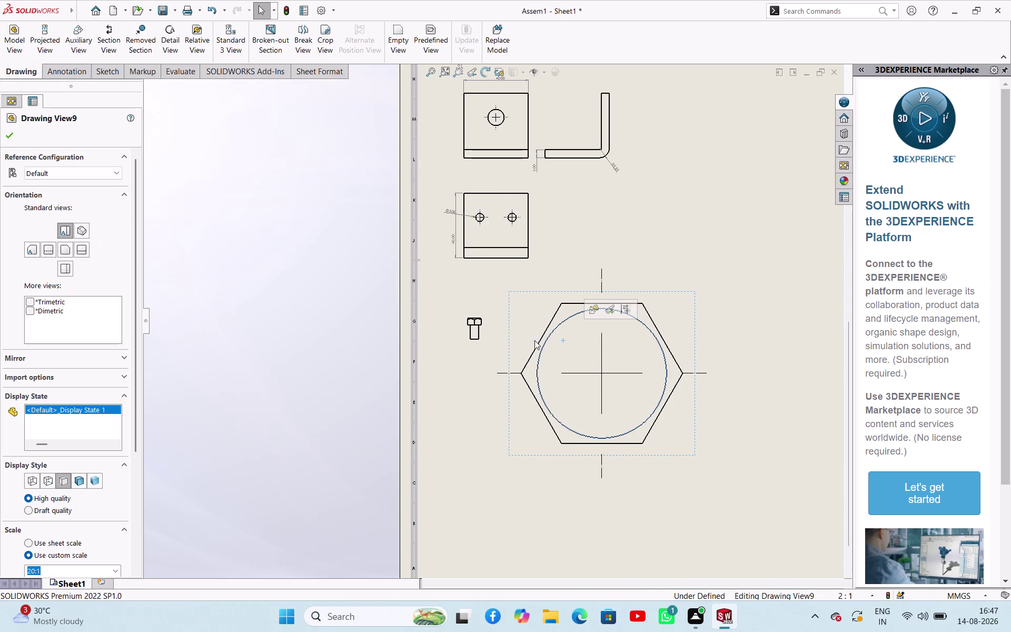
scroll(down, 3)
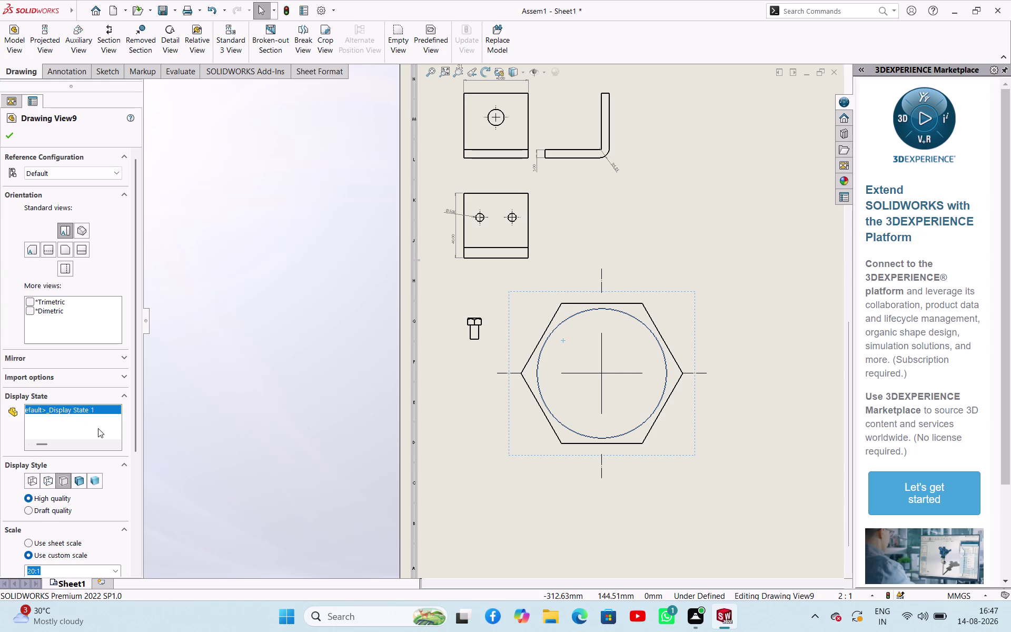
scroll(up, 3)
drag(138, 409, 149, 467)
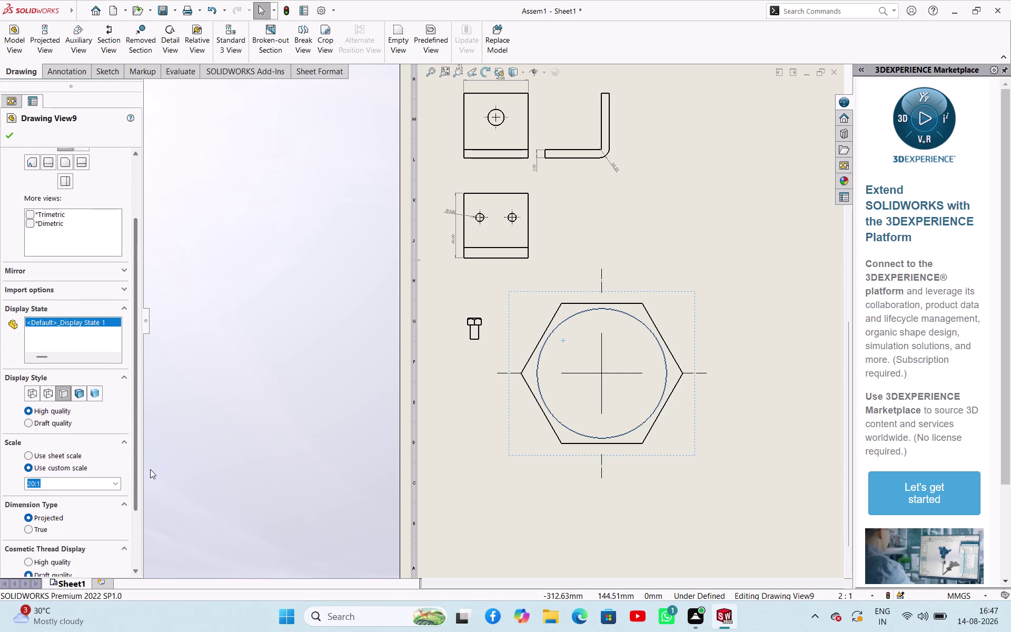
drag(150, 468, 155, 492)
click(61, 416)
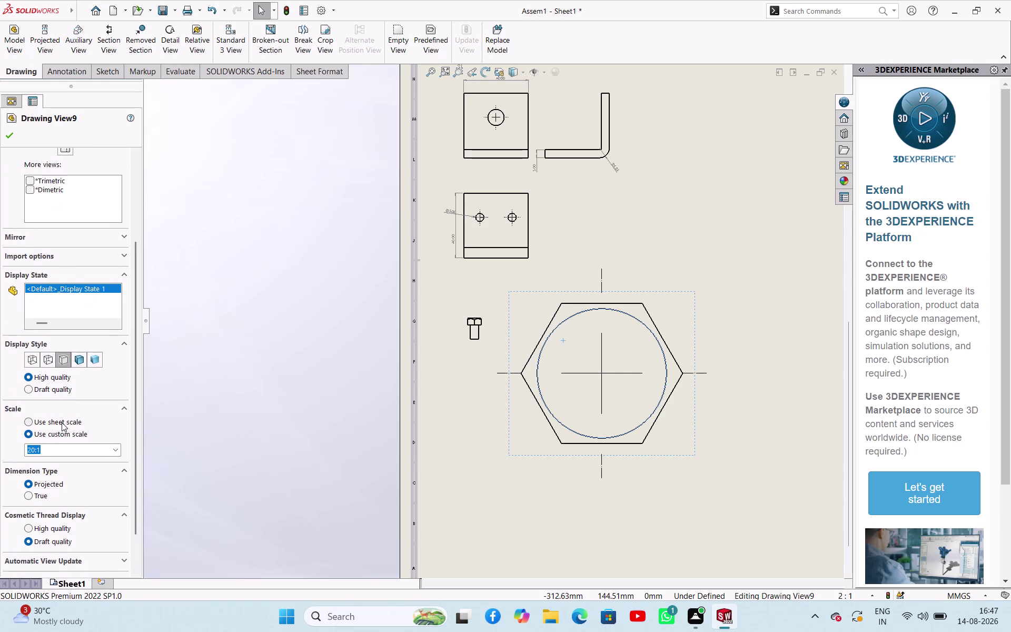
click(62, 422)
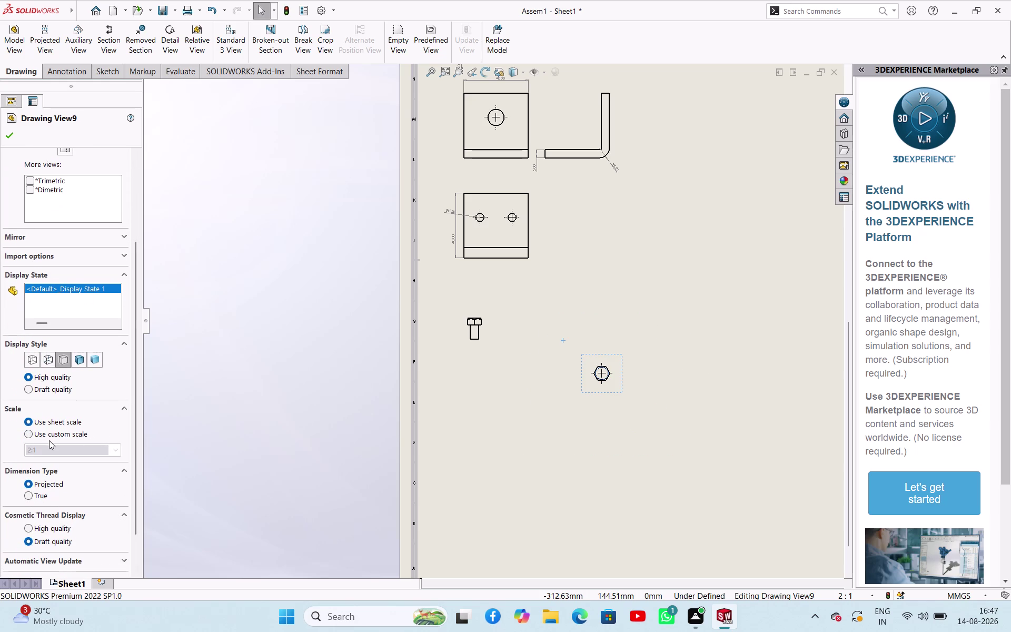
click(39, 434)
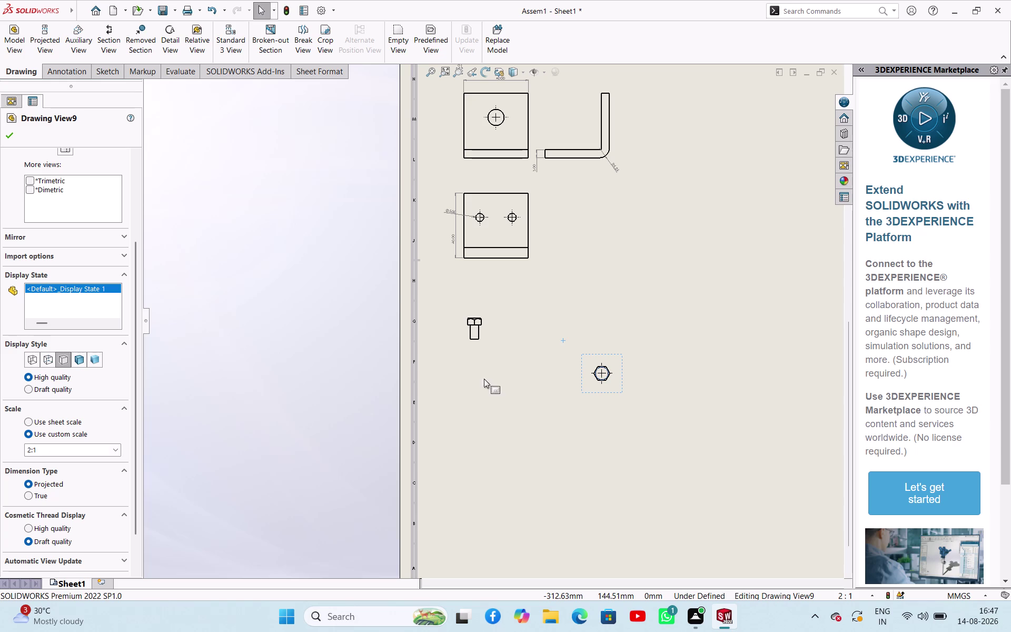
Set the hexagon end view's preset scale to 5:1, after briefly trying 1:100.
scroll(down, 3)
scroll(up, 3)
scroll(up, 3)
scroll(down, 3)
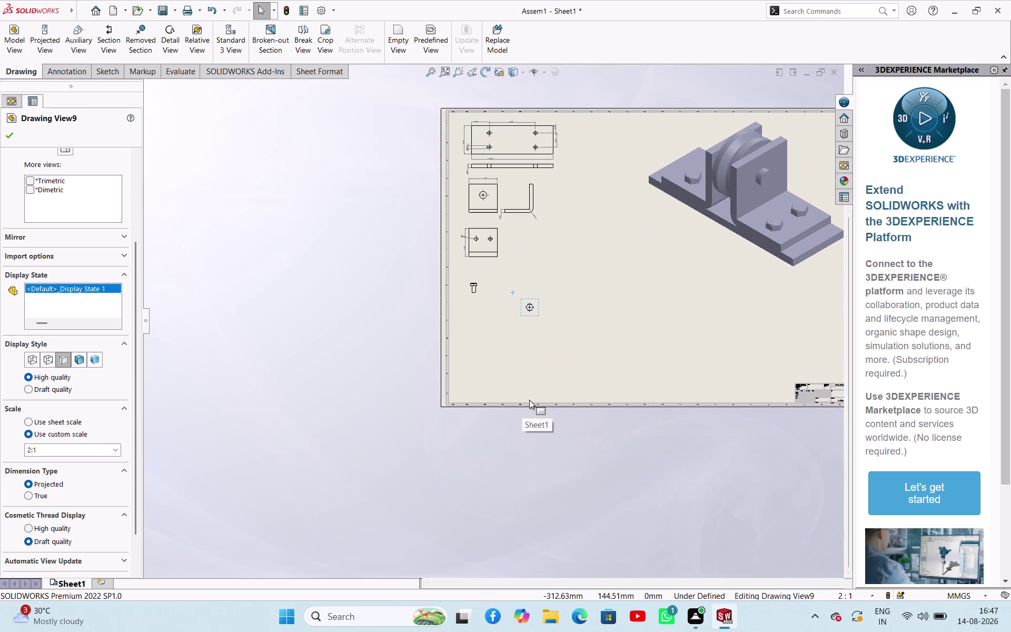
scroll(up, 3)
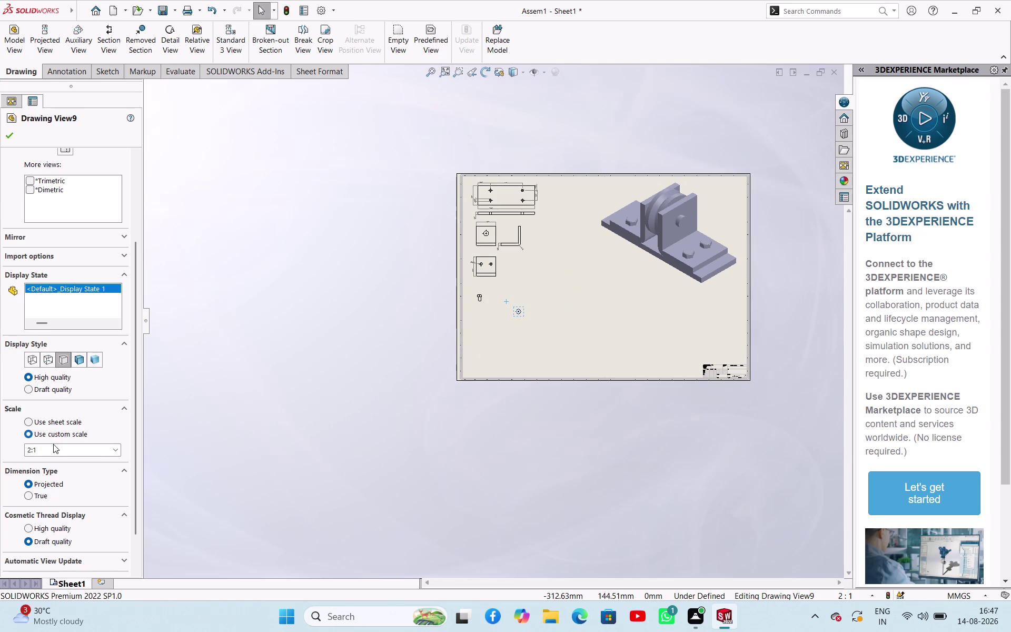
click(114, 452)
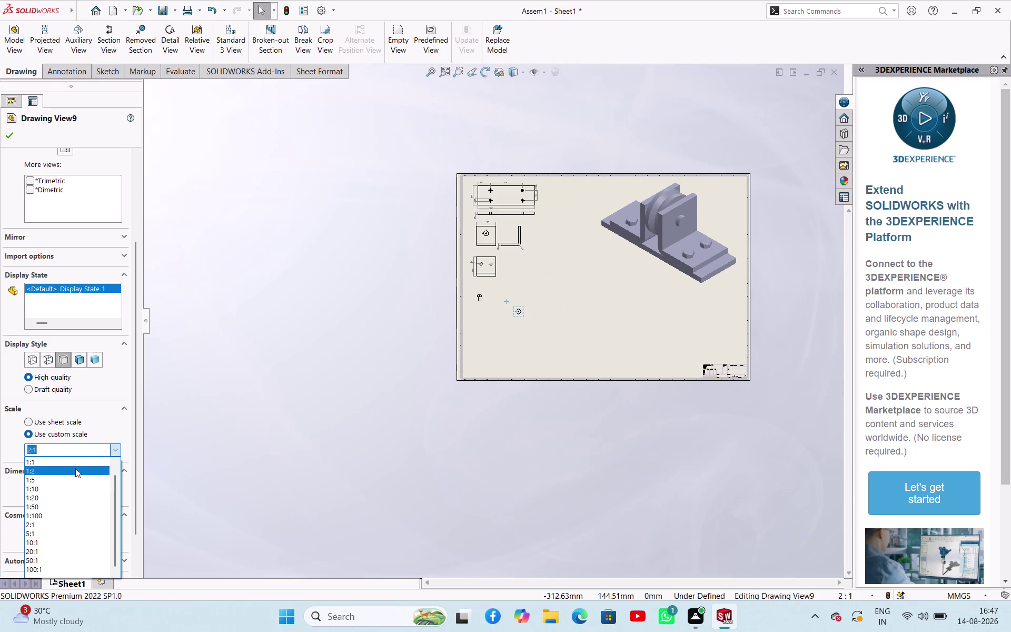
click(56, 517)
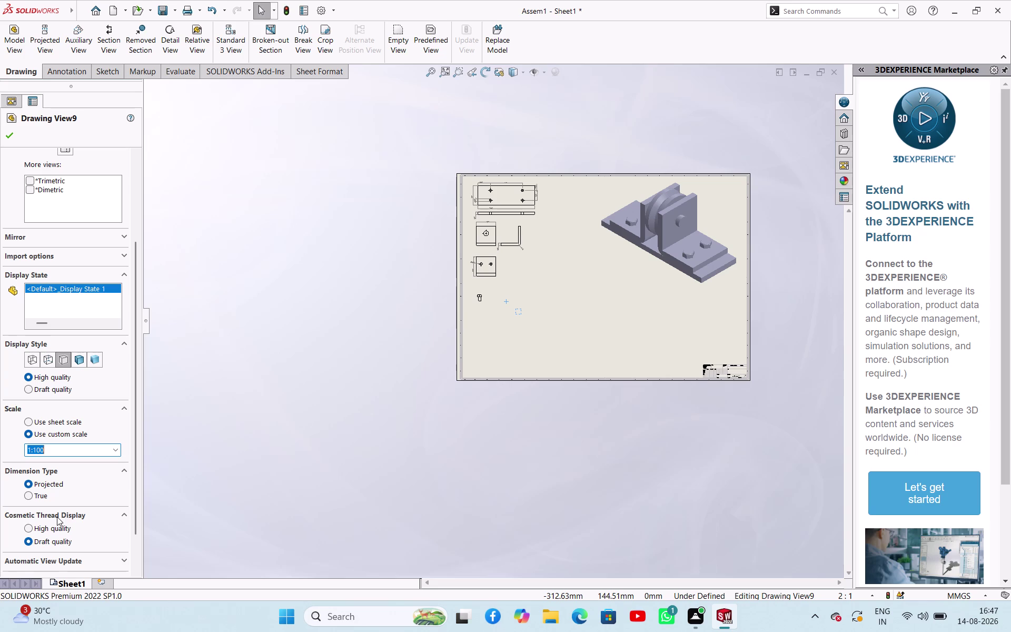
click(95, 451)
click(117, 450)
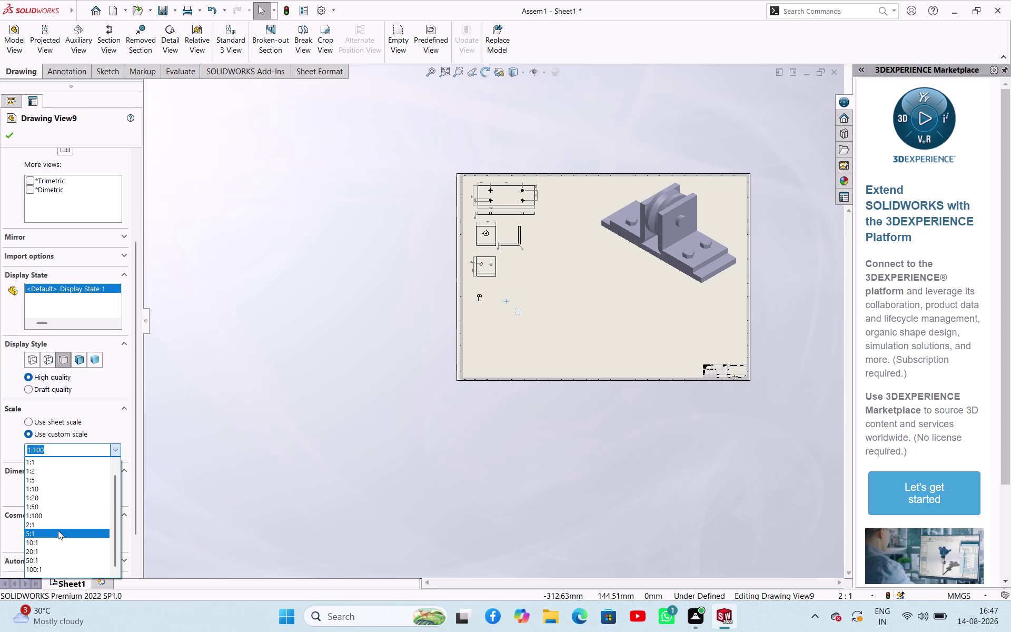
click(58, 530)
scroll(down, 3)
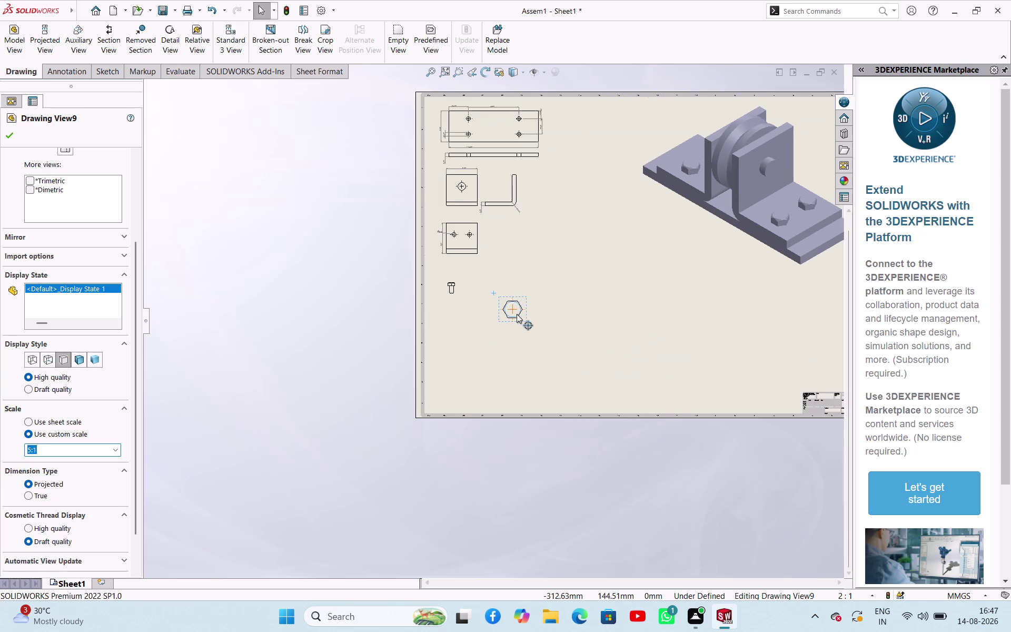
scroll(up, 3)
Give the bolt side view a 2:1 custom scale and confirm it.
click(461, 291)
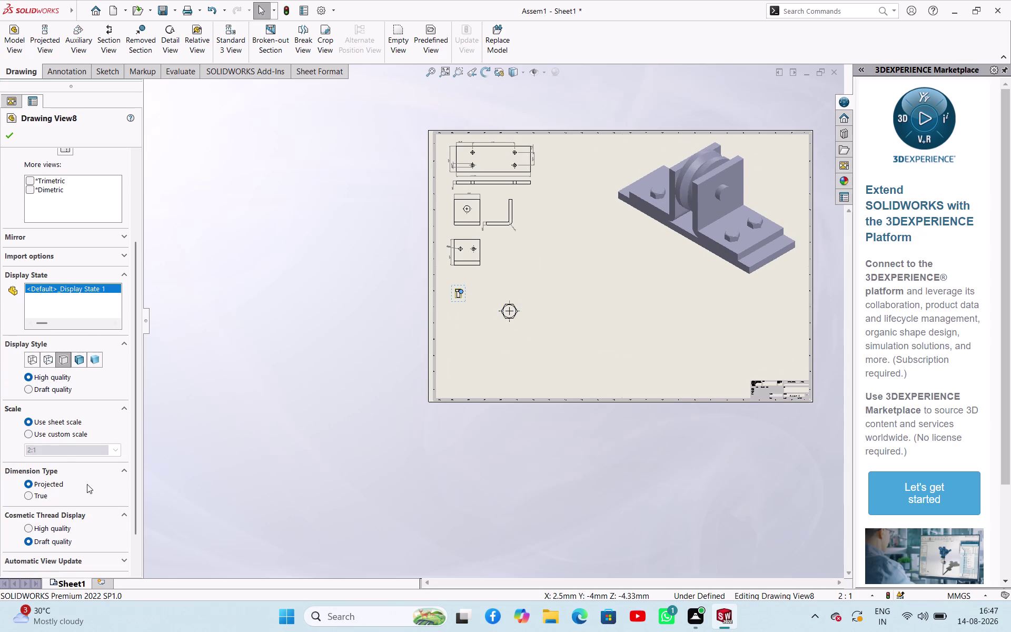
click(69, 431)
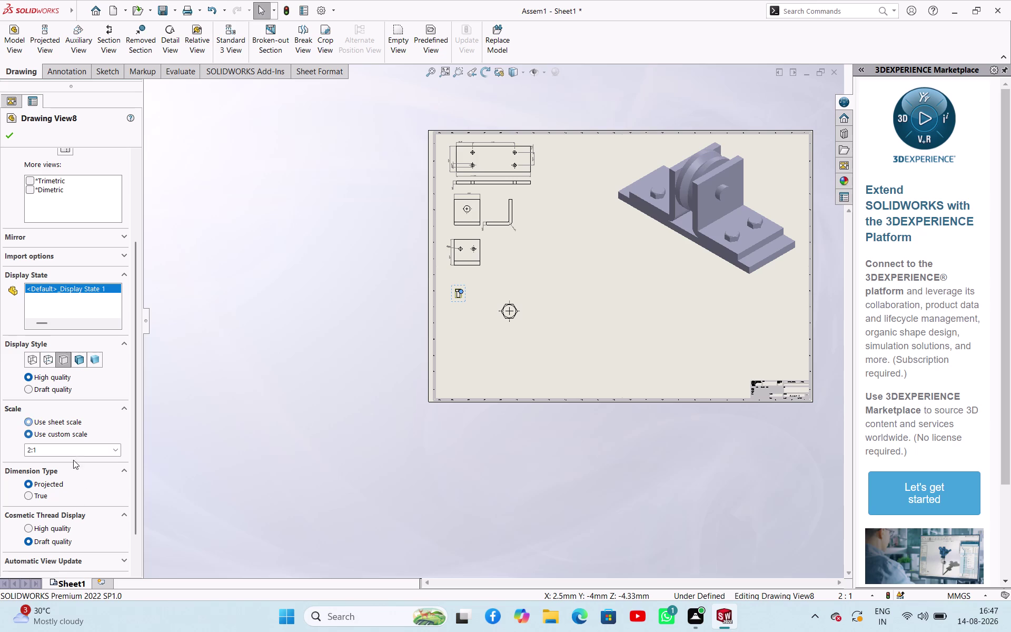
click(110, 451)
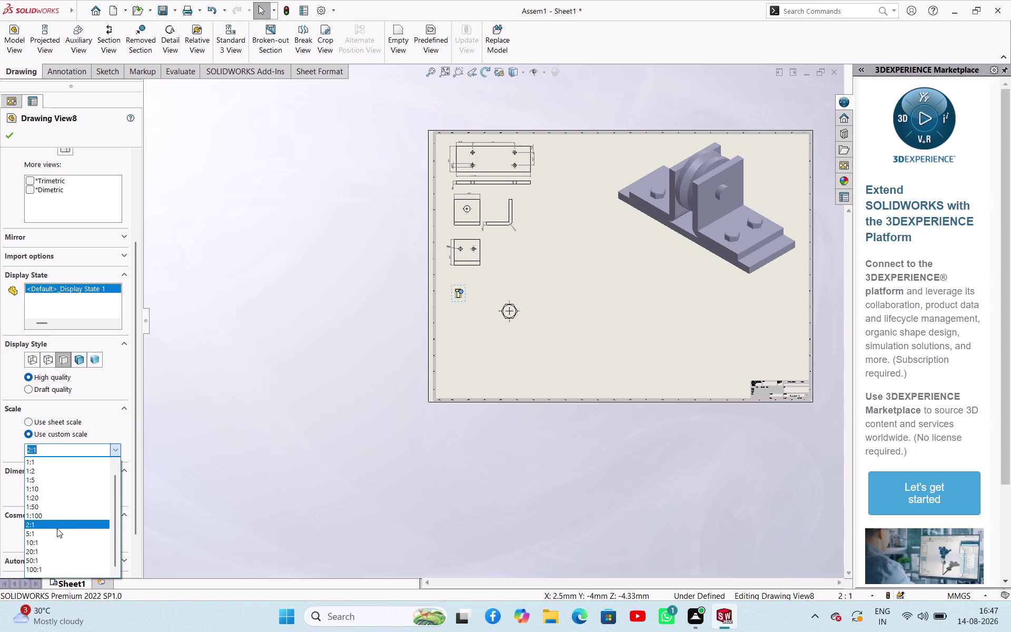
click(57, 531)
click(306, 376)
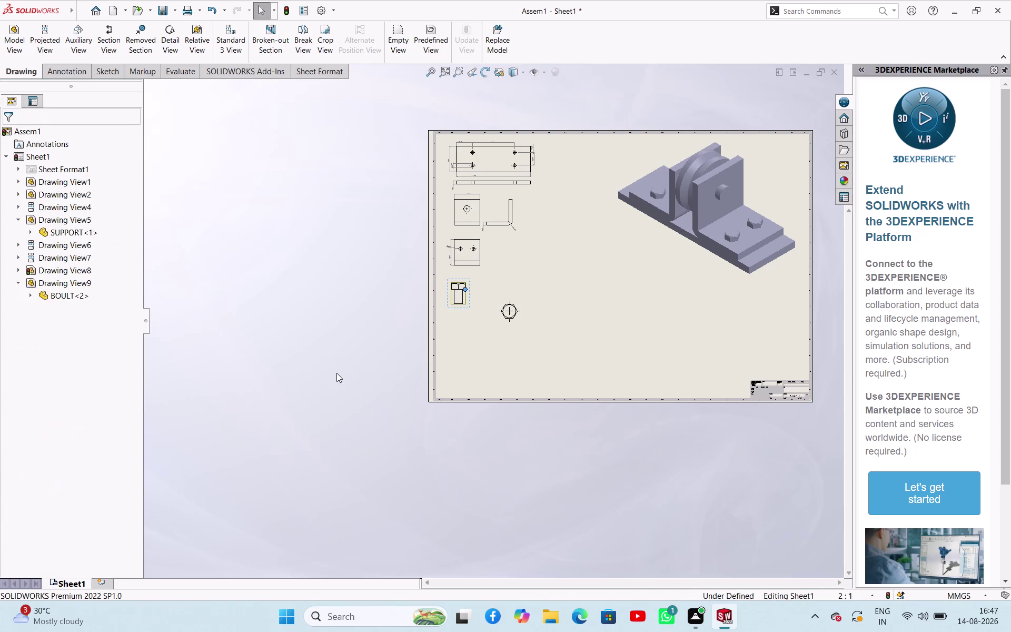
Drag the hexagonal end view (Drawing View9) level beside the bolt side view.
scroll(down, 3)
scroll(up, 3)
scroll(down, 3)
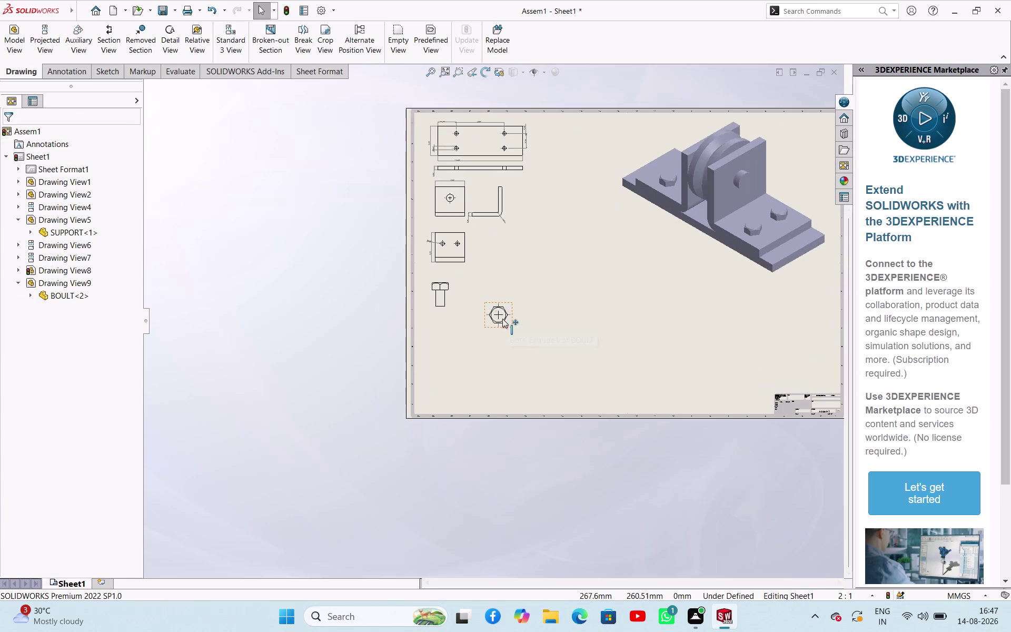
scroll(down, 3)
scroll(down, 3)
scroll(up, 3)
scroll(up, 3)
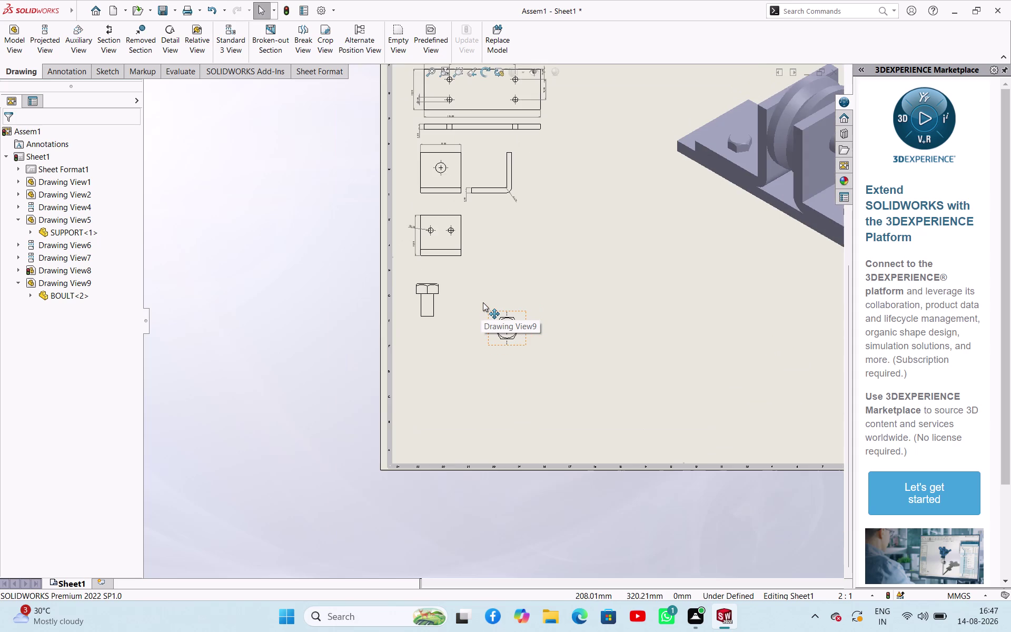
scroll(down, 3)
scroll(down, 3)
scroll(up, 3)
scroll(down, 3)
drag(443, 296, 422, 265)
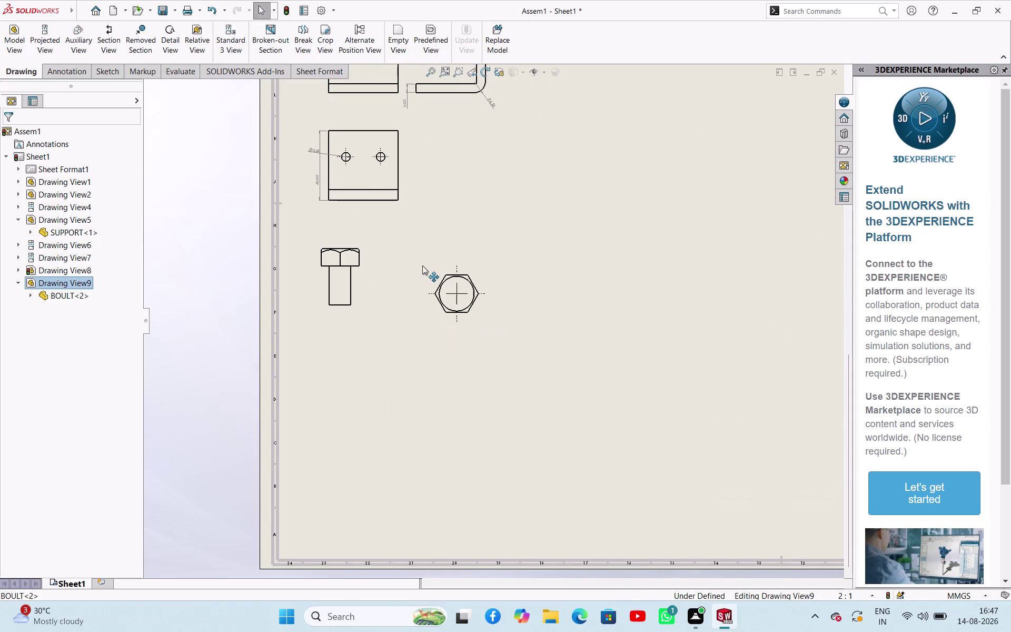
drag(422, 265, 382, 247)
Finish placing the hex view and start Smart Dimension on the bolt side view.
click(187, 255)
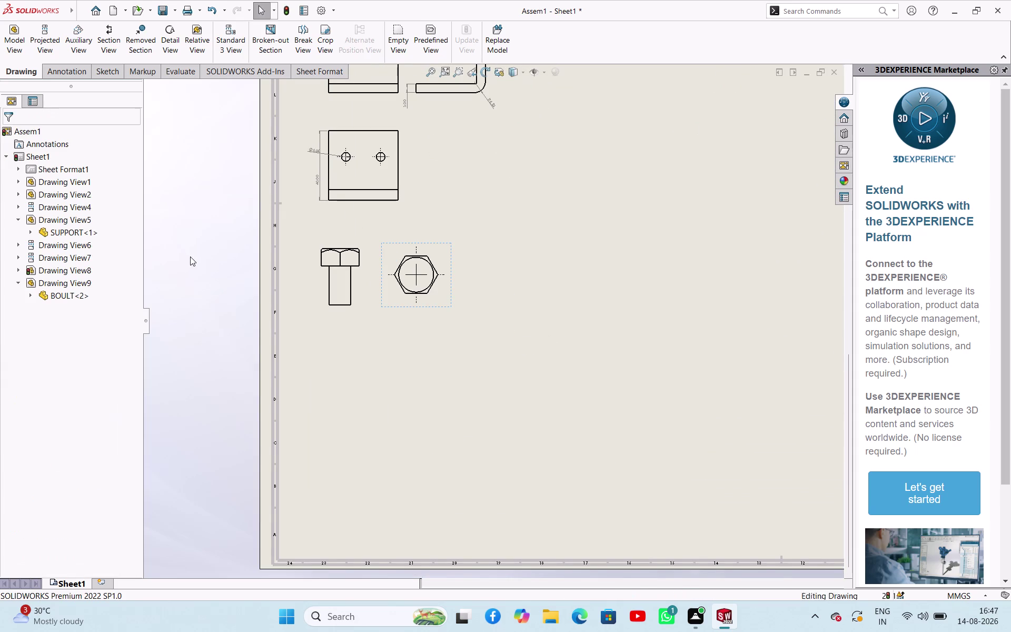
click(207, 219)
click(59, 66)
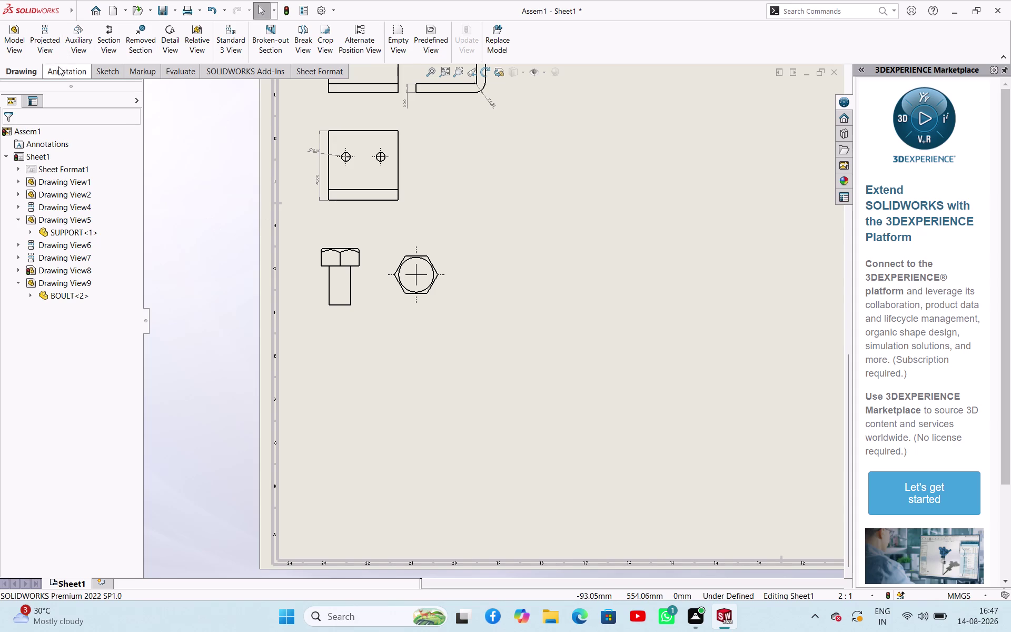
click(23, 40)
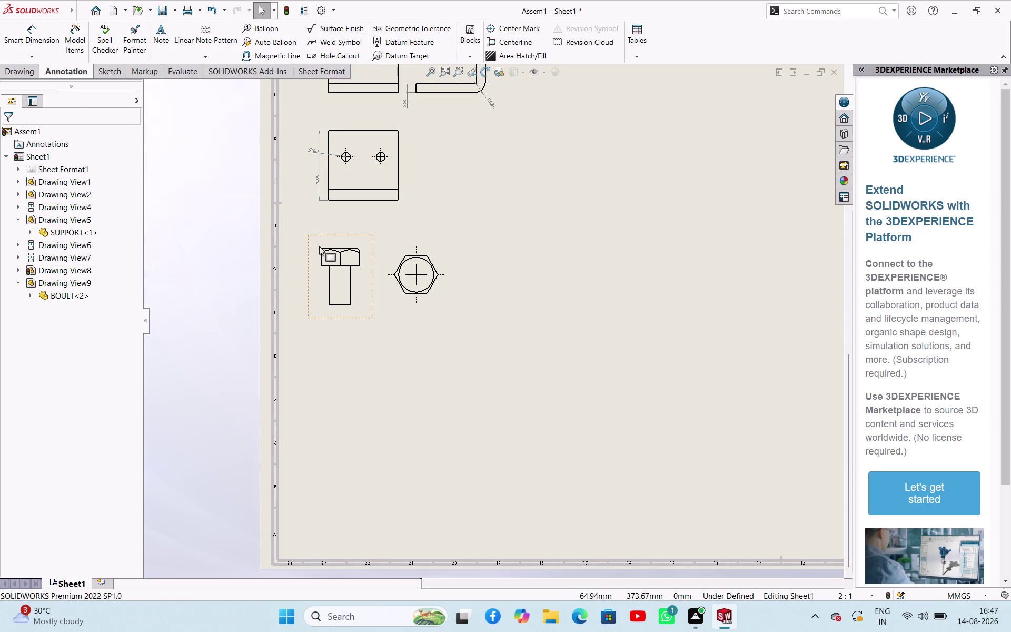
click(323, 257)
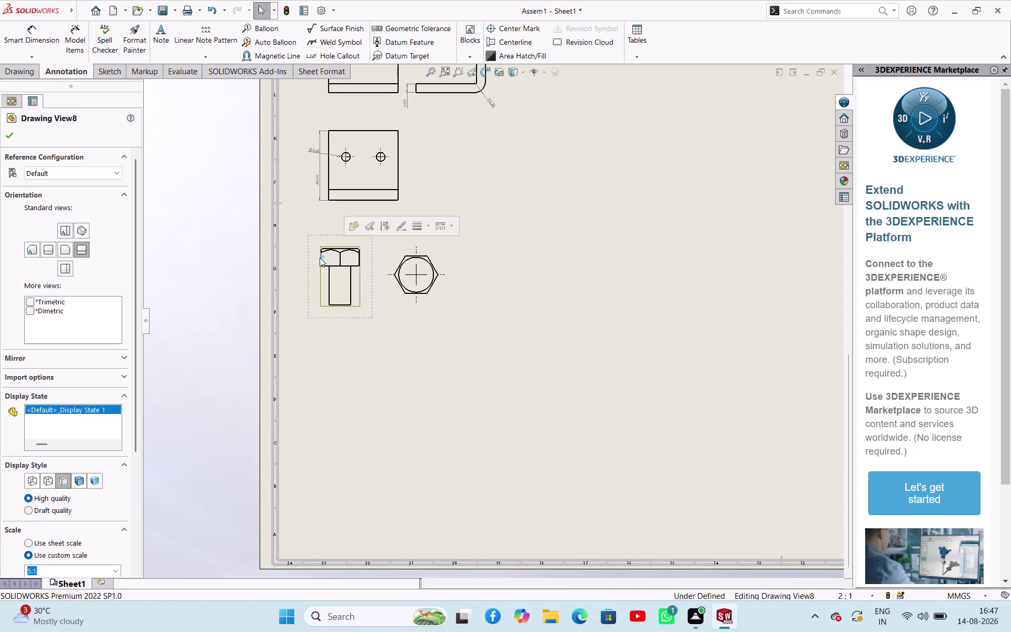
key(Escape)
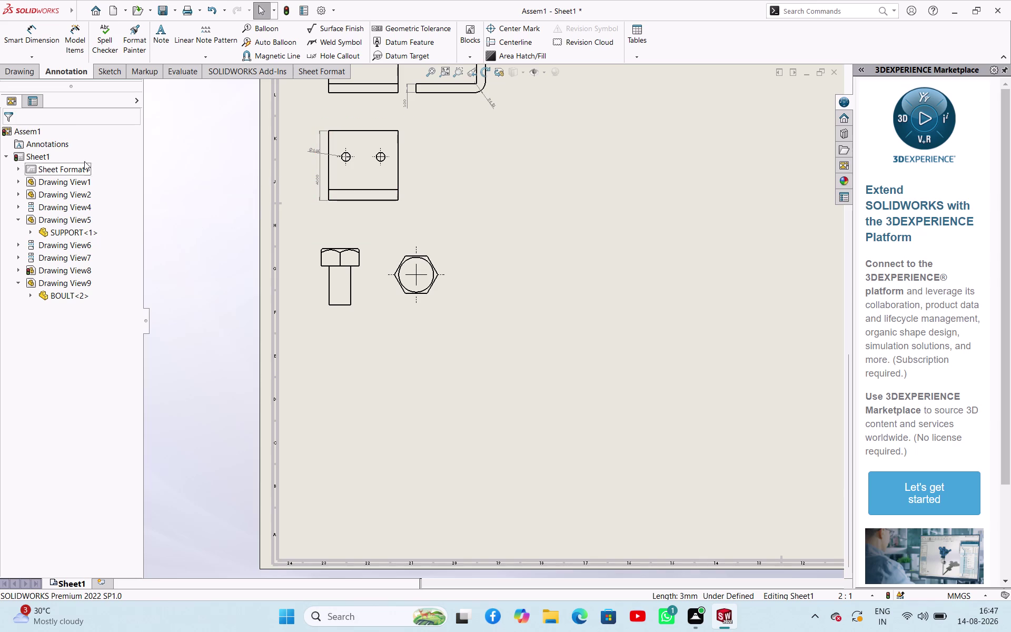
click(32, 41)
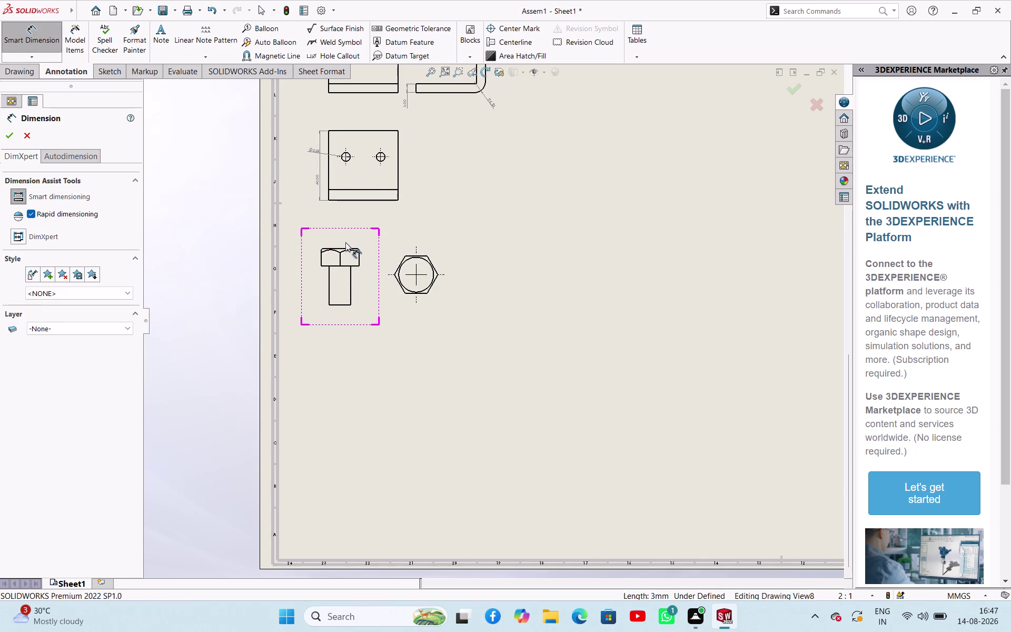
Dimension the bolt's 13.00 overall length and 4.00 head height.
scroll(up, 3)
scroll(down, 3)
scroll(down, 3)
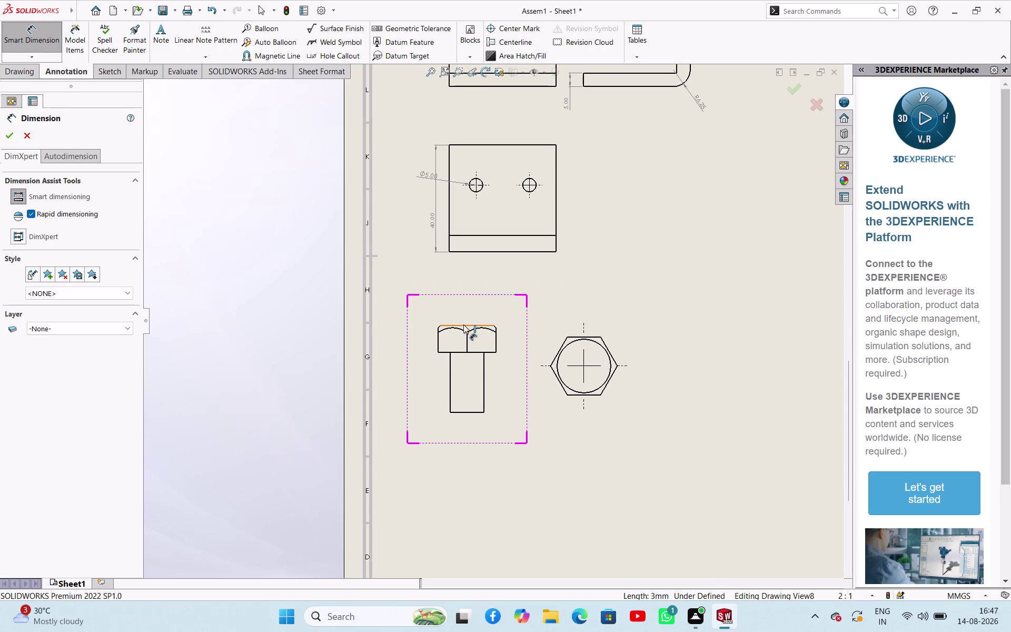
click(463, 325)
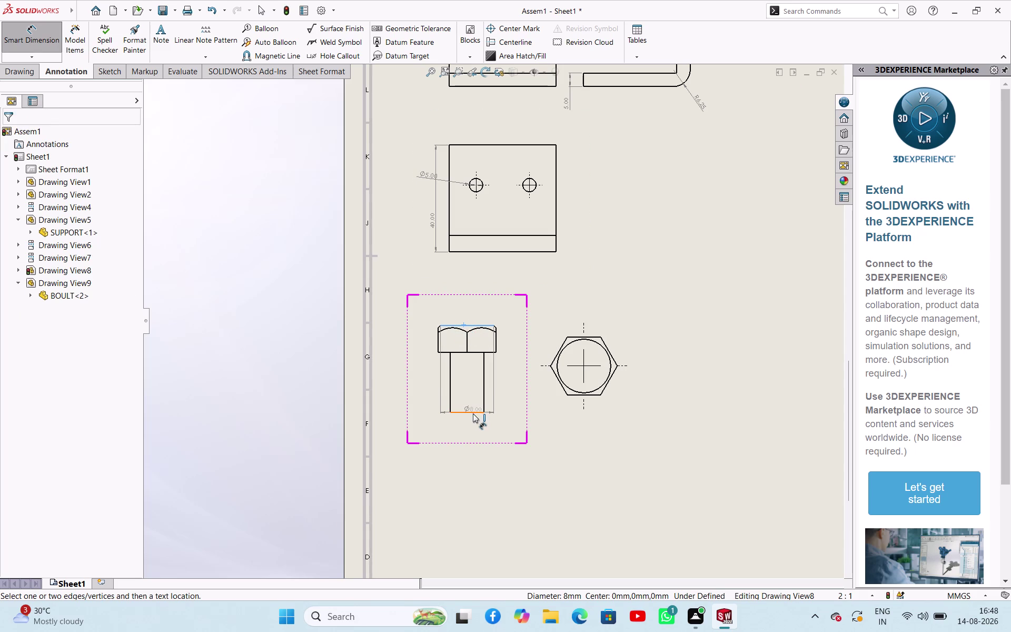
click(473, 413)
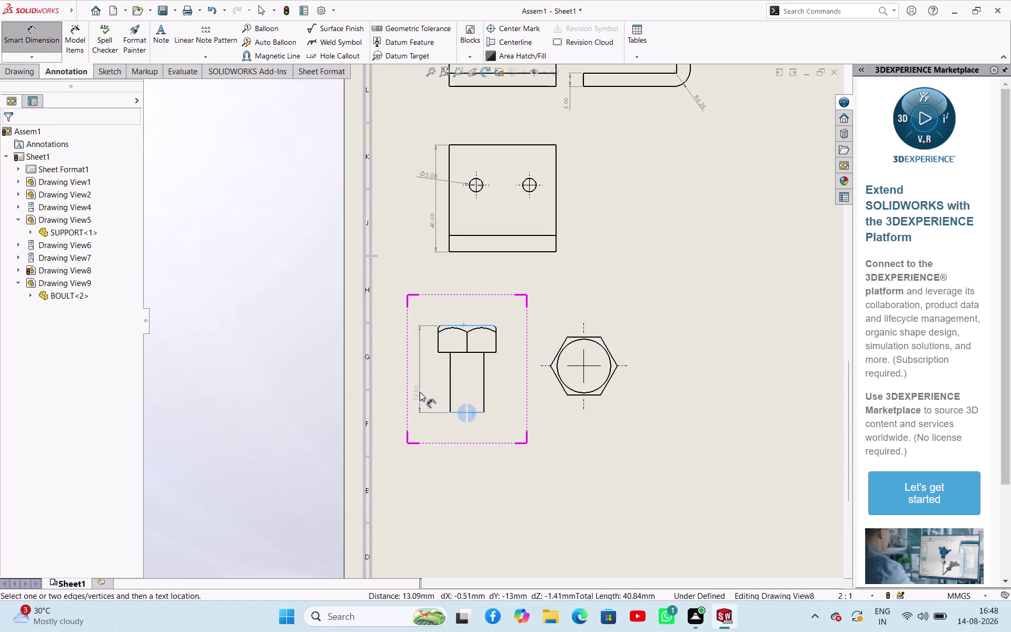
click(420, 392)
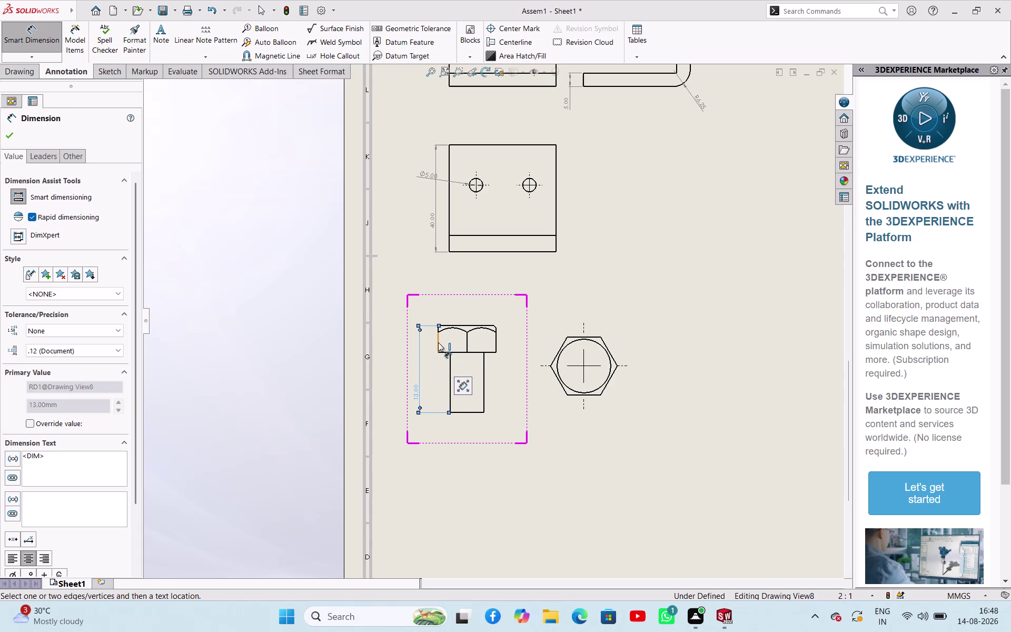
click(444, 353)
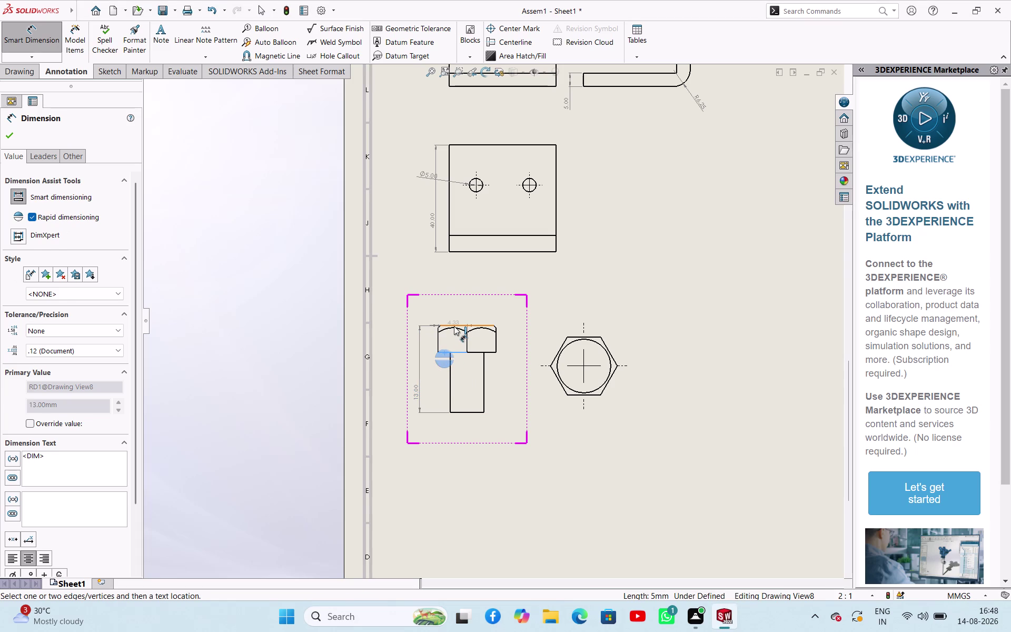
click(454, 326)
click(430, 345)
click(430, 345)
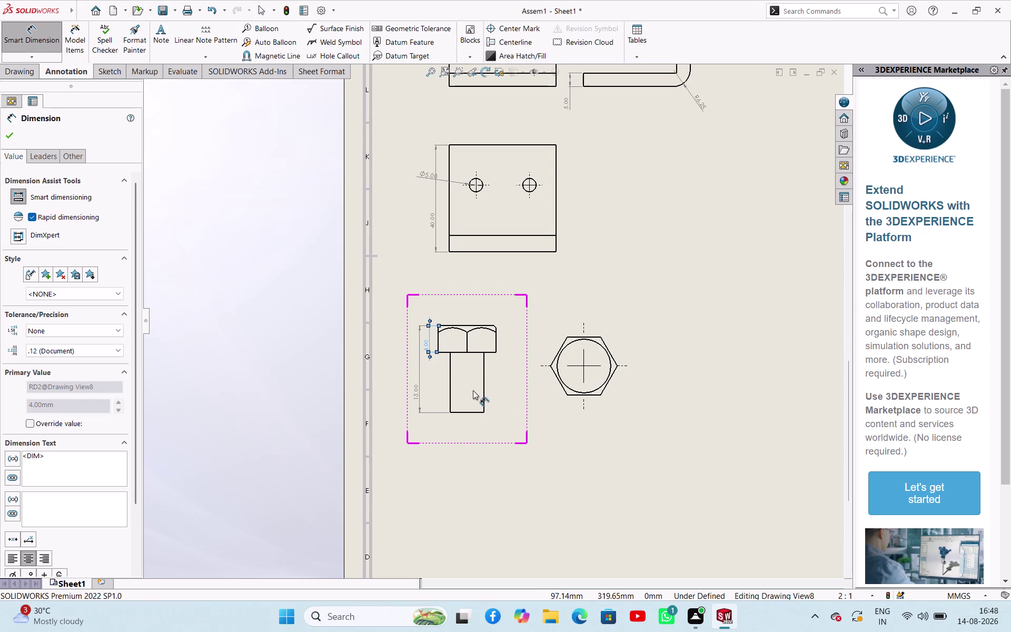
Add the 8.66 head width and end the dimensioning command.
click(440, 343)
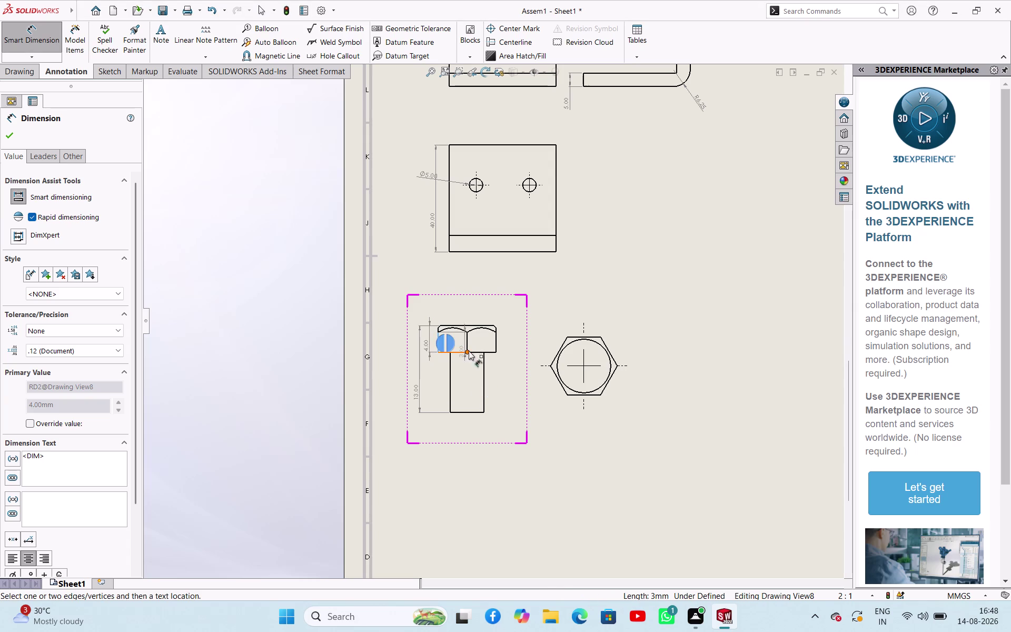
click(495, 339)
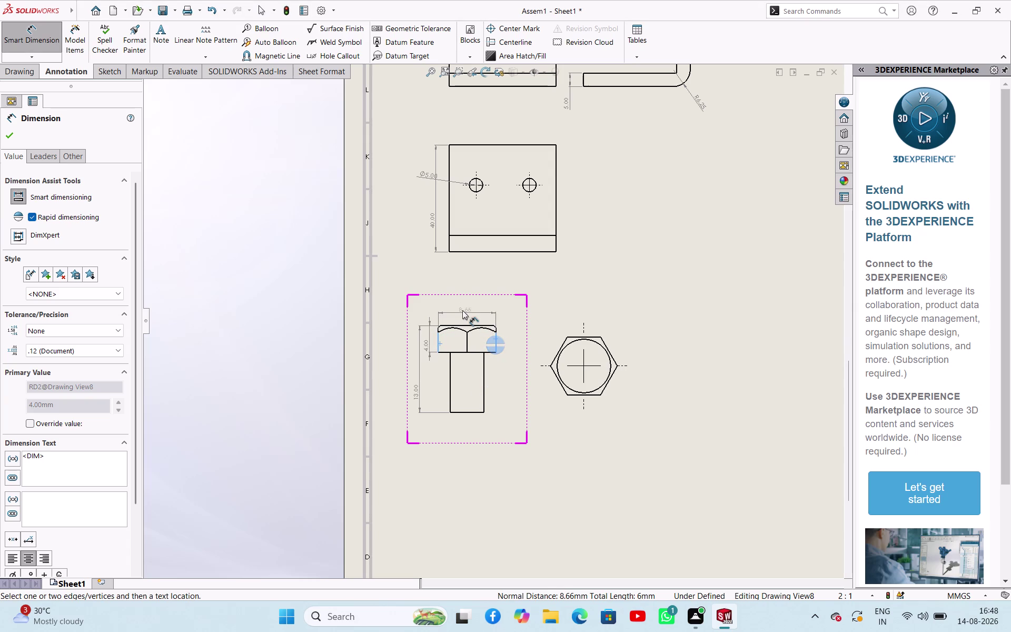
click(462, 310)
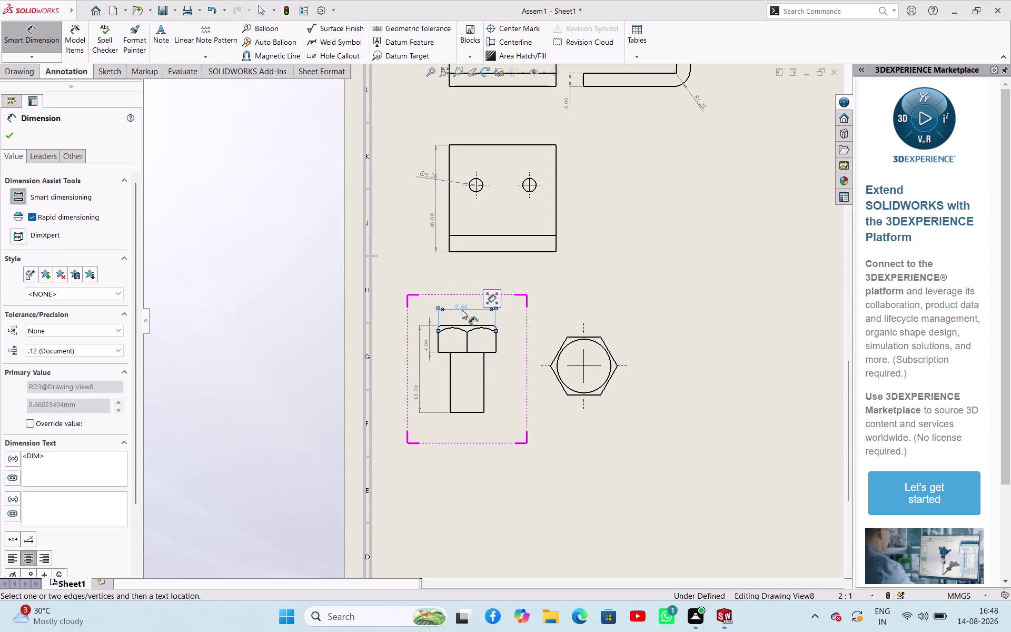
scroll(down, 3)
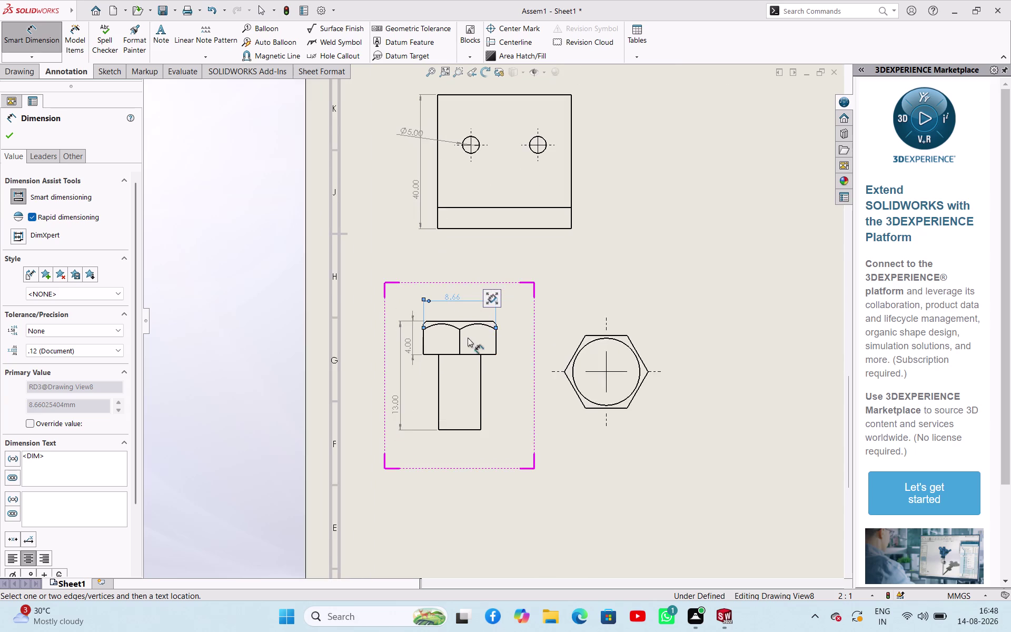
scroll(down, 3)
scroll(up, 3)
scroll(down, 3)
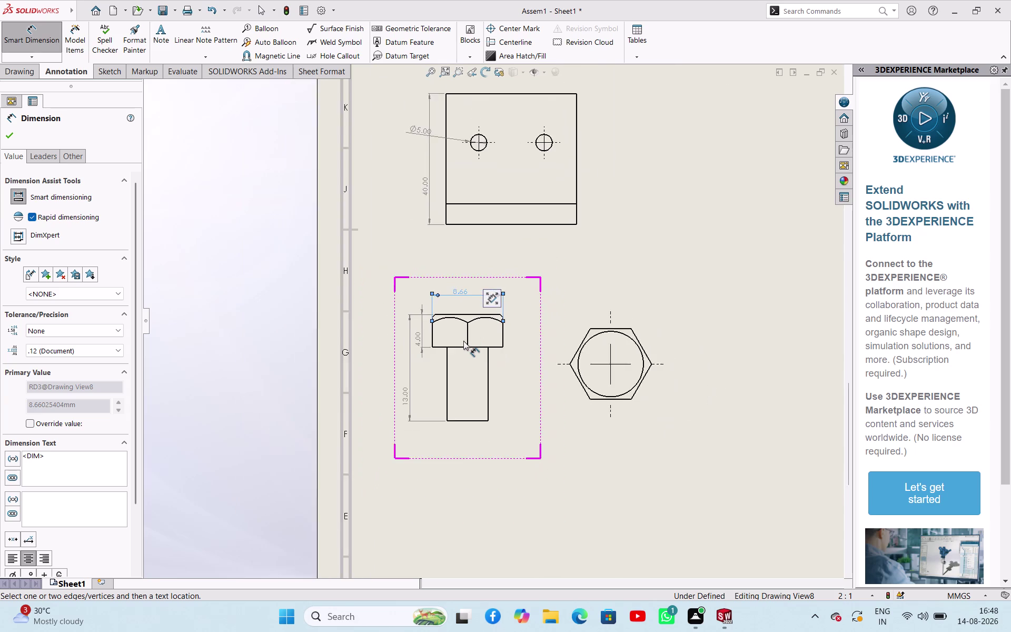
scroll(down, 3)
scroll(up, 3)
scroll(down, 3)
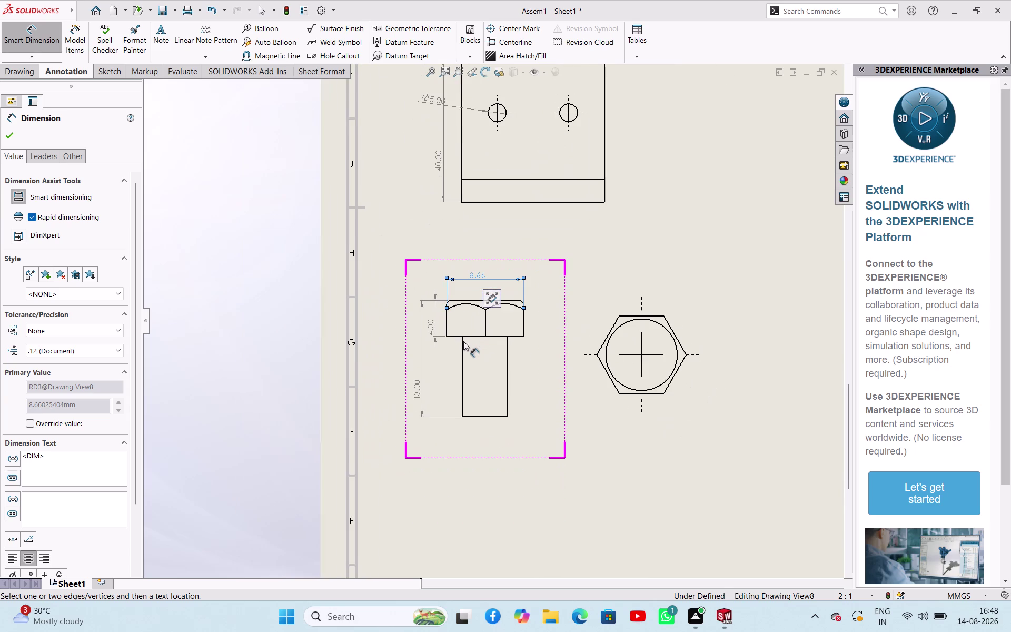
key(Escape)
click(472, 277)
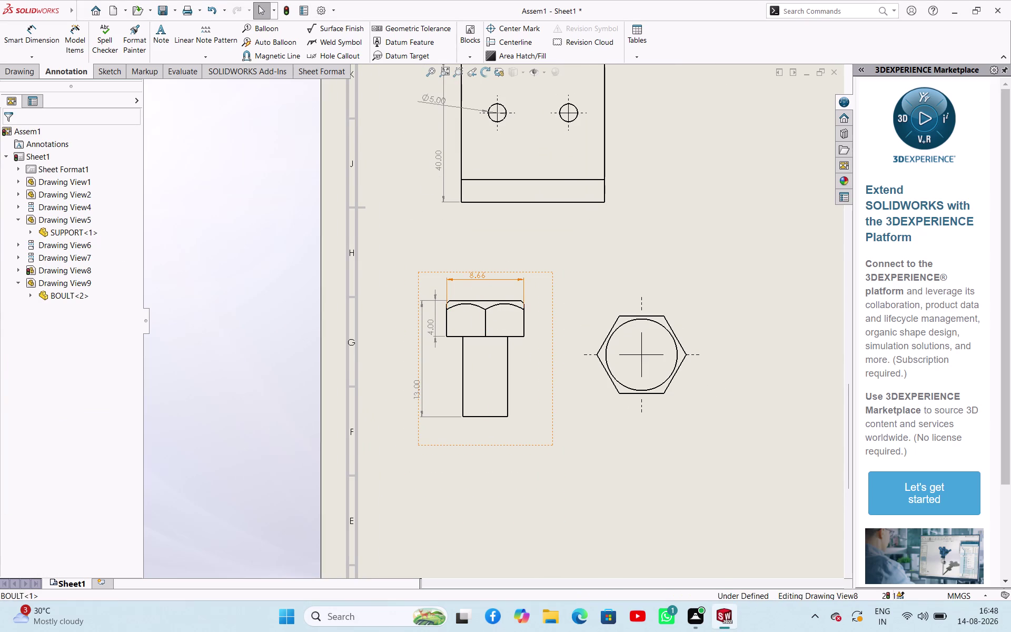
key(Delete)
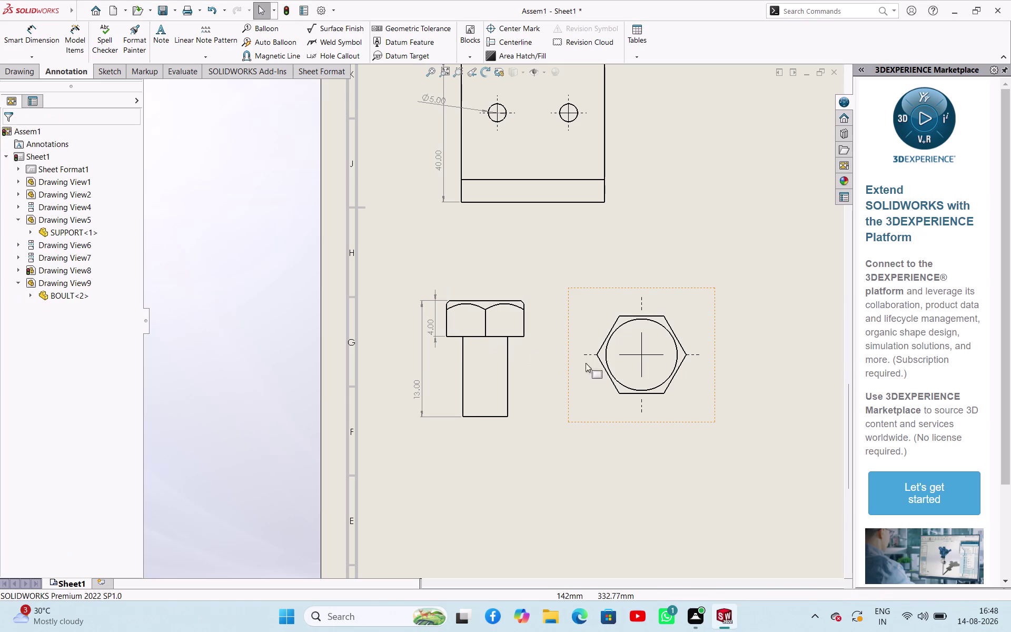
Dimension the bolt's hexagonal end view with the 10.00 width across corners.
click(598, 356)
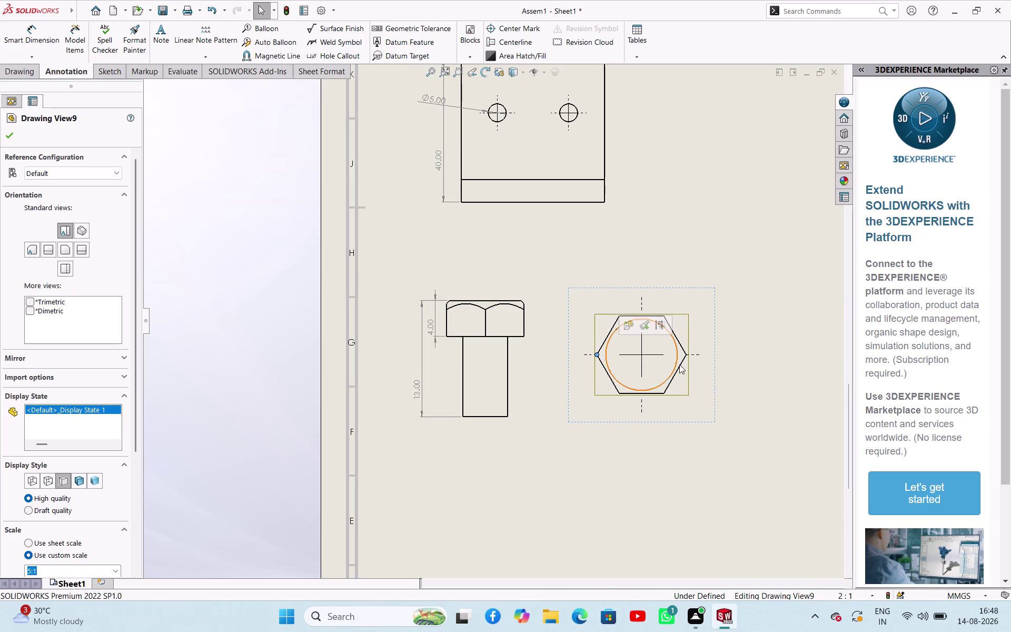
click(42, 38)
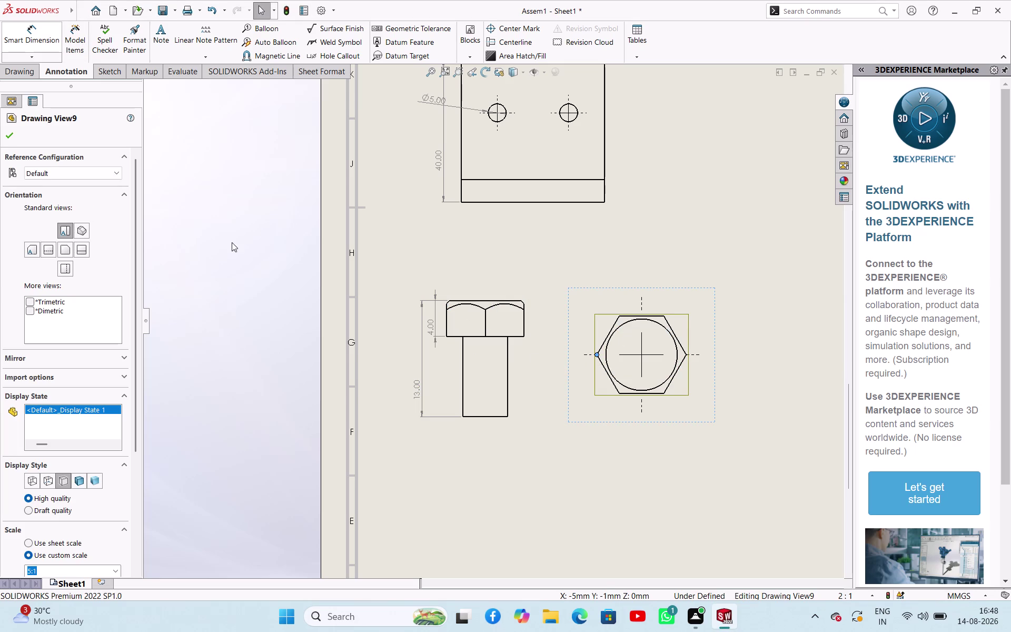
click(597, 354)
click(687, 353)
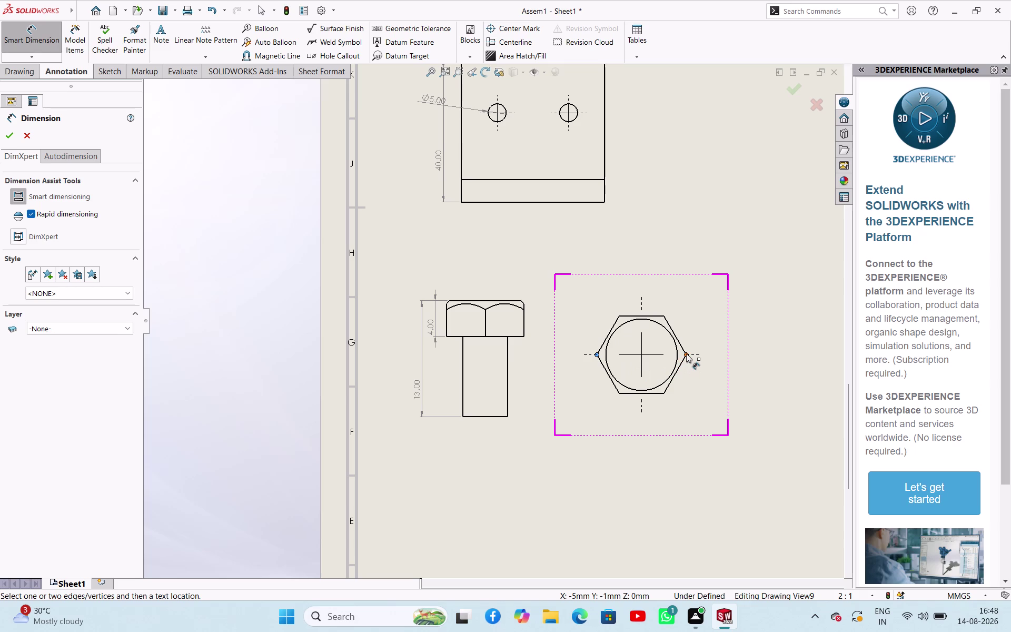
click(635, 290)
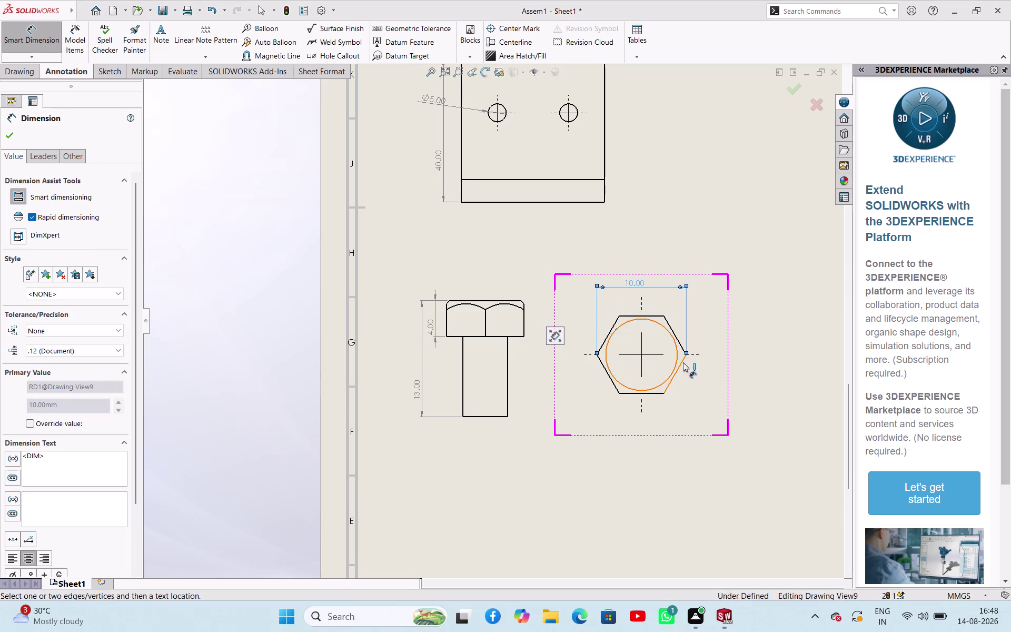
Pick the bolt shank's edges for the Ø5.00 diameter below the side view.
scroll(up, 3)
scroll(down, 3)
scroll(down, 3)
scroll(up, 3)
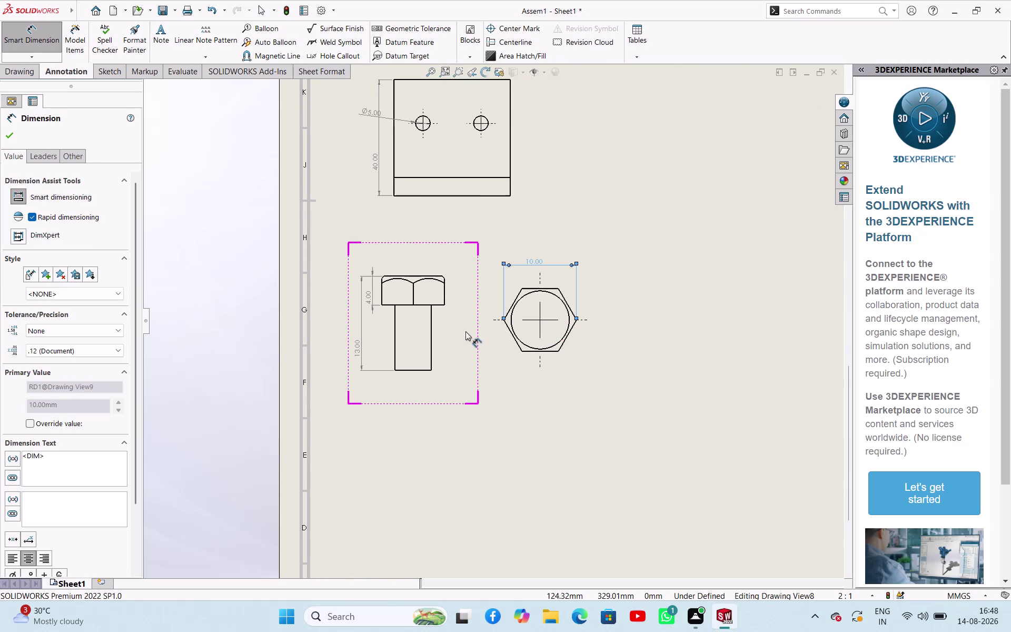
click(426, 363)
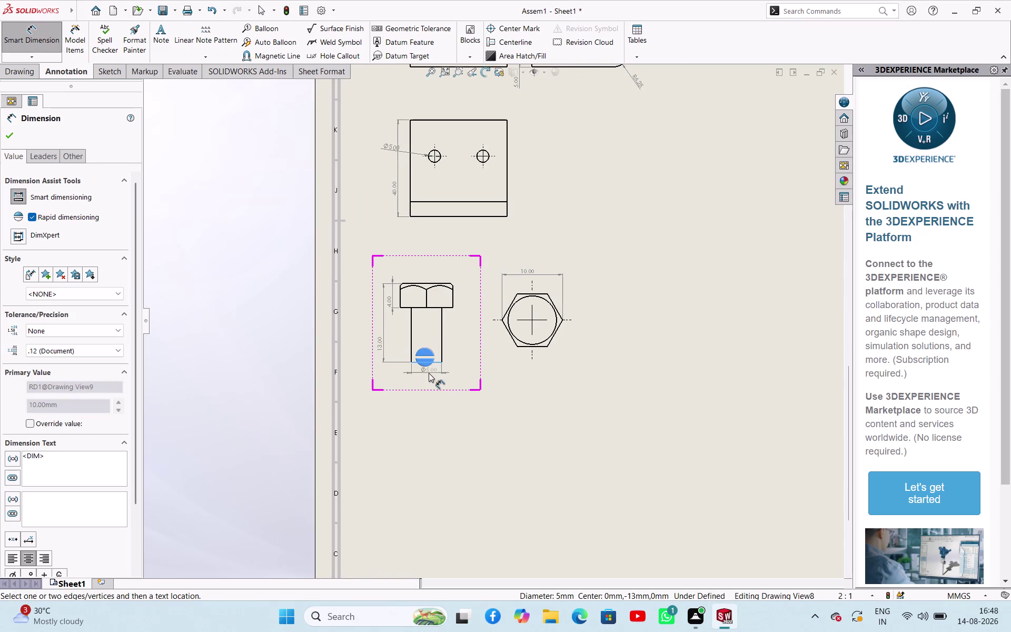
click(423, 374)
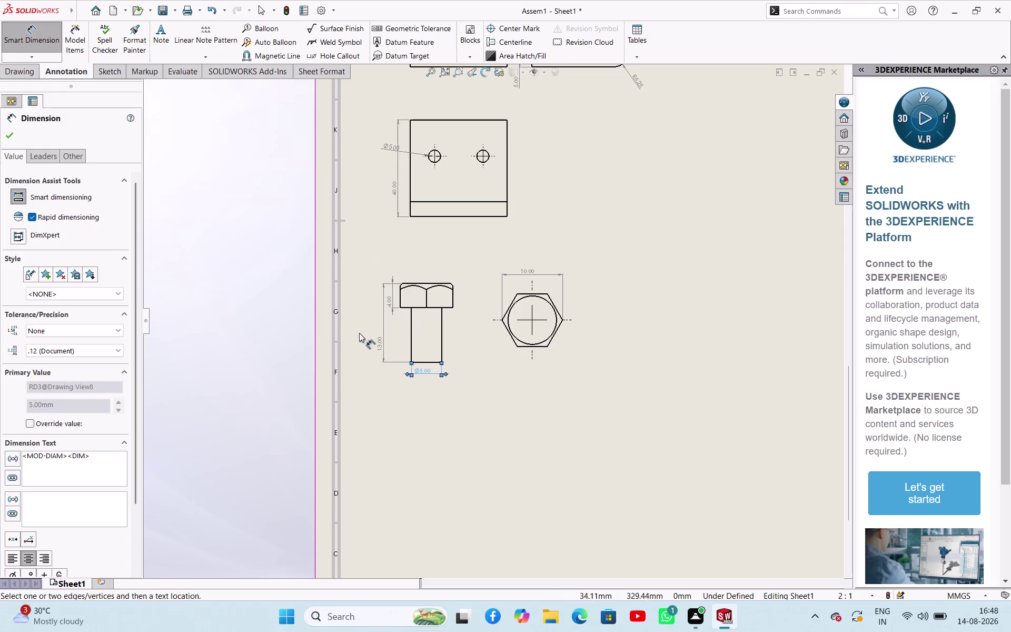
Finish the bolt's Ø5.00 dimension and start inserting a new model view.
scroll(up, 3)
scroll(up, 3)
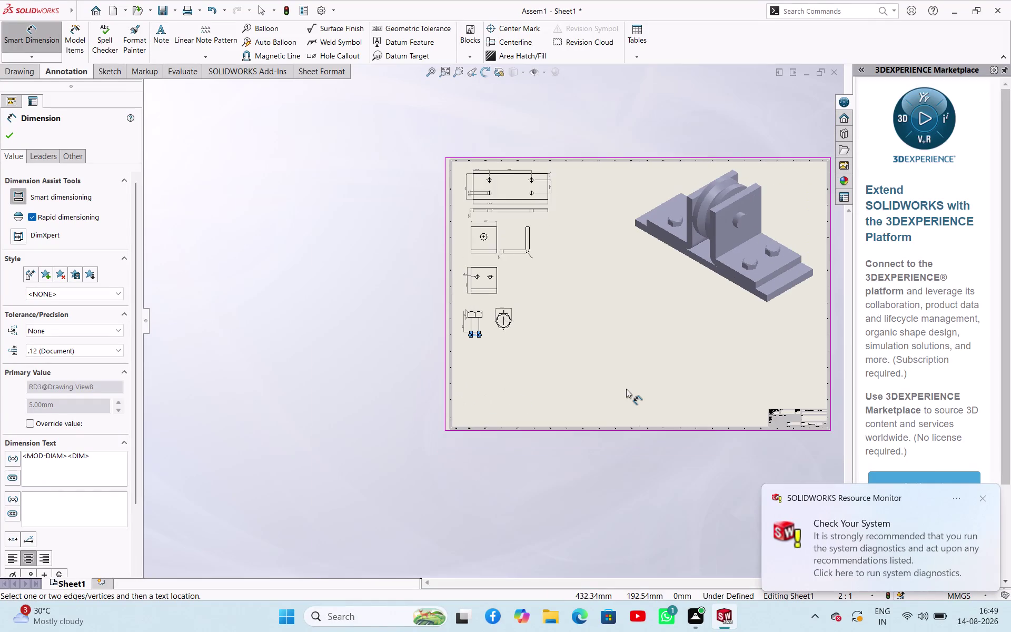
scroll(down, 3)
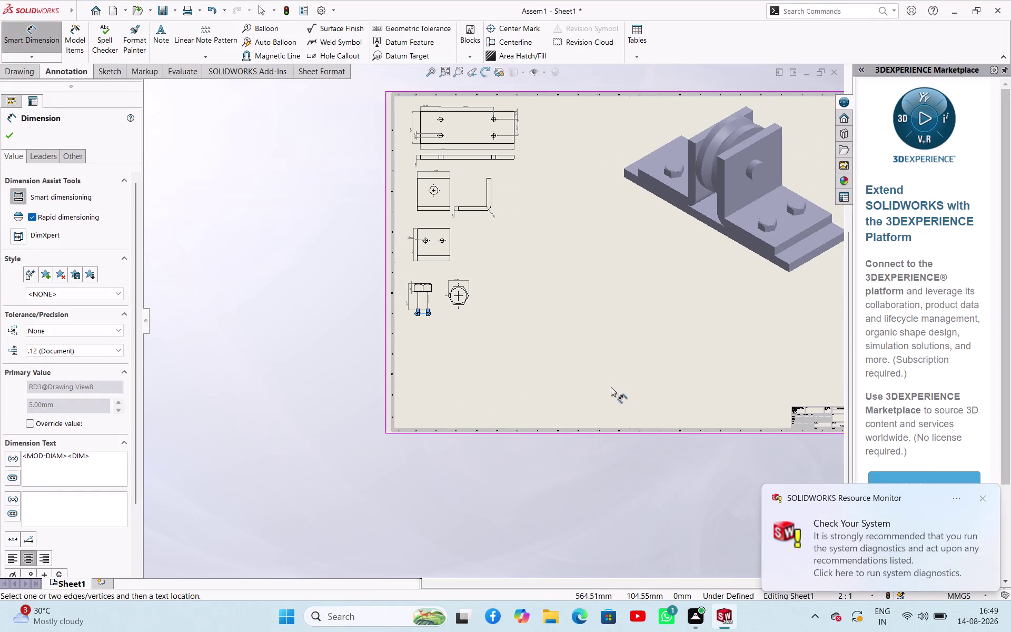
click(8, 133)
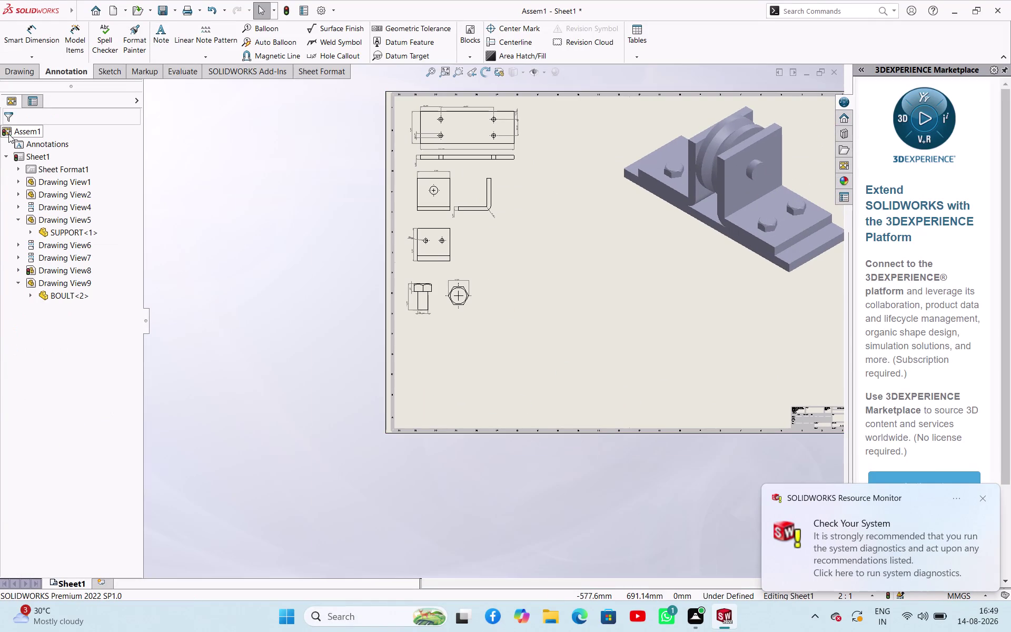
click(10, 70)
click(17, 36)
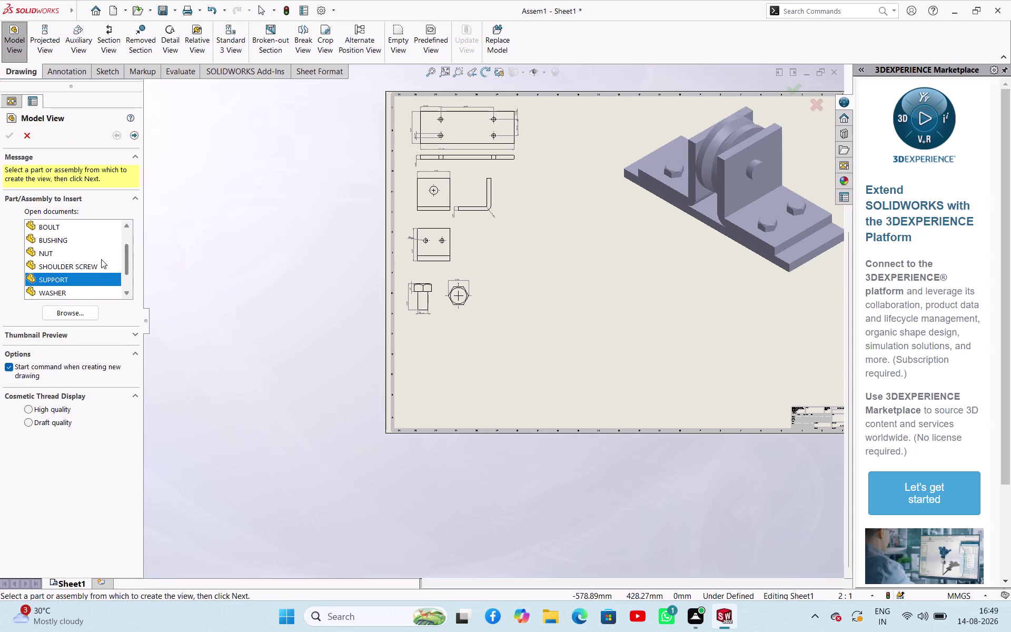
Load the NUT part from the wheelsupport folder into the model view.
click(81, 293)
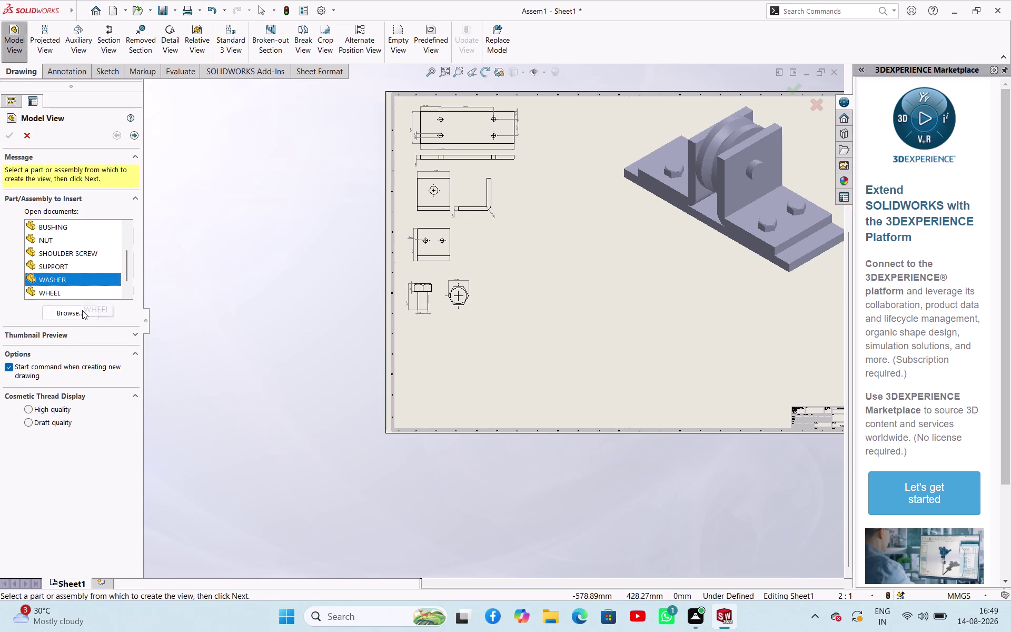
click(82, 310)
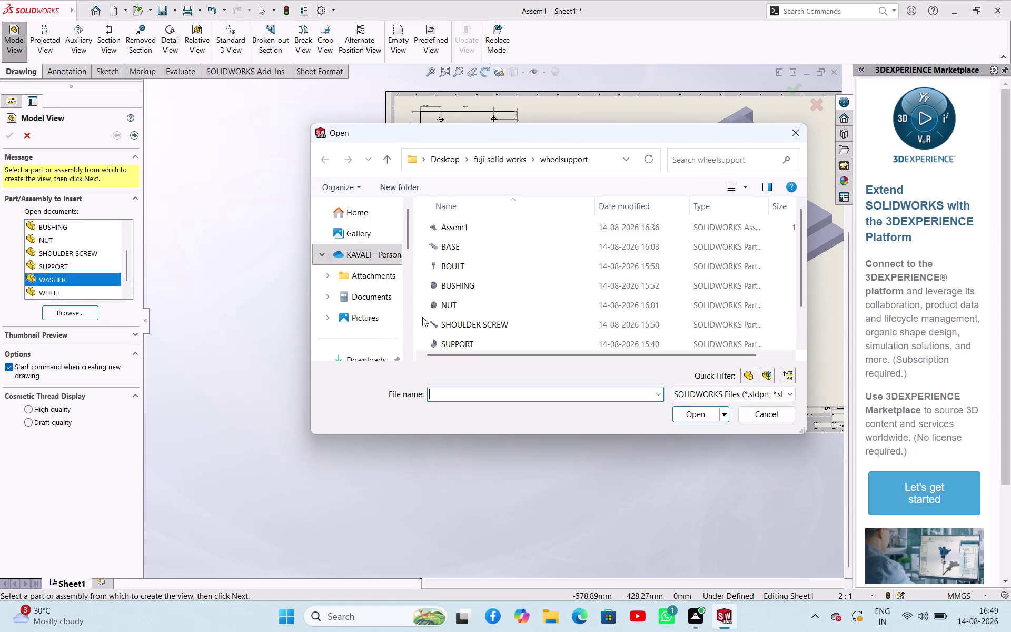
click(477, 307)
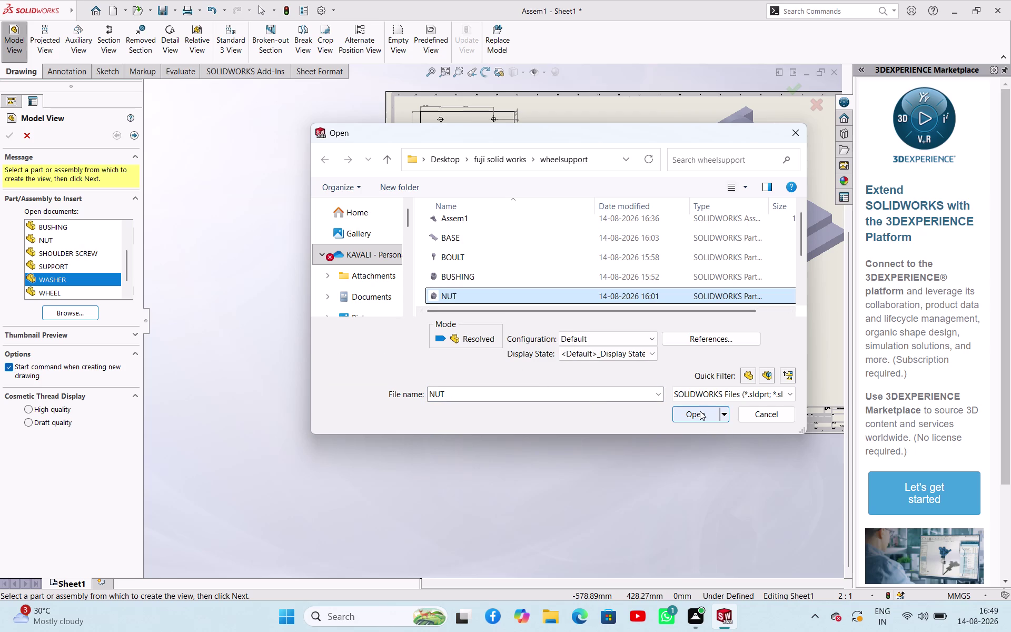
click(700, 411)
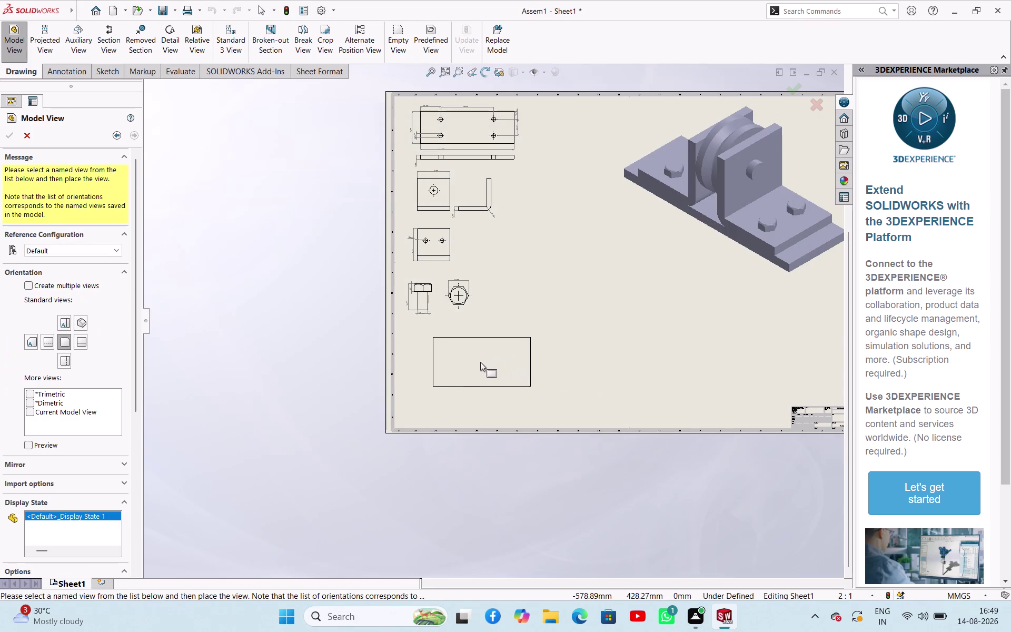
Place a Top view of the NUT at custom 5:1 scale below the bolt views.
click(68, 342)
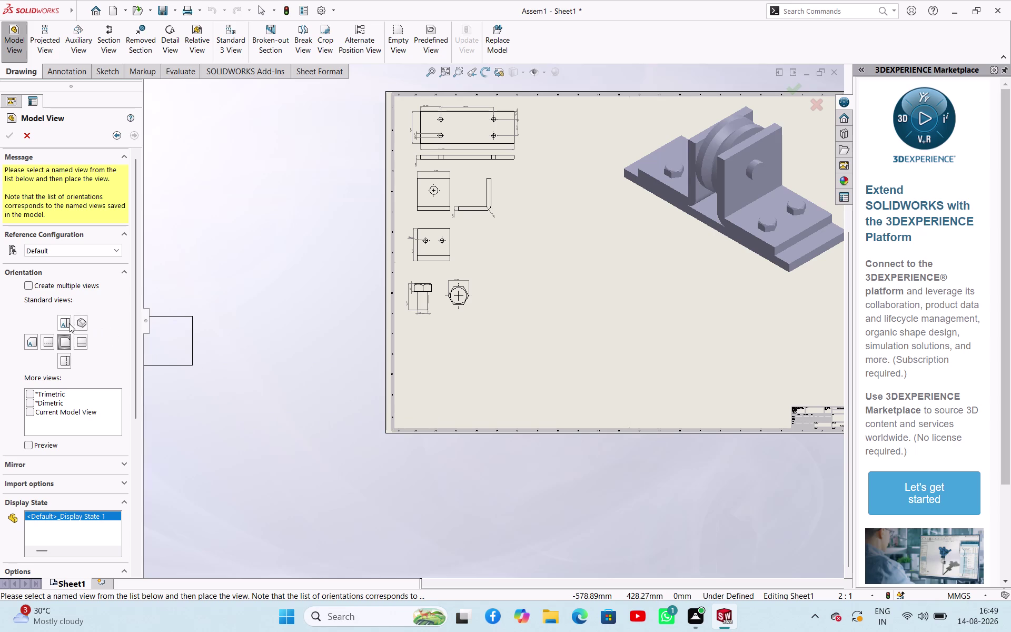
click(69, 324)
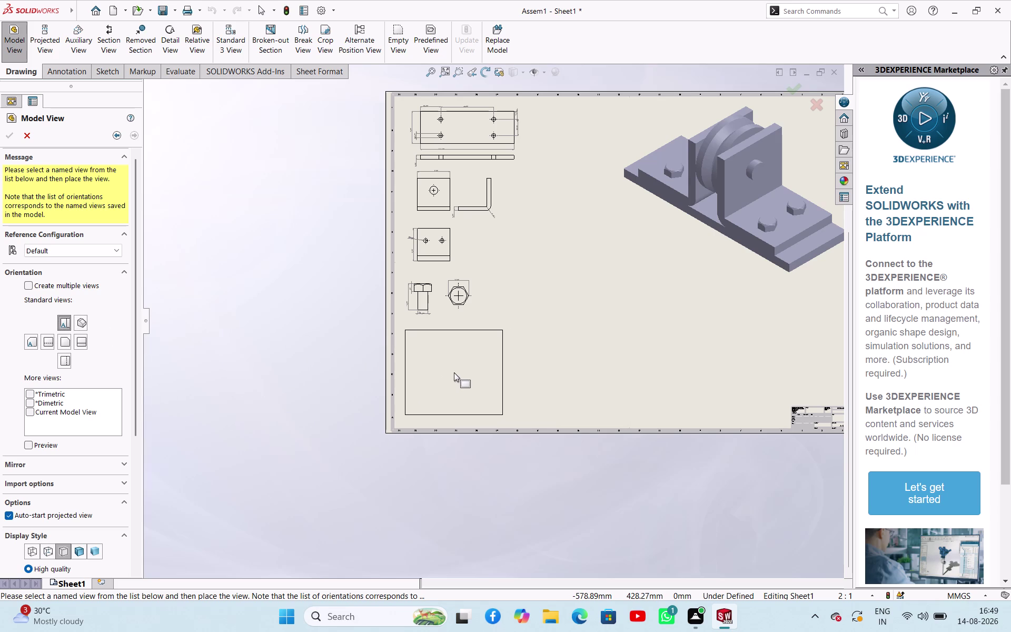
drag(135, 417, 138, 481)
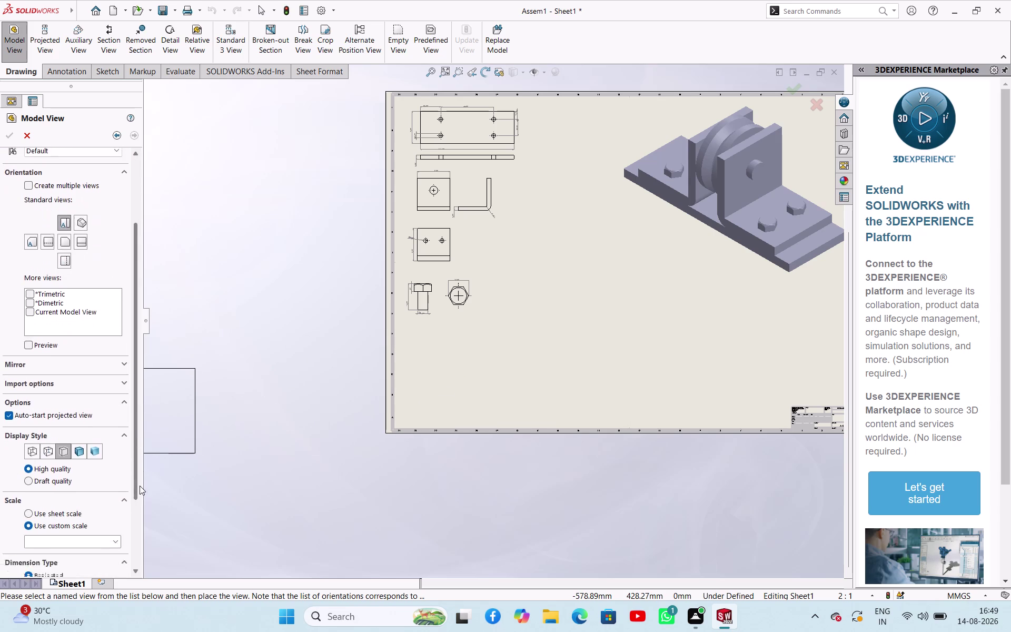
drag(139, 481, 132, 545)
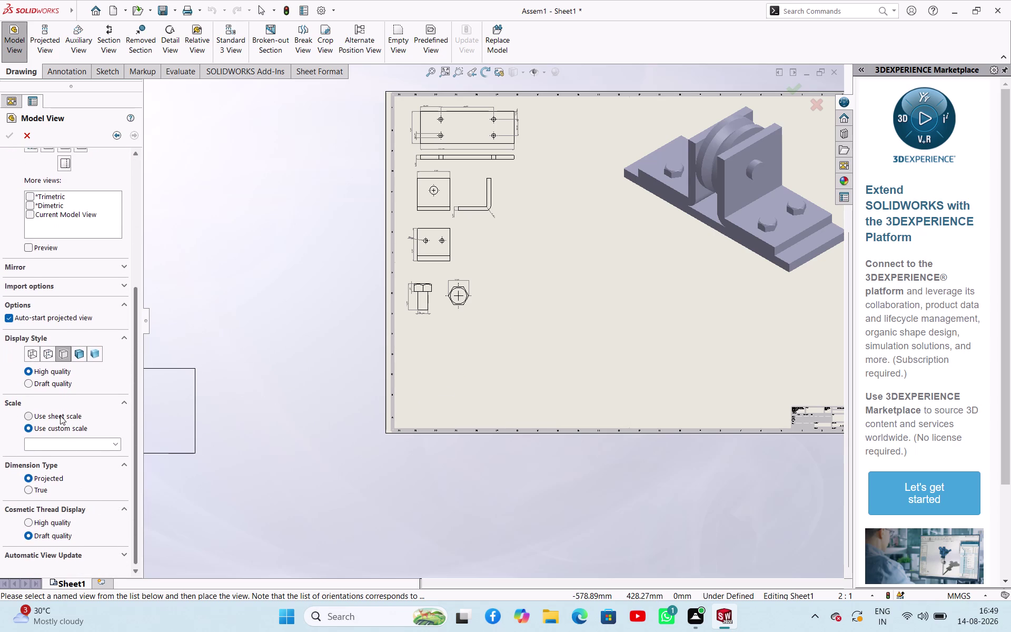
click(60, 415)
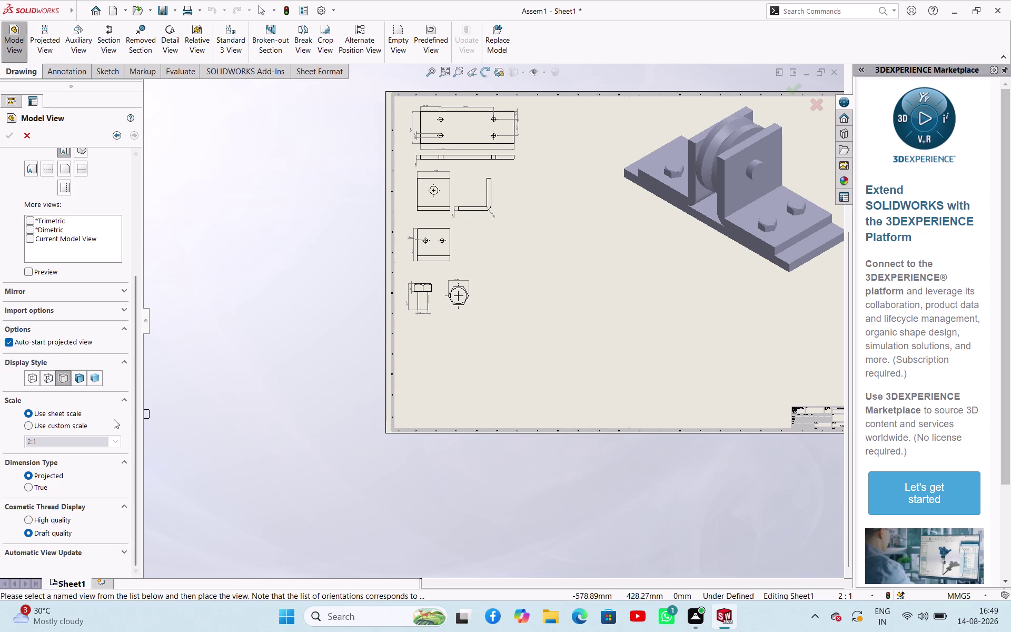
click(75, 425)
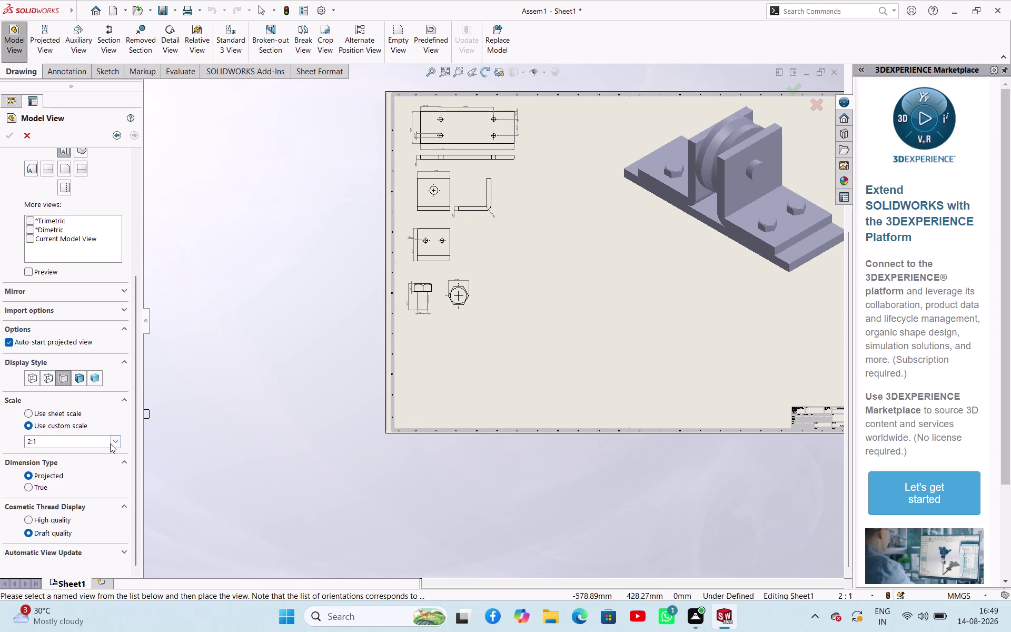
click(110, 444)
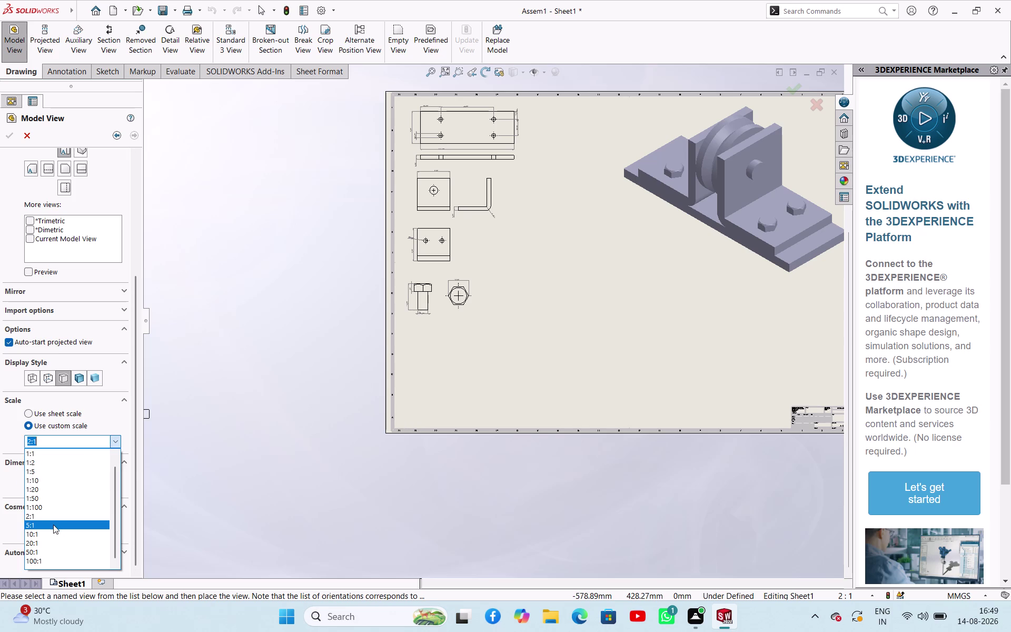
click(54, 523)
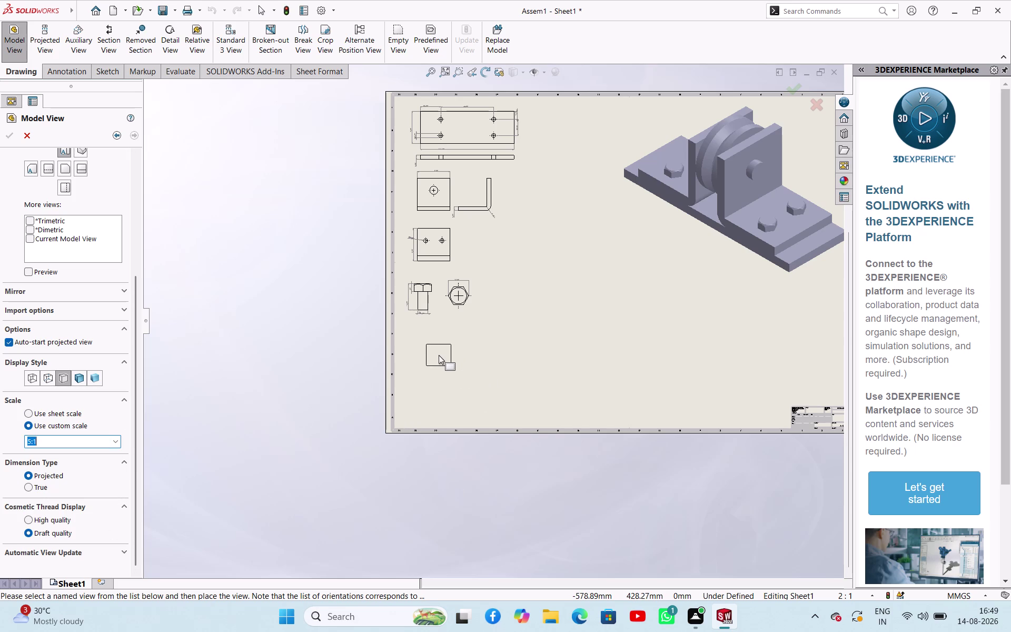
click(439, 355)
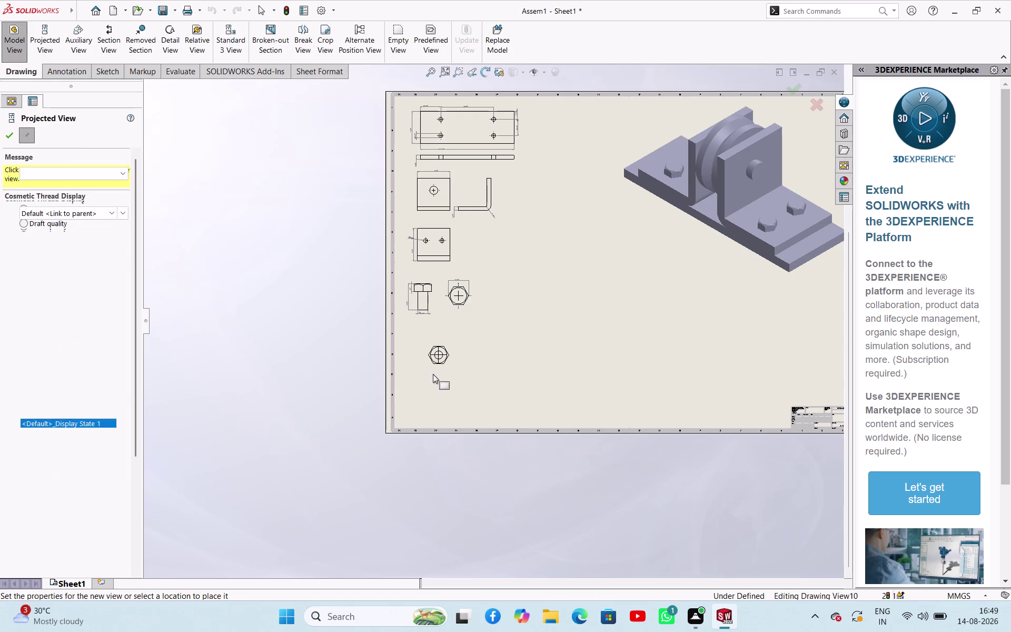
Place the nut's projected side view right of its top view and finish projecting.
scroll(down, 3)
scroll(down, 3)
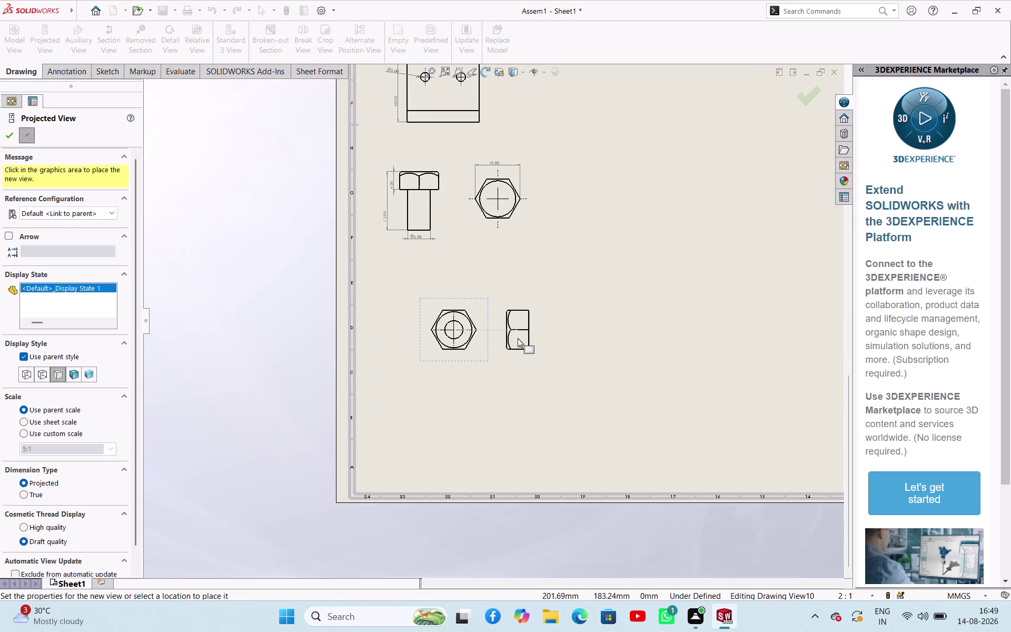
click(517, 339)
scroll(up, 3)
scroll(down, 3)
right_click(317, 309)
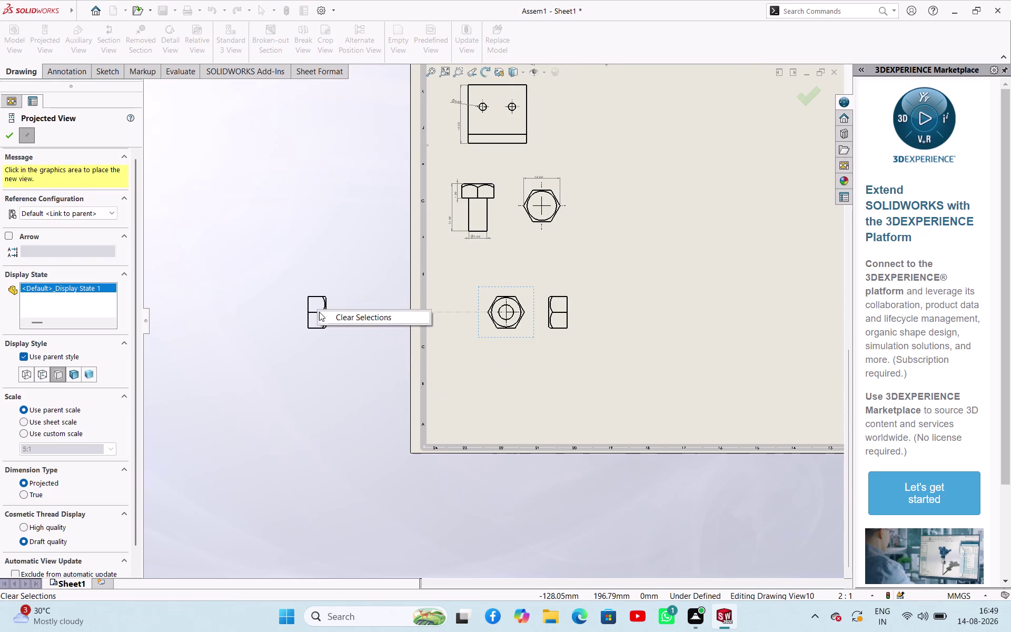
click(14, 139)
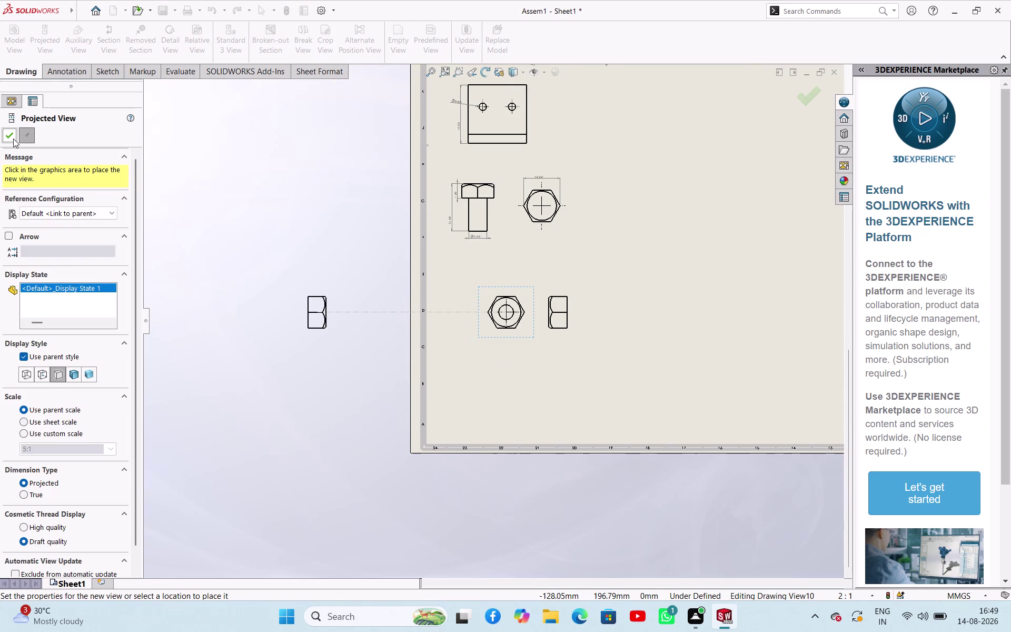
click(8, 138)
Select the nut's side view and bring up the annotation tools.
scroll(down, 3)
scroll(down, 3)
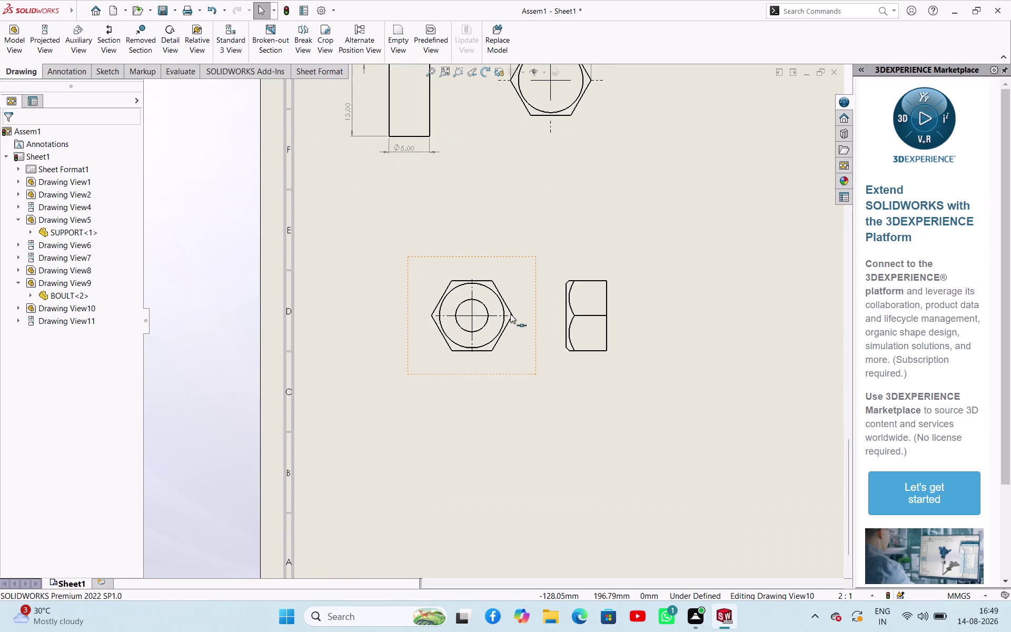
scroll(down, 3)
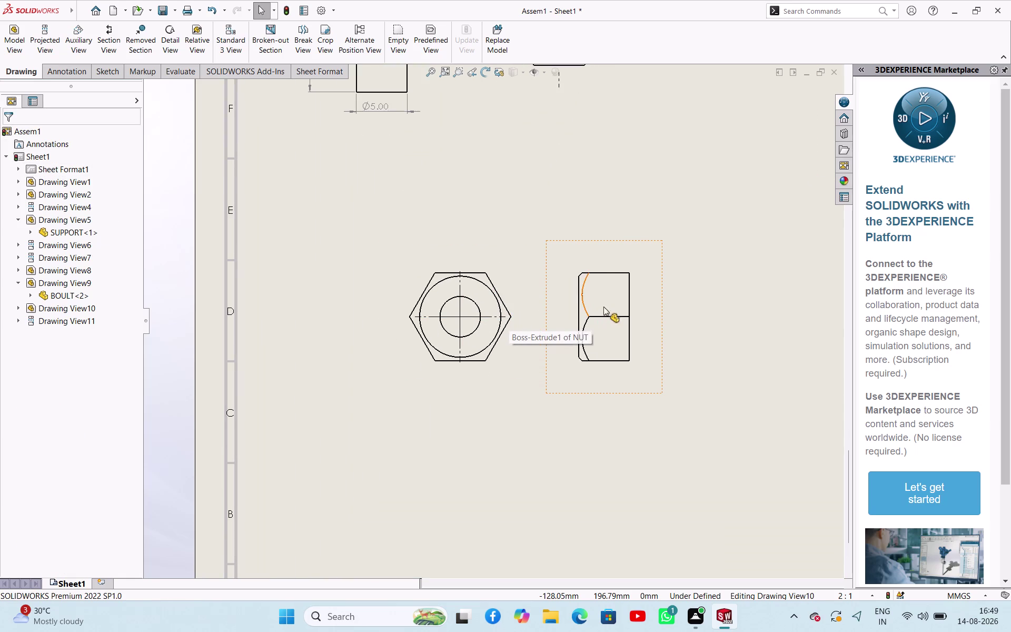
click(578, 293)
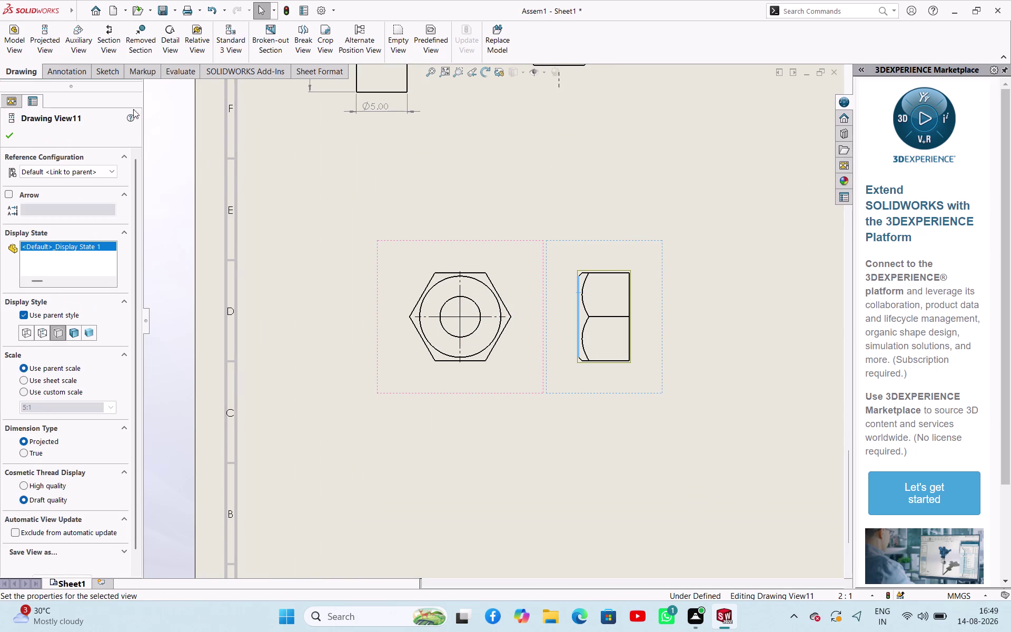
click(67, 77)
Dimension the nut side view's thickness as 5.00, placed above it.
click(35, 45)
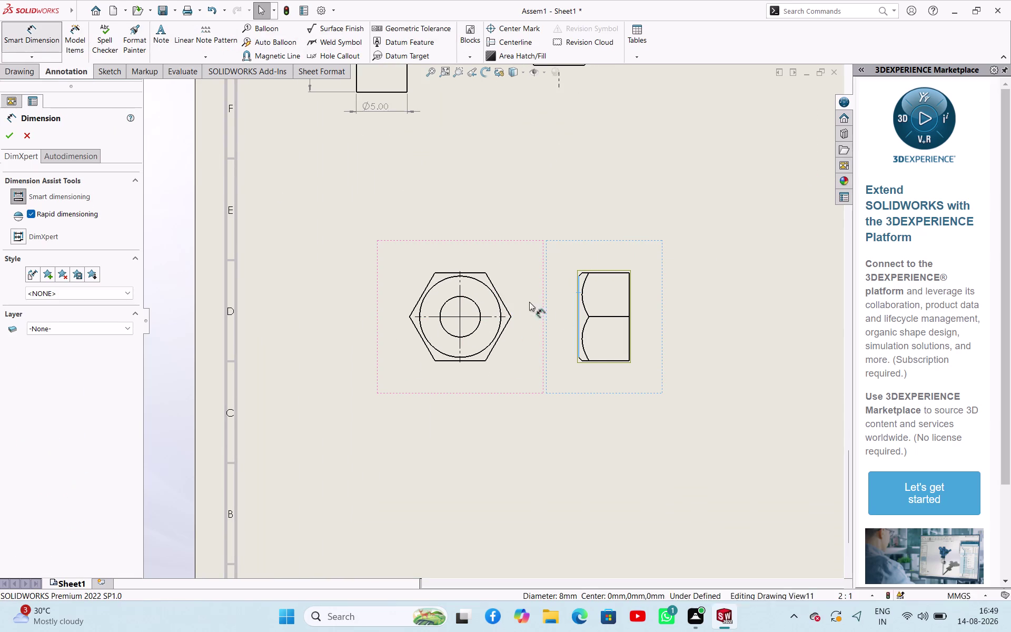
click(631, 301)
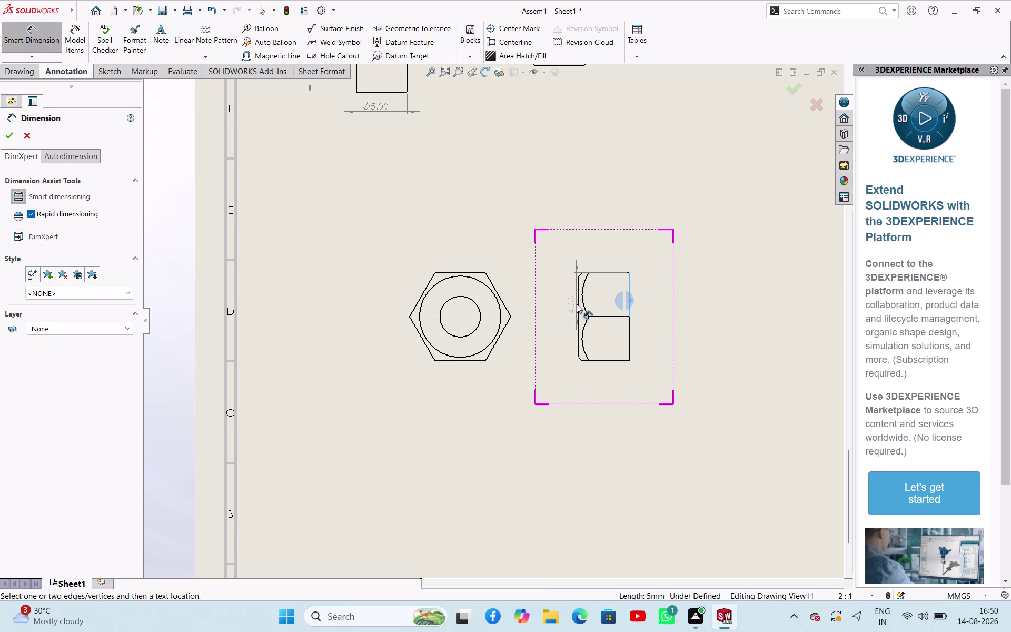
click(578, 303)
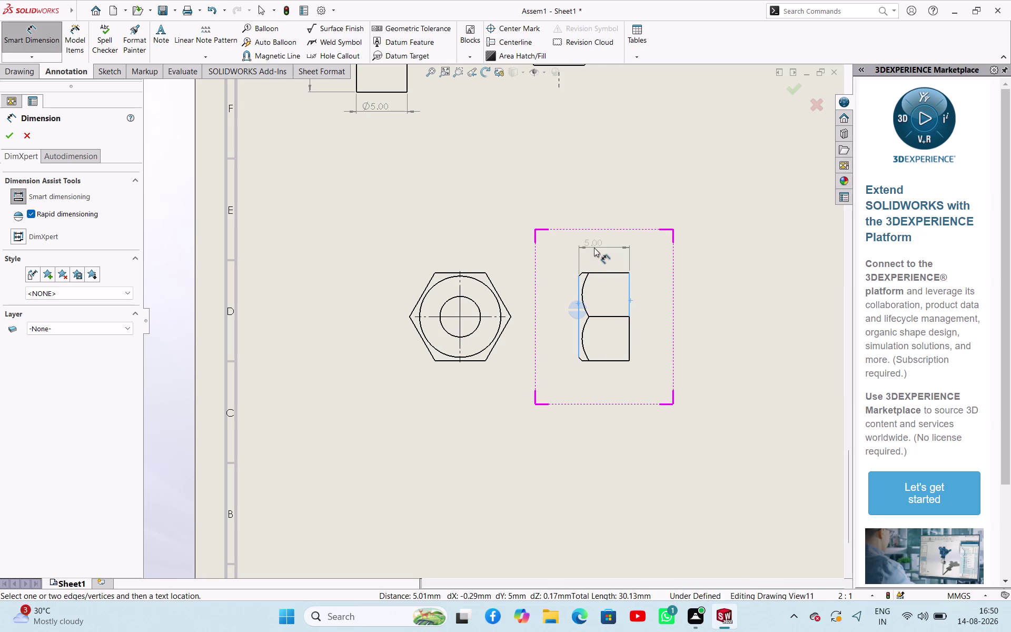
click(594, 248)
click(476, 327)
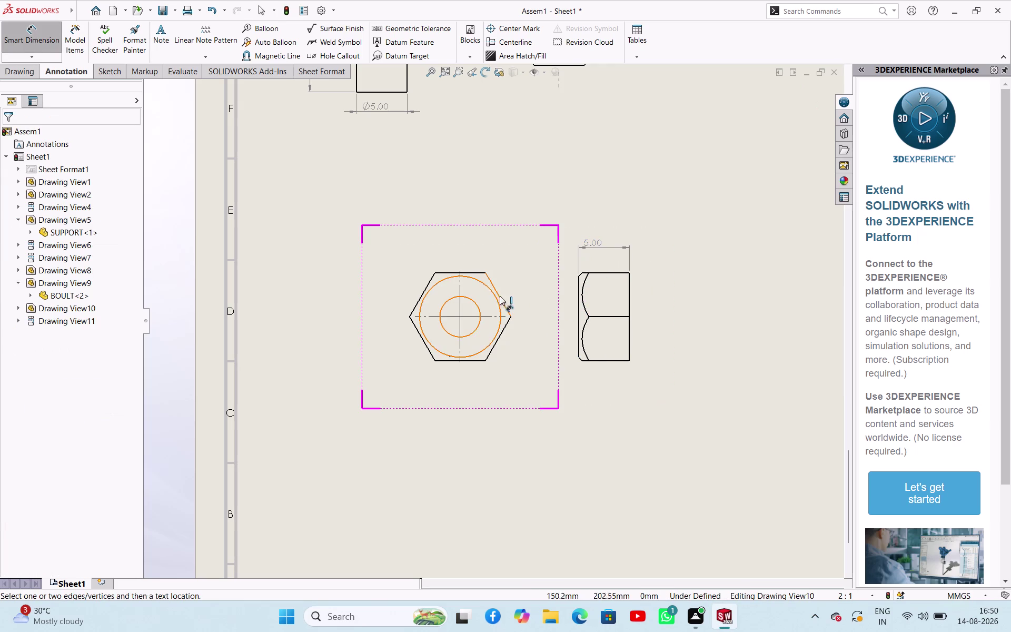
Add the Ø4.00 hole and 10.00 across-corners width to the nut end view.
click(477, 307)
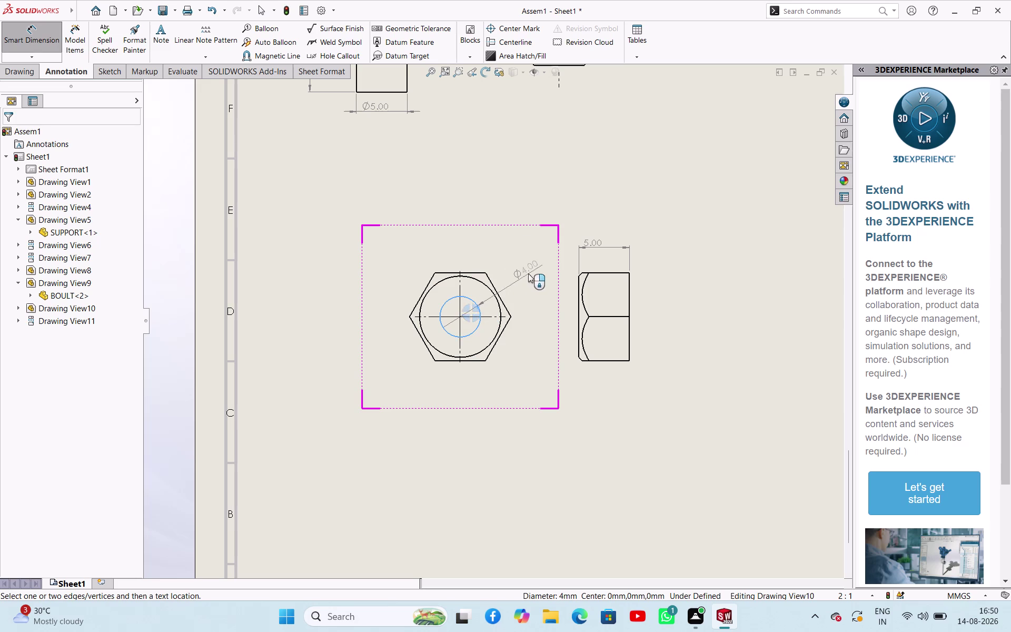
click(528, 274)
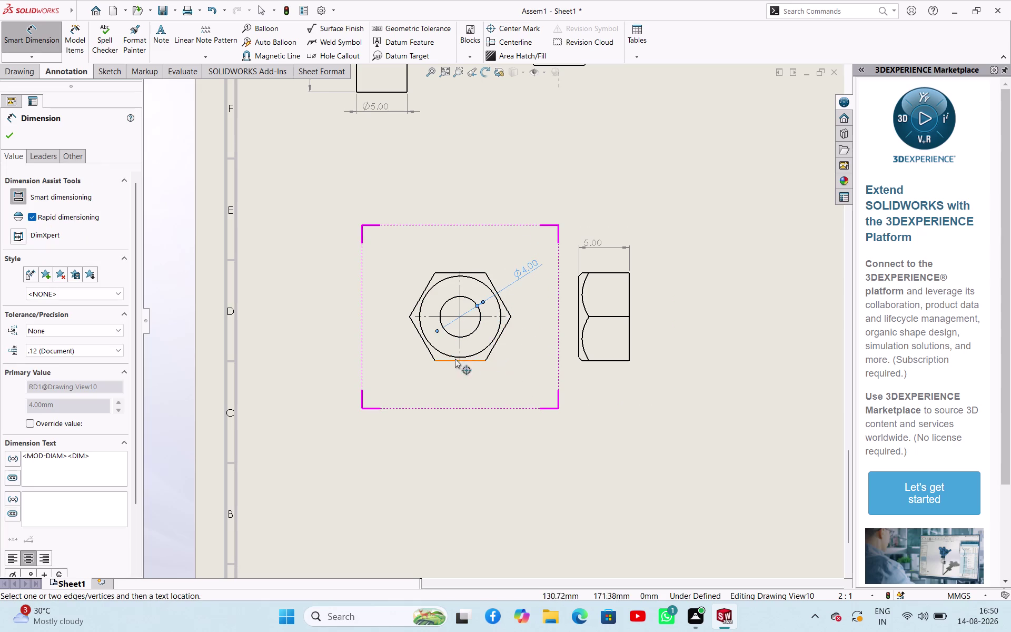
click(410, 316)
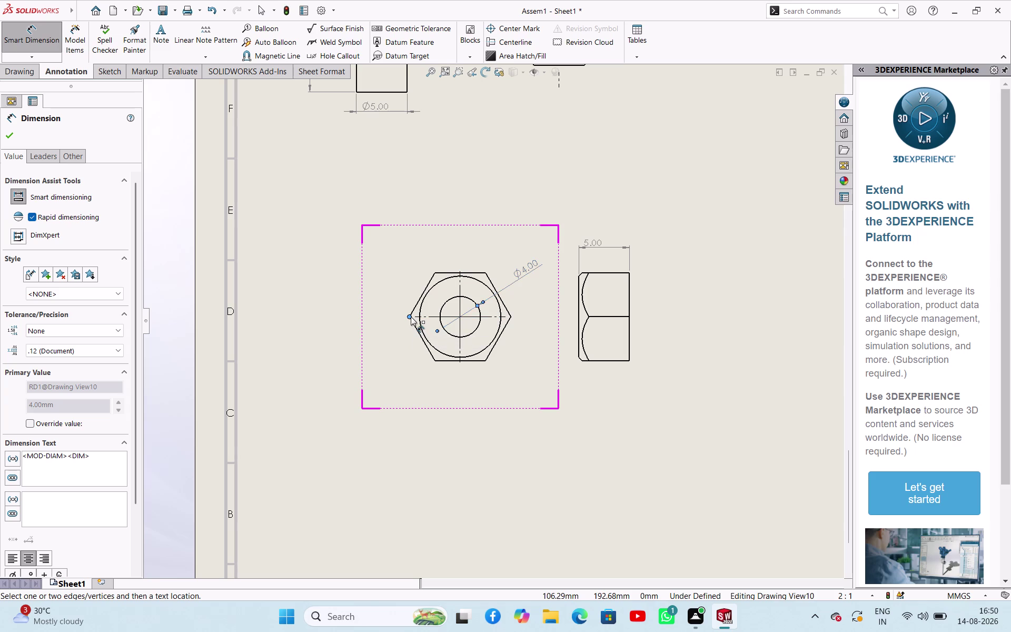
click(511, 317)
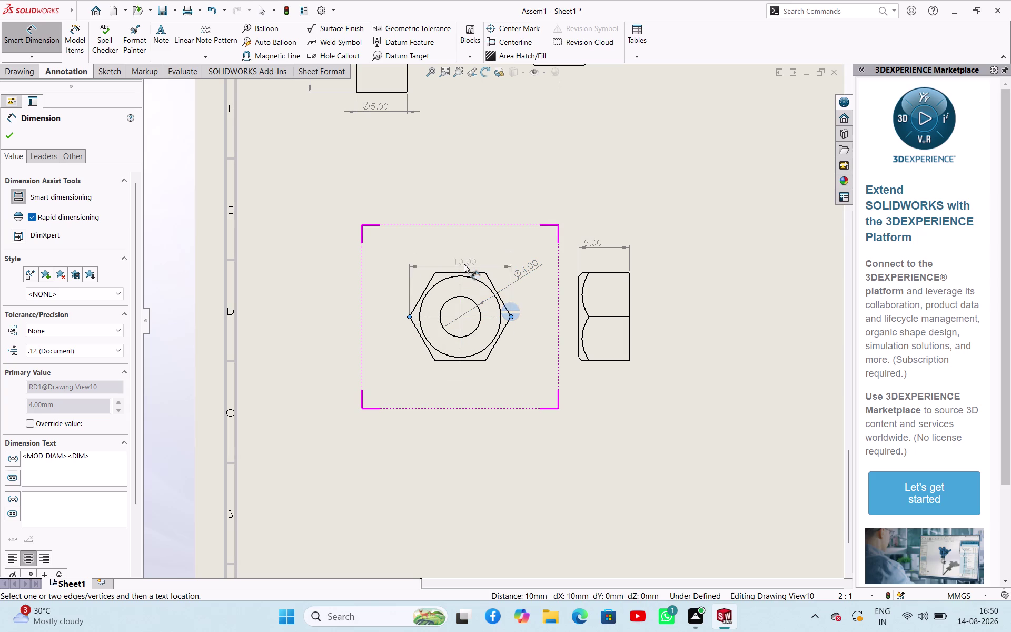
click(462, 257)
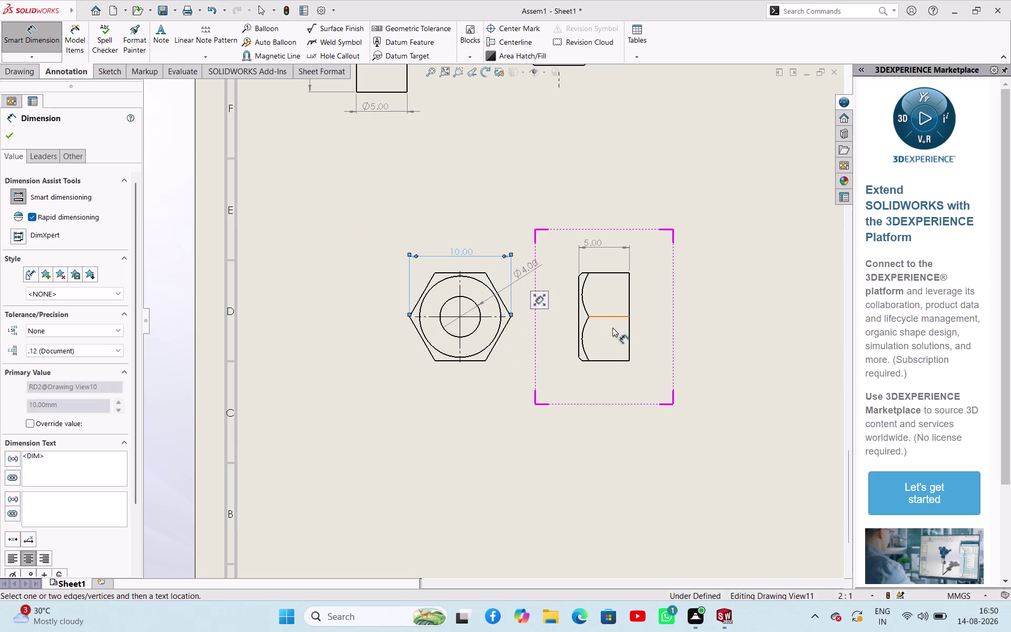
scroll(up, 3)
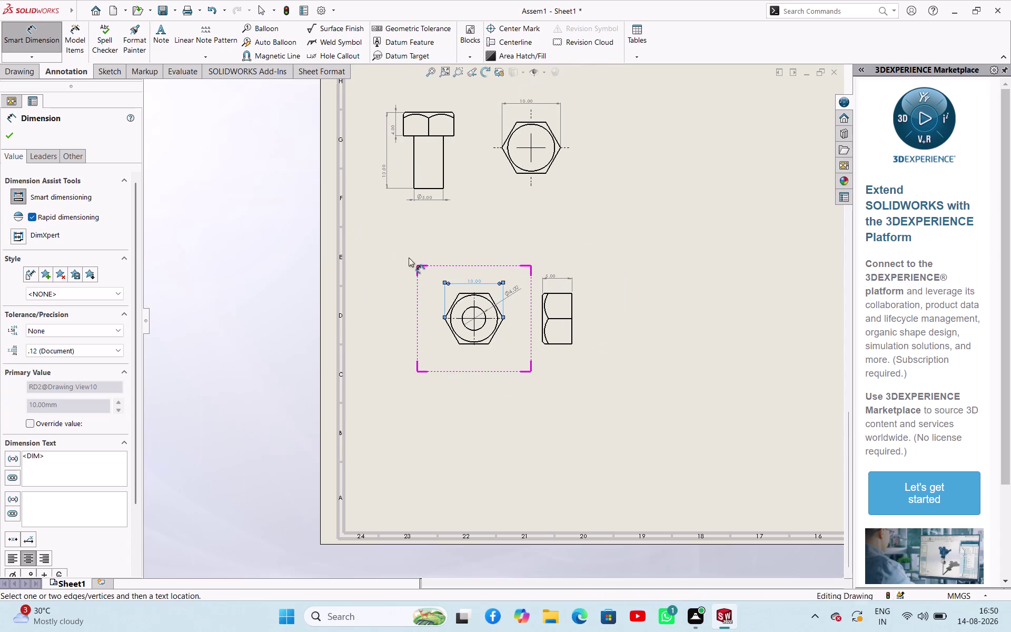
click(9, 132)
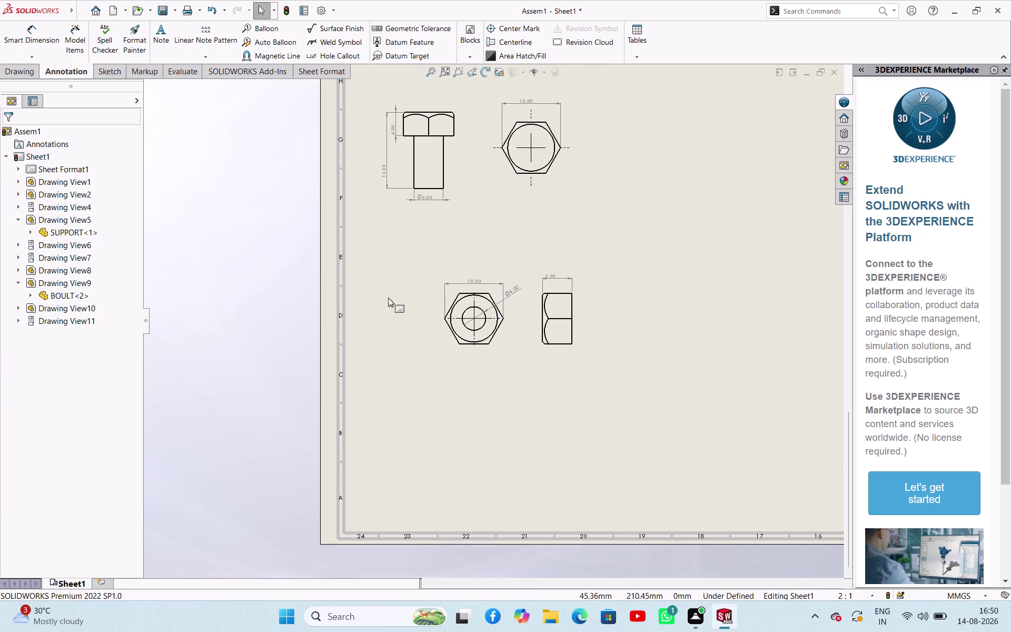
Move both nut views up beneath the bolt views and shift the side view.
drag(453, 328, 407, 261)
drag(550, 261, 511, 262)
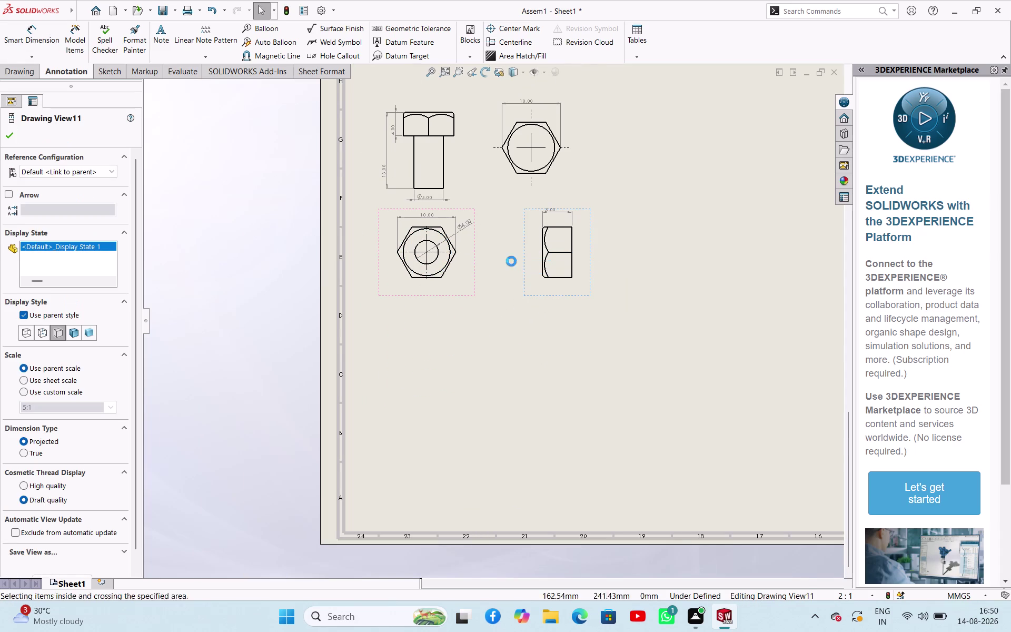
click(515, 328)
drag(563, 281, 522, 273)
double_click(475, 325)
drag(558, 272, 539, 272)
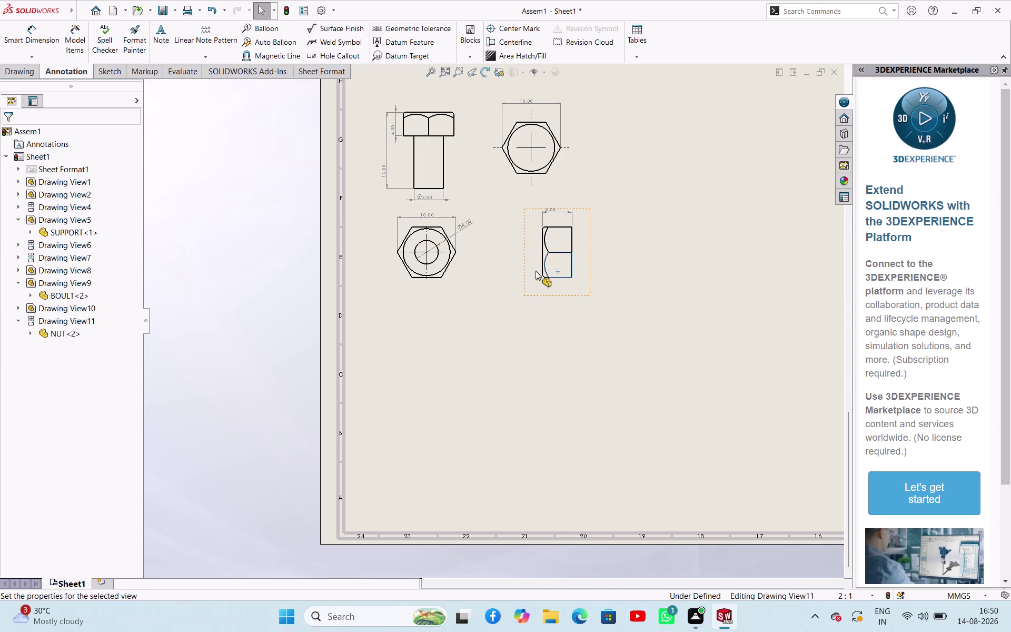
drag(540, 272, 510, 271)
double_click(496, 342)
click(261, 297)
Align the nut side view closer beside its hexagonal front view.
scroll(up, 3)
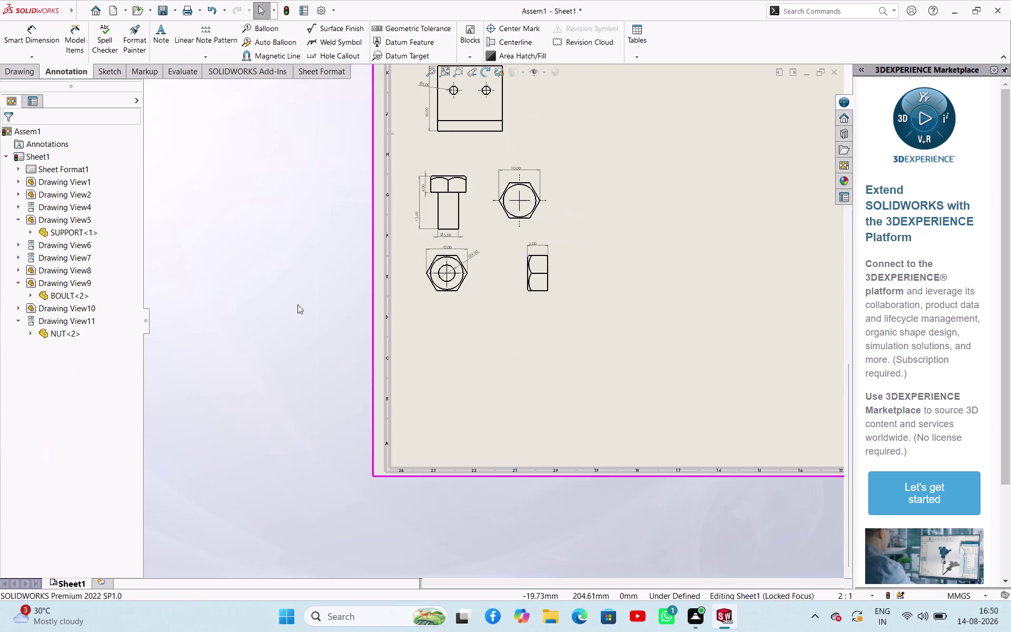
scroll(up, 3)
scroll(down, 3)
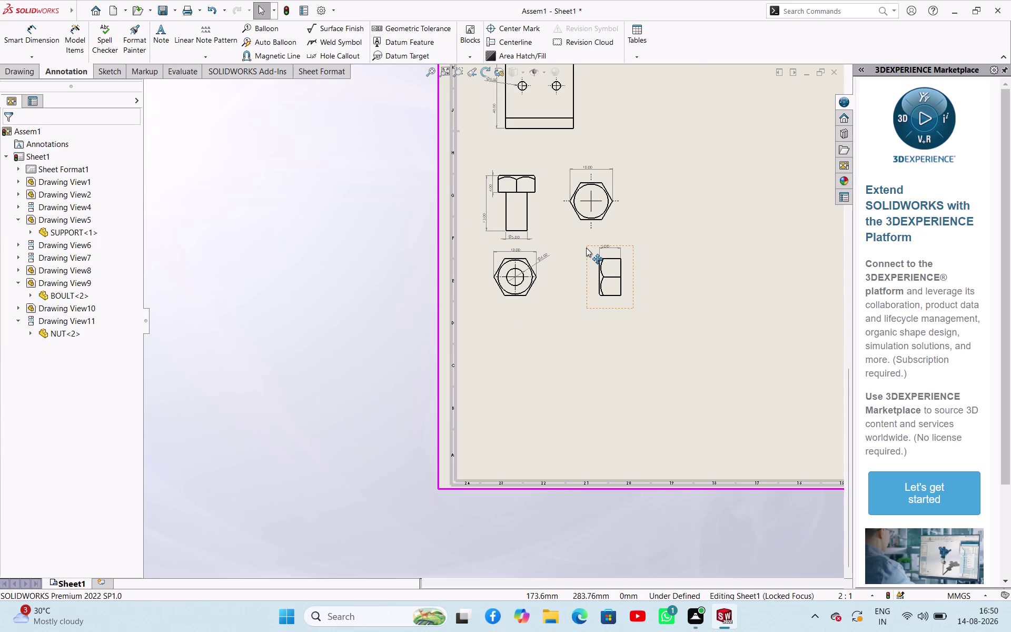
drag(586, 248, 555, 252)
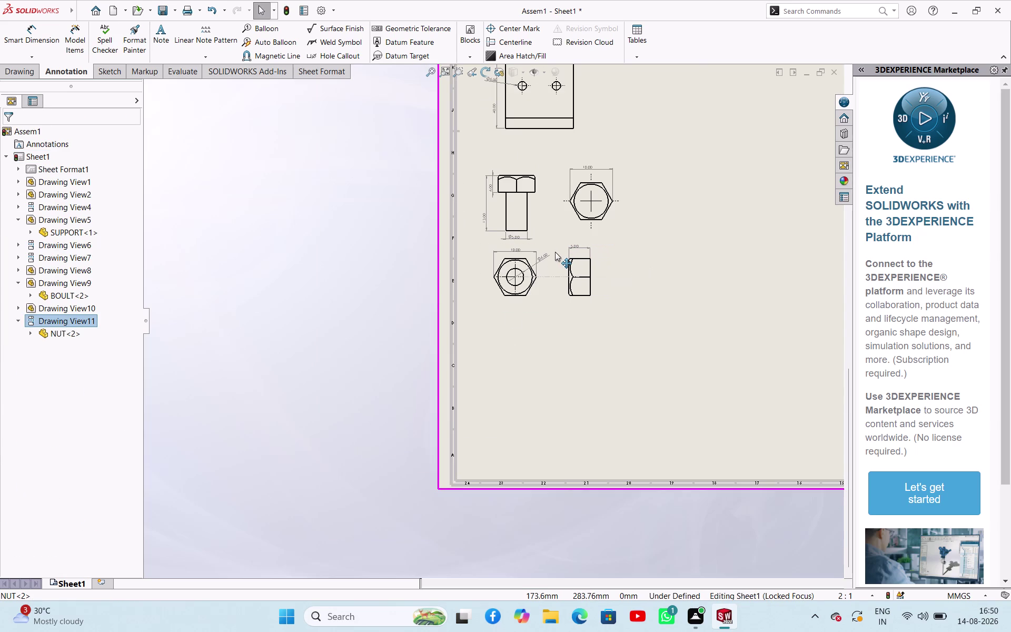
drag(555, 252, 550, 252)
click(350, 313)
scroll(up, 3)
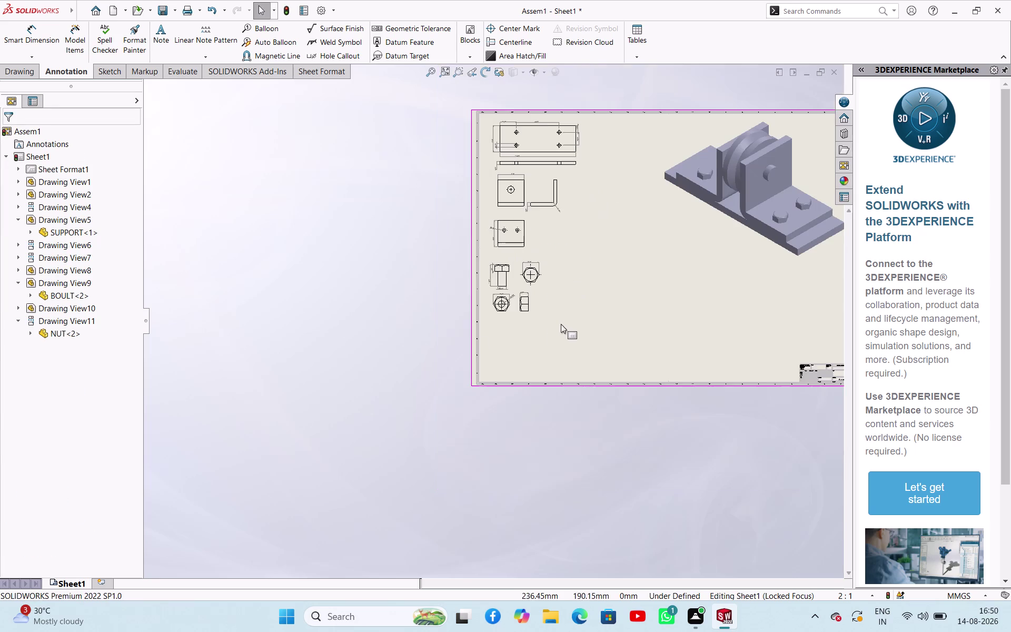
scroll(down, 3)
scroll(up, 3)
scroll(down, 3)
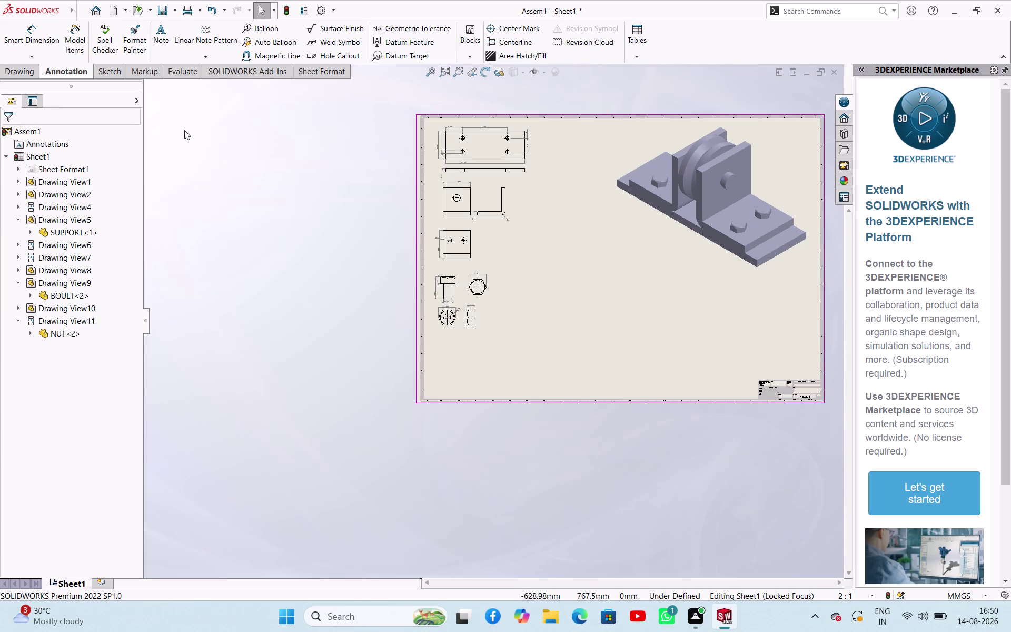
click(26, 72)
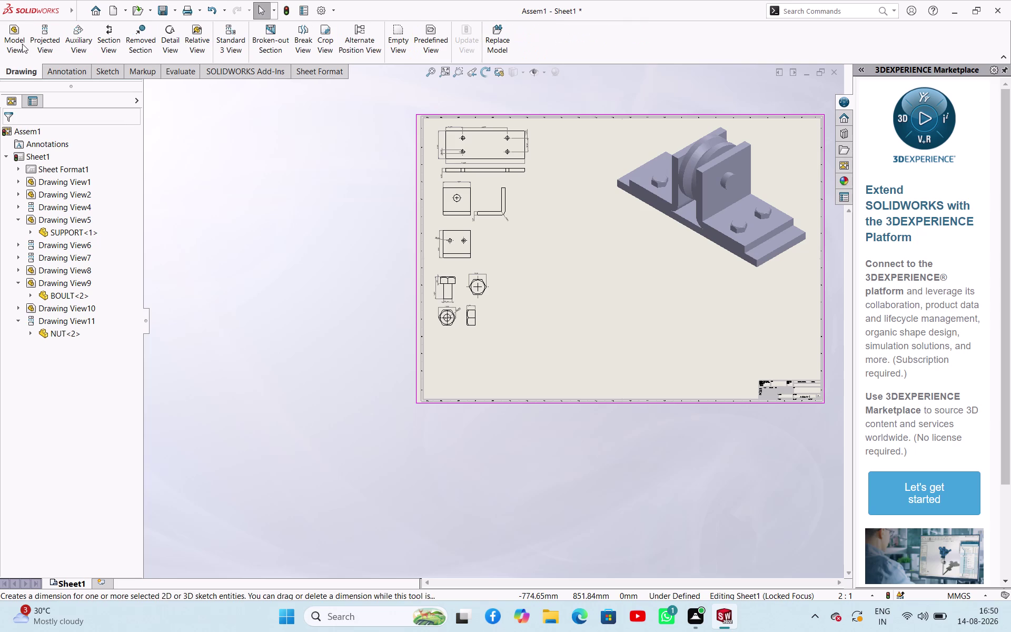
Load the WHEEL part file into a new model view and place its profile view.
click(20, 42)
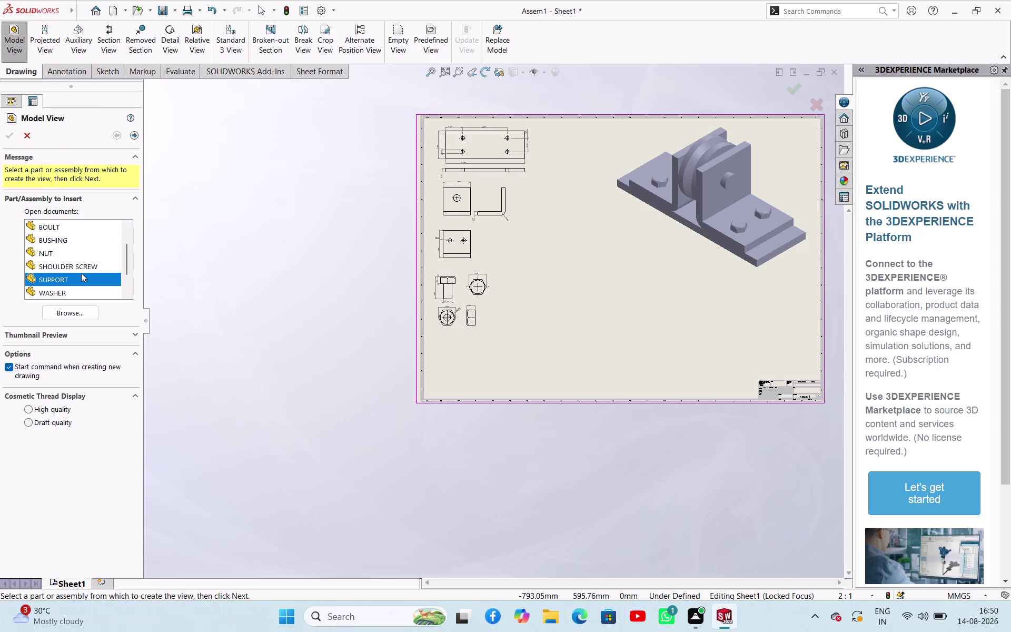
scroll(down, 3)
click(69, 277)
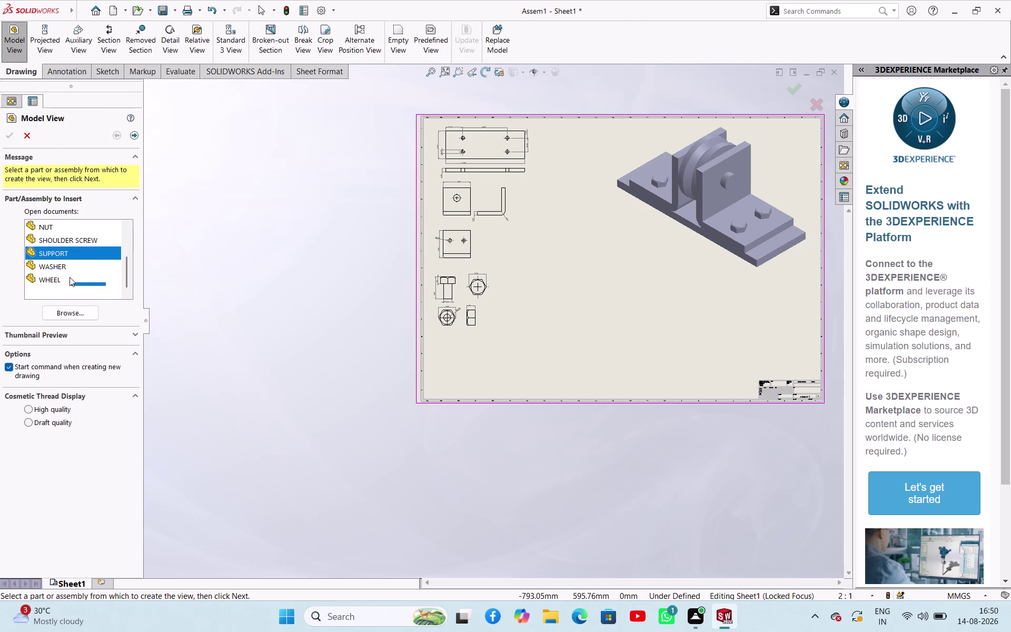
click(83, 313)
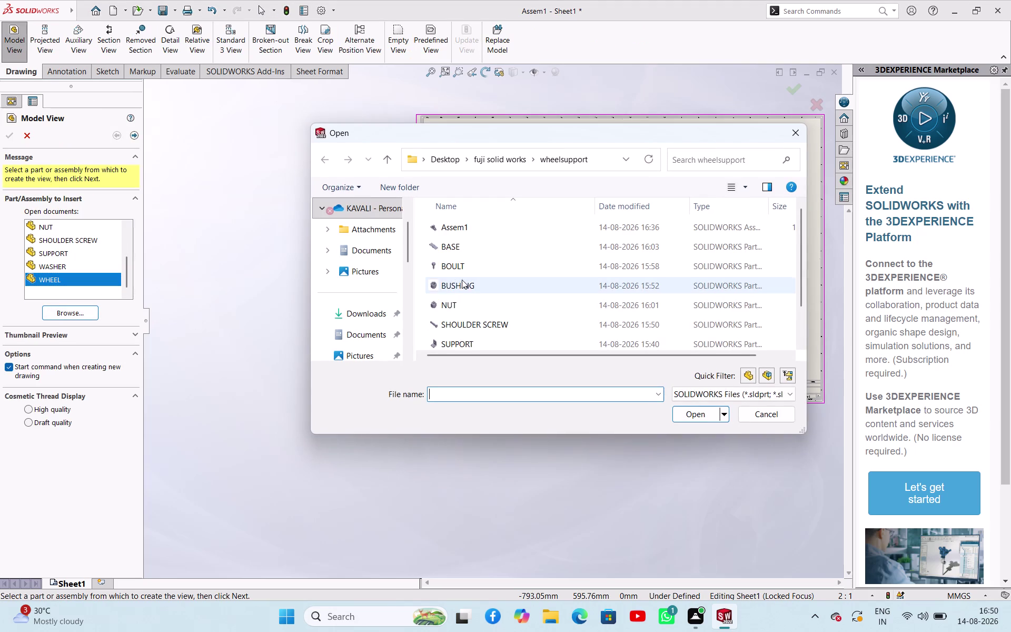
scroll(down, 3)
click(456, 344)
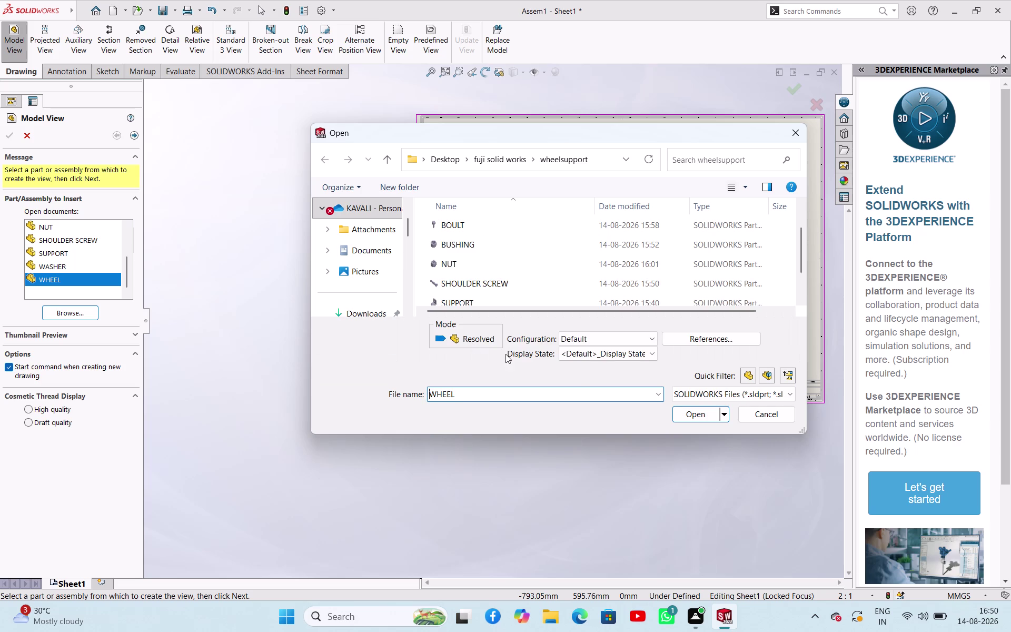
click(698, 412)
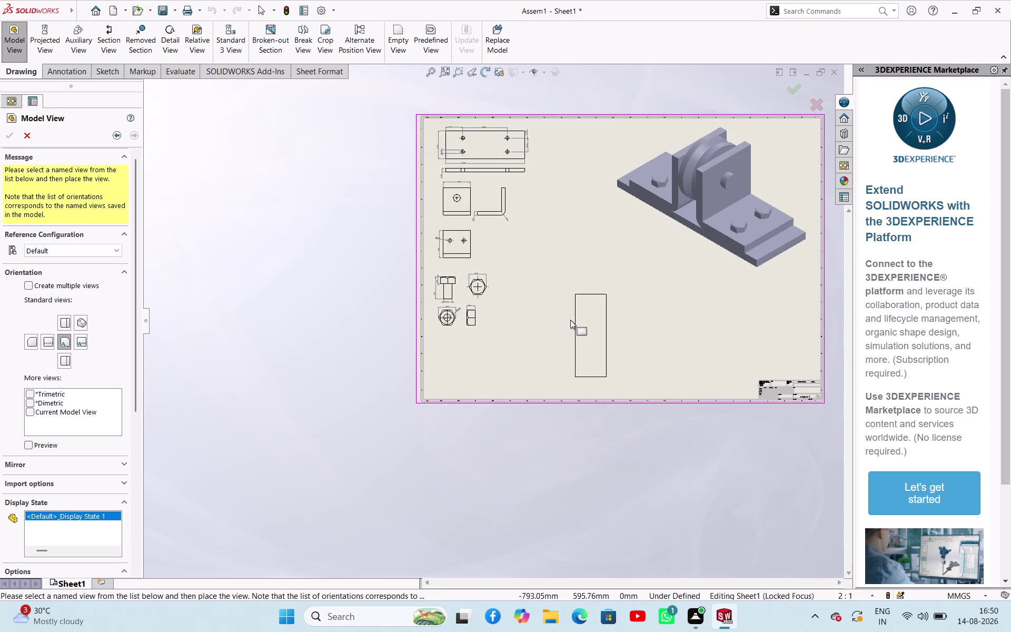
click(553, 283)
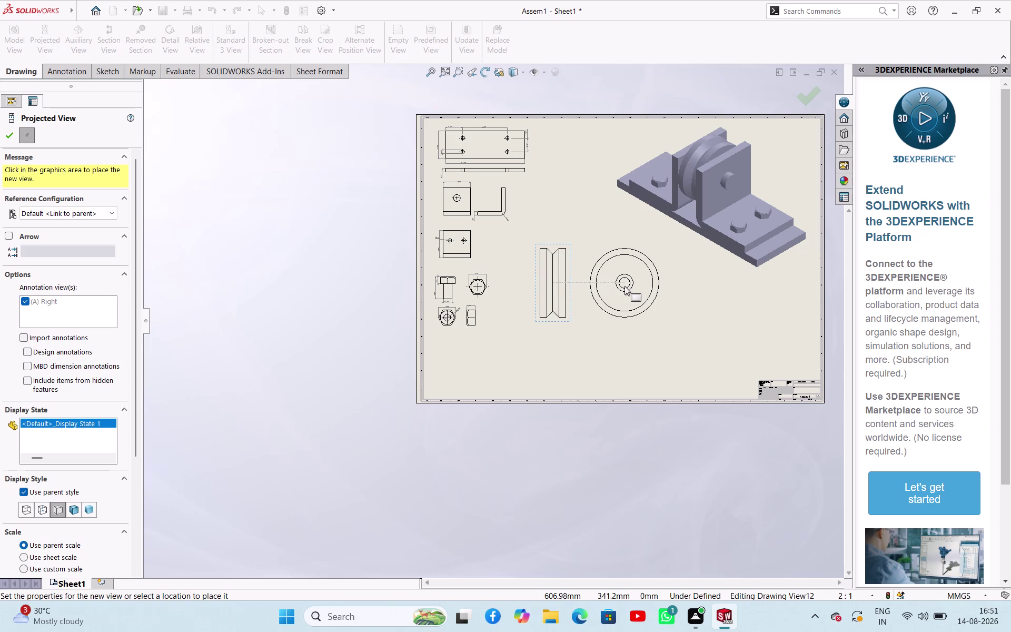
Place the wheel's projected circular view beside its profile view.
click(625, 286)
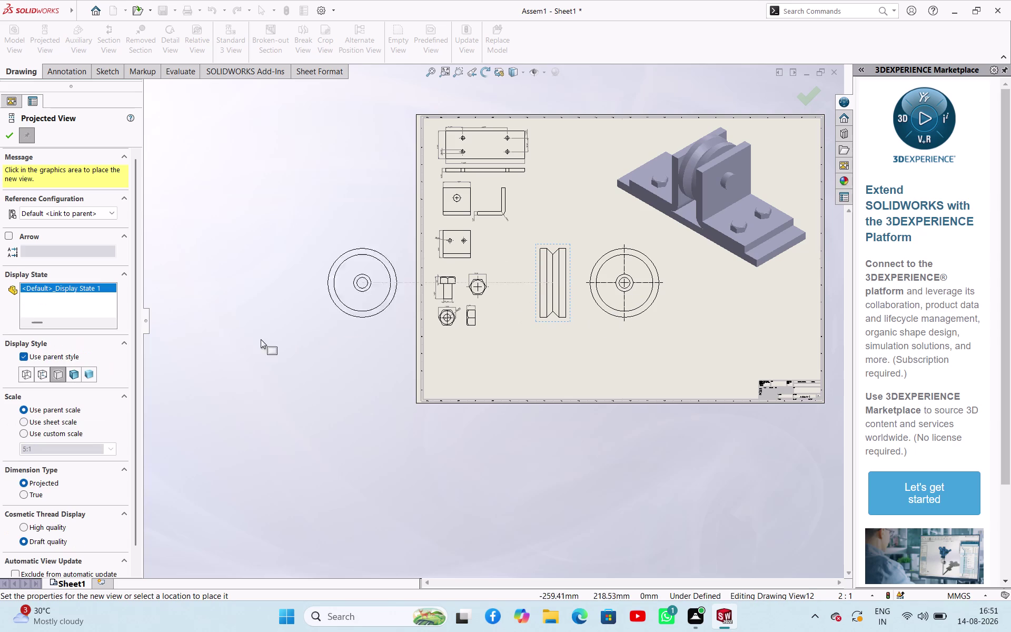
scroll(down, 3)
scroll(up, 3)
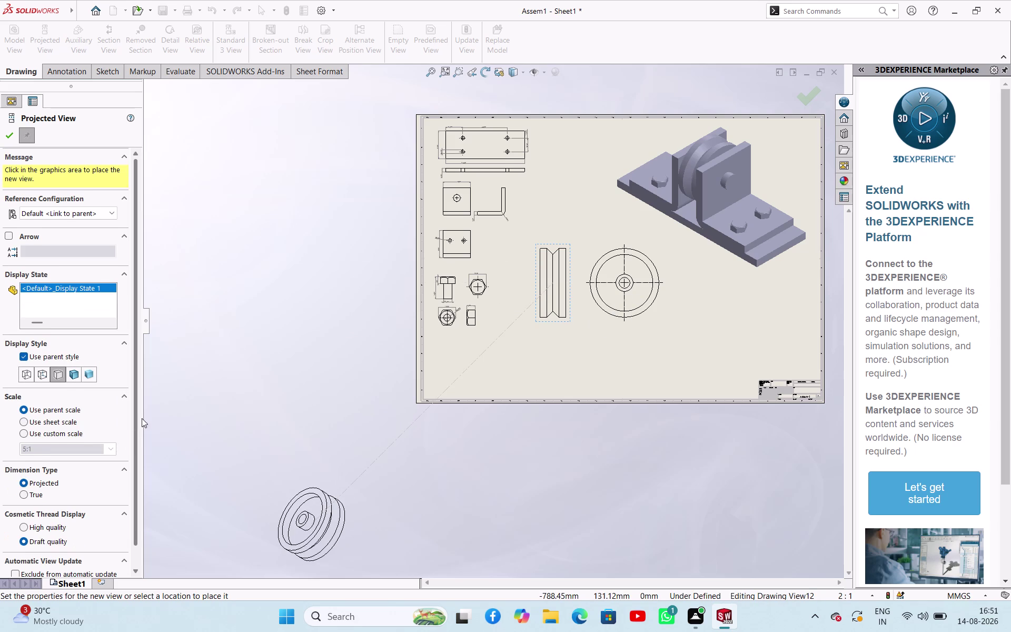
scroll(up, 3)
key(Escape)
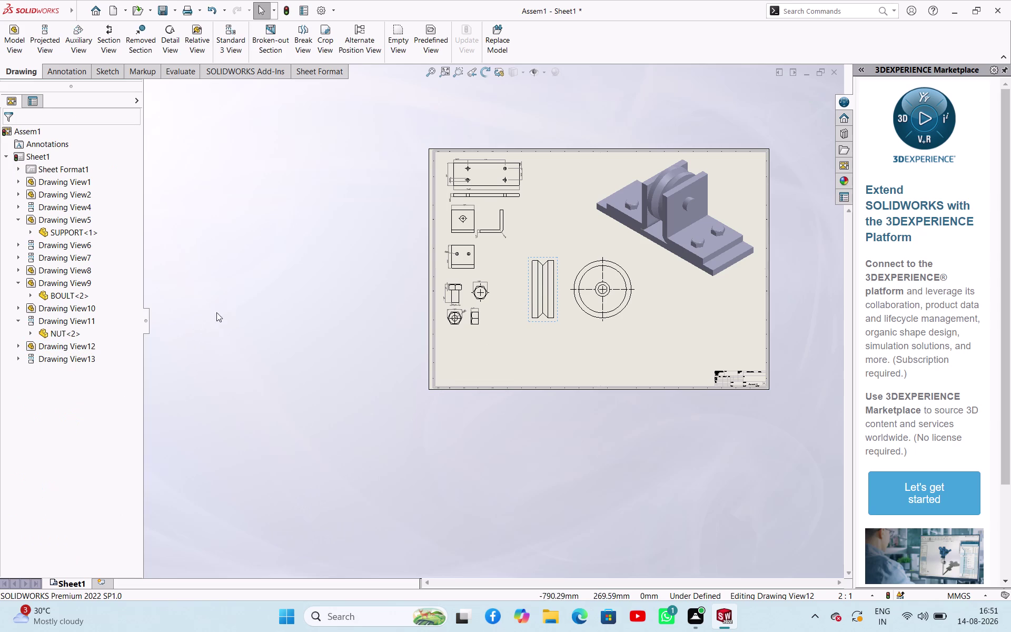
click(113, 41)
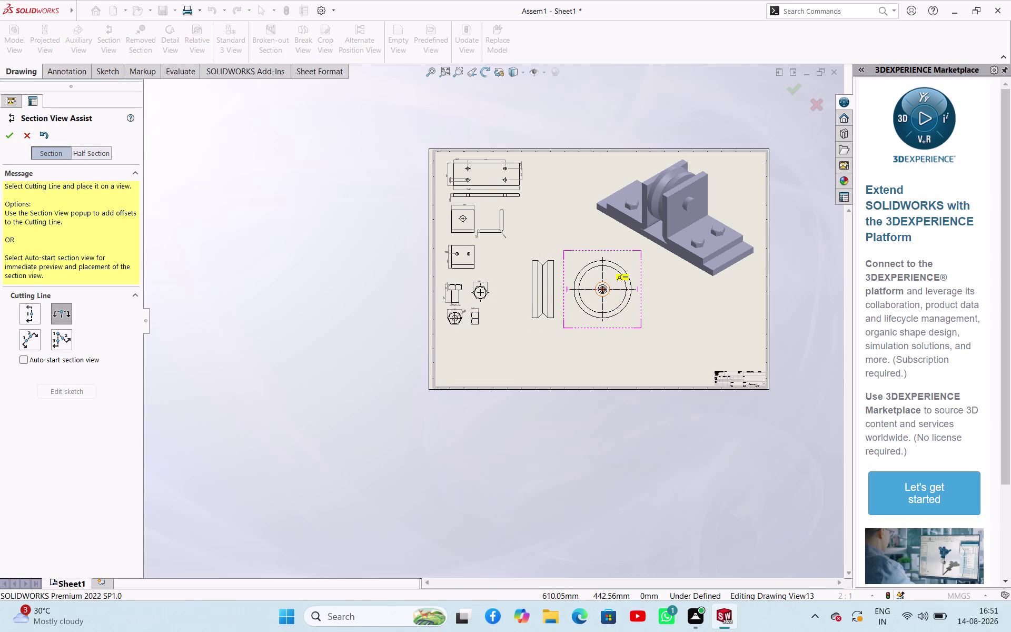
scroll(up, 3)
scroll(down, 3)
scroll(down, 3)
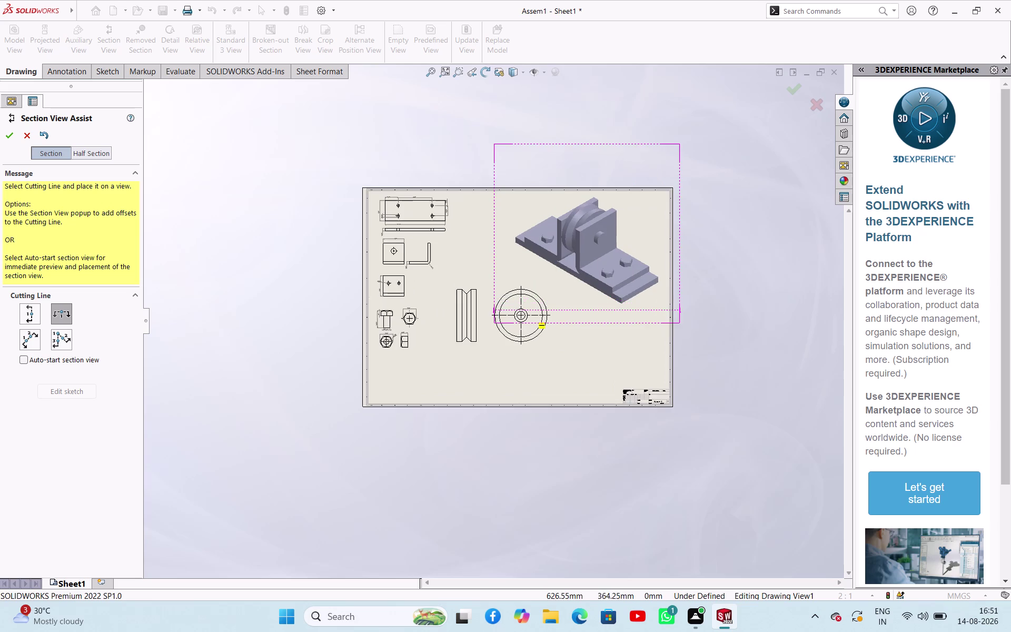
scroll(down, 3)
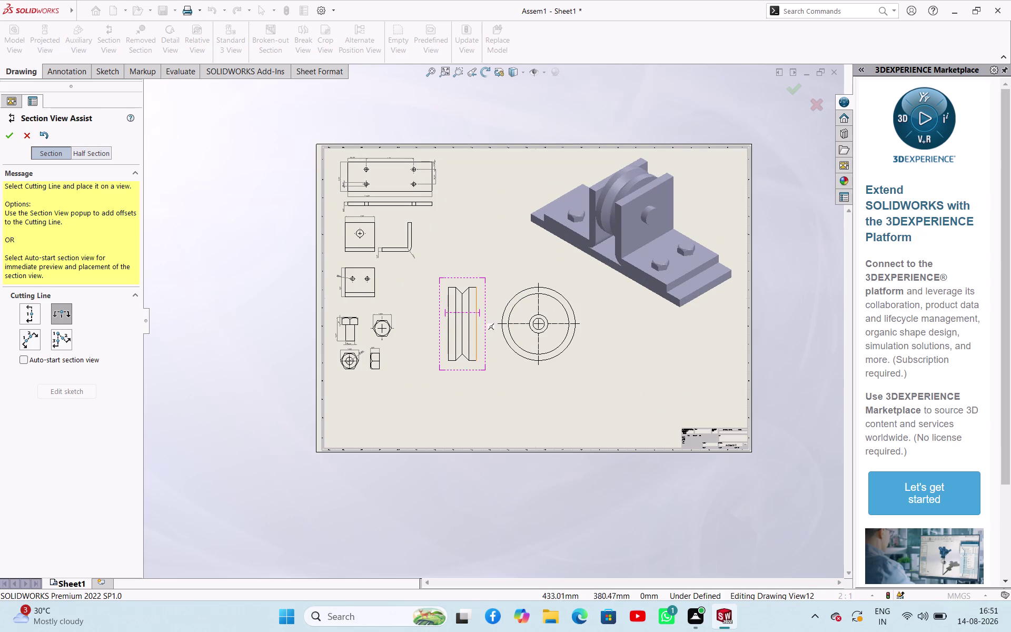
click(539, 323)
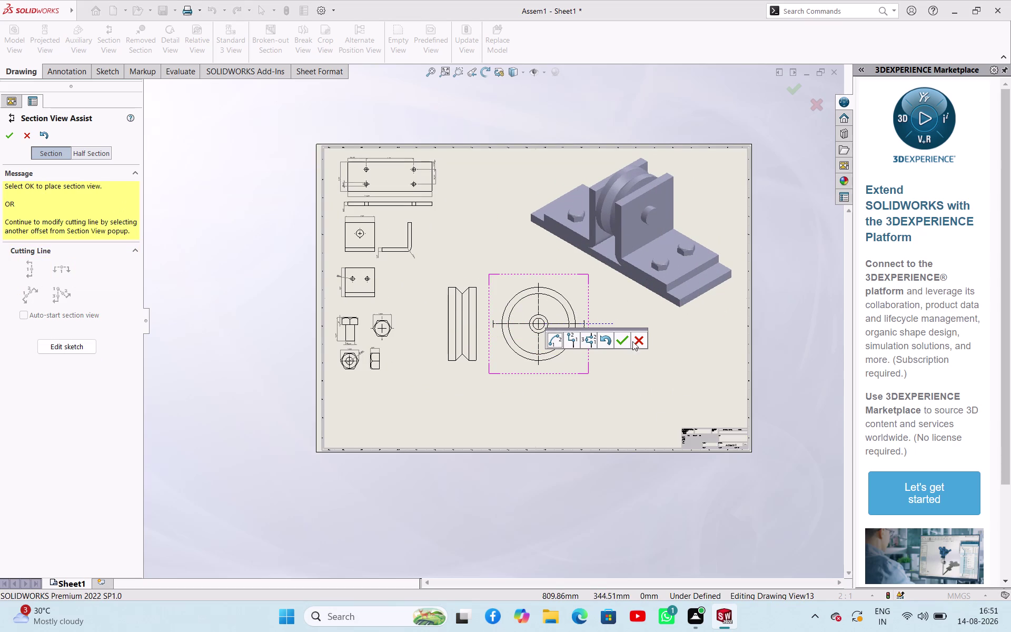
click(625, 341)
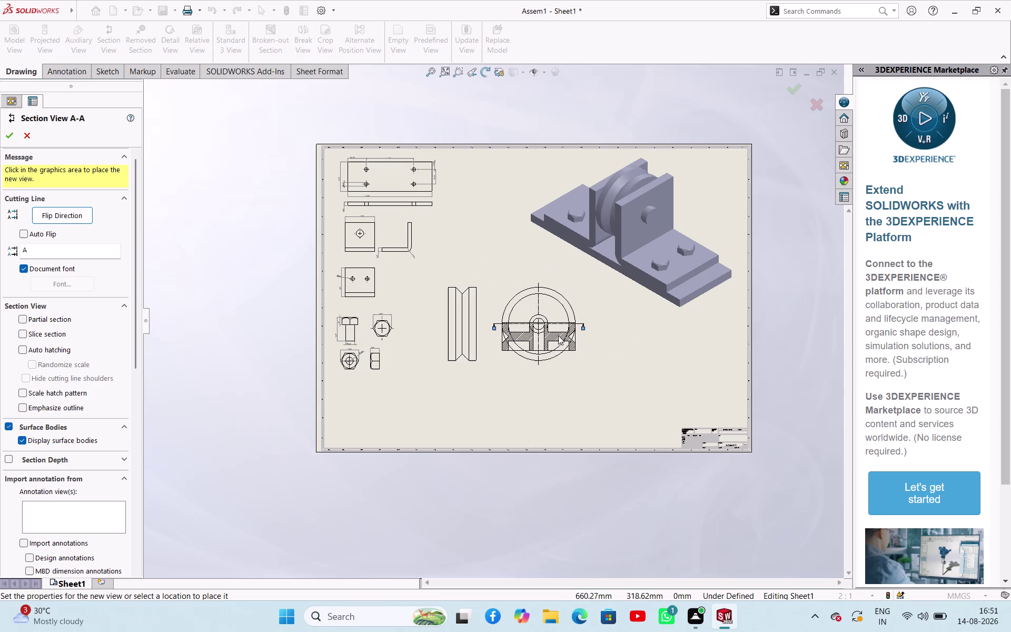
key(Escape)
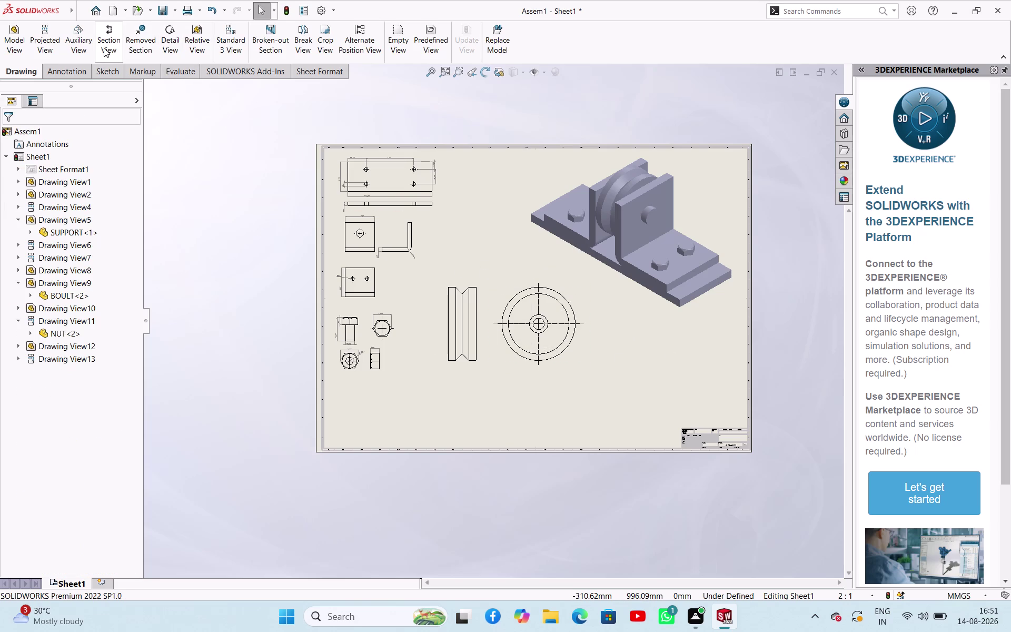
click(104, 48)
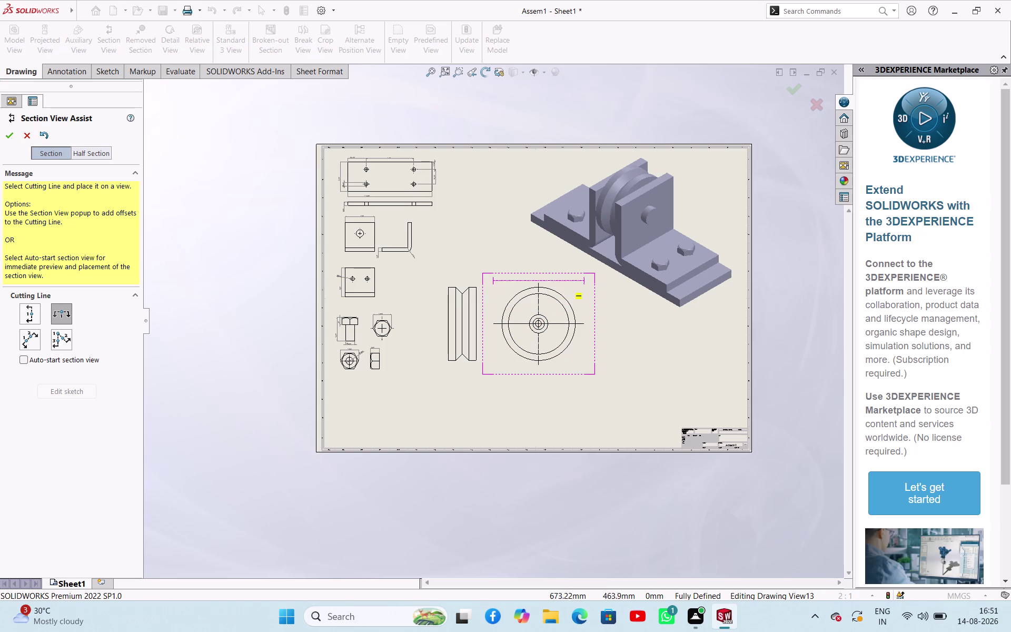
Cut through the wheel's centre and place Section View B-B below the circular view.
click(541, 327)
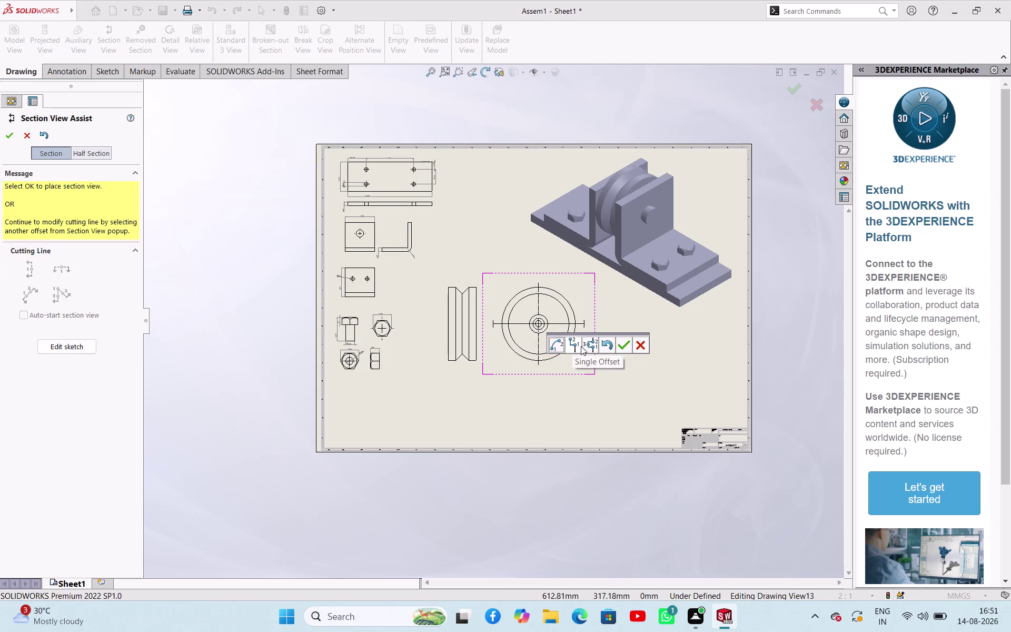
click(625, 346)
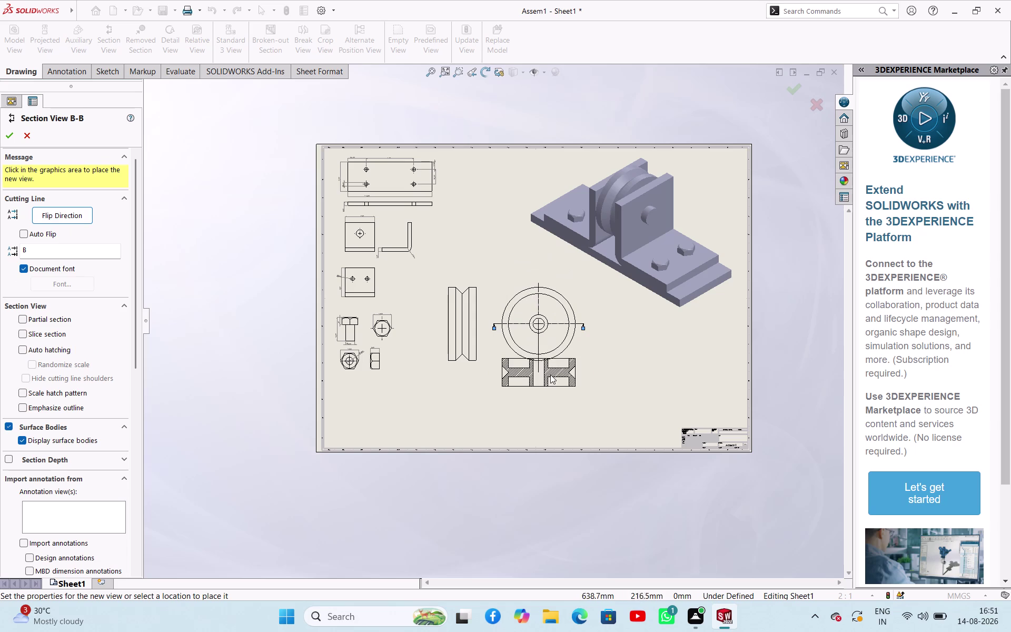
click(552, 383)
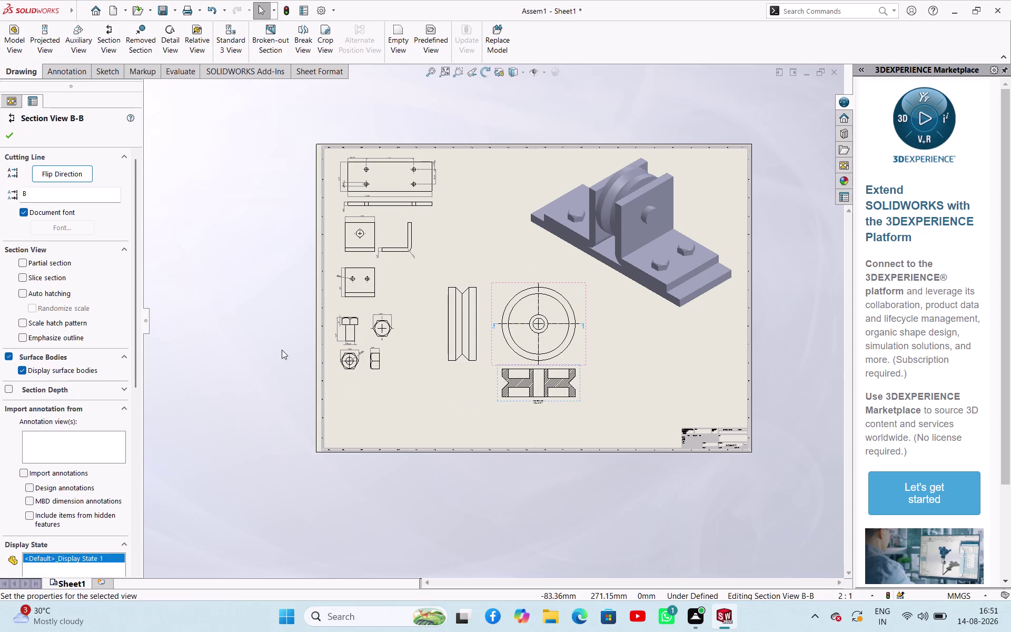
click(274, 343)
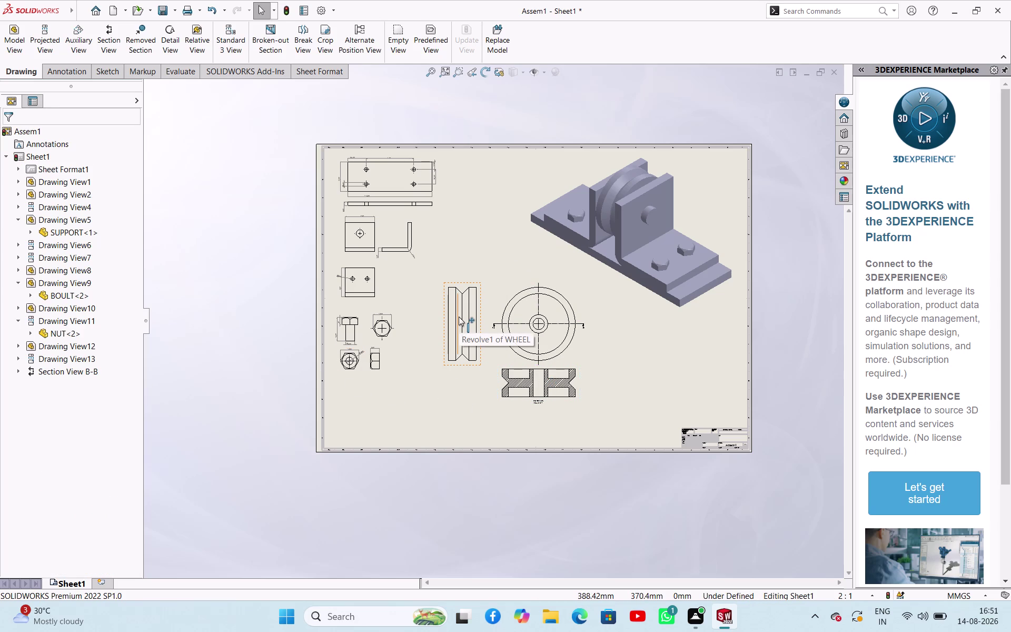
Start Smart Dimension on the wheel's circular view.
scroll(down, 3)
scroll(up, 3)
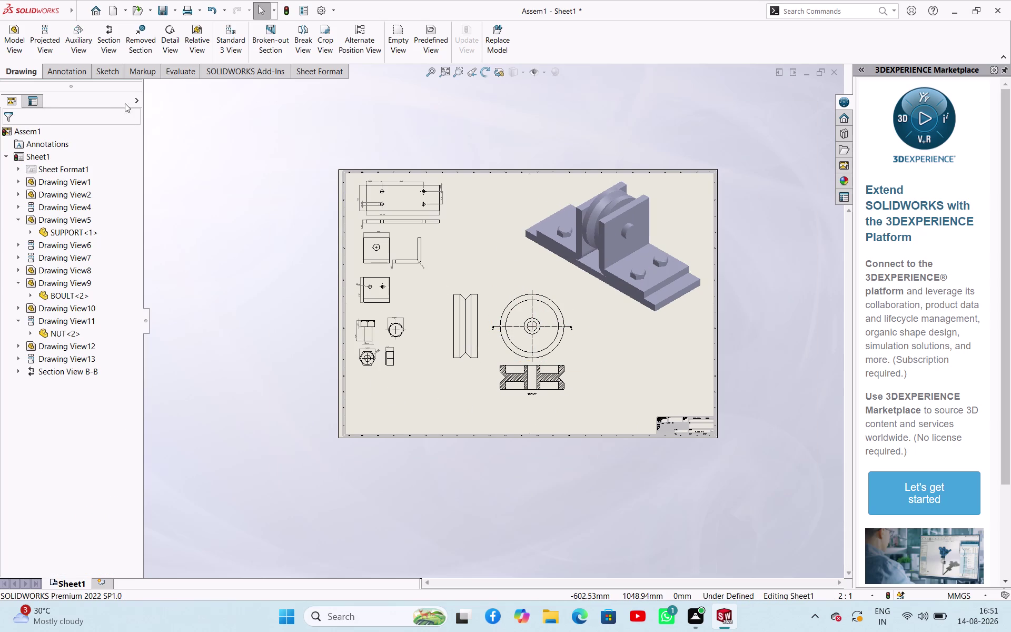
click(61, 71)
click(22, 38)
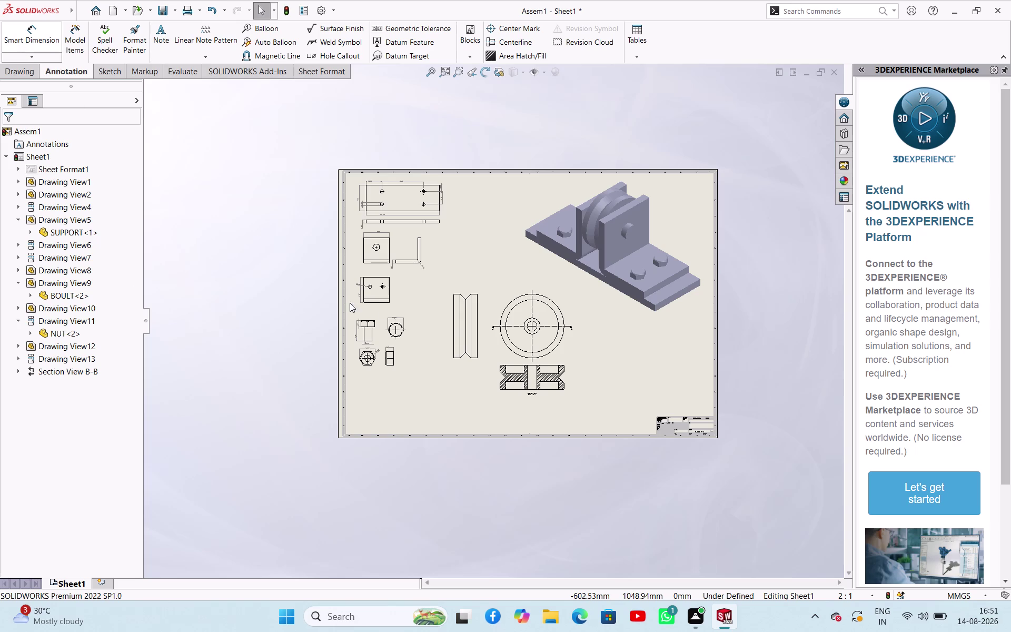
click(509, 304)
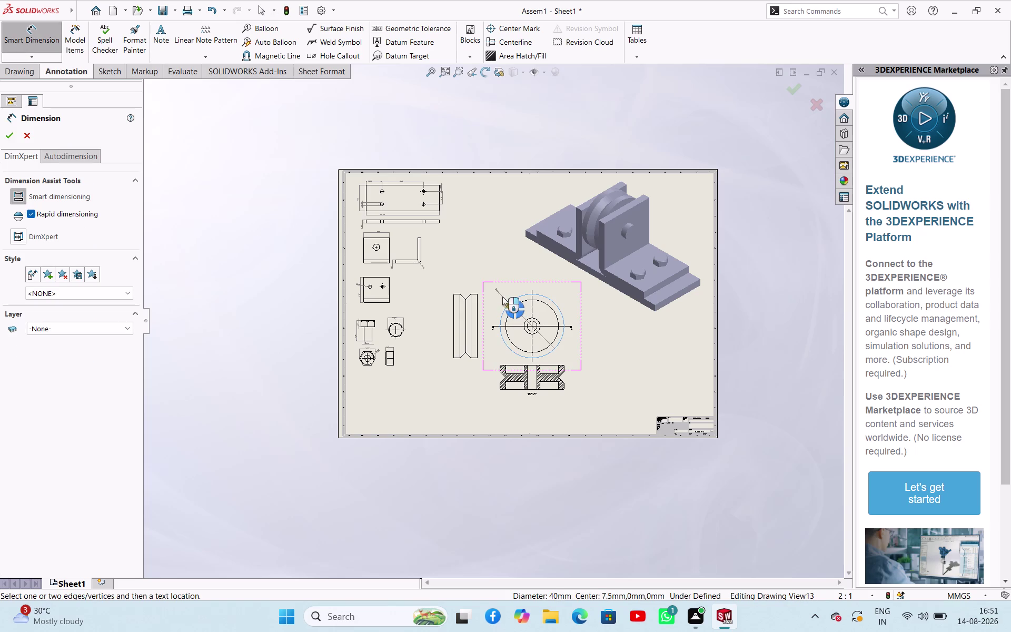
Add 40, 33, 10 and 6.25 mm diameter dimensions to the wheel's circular view.
scroll(up, 3)
scroll(down, 3)
scroll(down, 3)
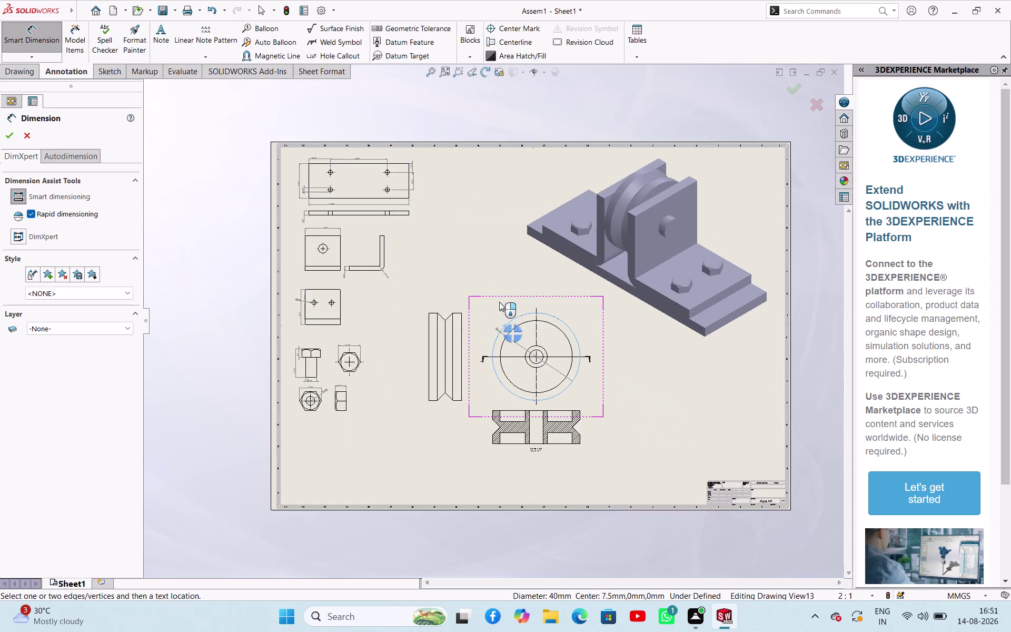
scroll(down, 3)
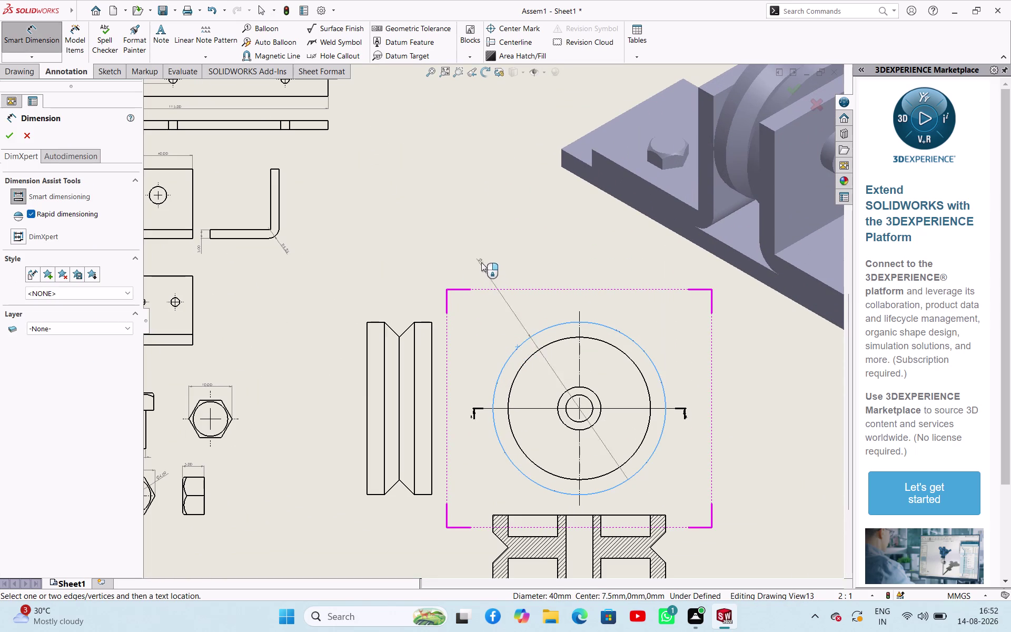
click(481, 260)
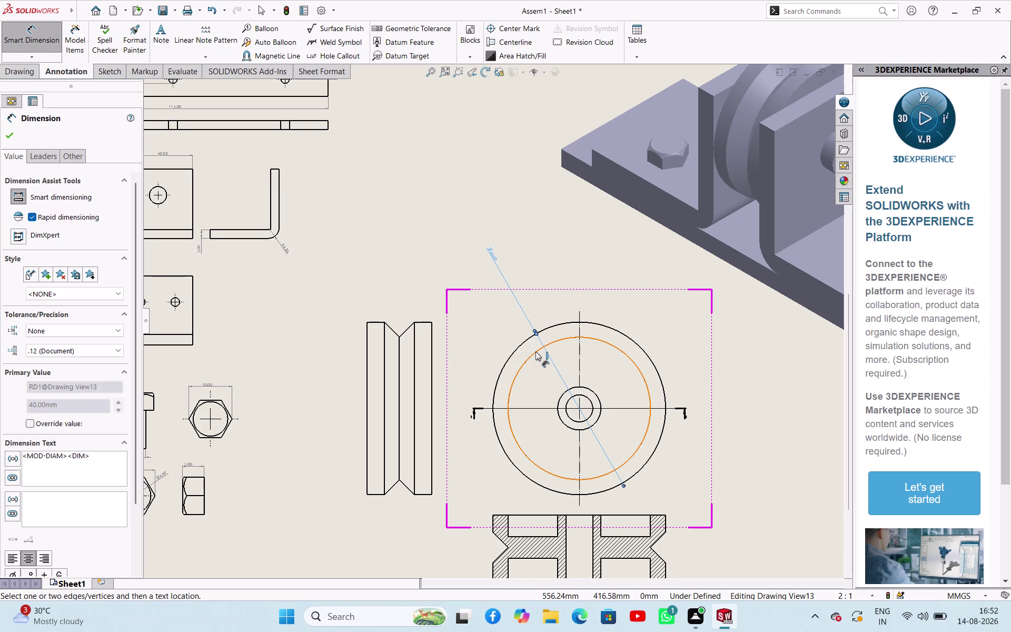
click(536, 351)
click(478, 296)
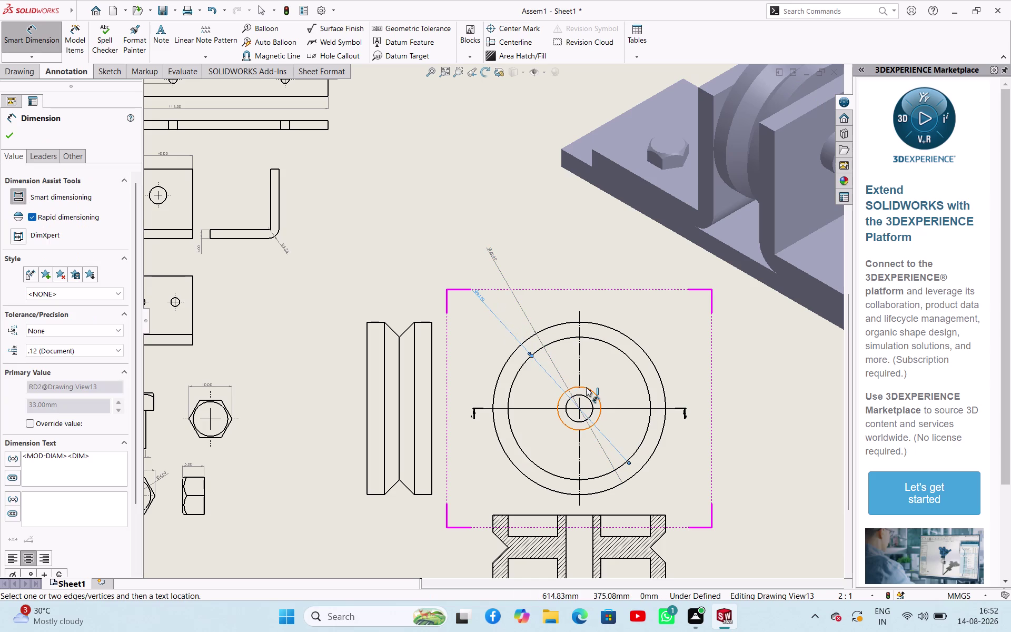
drag(586, 387, 585, 382)
click(534, 272)
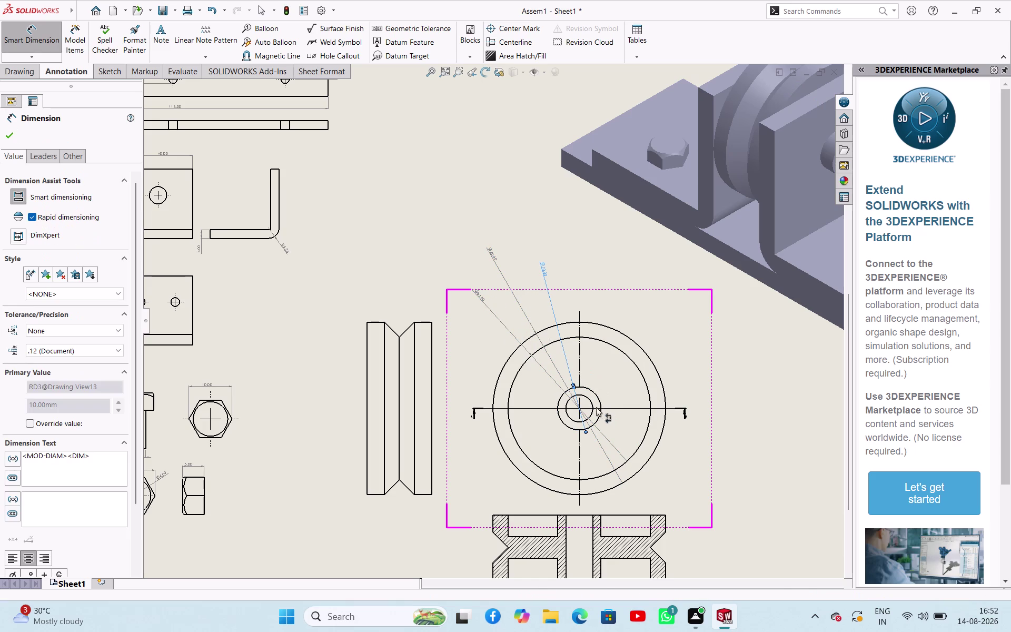
drag(590, 401, 591, 394)
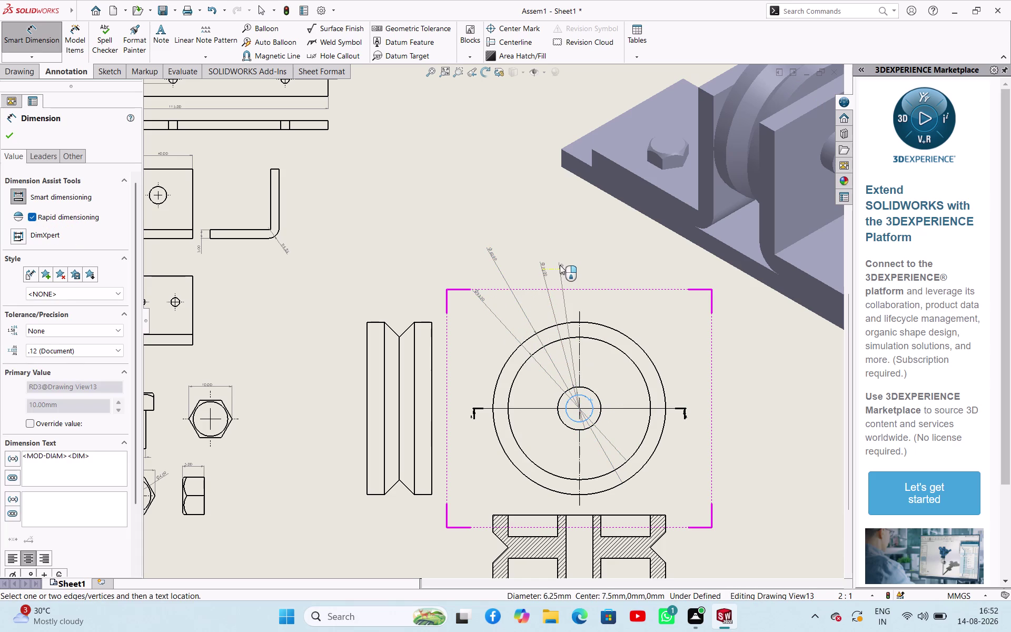
click(560, 265)
scroll(up, 3)
Dimension the V-groove angle at 90° and the short bottom edge at 4 mm.
scroll(down, 3)
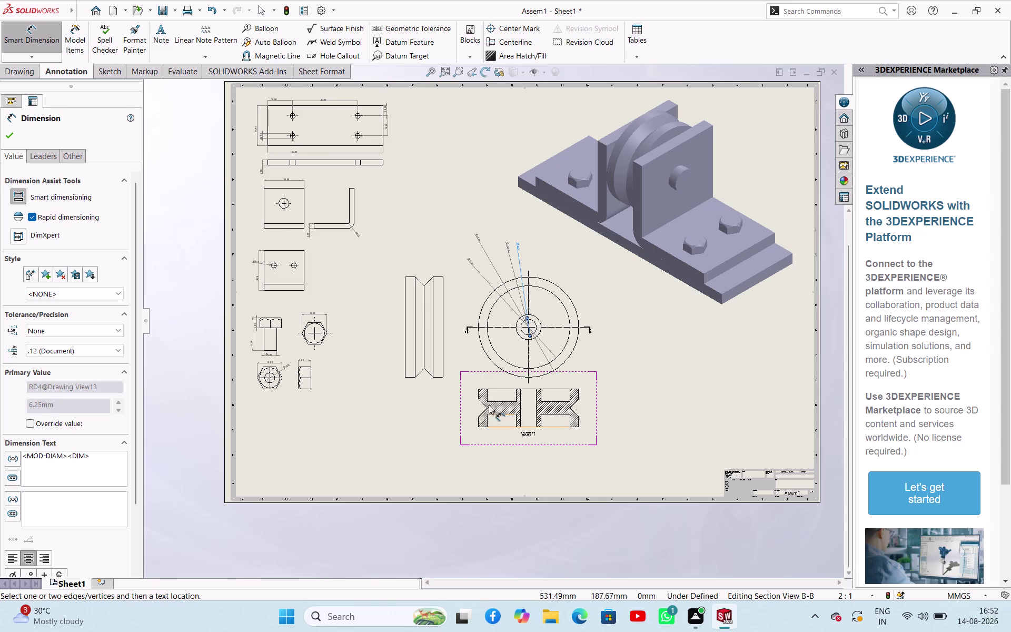
scroll(down, 3)
scroll(down, 3)
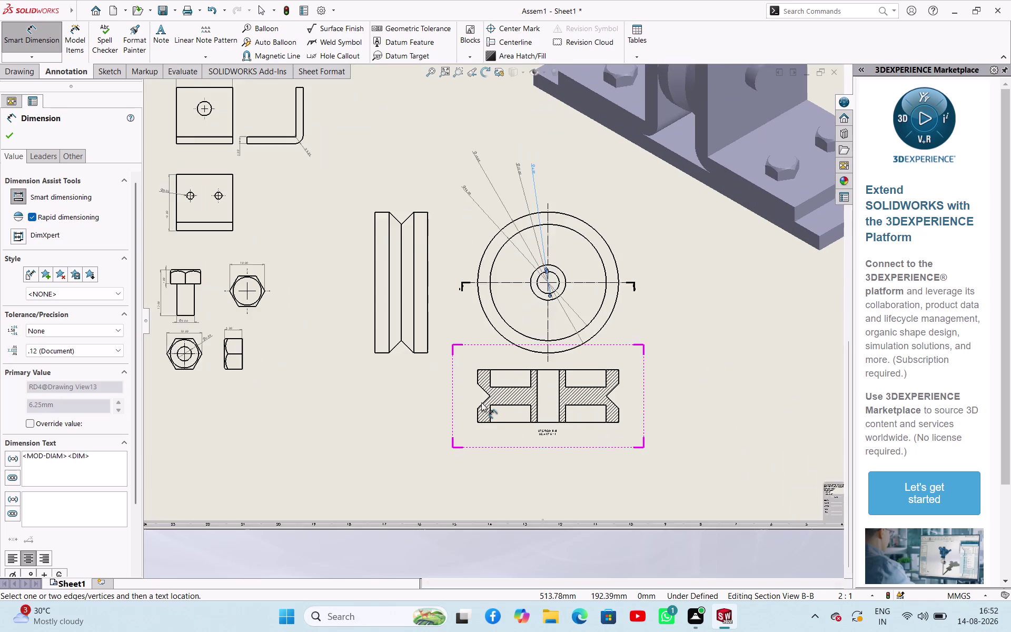
scroll(down, 3)
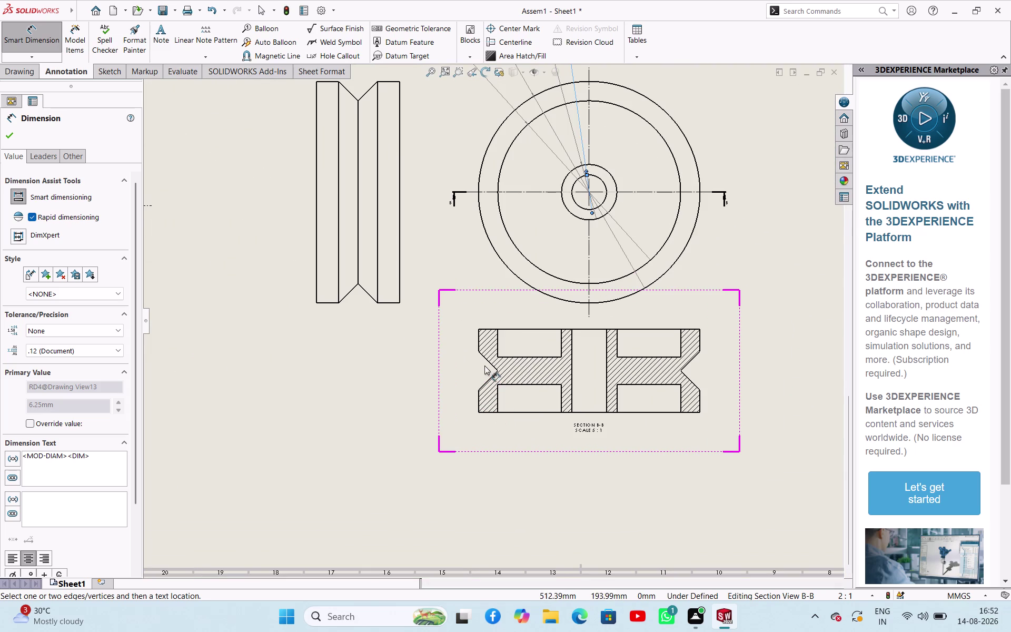
click(486, 358)
click(488, 381)
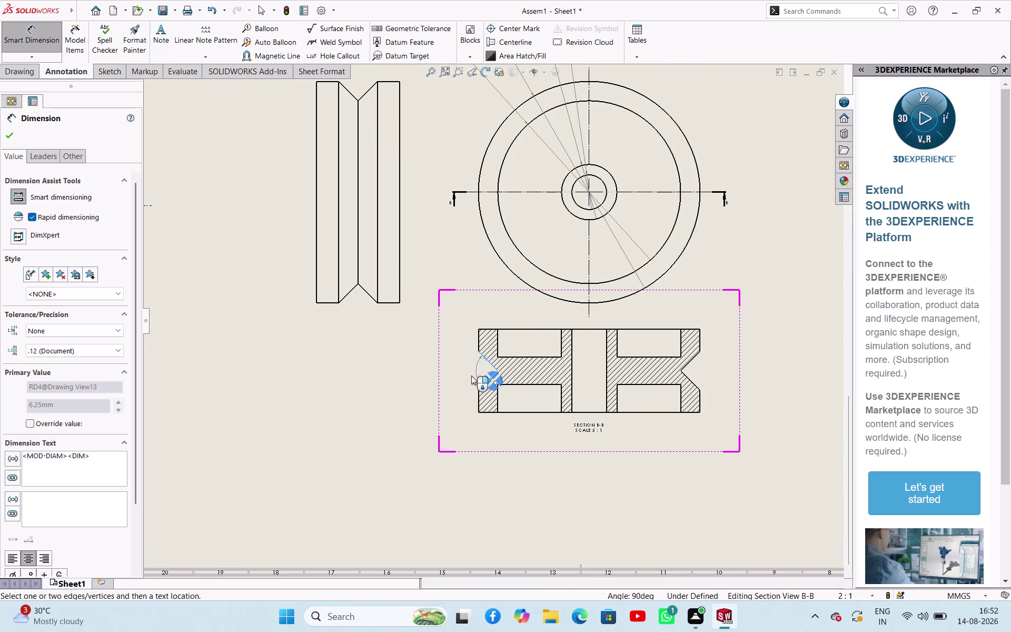
click(454, 377)
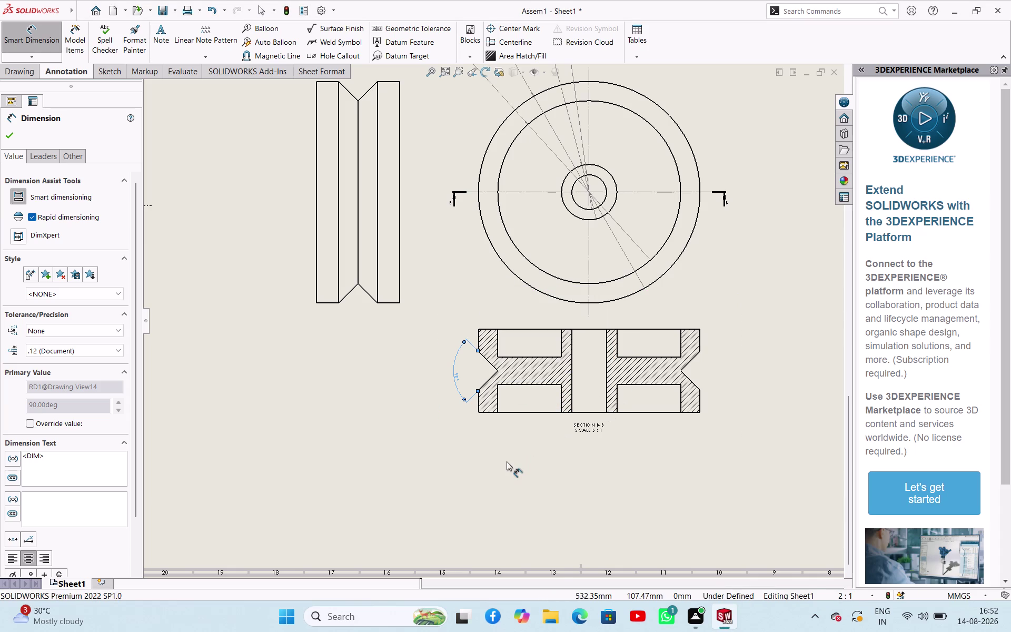
click(478, 402)
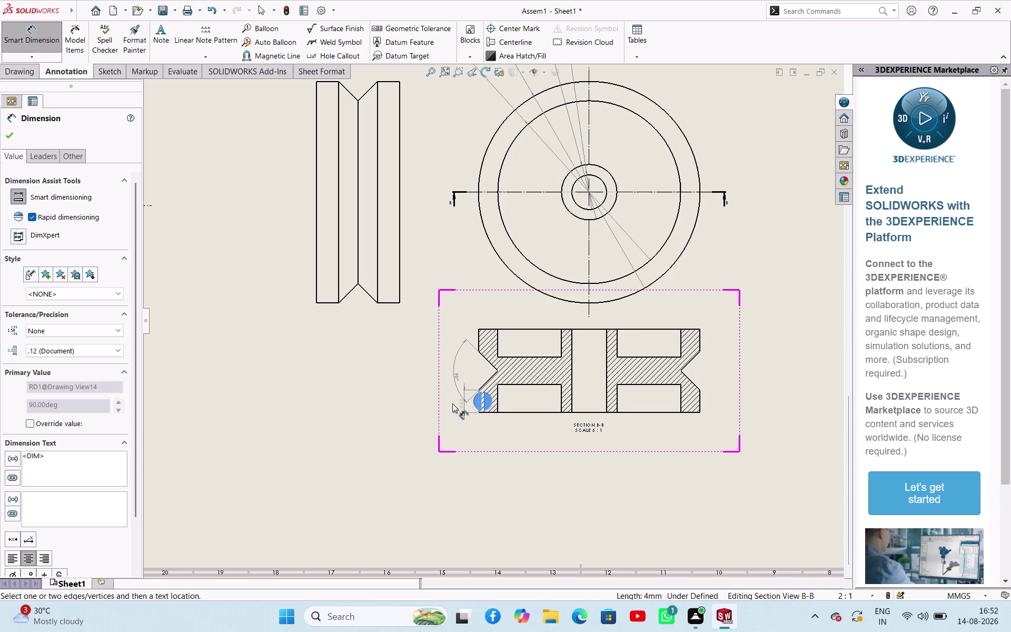
click(452, 404)
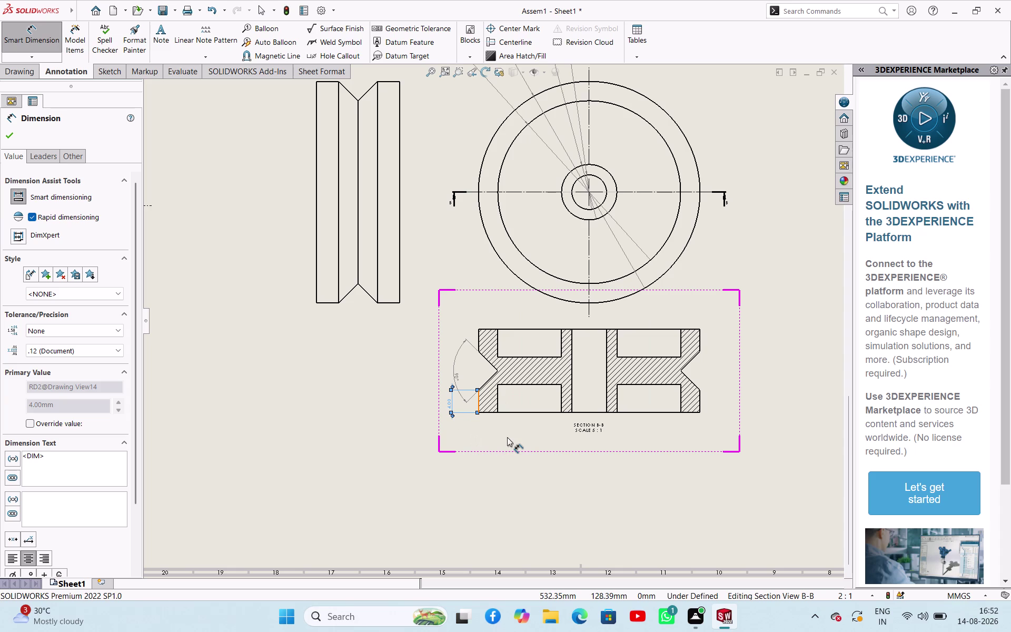
Add the 15 mm overall height and 5 mm slot width, then end dimensioning.
click(516, 330)
click(538, 412)
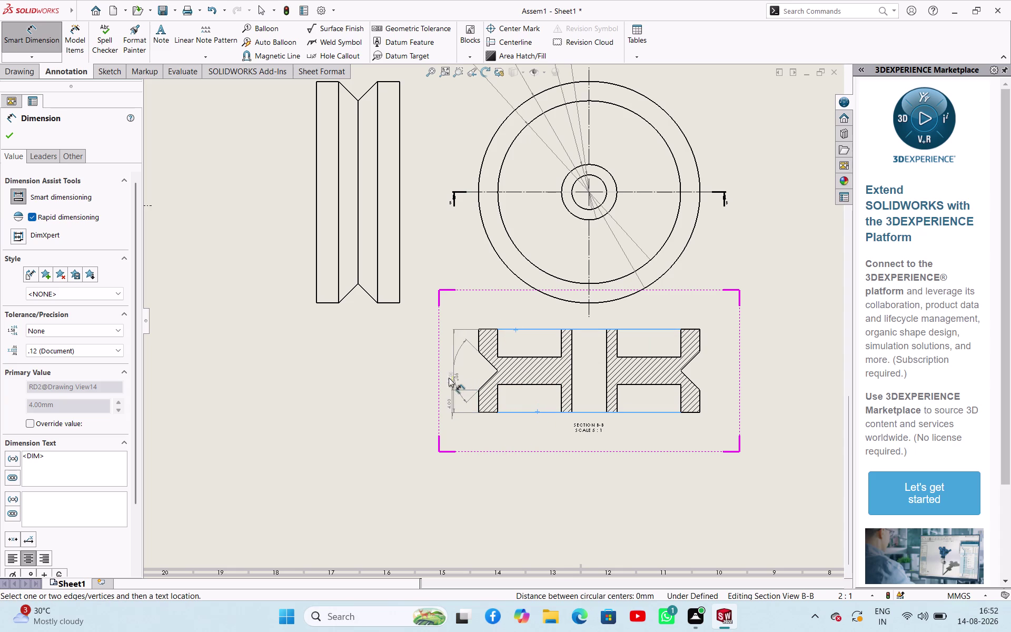
click(435, 380)
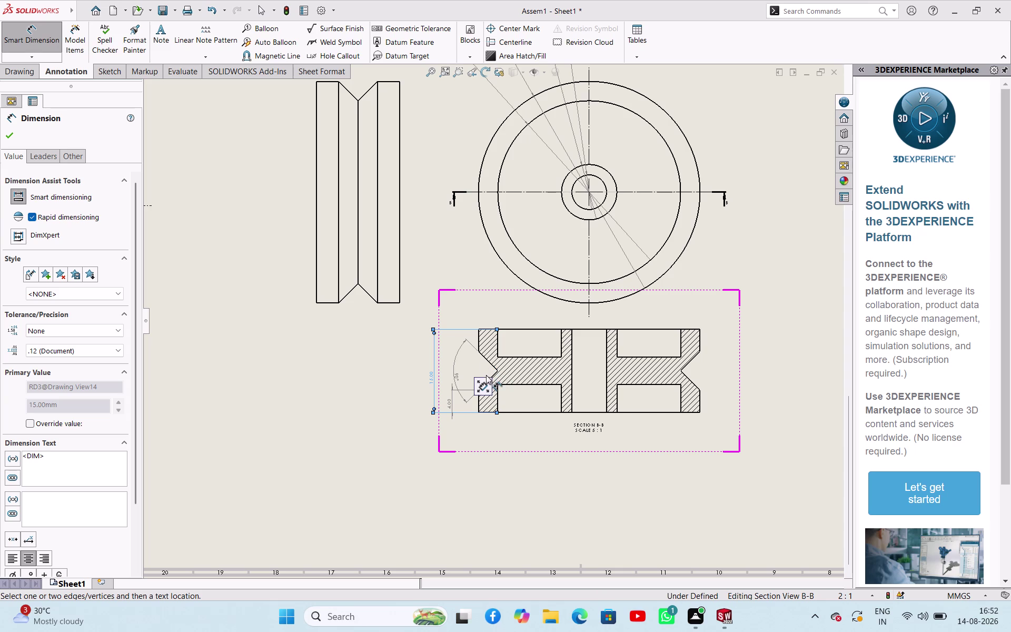
click(536, 356)
click(523, 385)
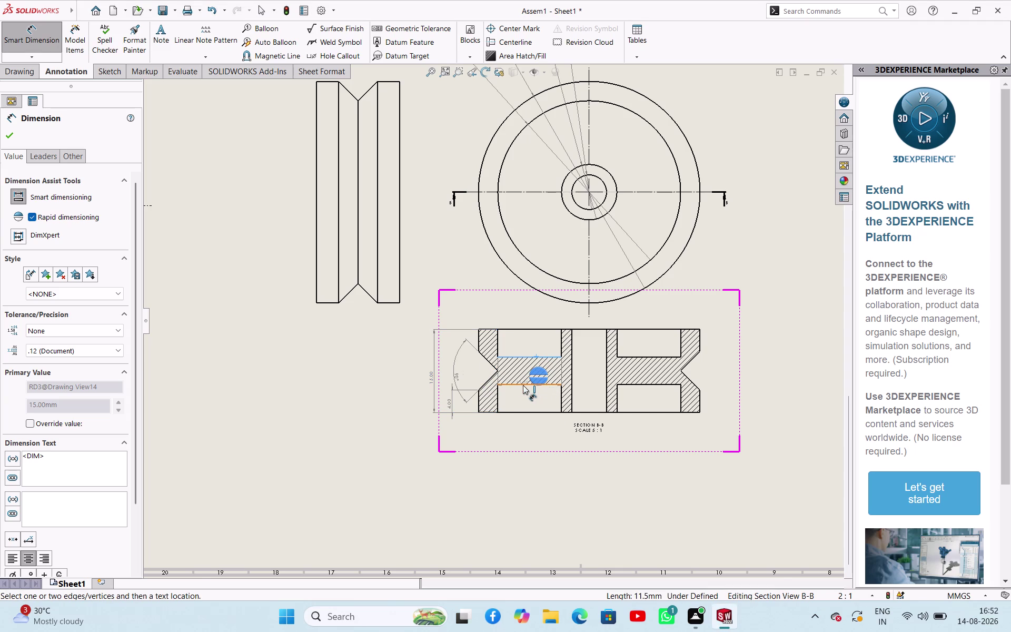
click(466, 358)
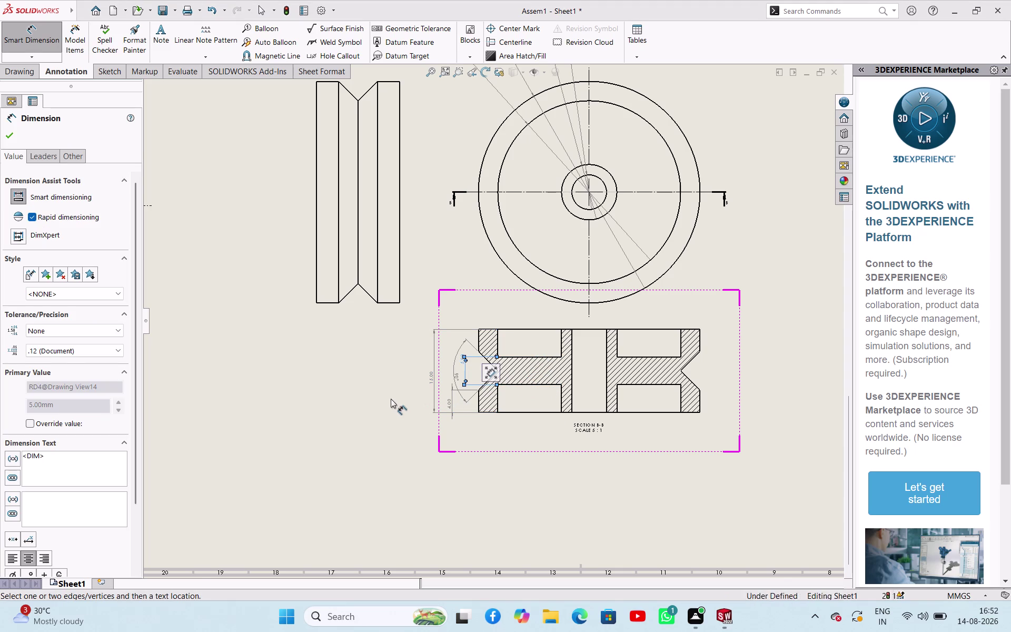
click(390, 399)
scroll(up, 3)
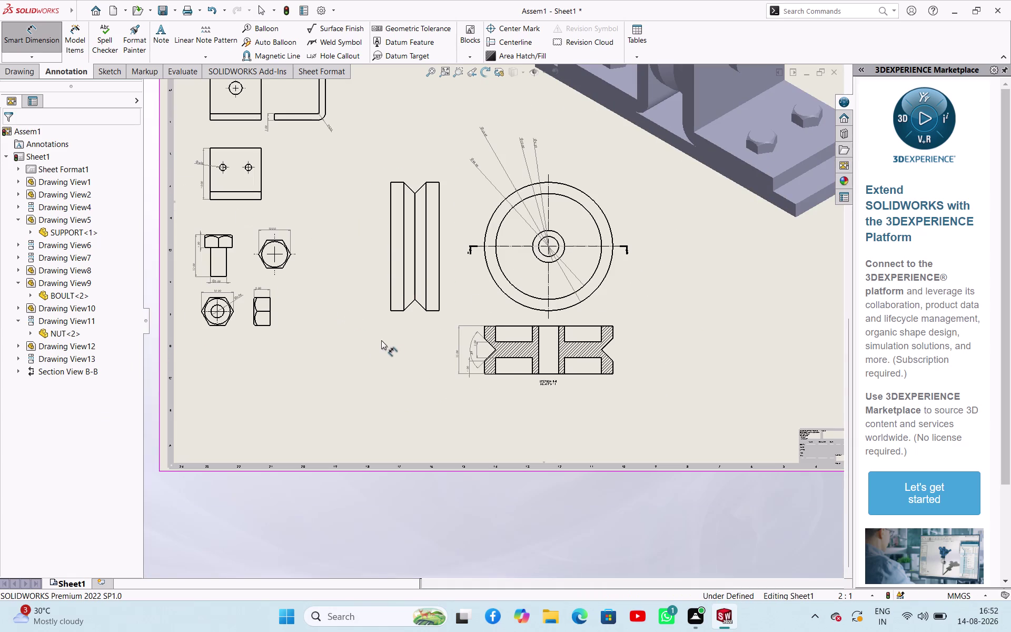
Make the wheel side view use the sheet scale.
right_click(357, 340)
click(386, 389)
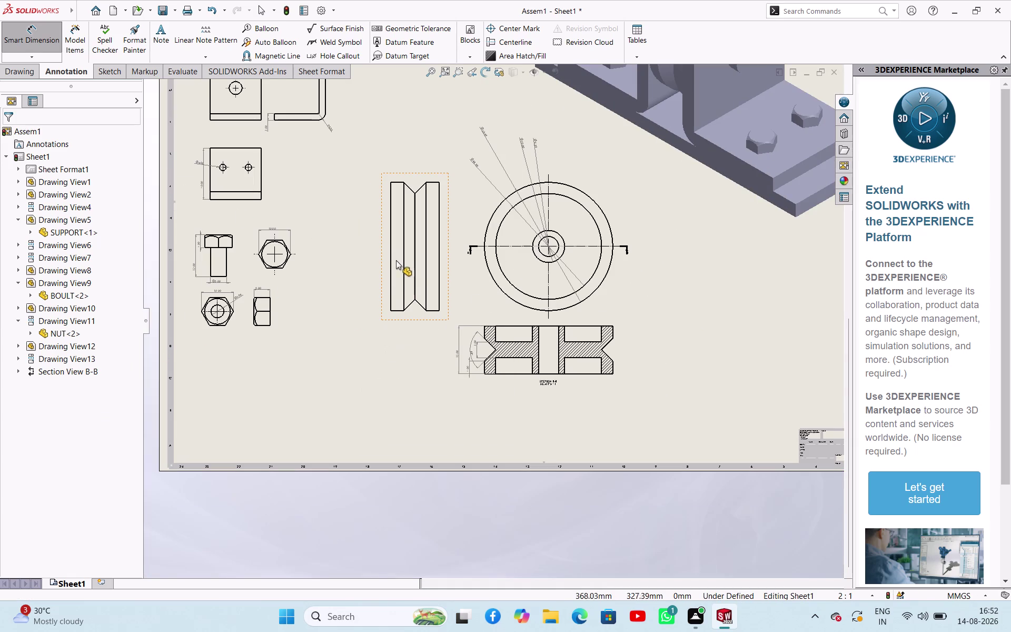
click(397, 260)
scroll(down, 3)
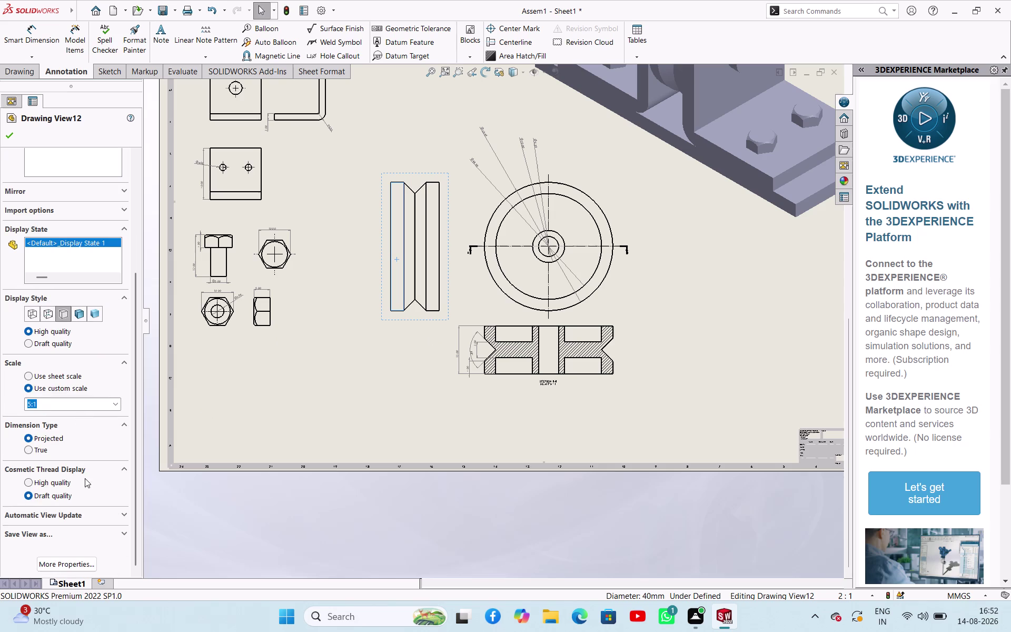
click(69, 378)
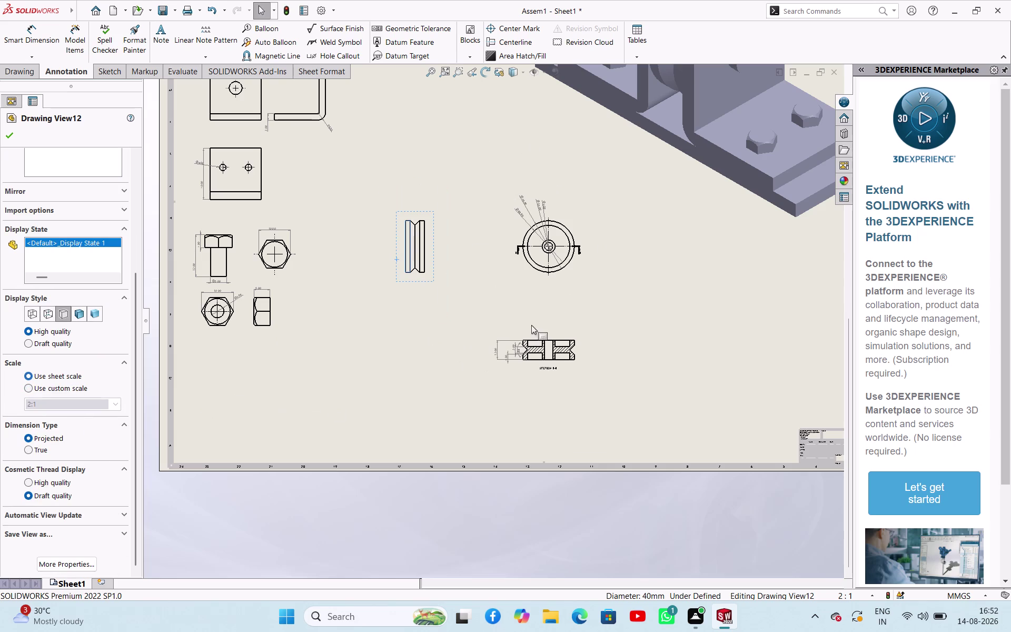
Move the wheel side view up and bring Section View B-B under the front view.
scroll(up, 3)
scroll(down, 3)
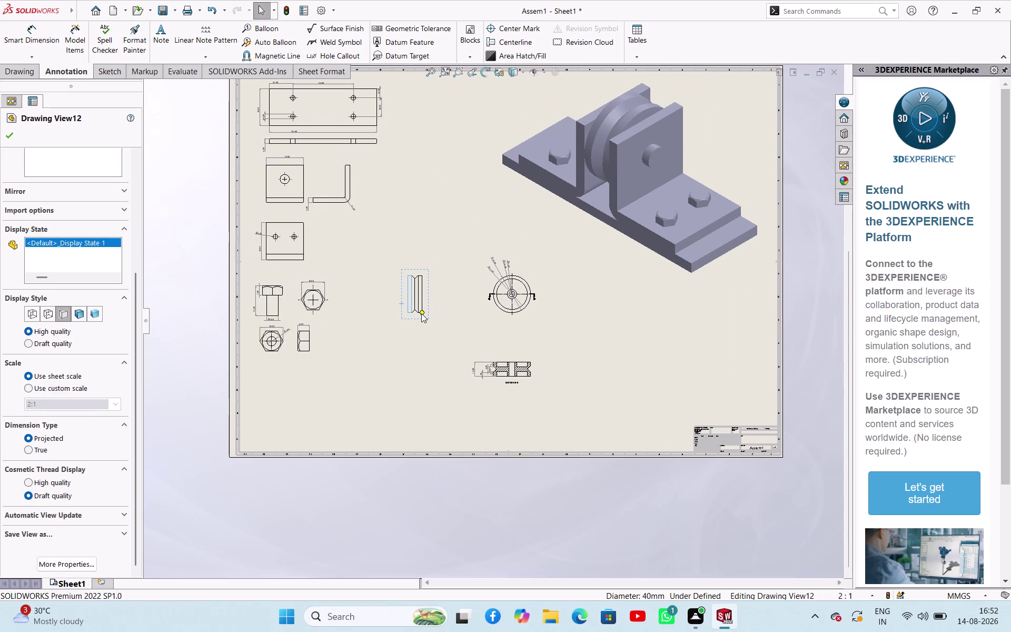
drag(400, 268, 444, 222)
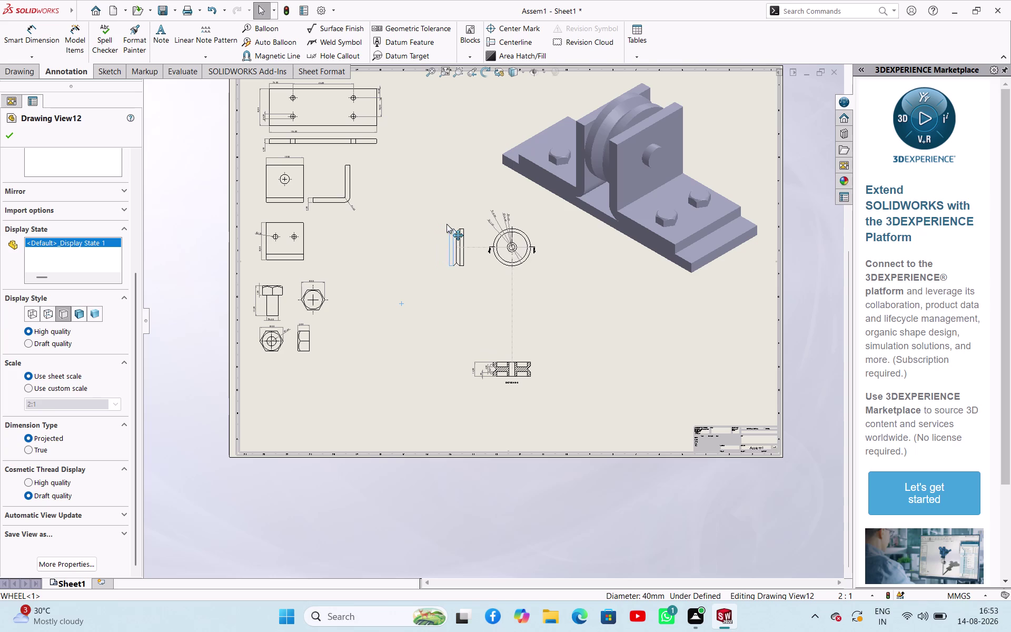
drag(444, 223, 455, 233)
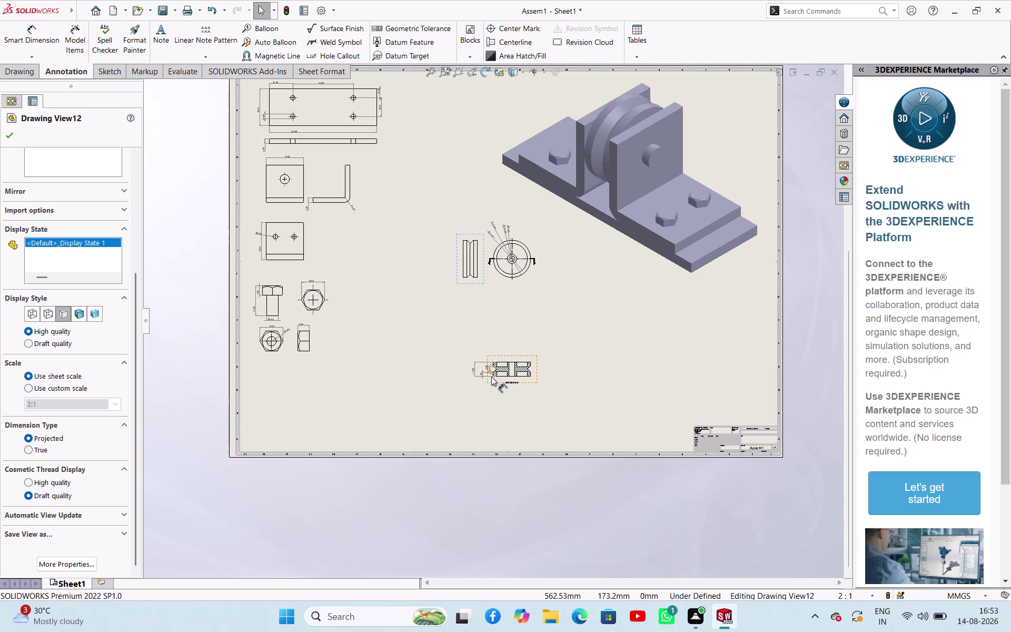
drag(486, 386, 493, 347)
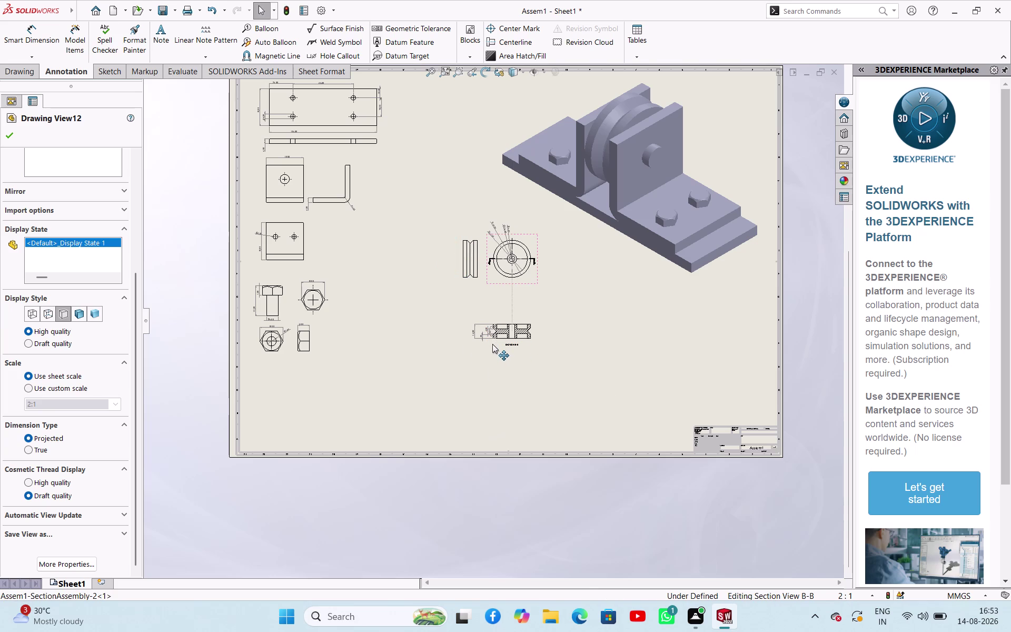
drag(493, 347, 492, 321)
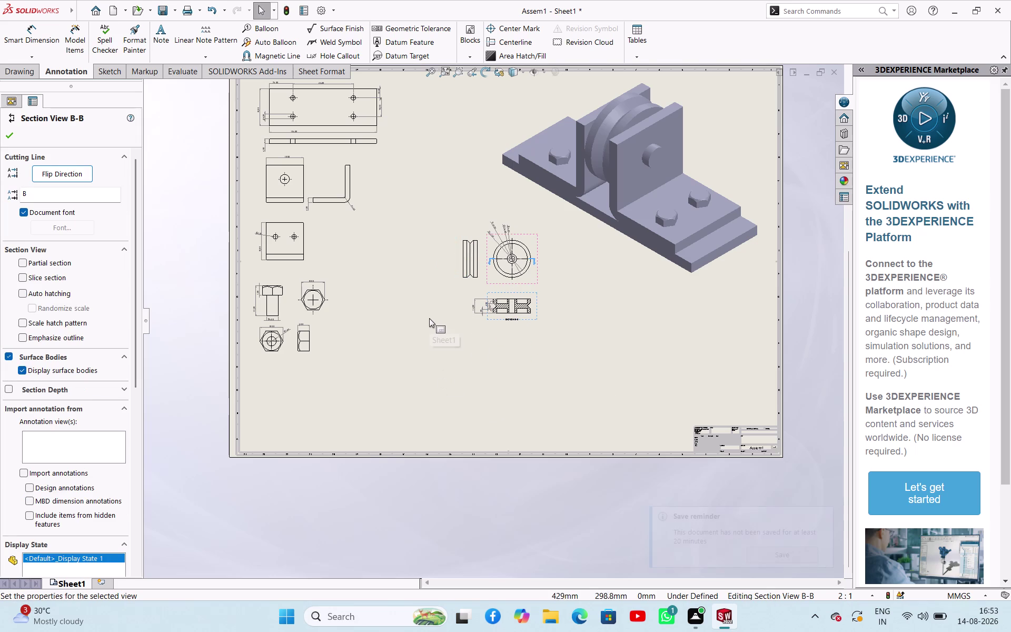
click(429, 318)
Shift the wheel side and front views left so they sit together.
drag(471, 282, 454, 284)
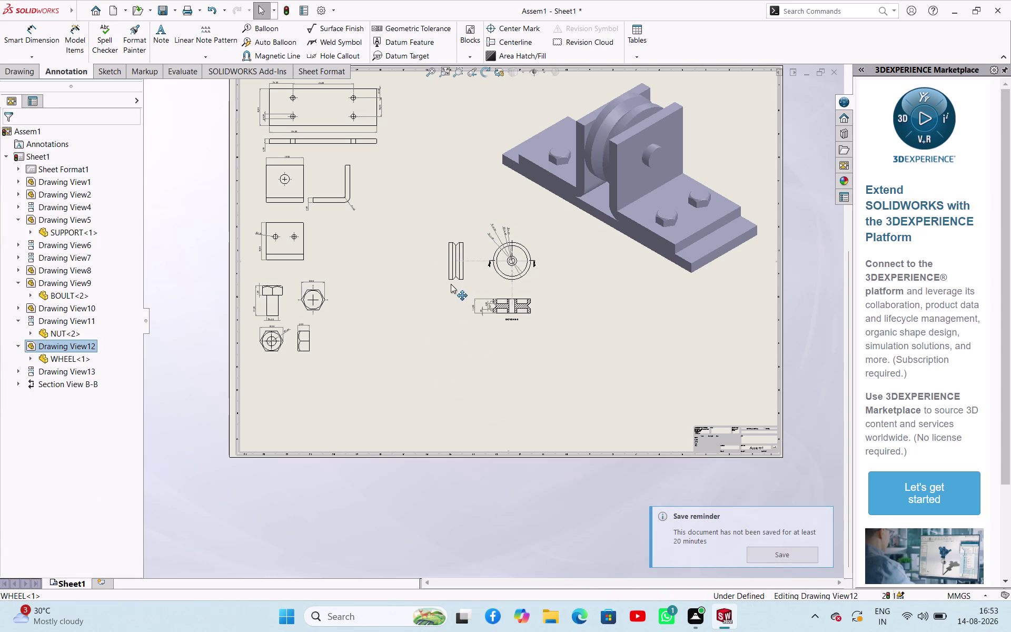
drag(453, 285, 399, 276)
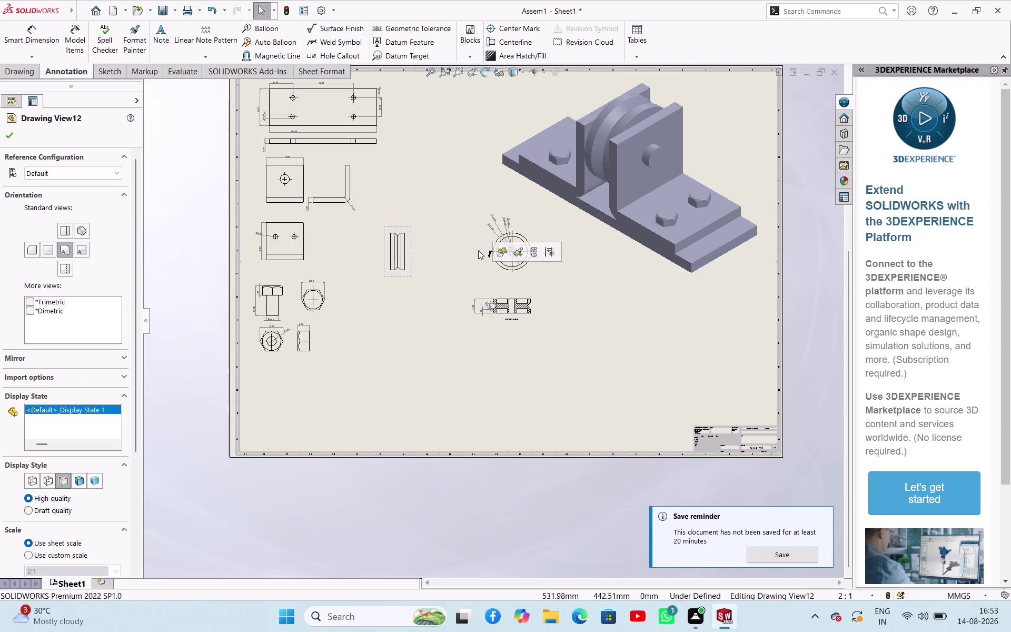
click(420, 322)
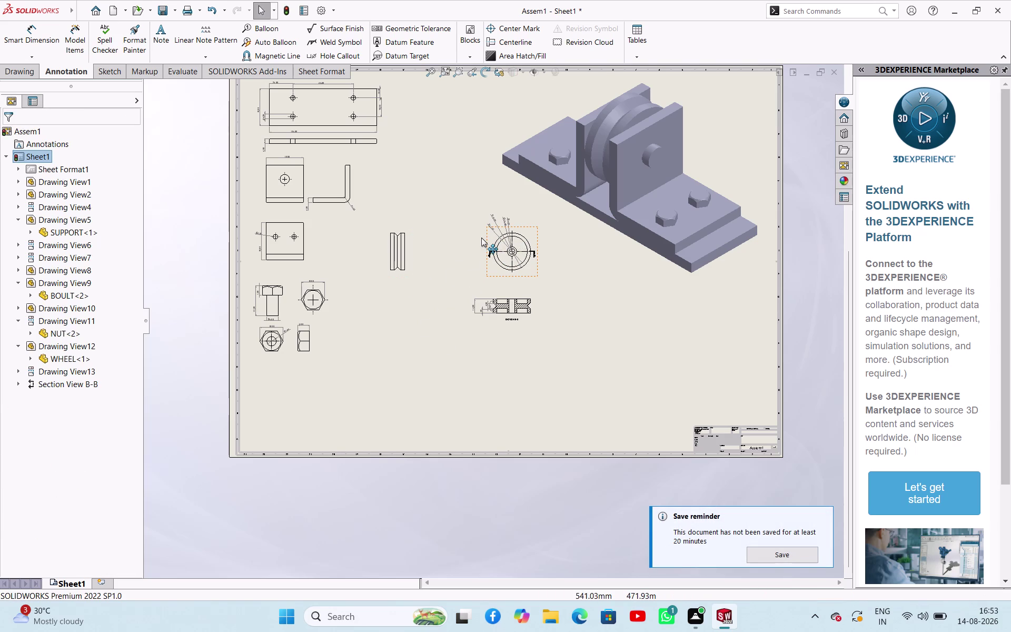
drag(487, 237, 426, 242)
click(401, 503)
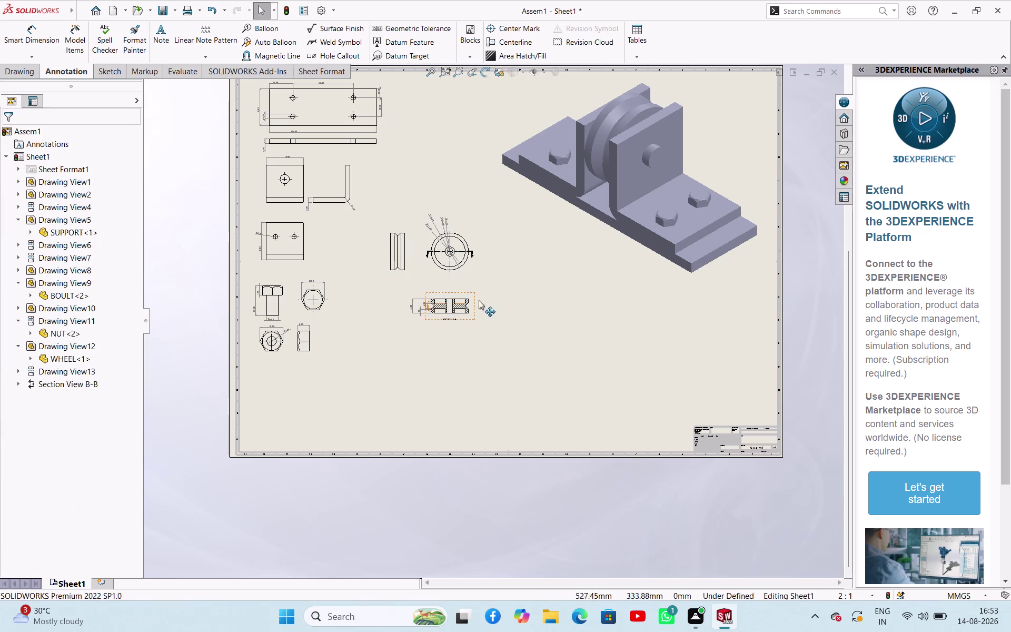
scroll(up, 3)
scroll(down, 3)
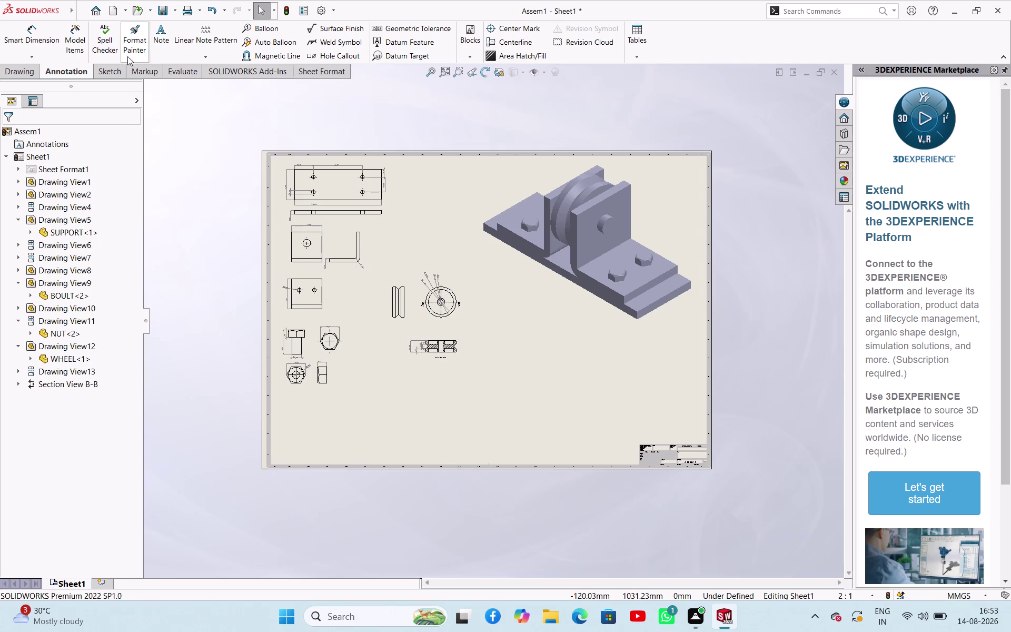
Start a Model View from the BUSHING part file.
click(23, 75)
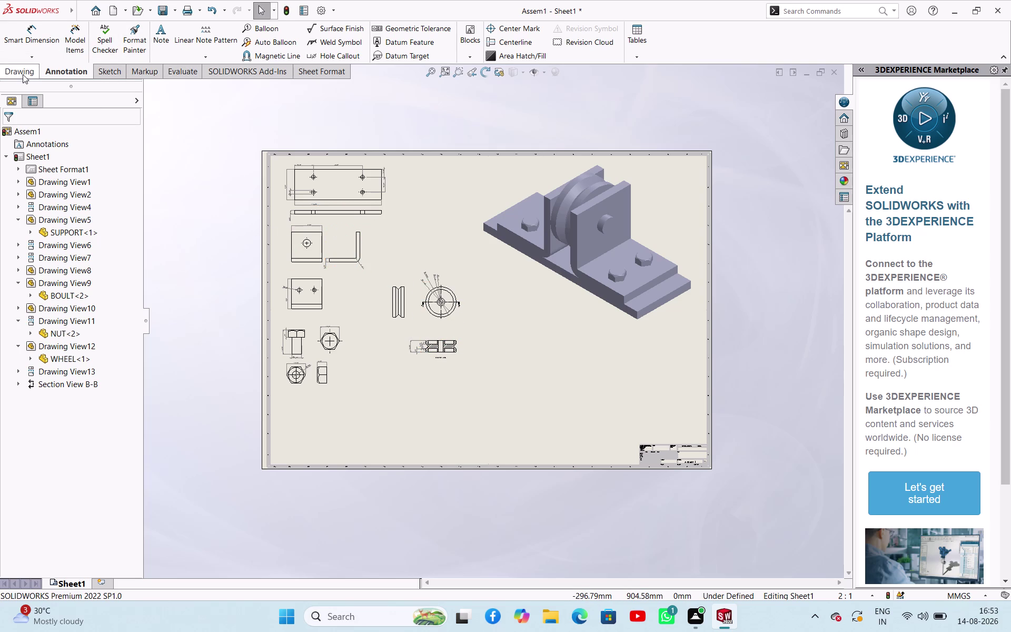
click(16, 47)
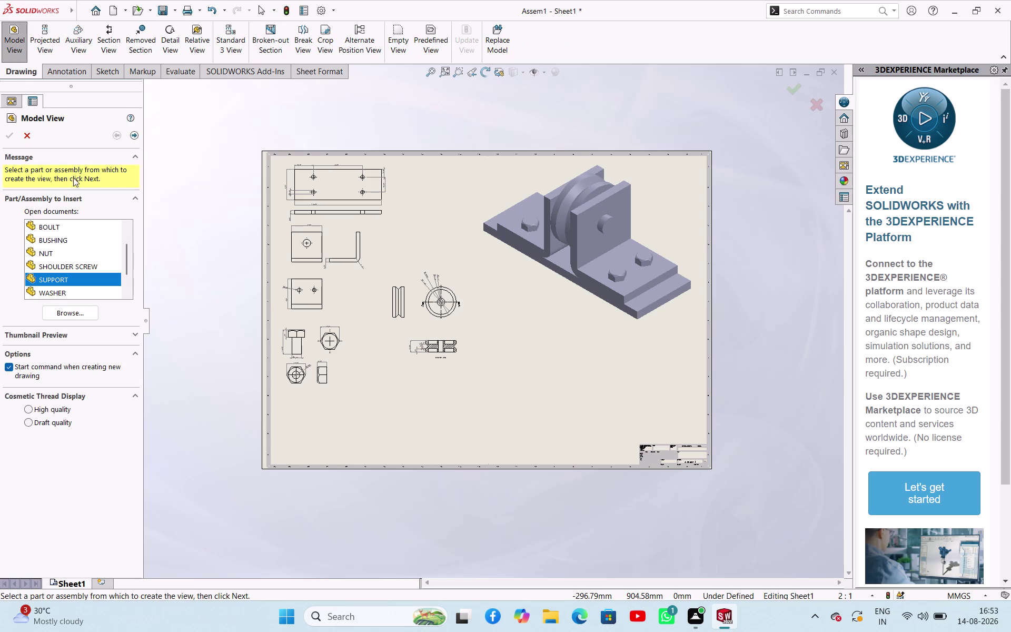
click(80, 313)
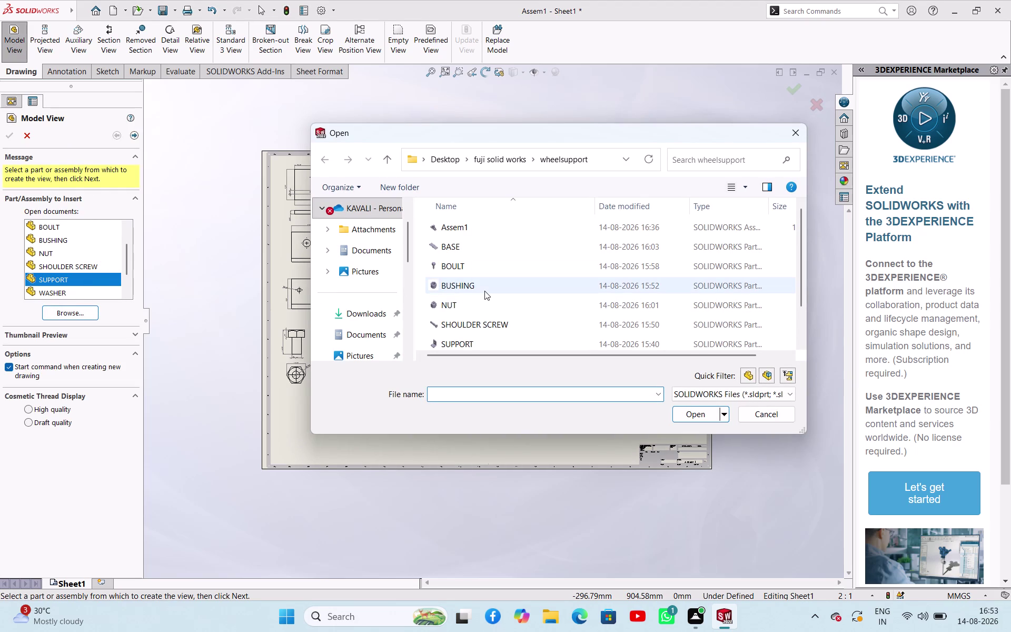
click(484, 291)
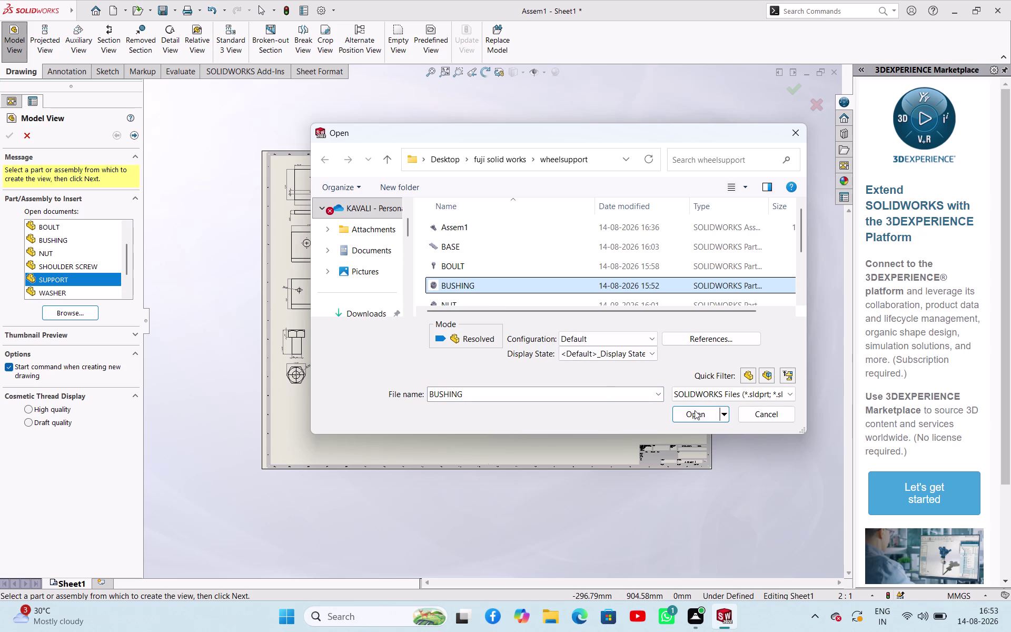
click(696, 410)
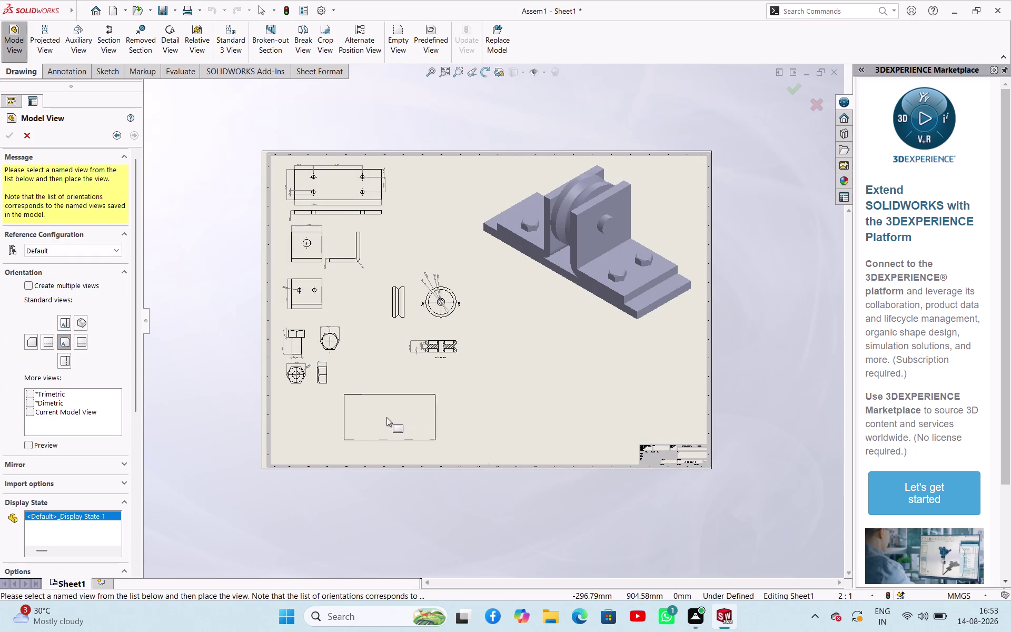
Place 5:1 BUSHING views at bottom-left, a rectangular view above a circular projection.
scroll(down, 3)
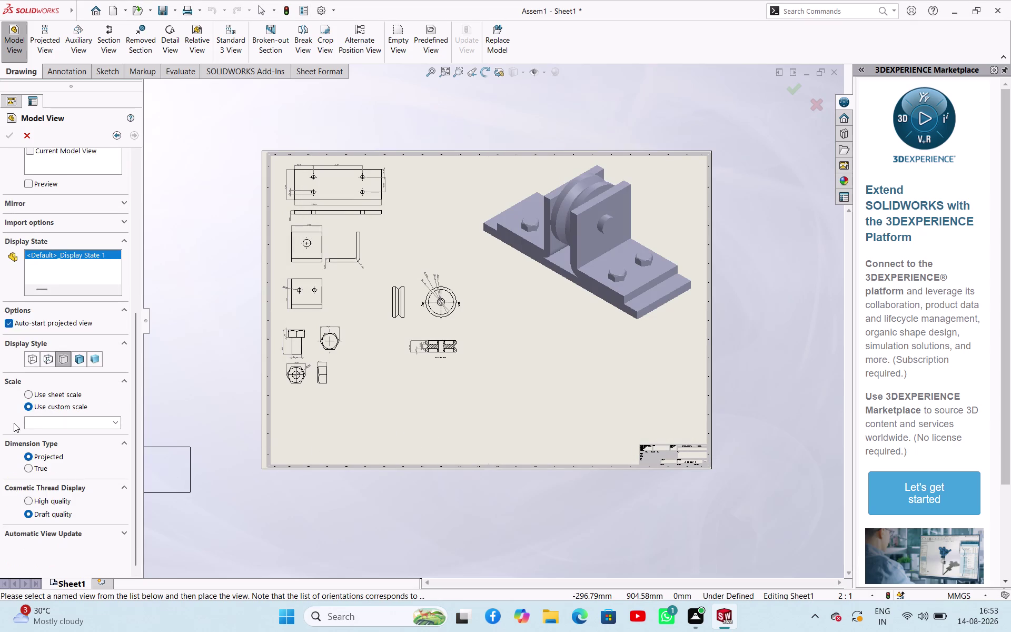
click(48, 395)
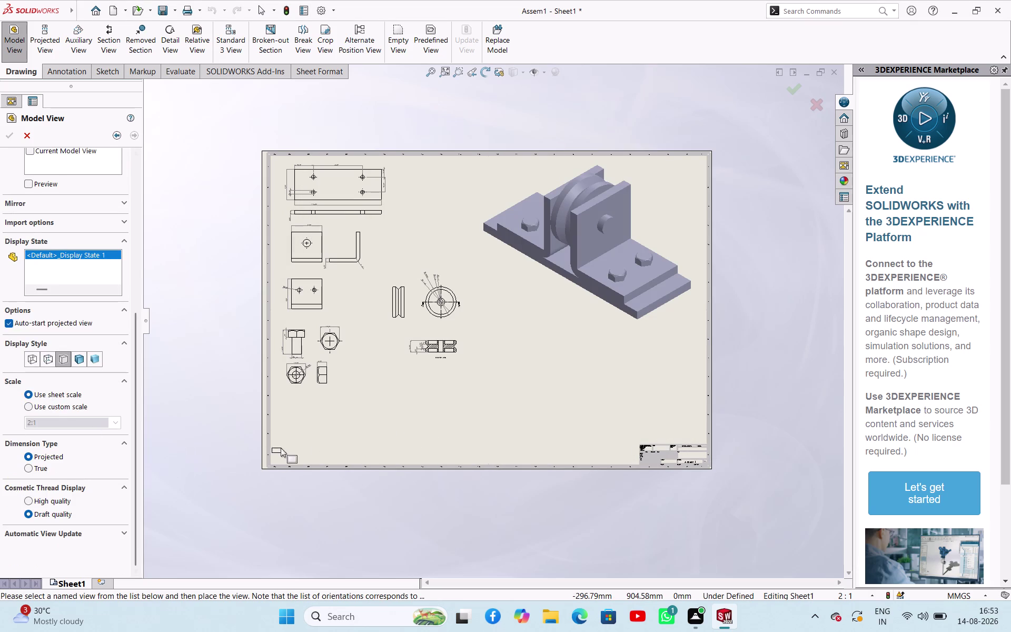
click(86, 405)
click(115, 420)
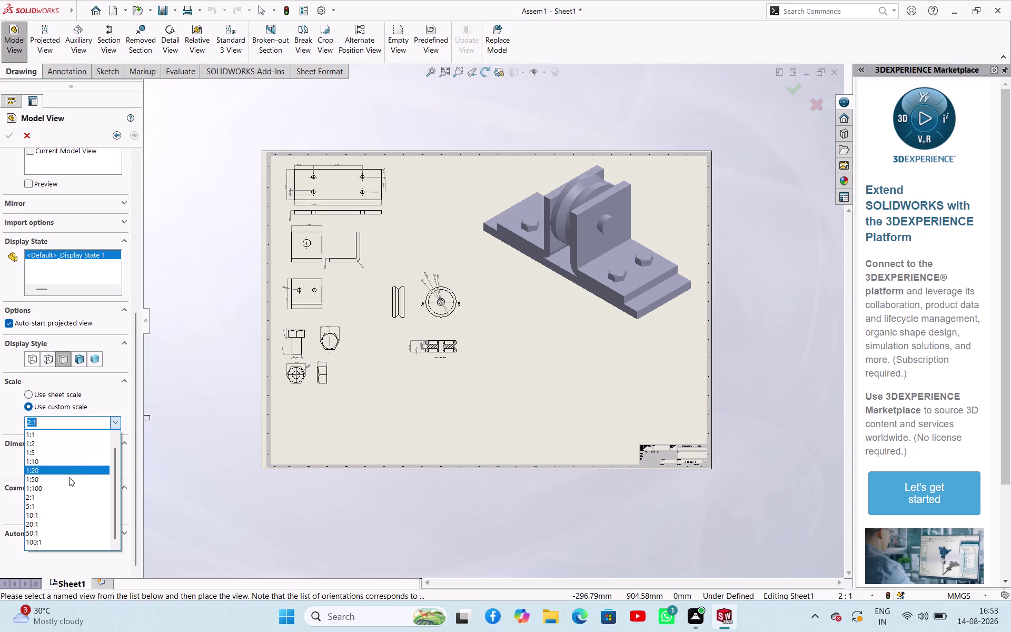
click(64, 504)
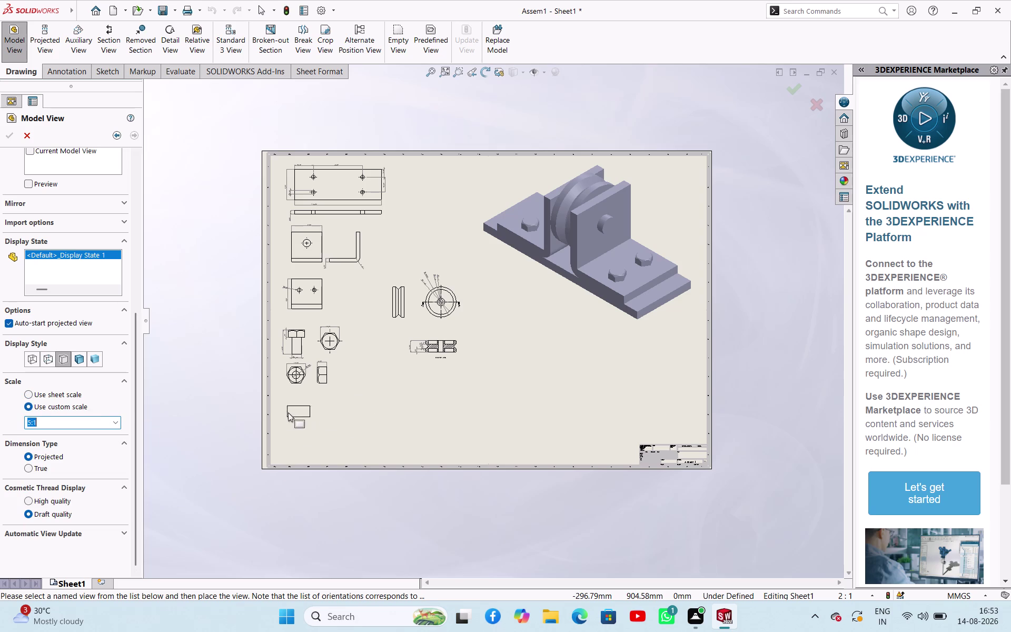
click(300, 414)
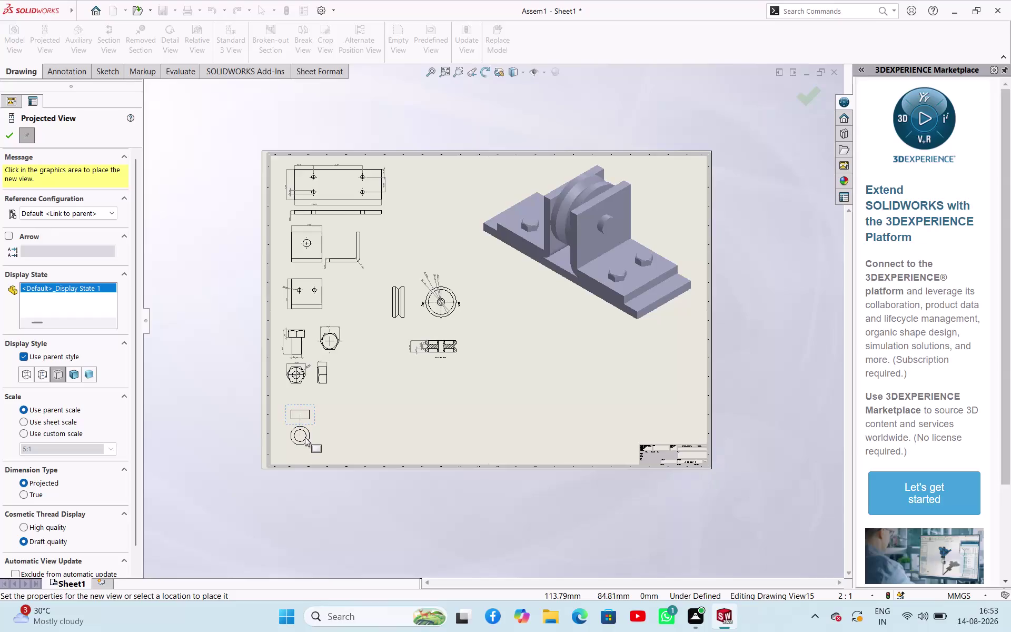
click(304, 437)
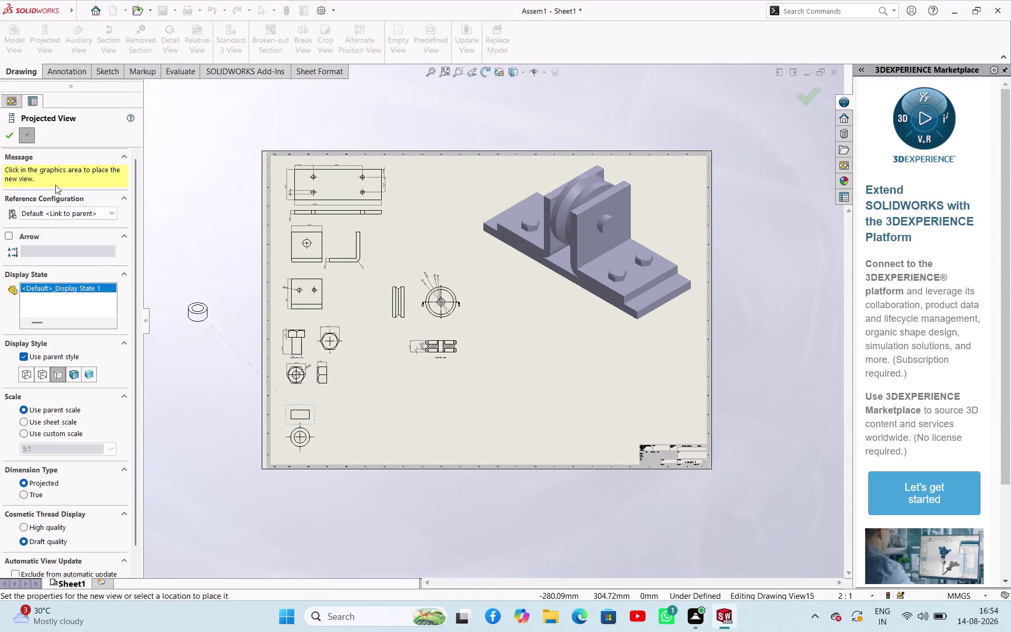
click(12, 141)
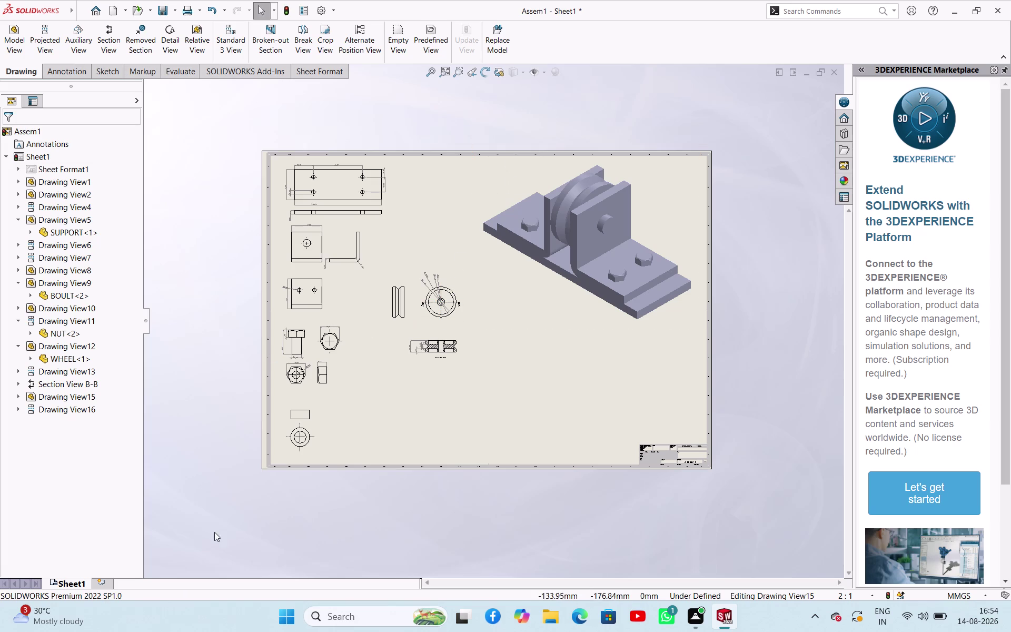
click(73, 68)
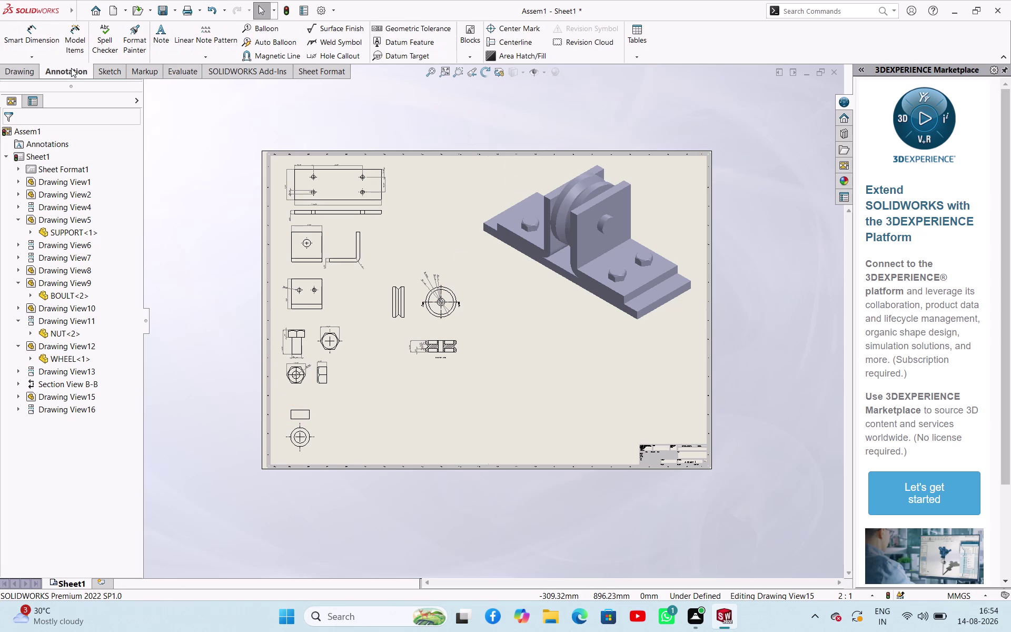
Dimension the bushing with 6.25 and 10 mm diameters and a 5 mm thickness.
click(14, 45)
scroll(down, 3)
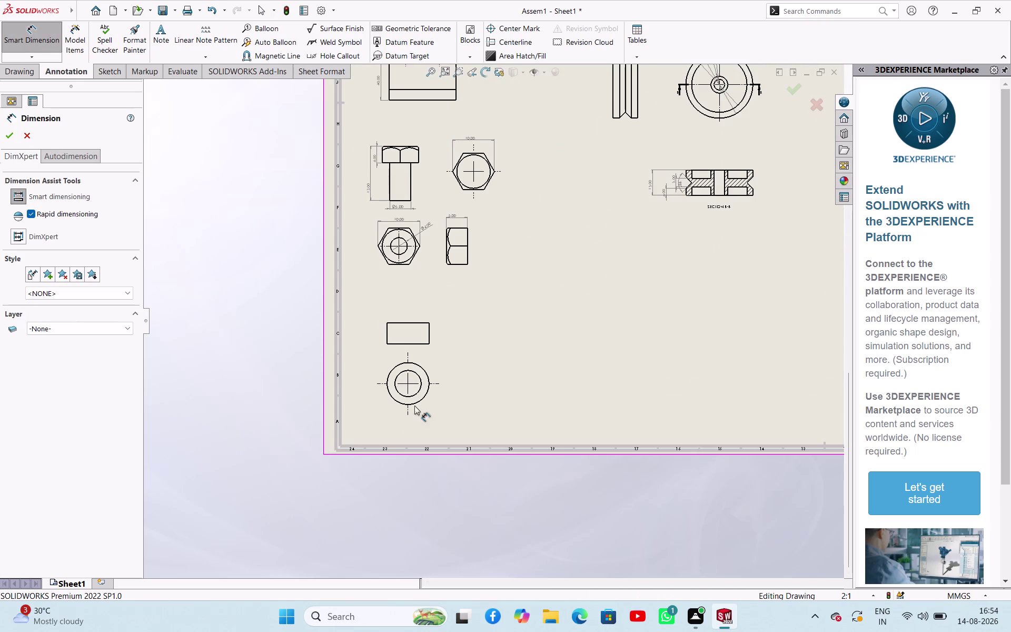
click(421, 380)
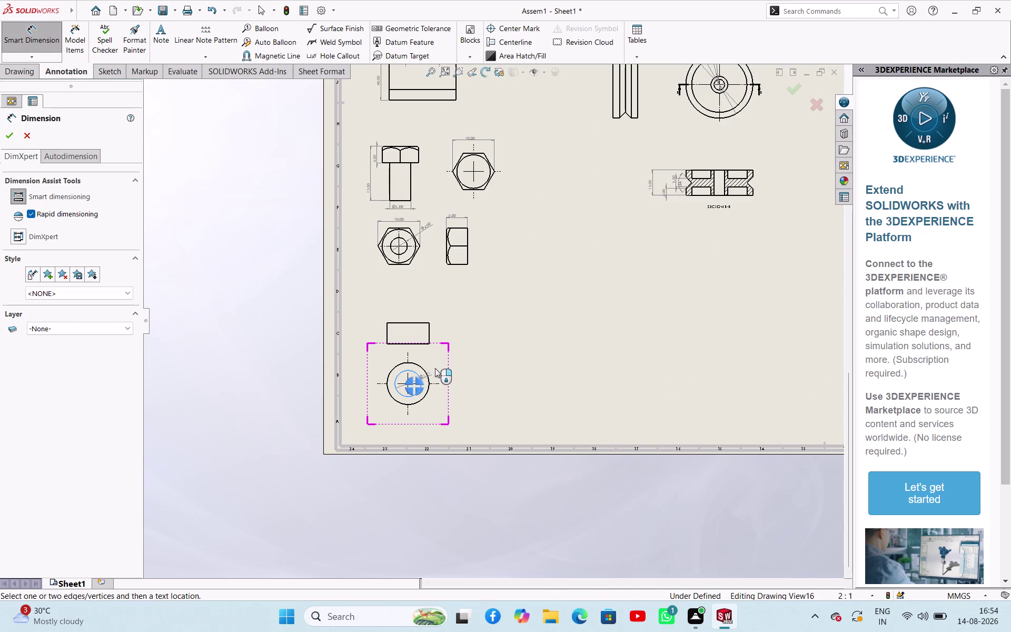
click(466, 354)
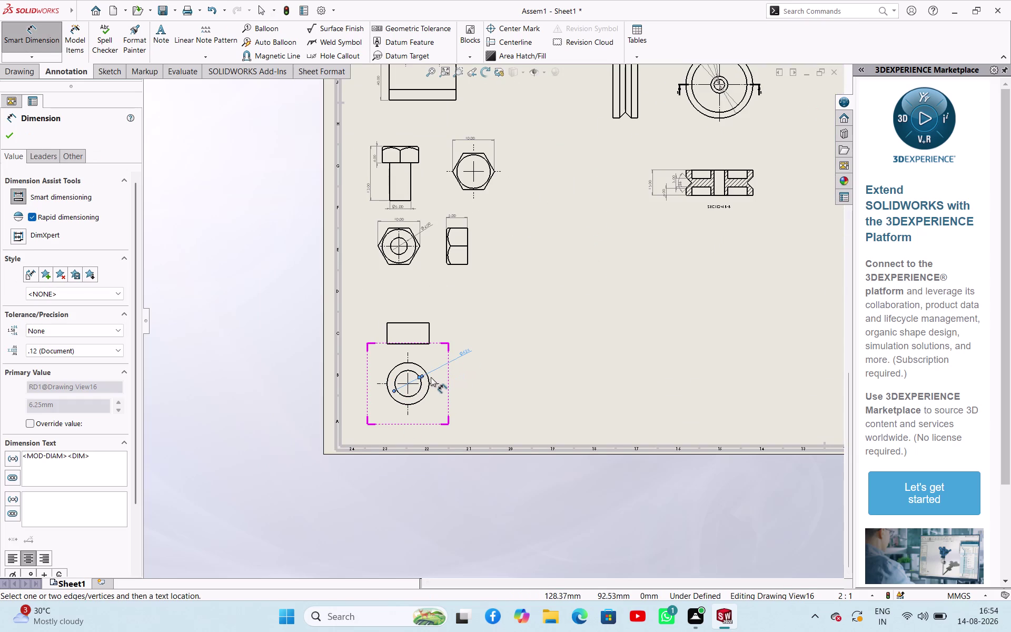
click(430, 379)
click(474, 365)
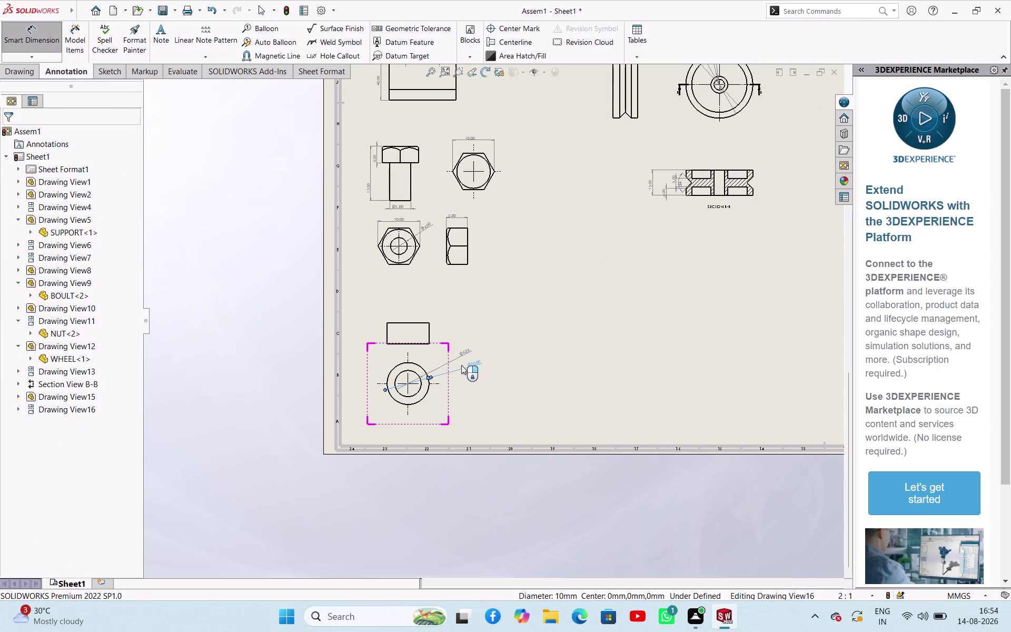
click(429, 333)
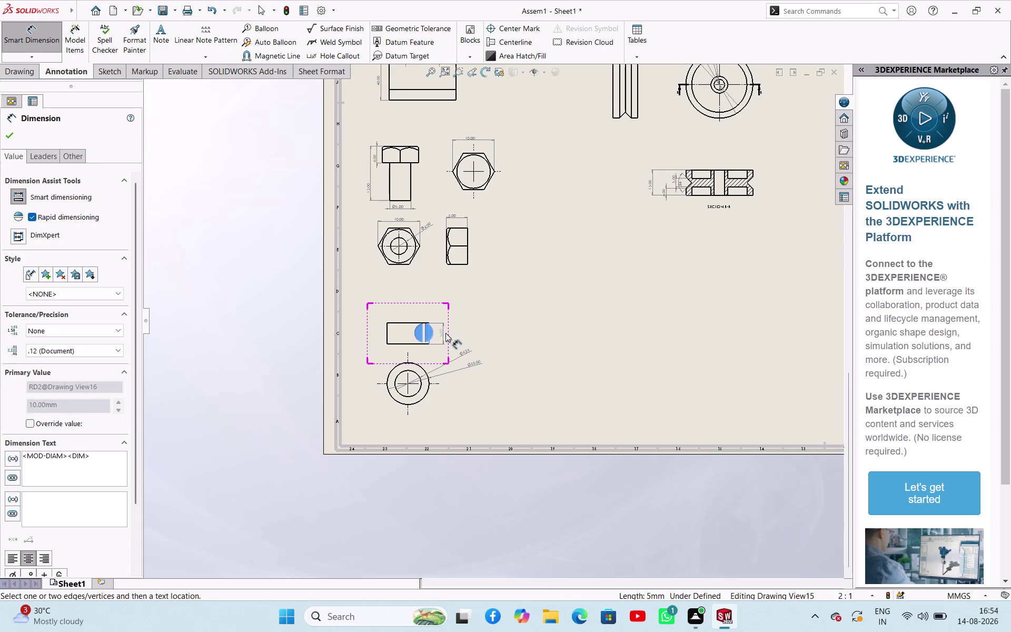
click(443, 332)
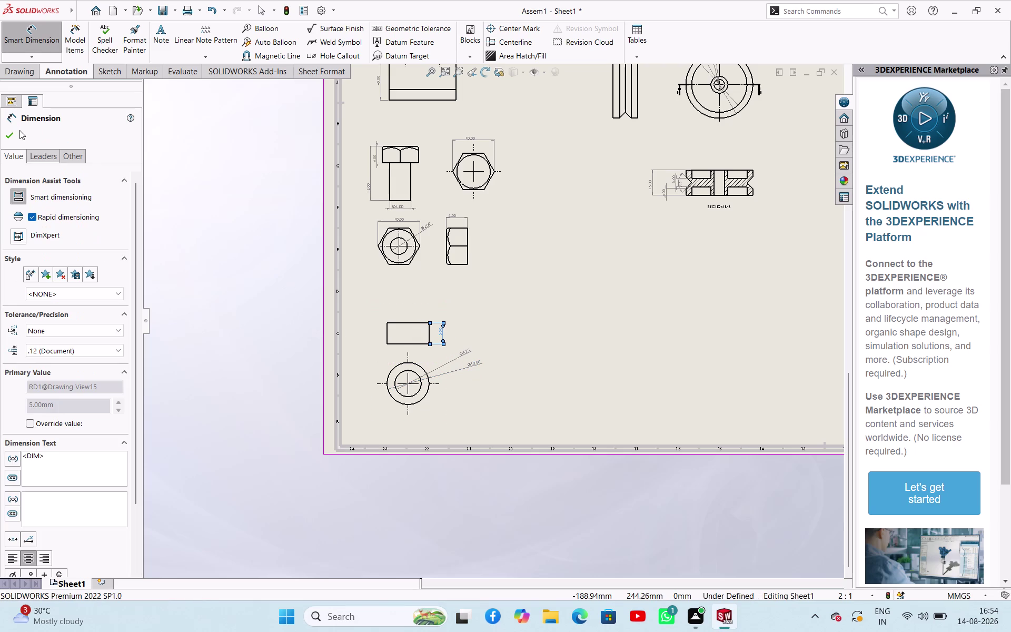
click(17, 140)
click(248, 270)
Zoom out over the sheet and select the bushing's circular view to show its properties.
scroll(up, 3)
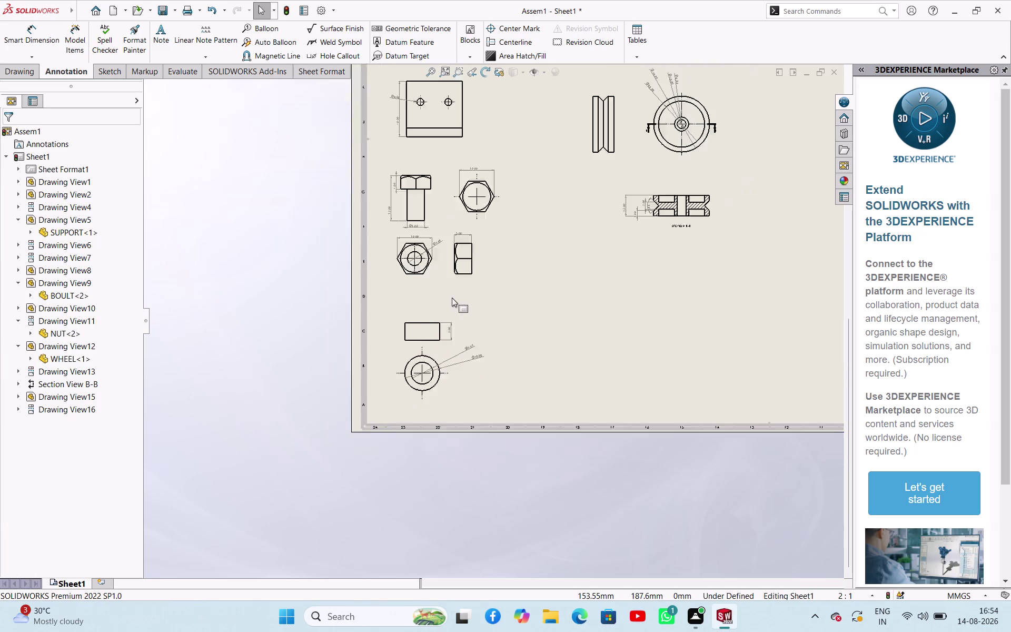
scroll(up, 3)
scroll(up, 3)
scroll(up, 3)
scroll(down, 3)
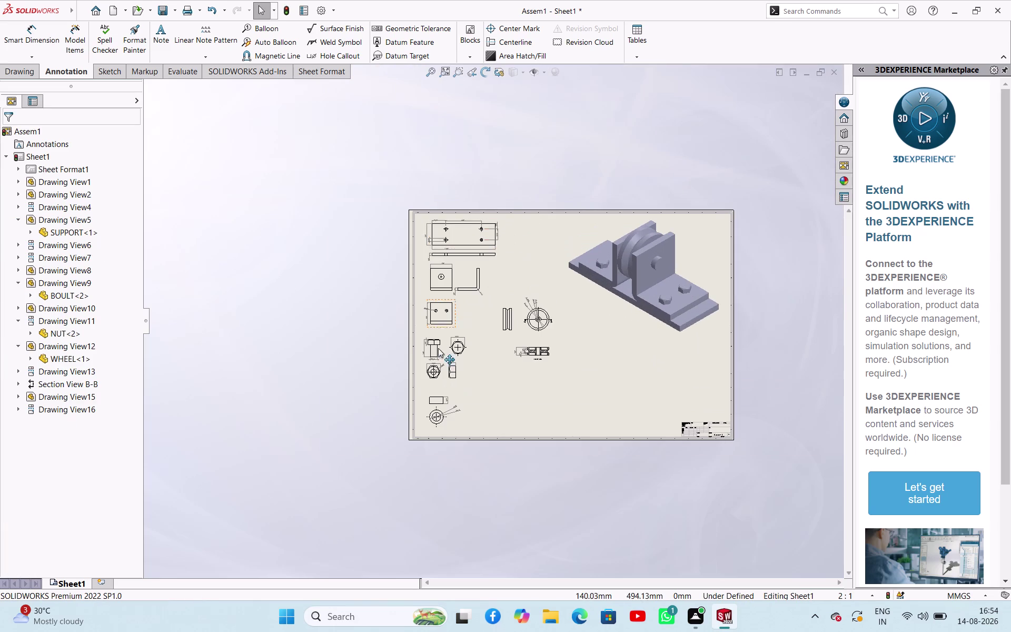
scroll(down, 3)
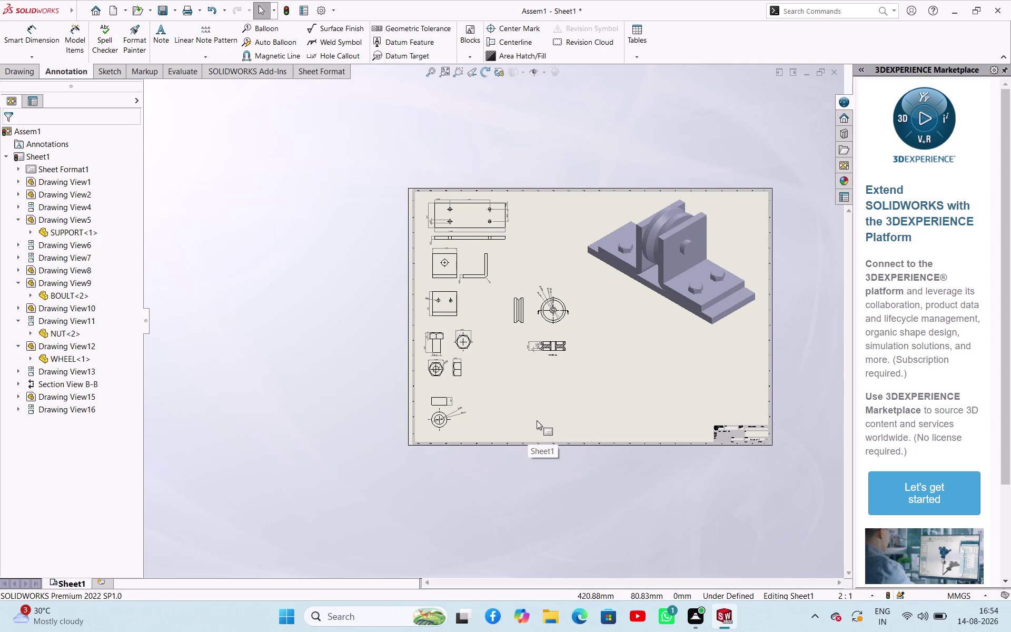
scroll(down, 3)
scroll(up, 3)
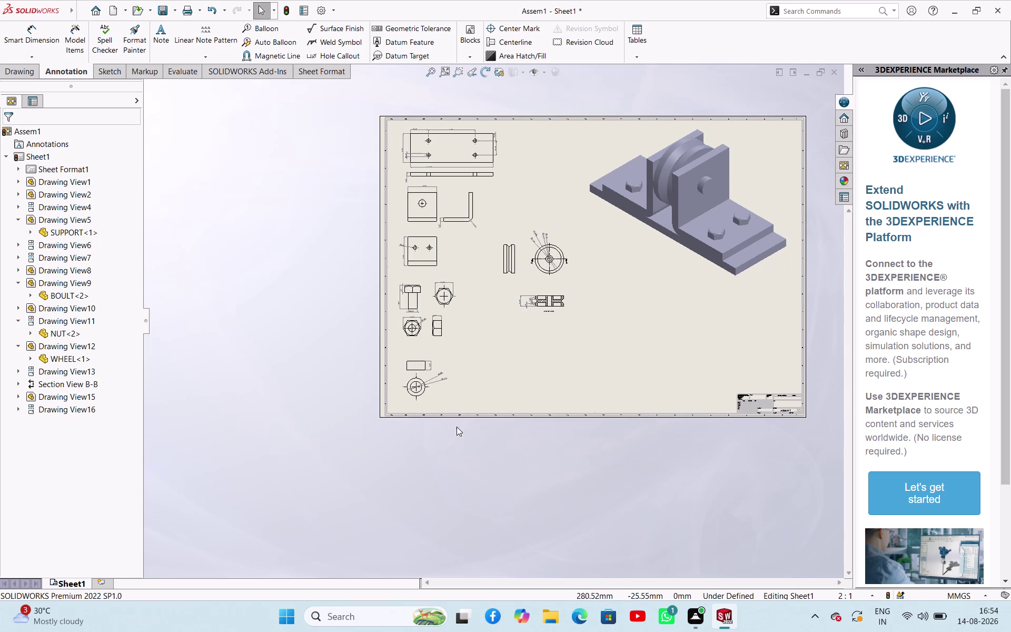
click(316, 372)
click(401, 394)
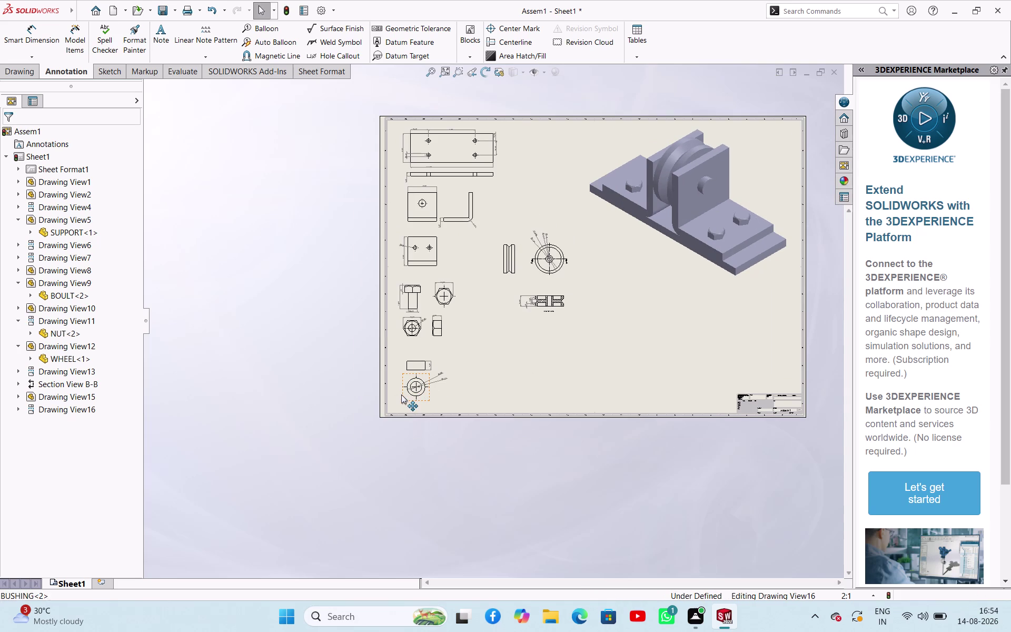
scroll(down, 3)
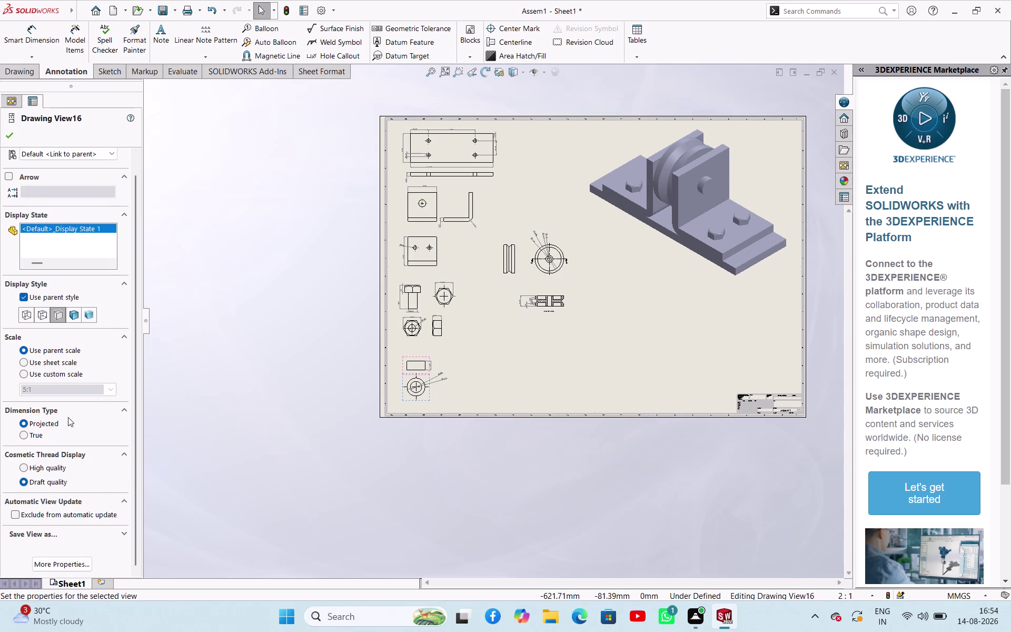
Switch the bushing view to a custom scale and clear the existing ratio.
click(24, 372)
double_click(43, 391)
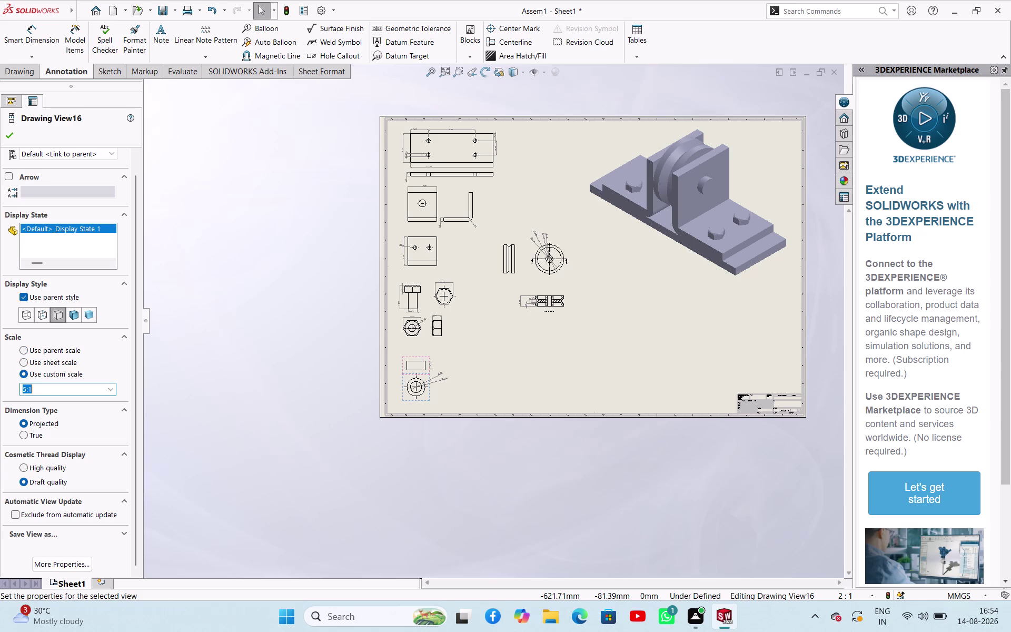
key(6)
key(semicolon)
key(BackSpace)
key(BackSpace)
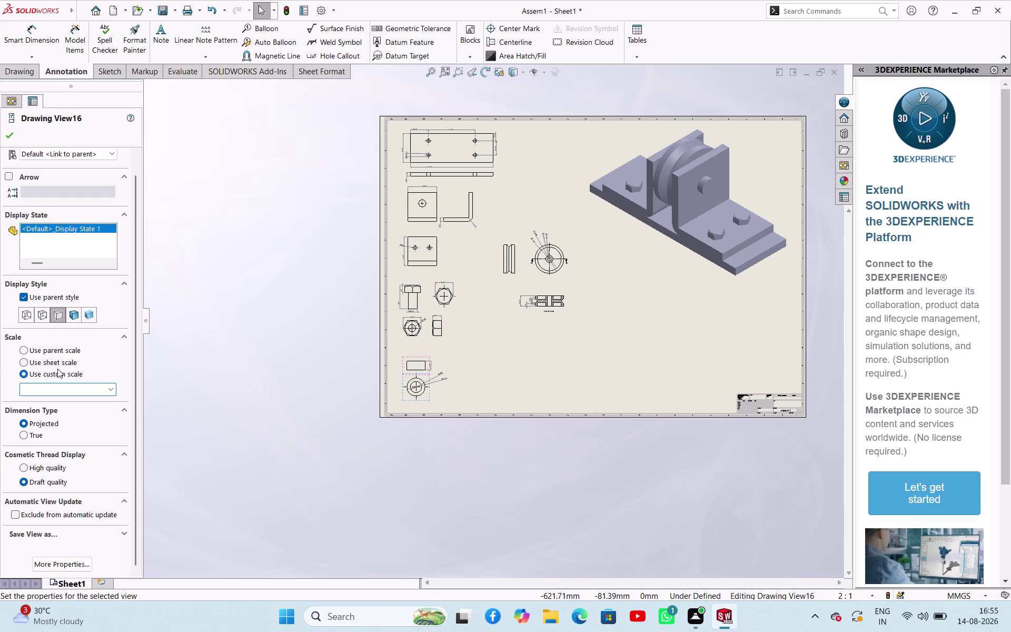
Enter a 5:1 custom scale and close the view's settings.
click(52, 363)
click(612, 236)
double_click(64, 391)
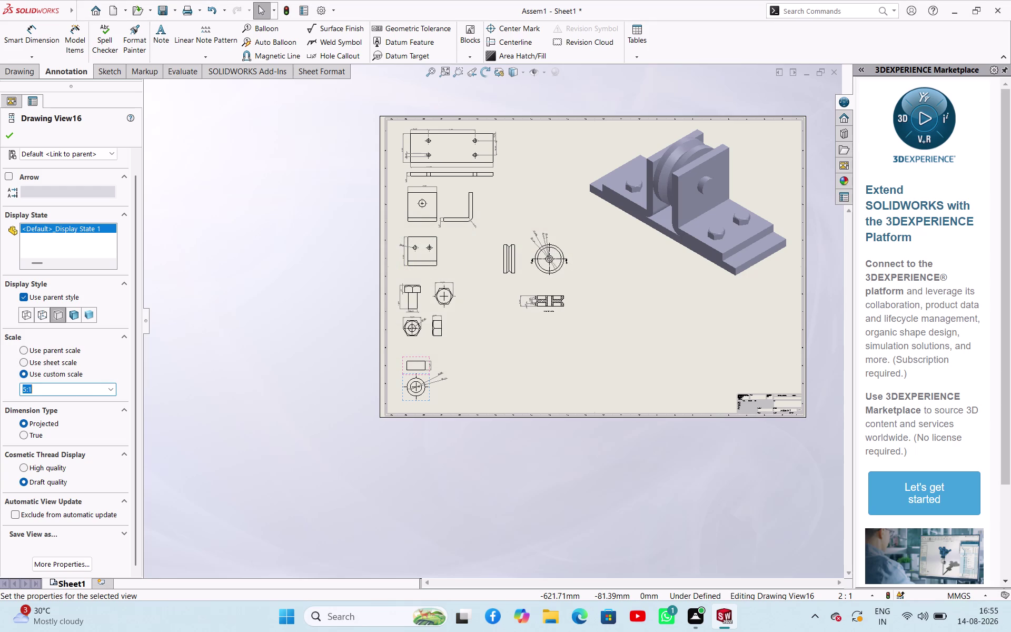
key(6)
key(semicolon)
key(BackSpace)
key(ctrl+semicolon)
key(shift+colon)
key(1)
click(281, 402)
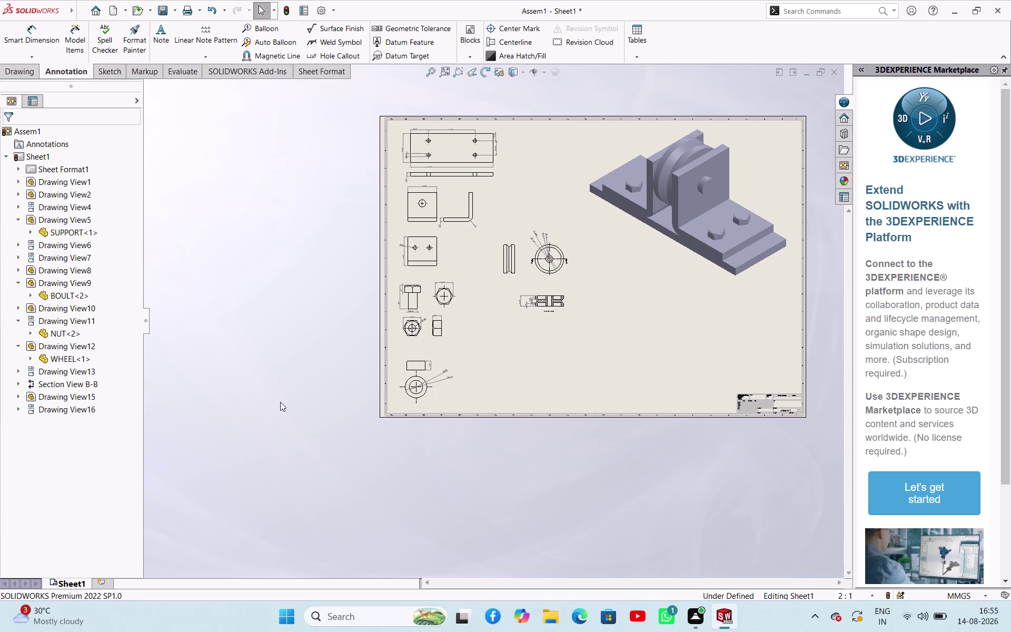
scroll(down, 3)
scroll(up, 3)
scroll(down, 3)
Select the BOULT side view and the bolt view on the sheet.
scroll(down, 3)
scroll(up, 3)
click(382, 276)
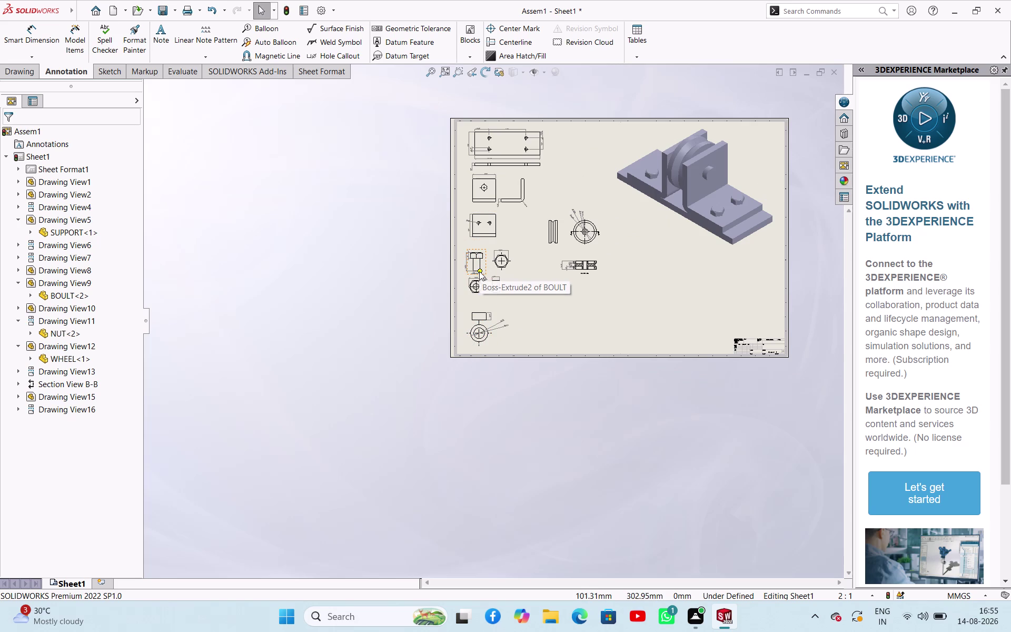
click(527, 404)
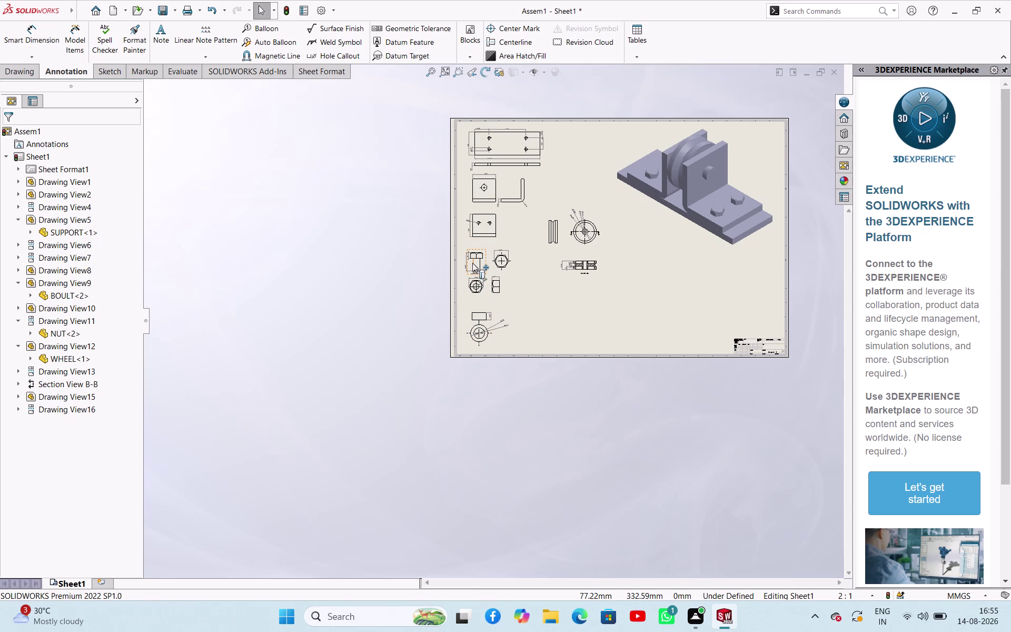
click(474, 262)
click(505, 263)
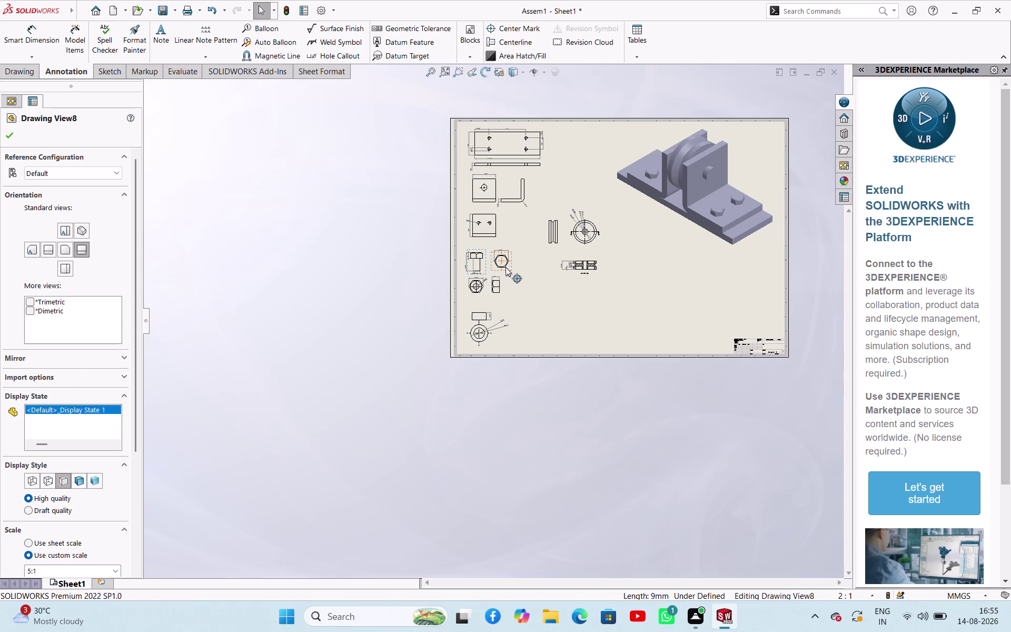
Add center marks to the circular bolt and nut views and close the command.
click(495, 286)
click(474, 286)
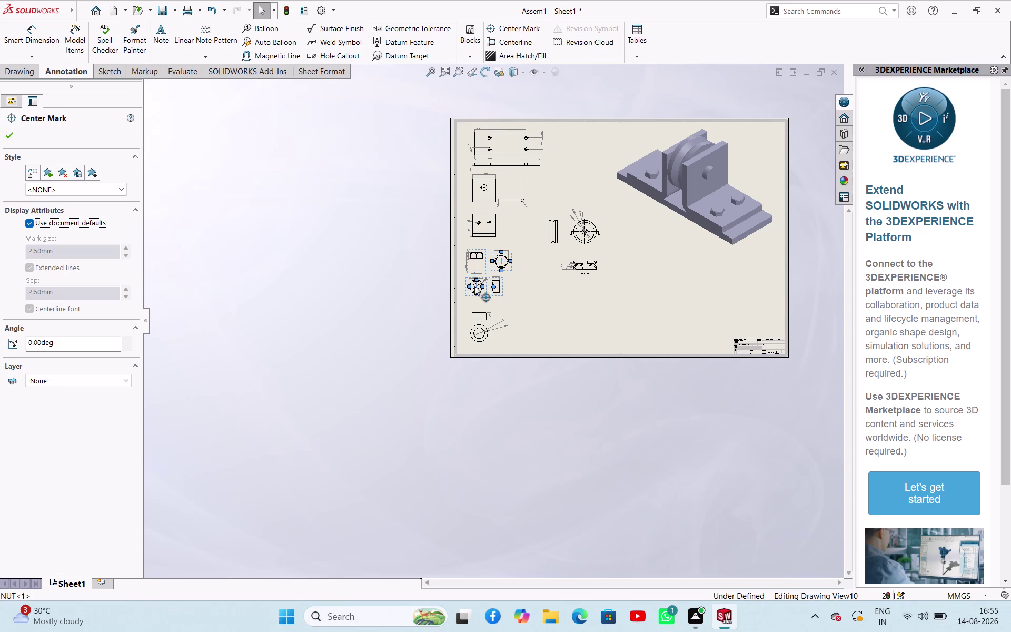
scroll(down, 3)
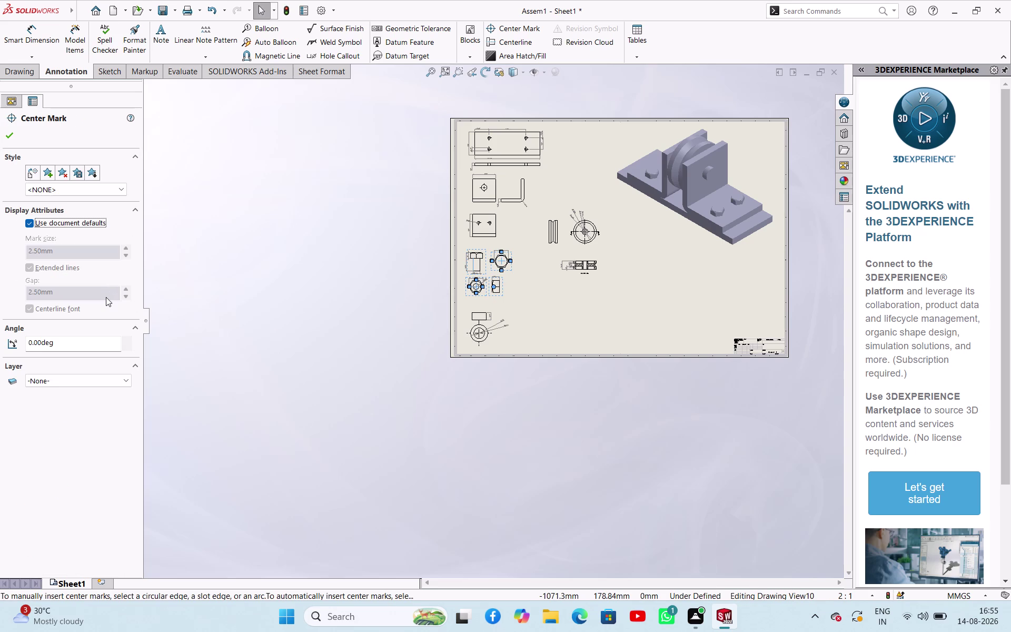
scroll(down, 3)
click(237, 261)
key(Escape)
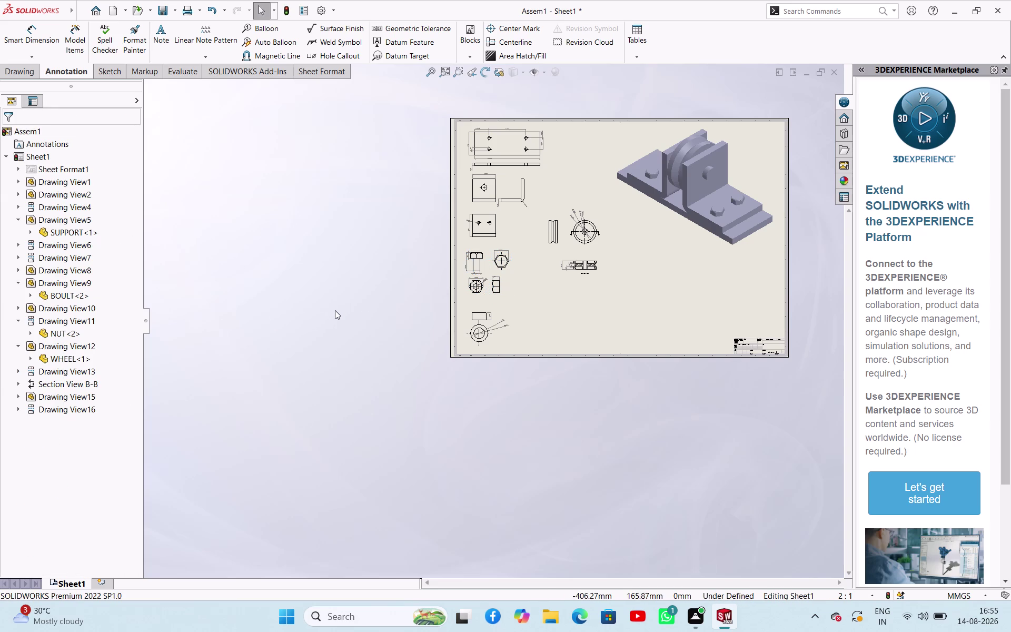
key(Escape)
scroll(down, 3)
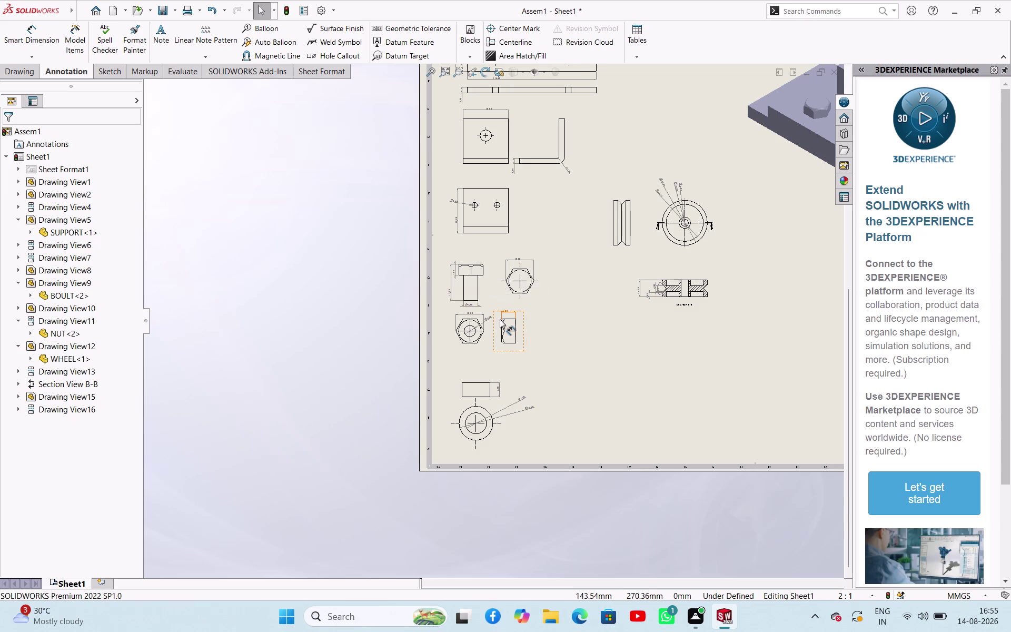
Drag the nut views slightly lower on the sheet.
drag(495, 319, 515, 355)
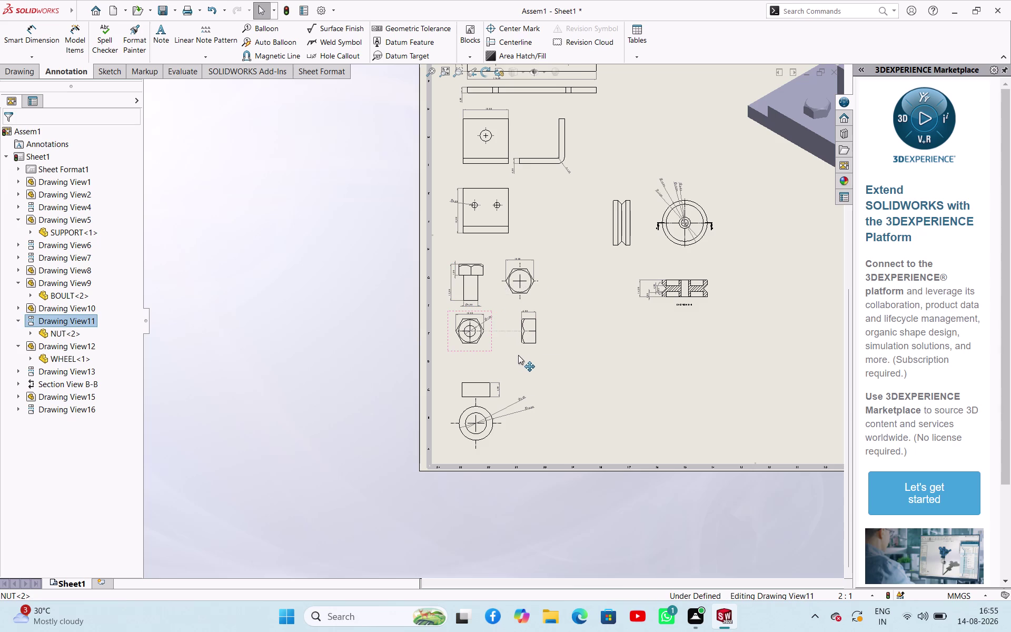
drag(515, 355, 523, 355)
drag(487, 350, 492, 369)
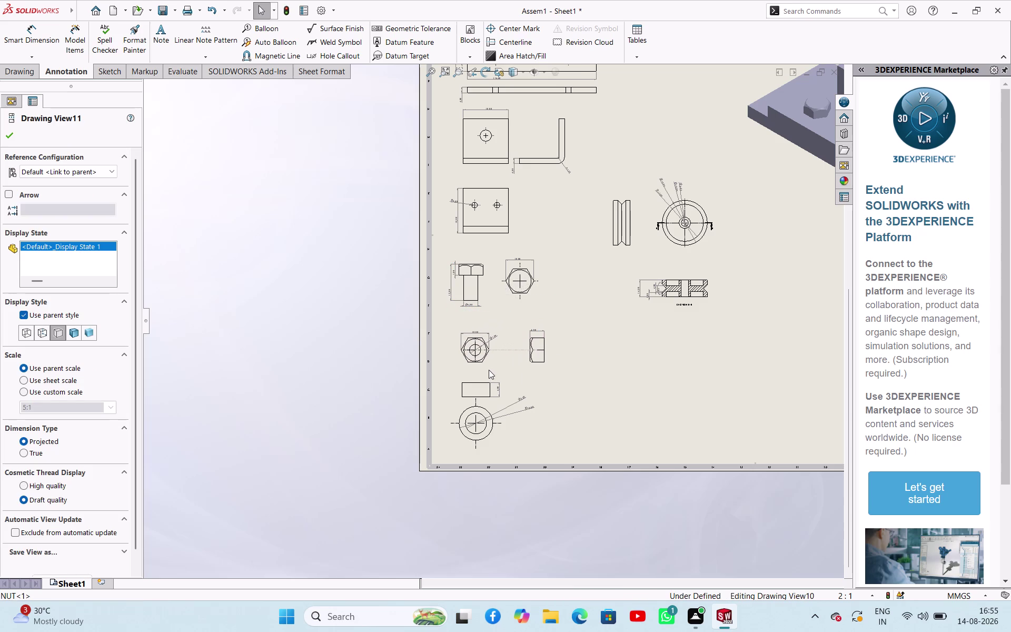
drag(491, 369, 490, 370)
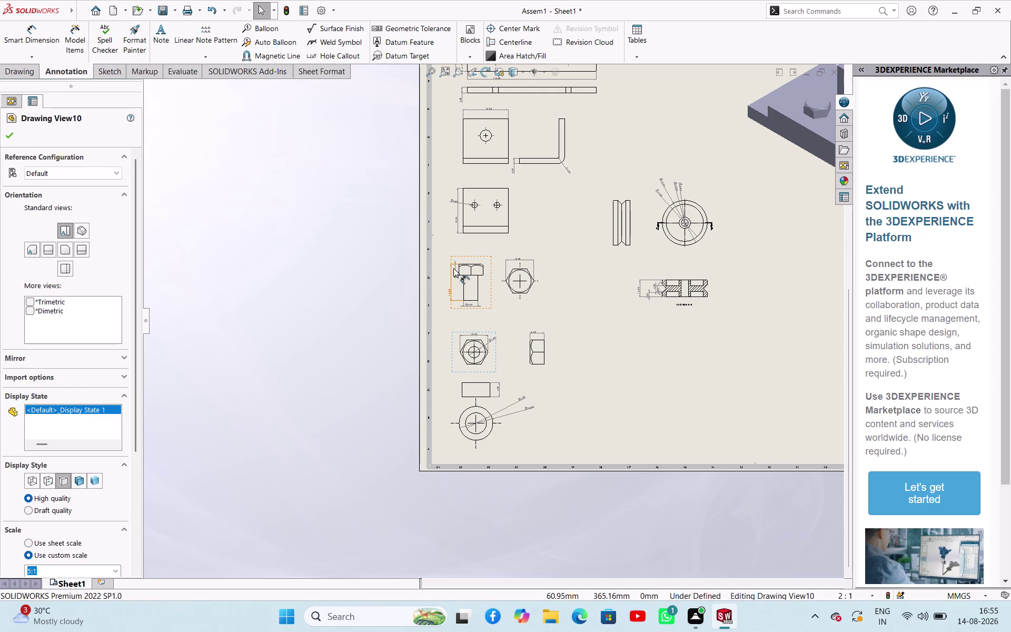
Enlarge the bolt side view to a 5:1 custom scale.
click(453, 272)
click(343, 251)
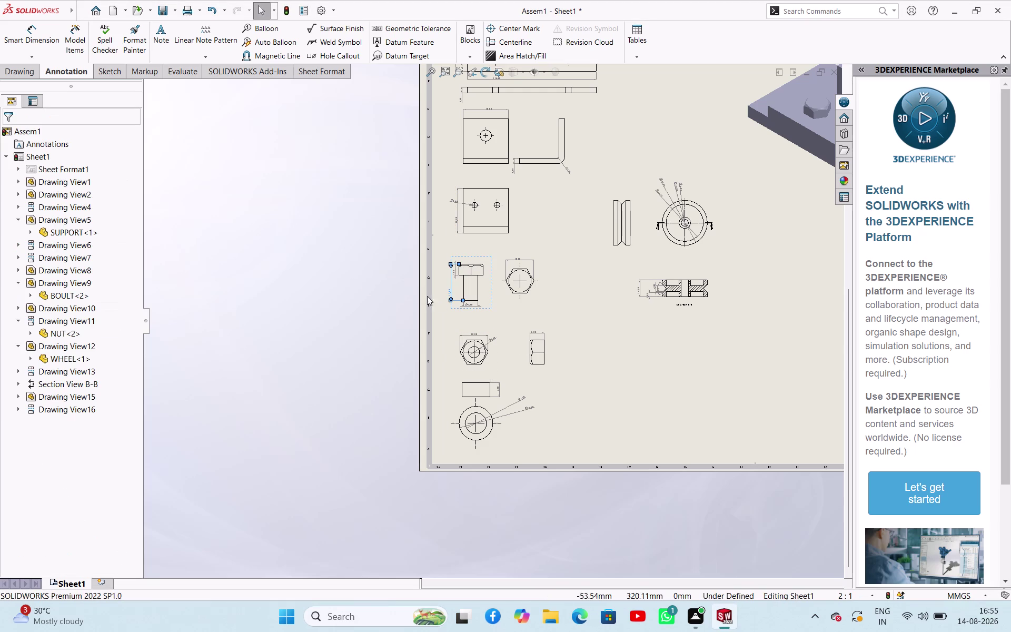
click(492, 288)
scroll(down, 3)
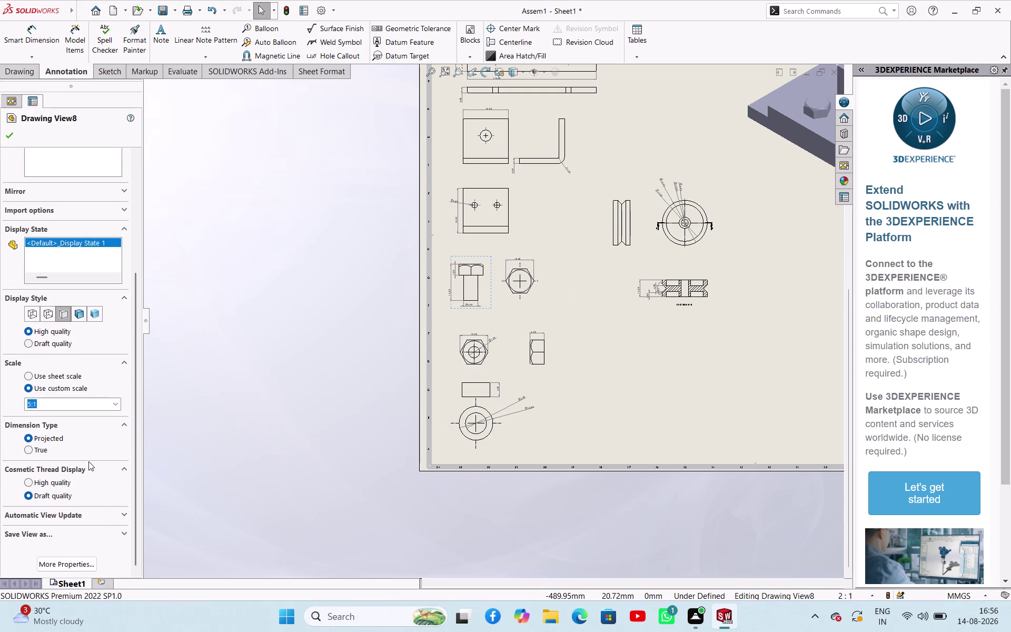
click(69, 409)
double_click(51, 403)
click(49, 402)
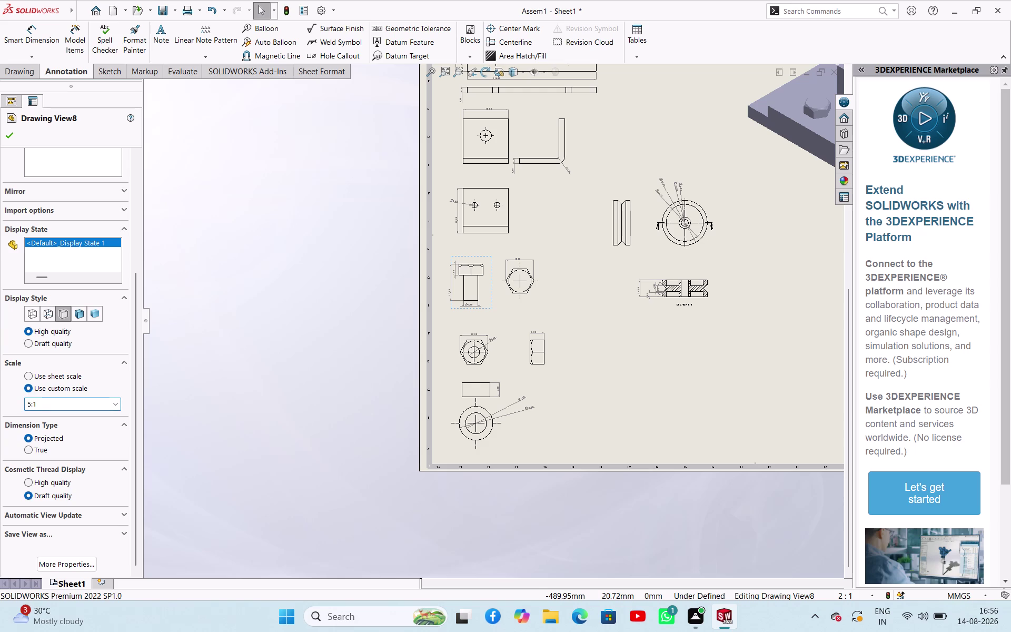
click(32, 404)
key(BackSpace)
key(7)
click(223, 396)
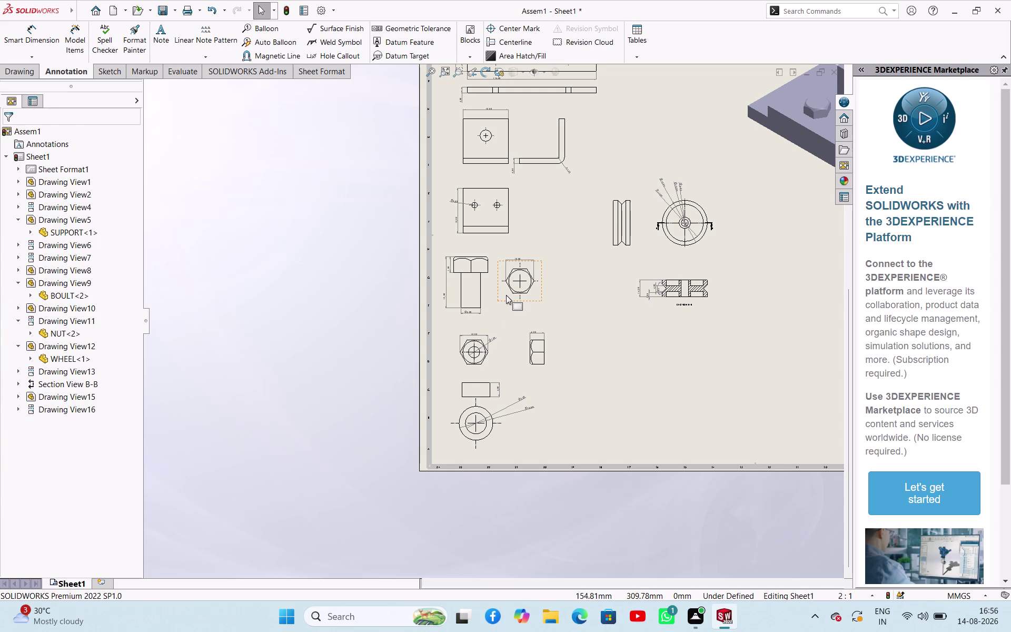
Enlarge the bolt's hexagonal end view by changing its custom scale value to 7.
click(506, 295)
scroll(down, 3)
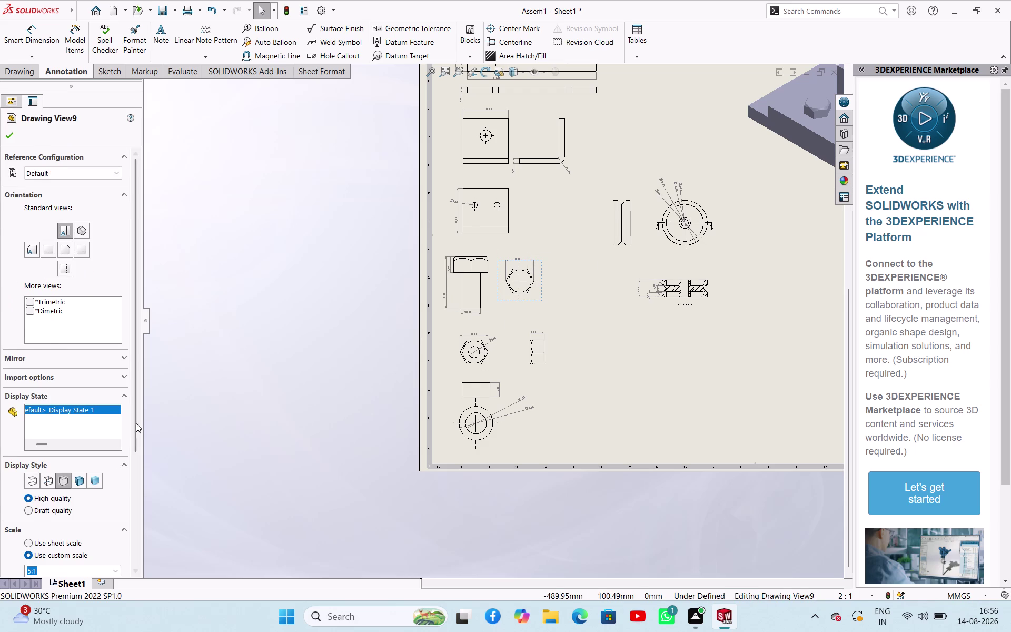
scroll(down, 3)
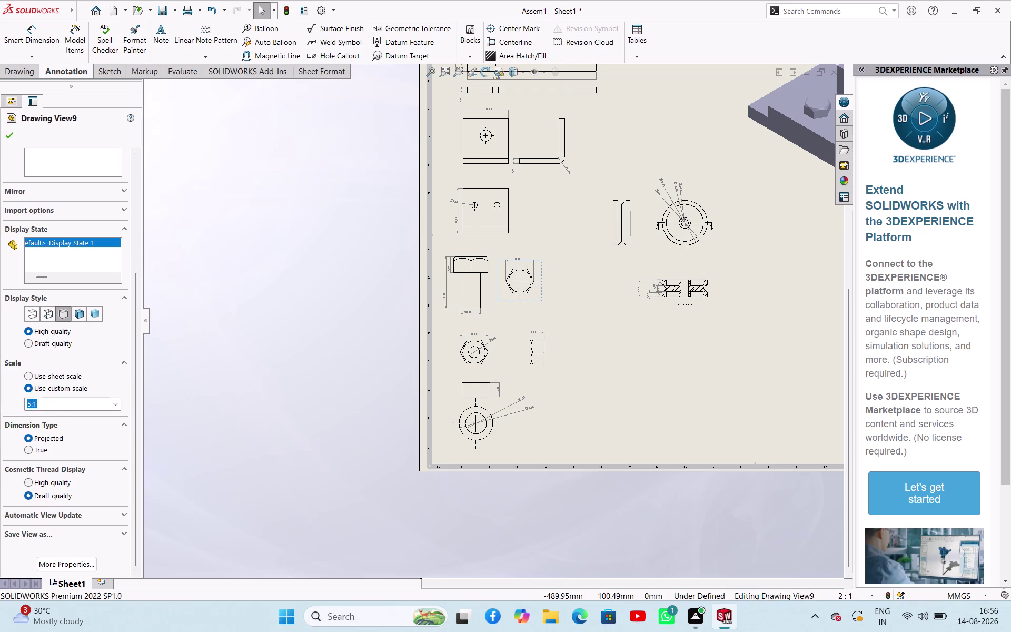
click(41, 404)
click(38, 404)
click(31, 404)
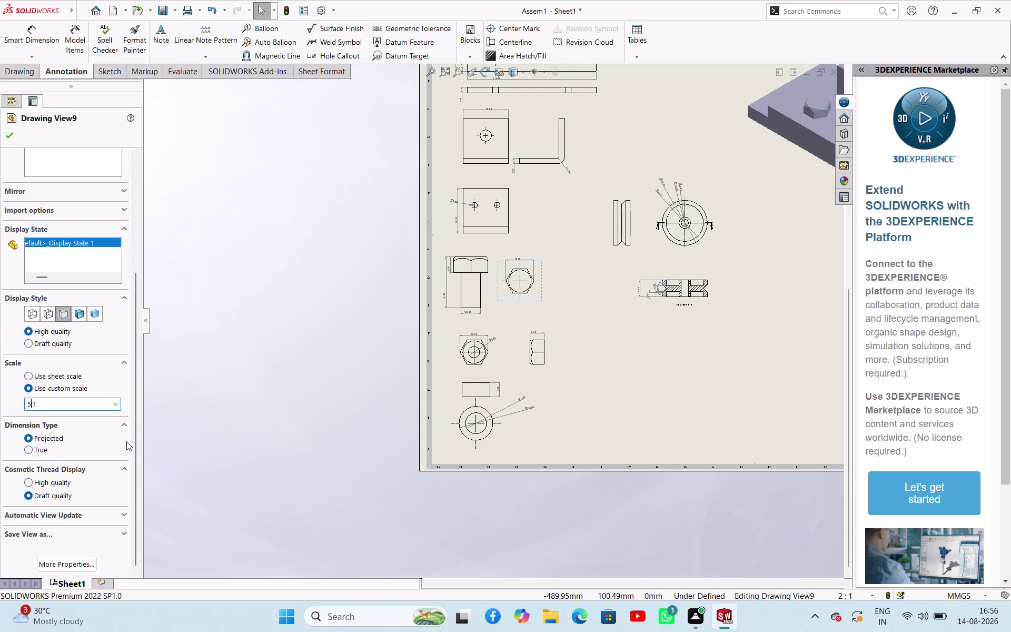
key(BackSpace)
key(7)
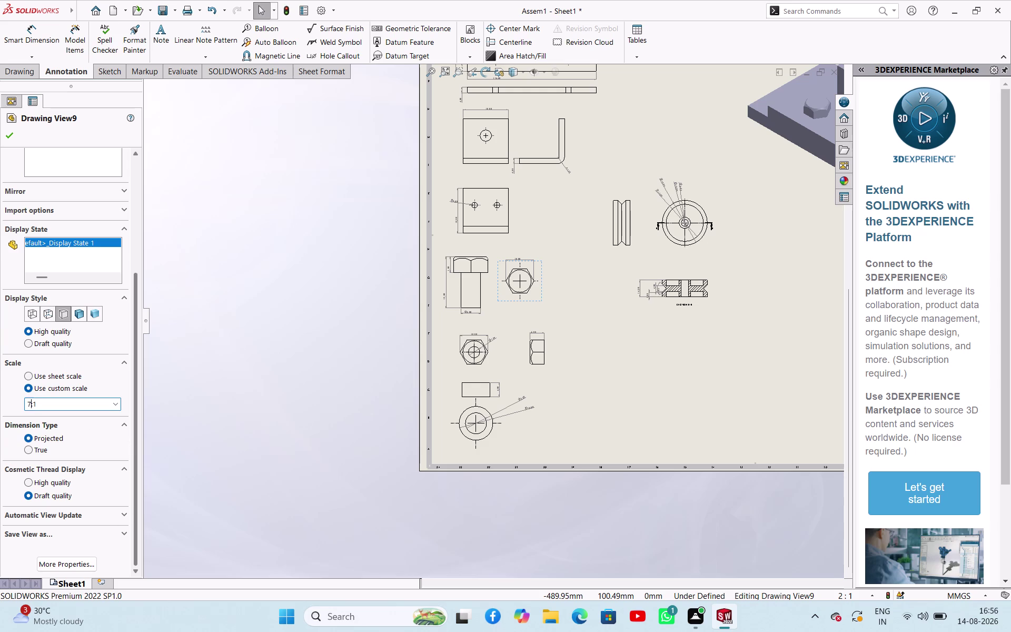
click(257, 391)
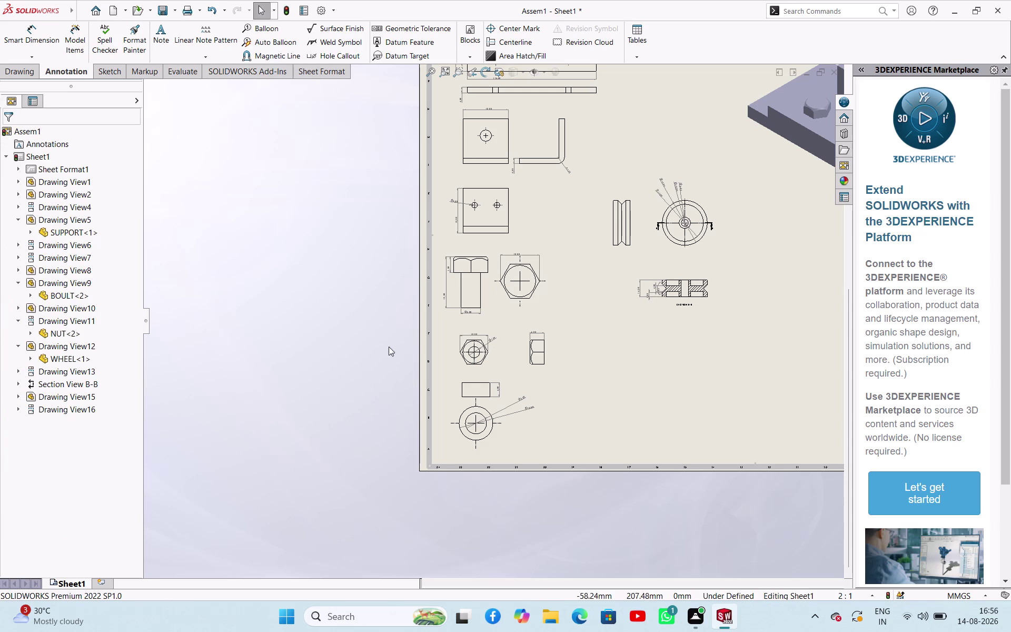
Enlarge the nut views the same way, setting their custom scale value to 7.
click(376, 336)
click(497, 362)
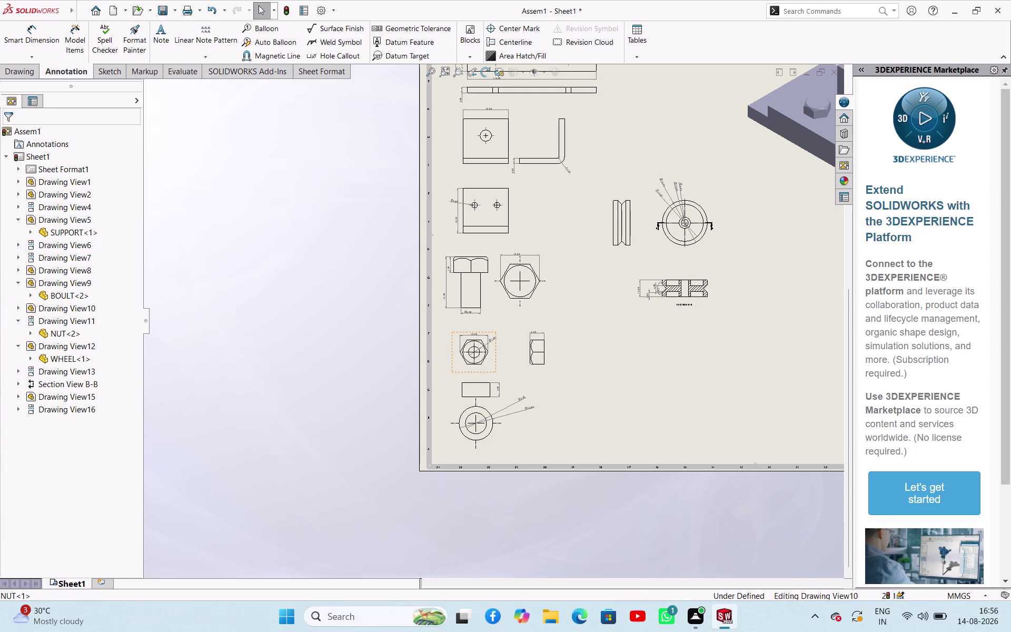
drag(136, 356, 145, 431)
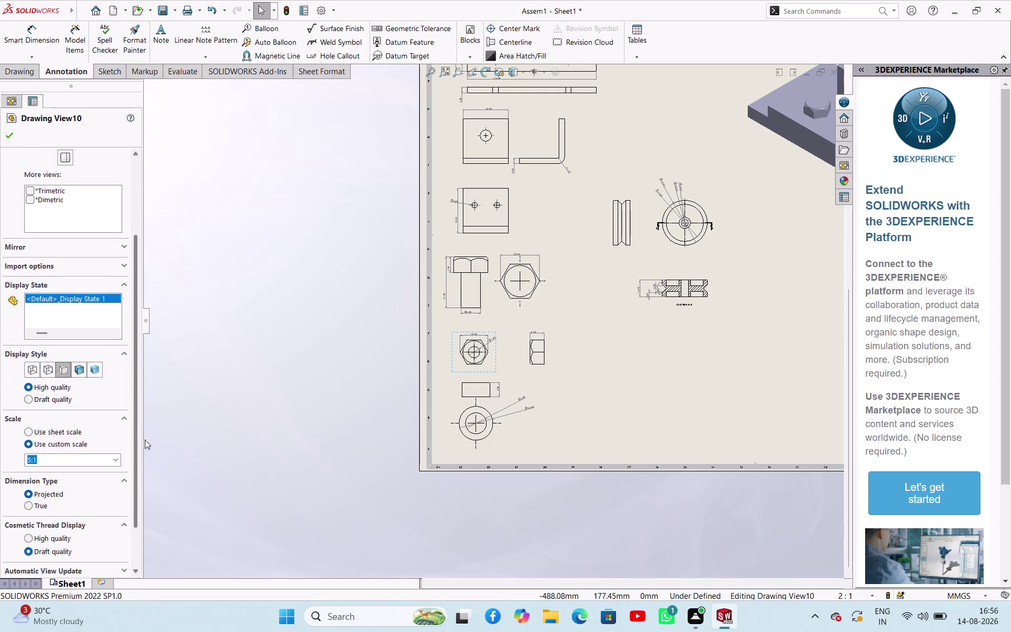
drag(145, 430, 142, 464)
click(69, 415)
click(59, 414)
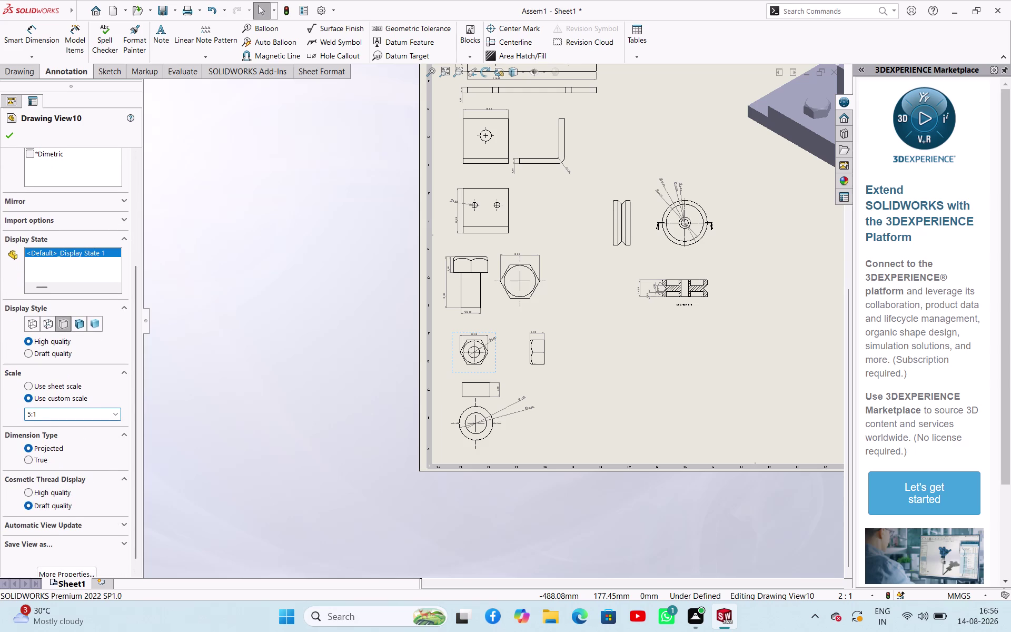
click(28, 412)
key(Right)
key(BackSpace)
key(7)
click(329, 392)
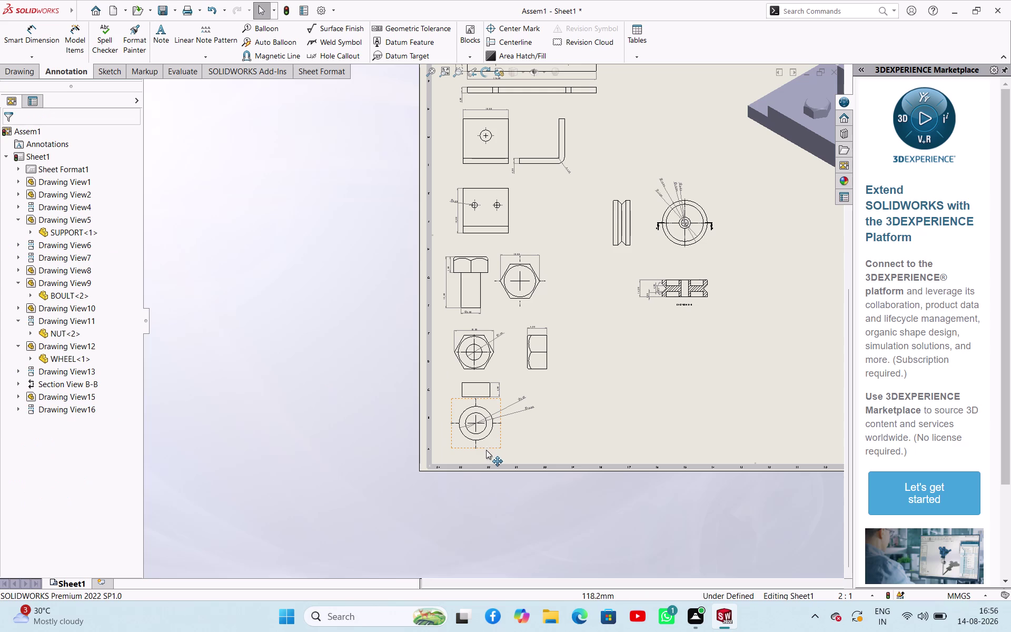
click(497, 435)
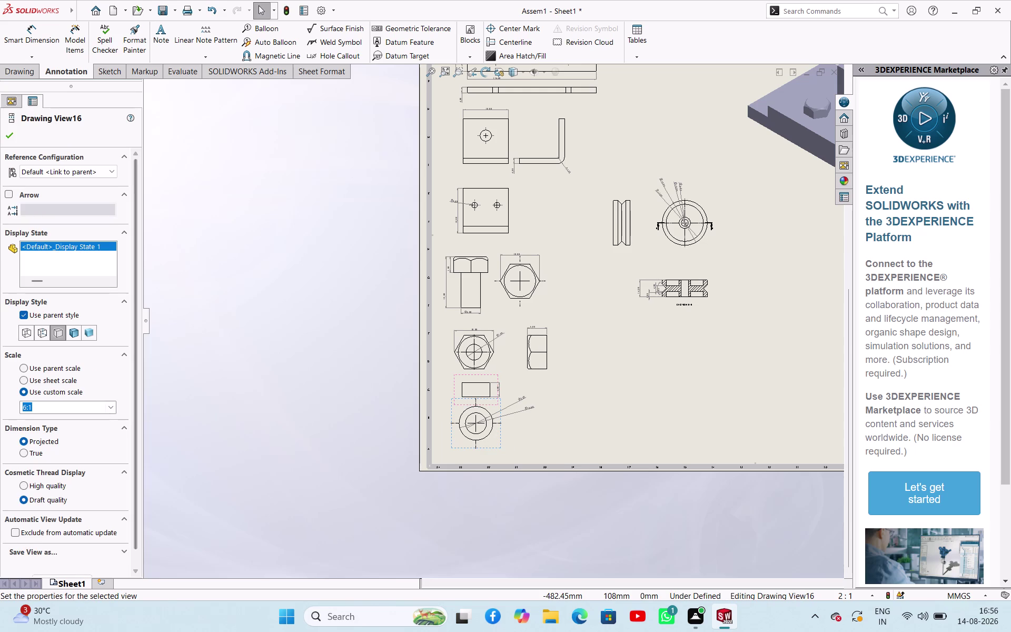
Change the bushing view's custom scale value to 7.
click(82, 409)
click(56, 408)
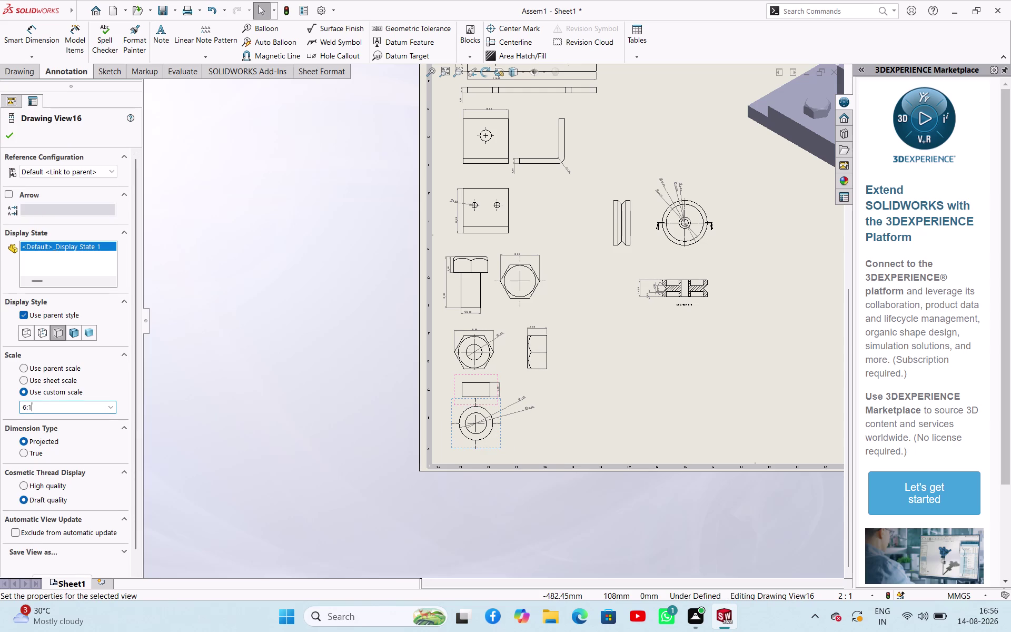
click(27, 409)
key(BackSpace)
key(7)
click(338, 393)
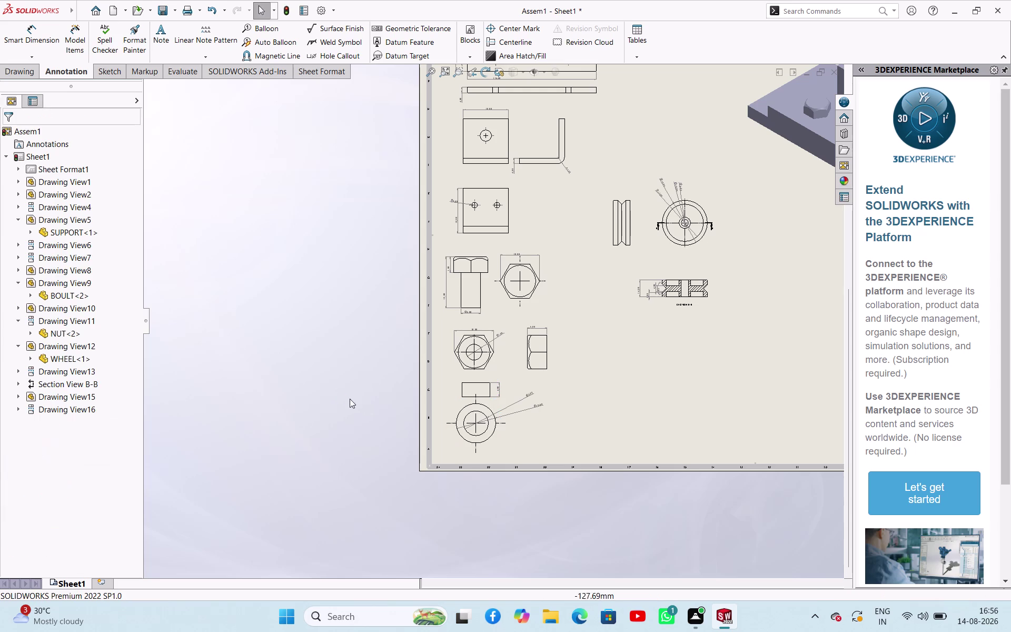
Enlarge the bushing side view by setting its custom scale value to 8.
click(477, 395)
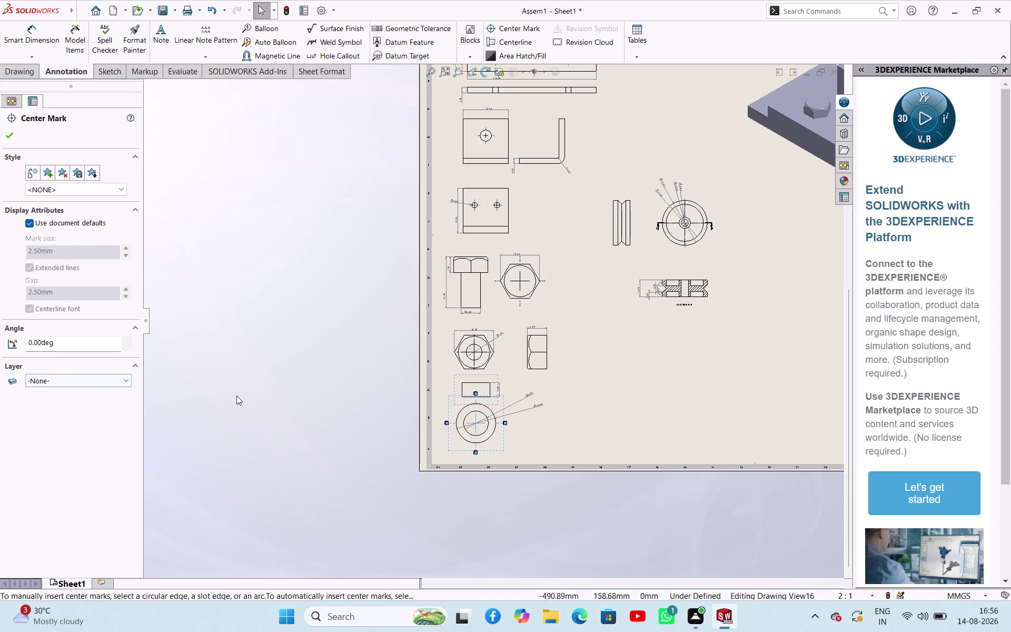
click(244, 395)
click(460, 382)
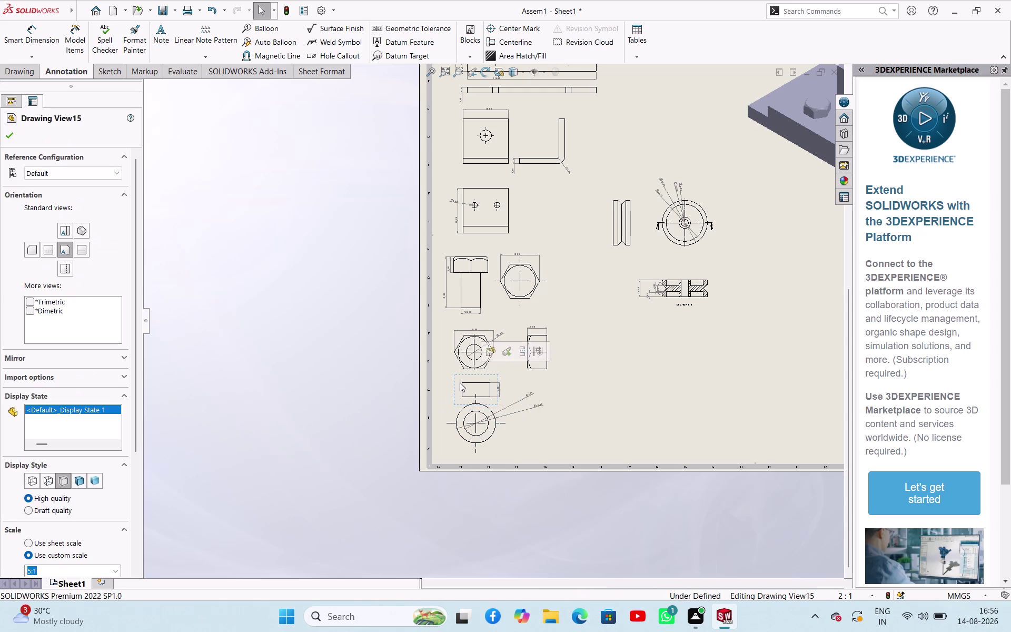
scroll(down, 3)
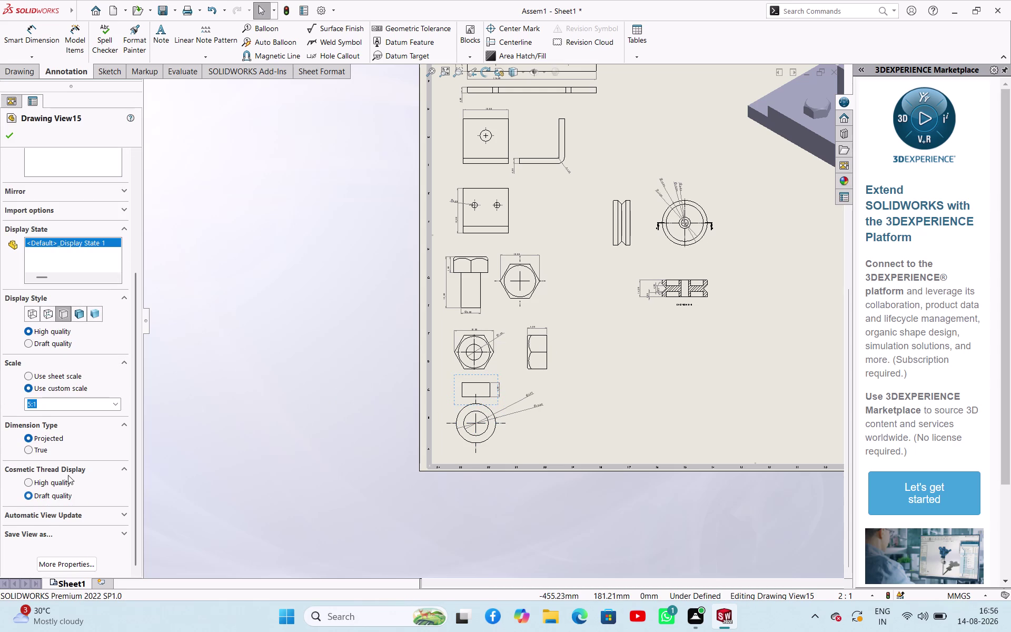
click(31, 404)
click(30, 404)
key(BackSpace)
key(8)
click(357, 418)
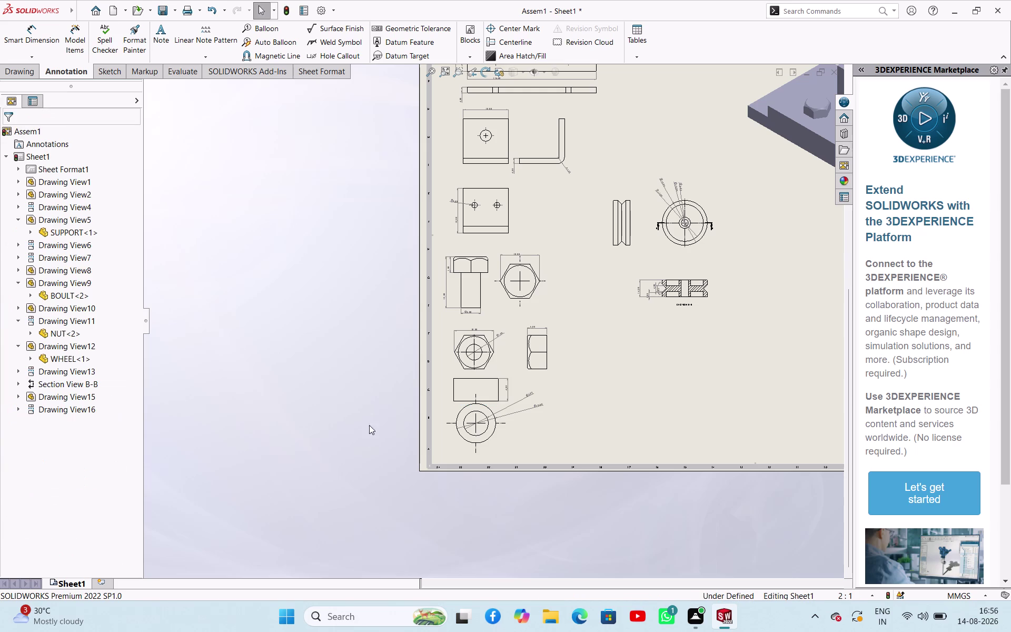
Move the bushing views toward the center of the sheet.
drag(458, 438, 511, 441)
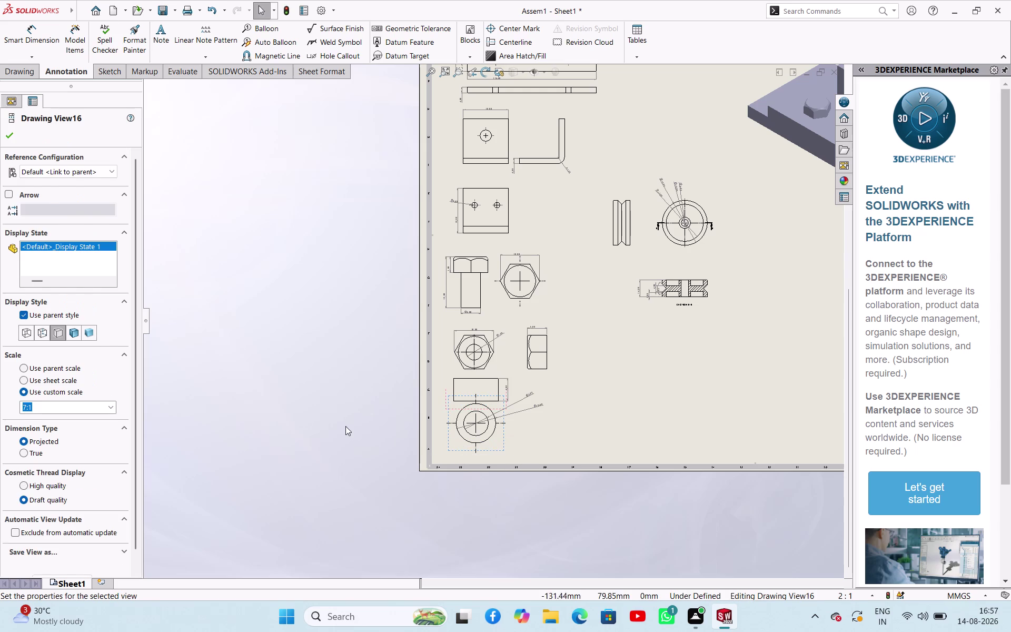
double_click(345, 426)
drag(447, 448, 525, 451)
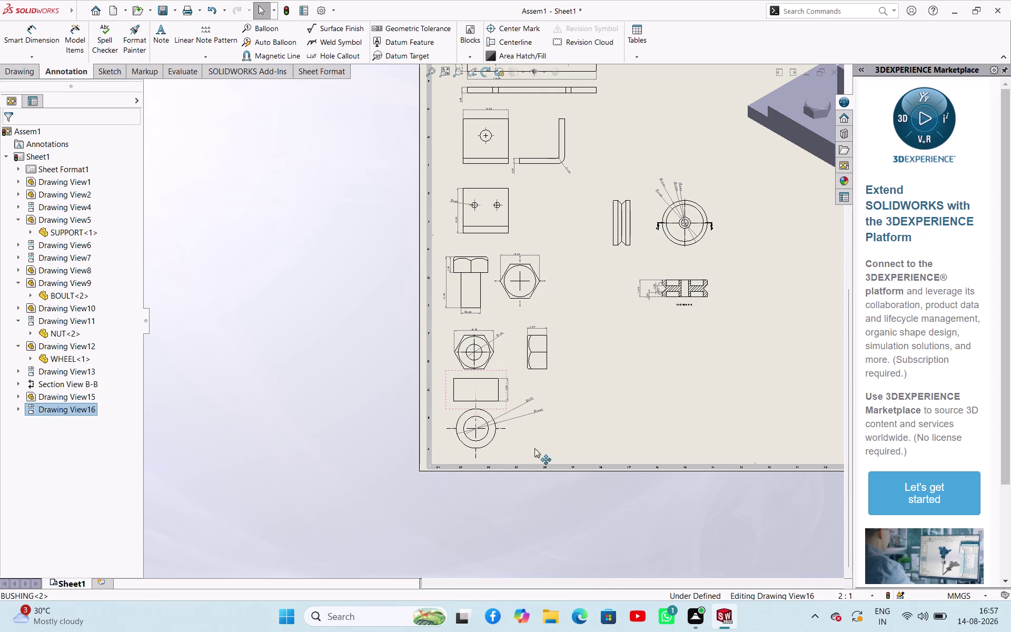
drag(526, 451, 565, 455)
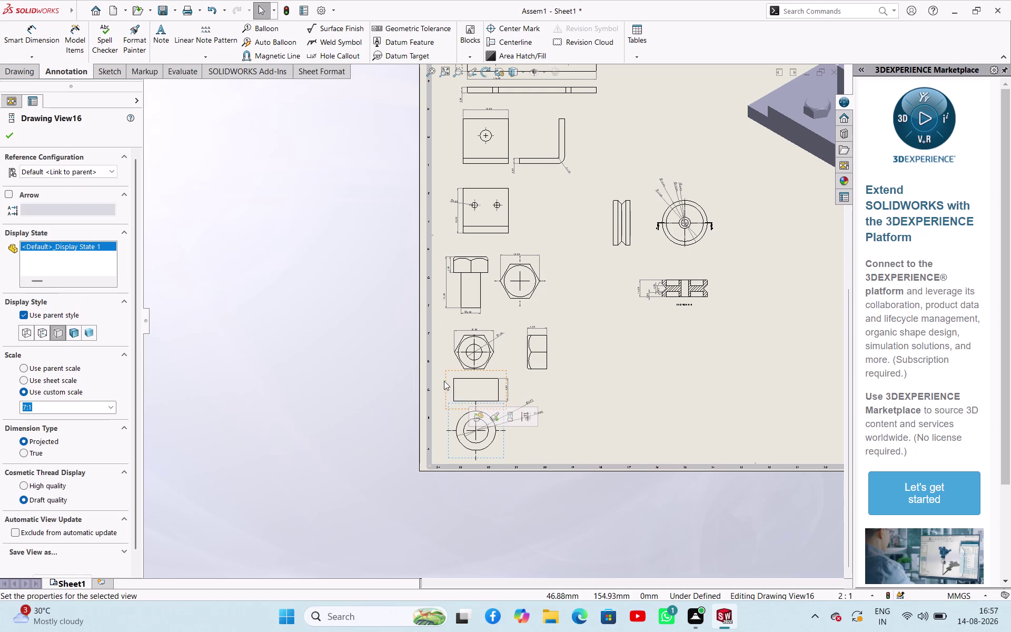
click(393, 380)
drag(446, 383, 587, 370)
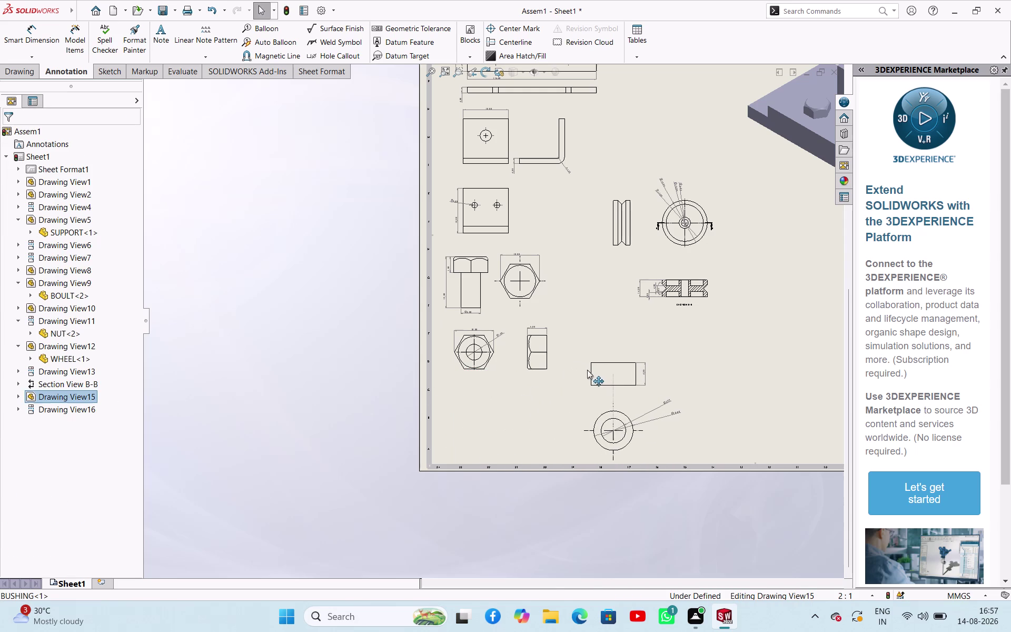
drag(587, 370, 591, 369)
Drag the nut views lower and select the nut's hexagonal view for editing.
double_click(383, 363)
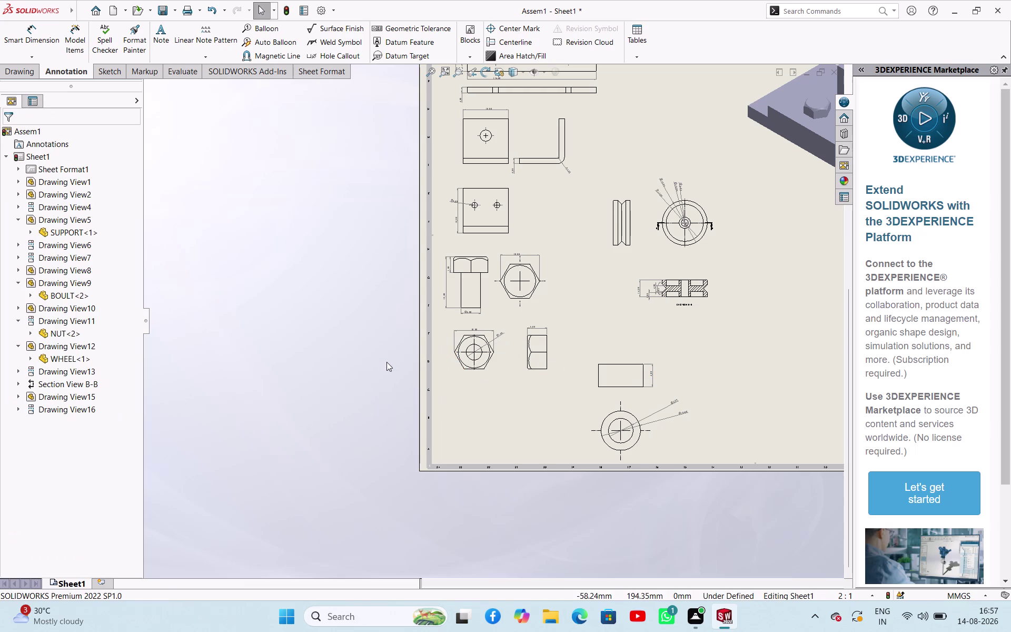
drag(448, 366, 449, 399)
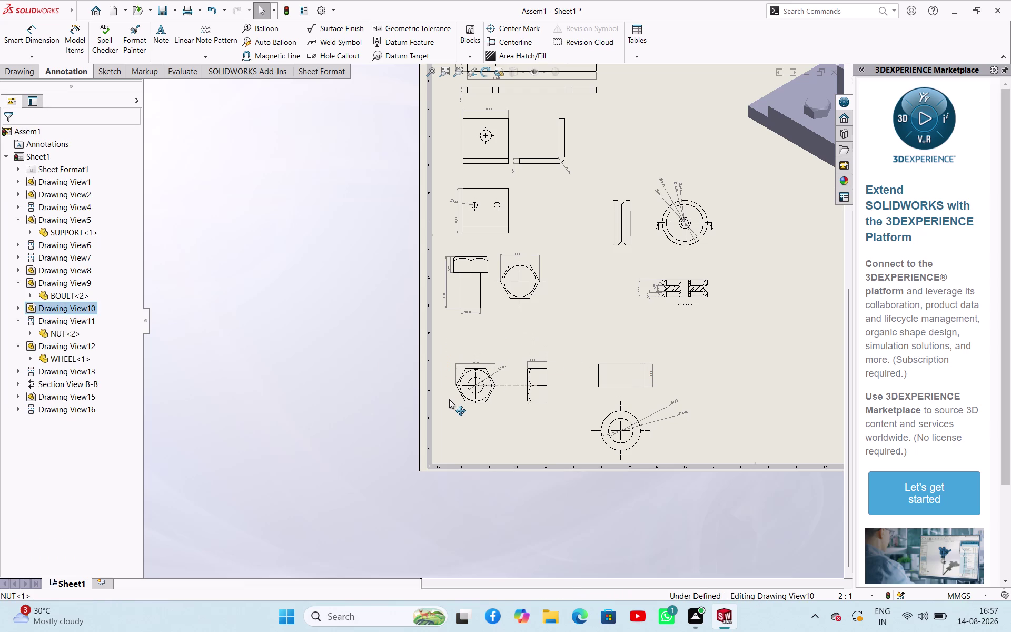
drag(450, 399, 441, 409)
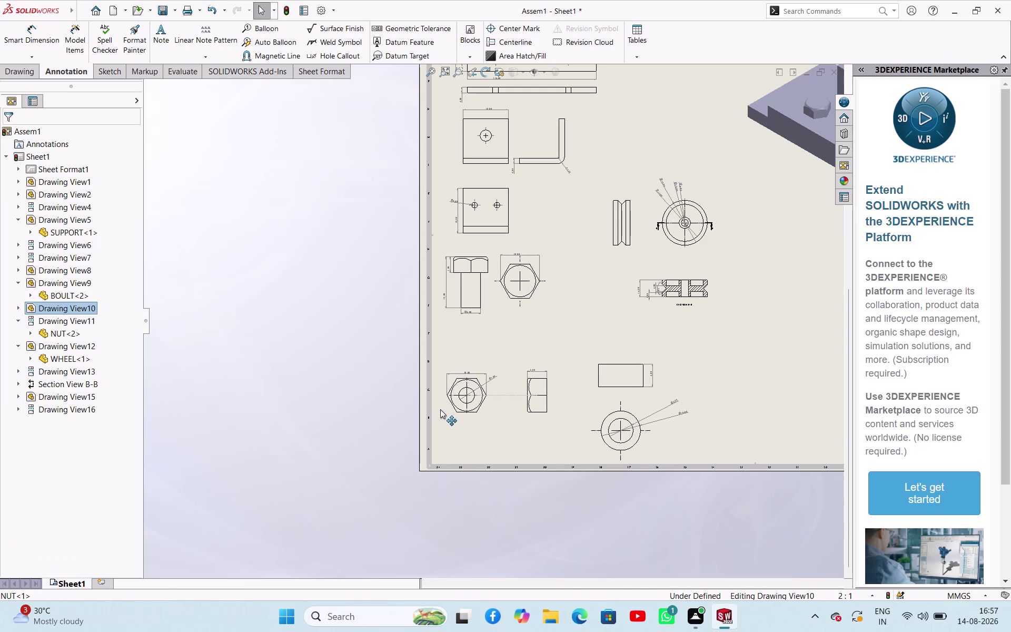
drag(440, 409, 440, 409)
click(325, 404)
click(453, 417)
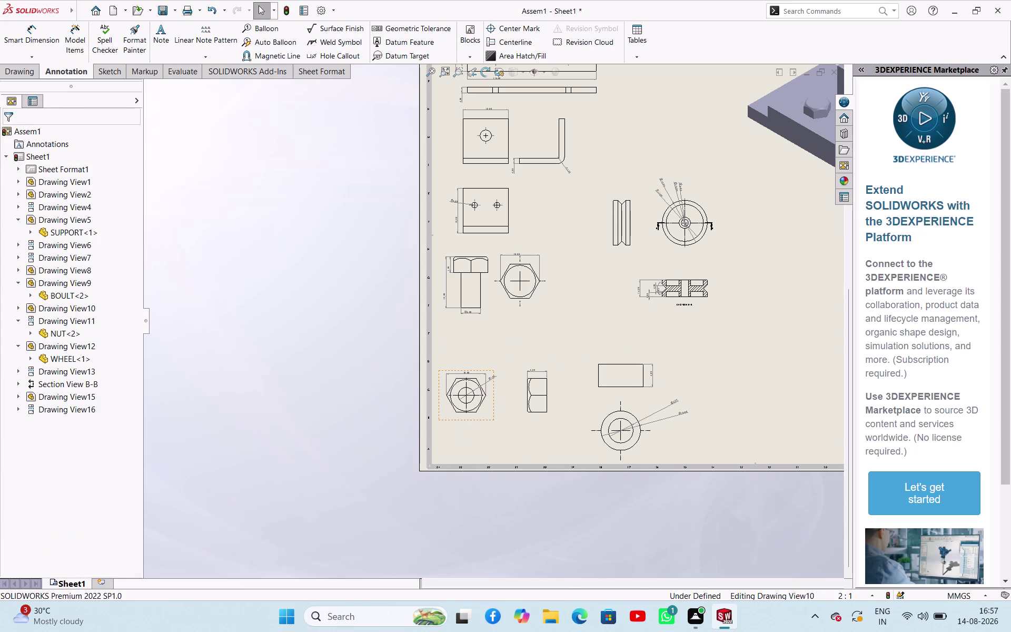
scroll(down, 3)
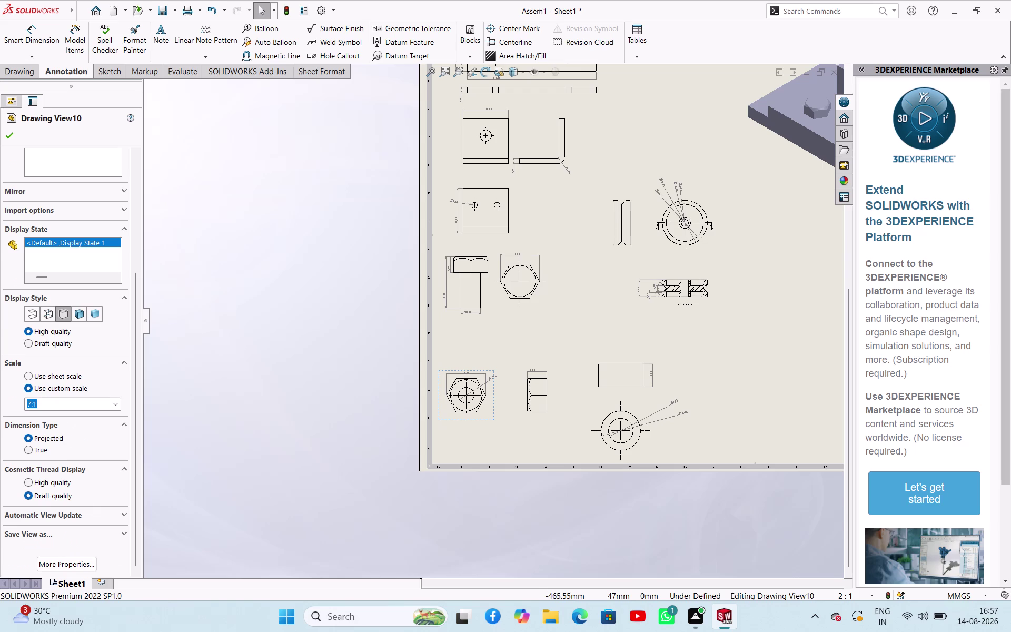
Change the nut view's custom scale value to 8.
triple_click(53, 403)
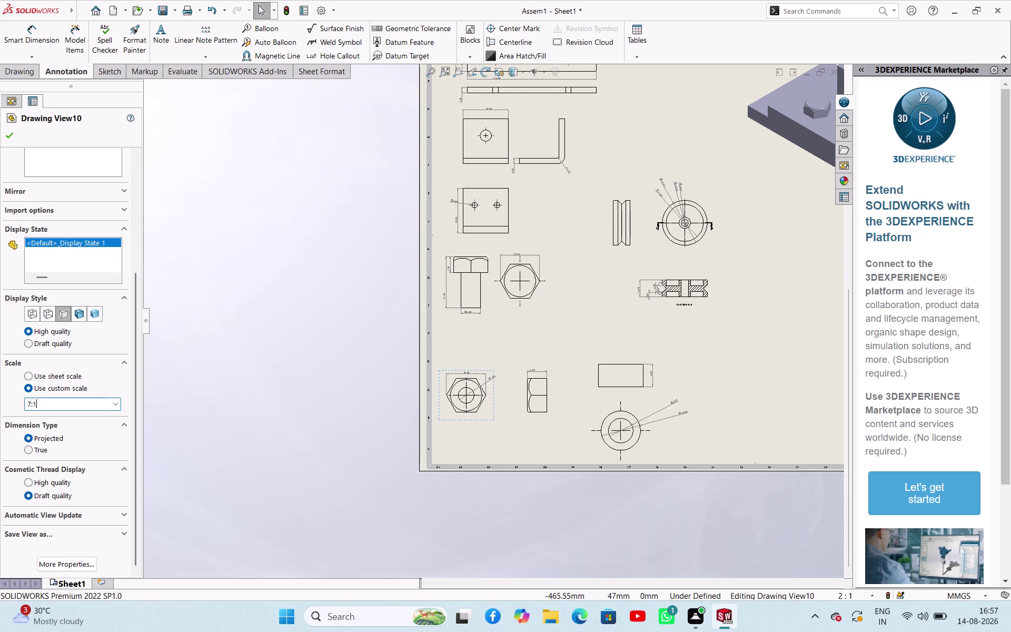
click(31, 405)
key(BackSpace)
key(8)
click(237, 389)
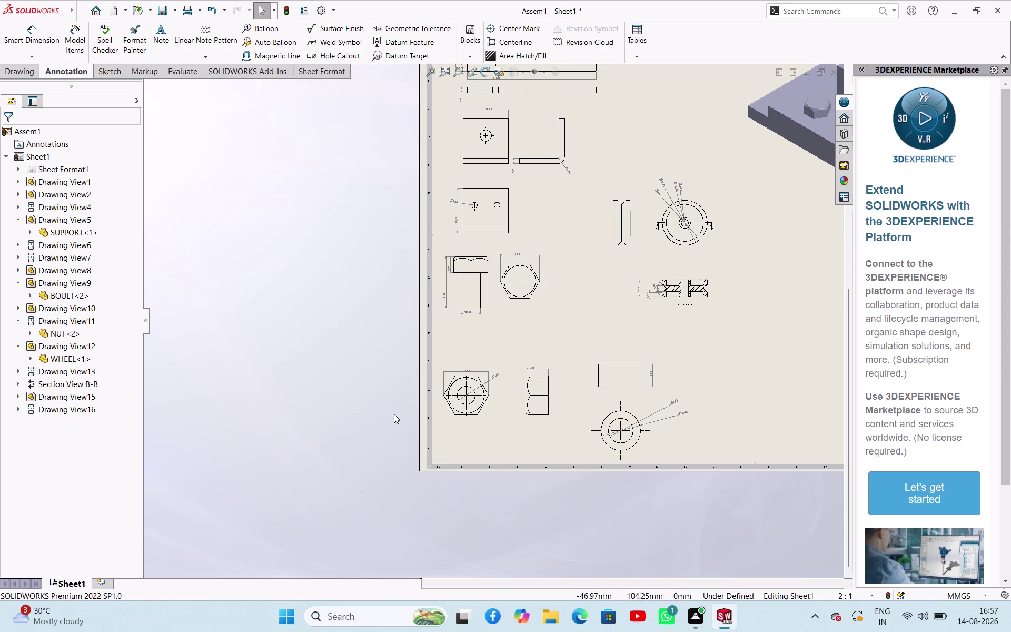
Raise the nut view's custom scale value to 9.
click(437, 408)
scroll(down, 3)
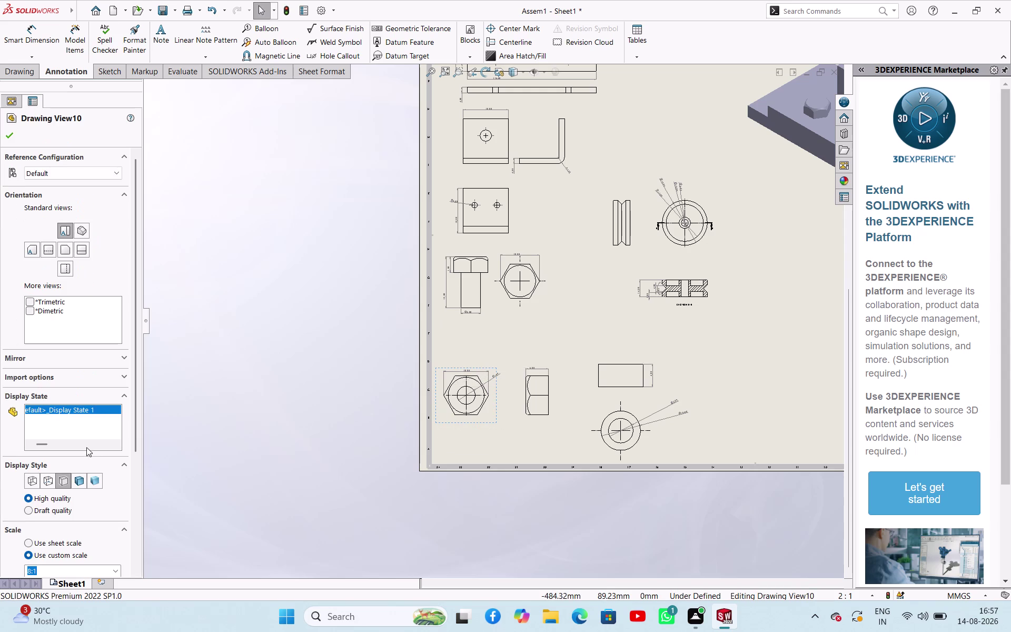
scroll(down, 3)
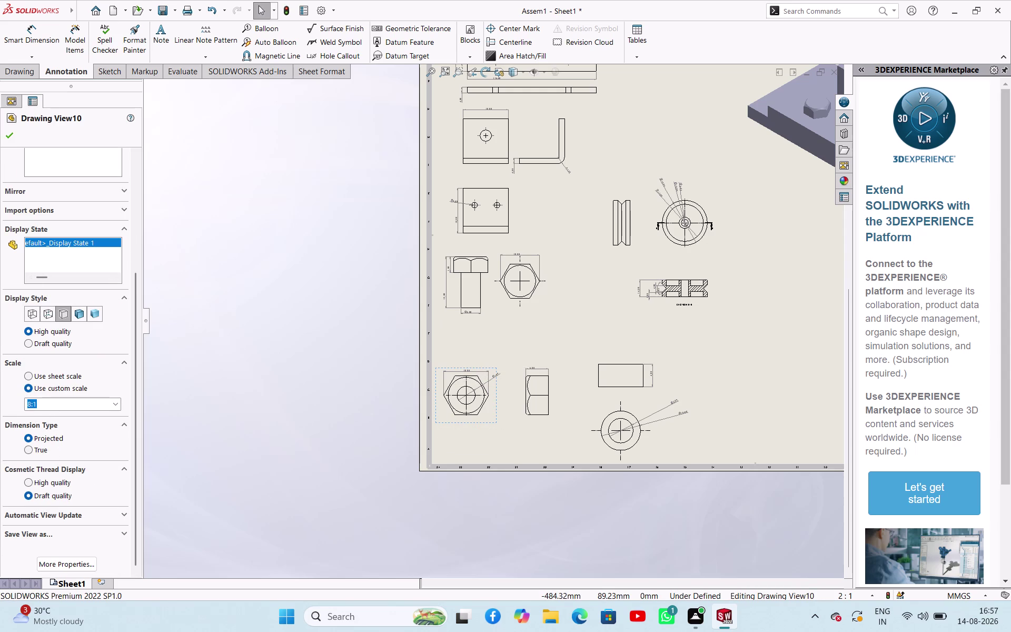
double_click(56, 408)
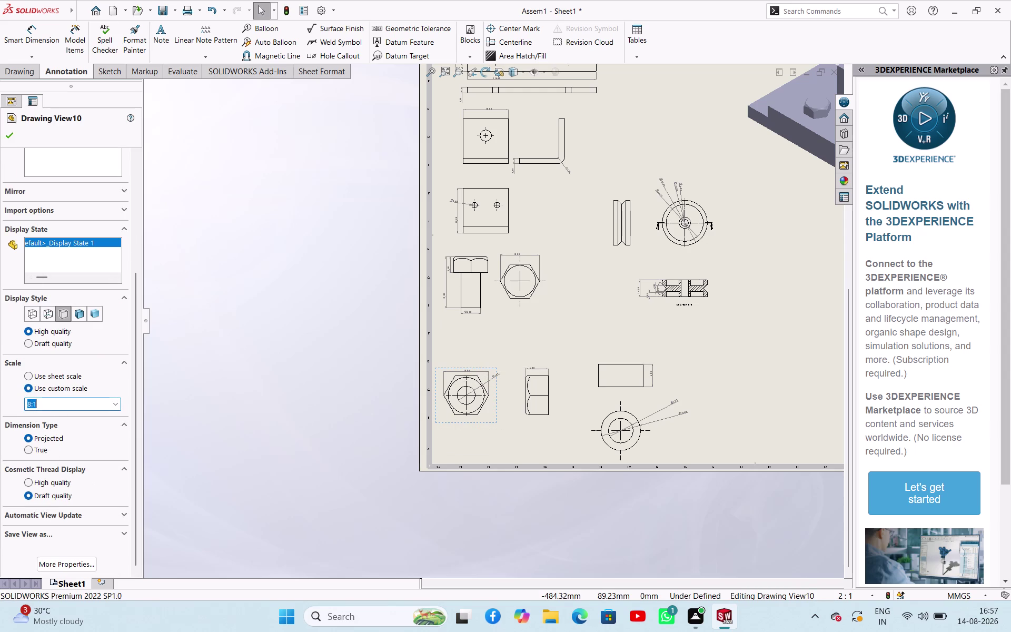
click(33, 405)
key(Left)
key(9)
key(BackSpace)
key(BackSpace)
key(9)
click(294, 411)
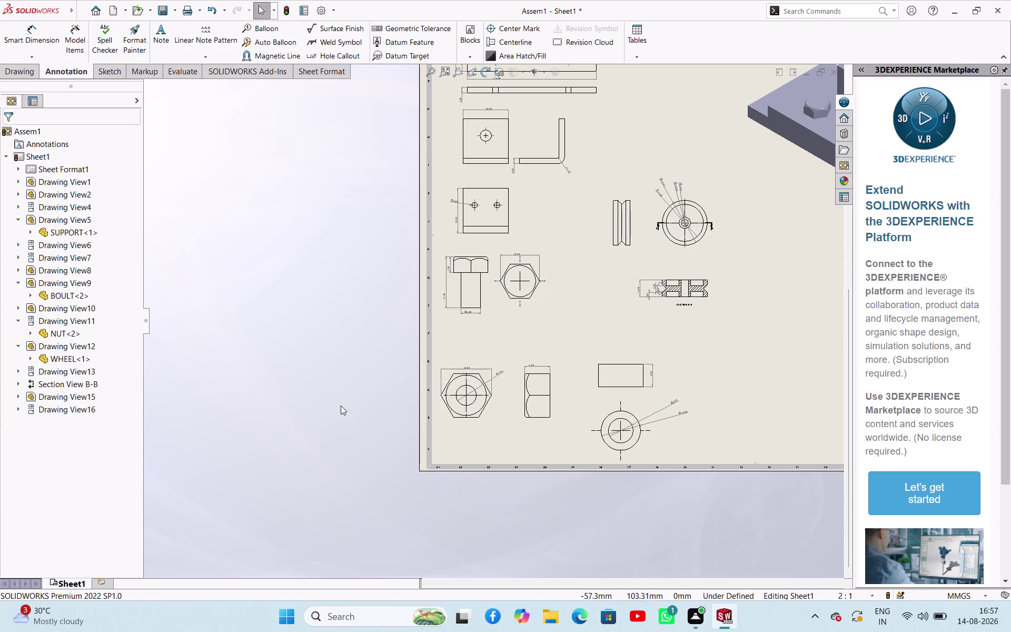
Set the nut view's custom scale to 10:1.
click(467, 425)
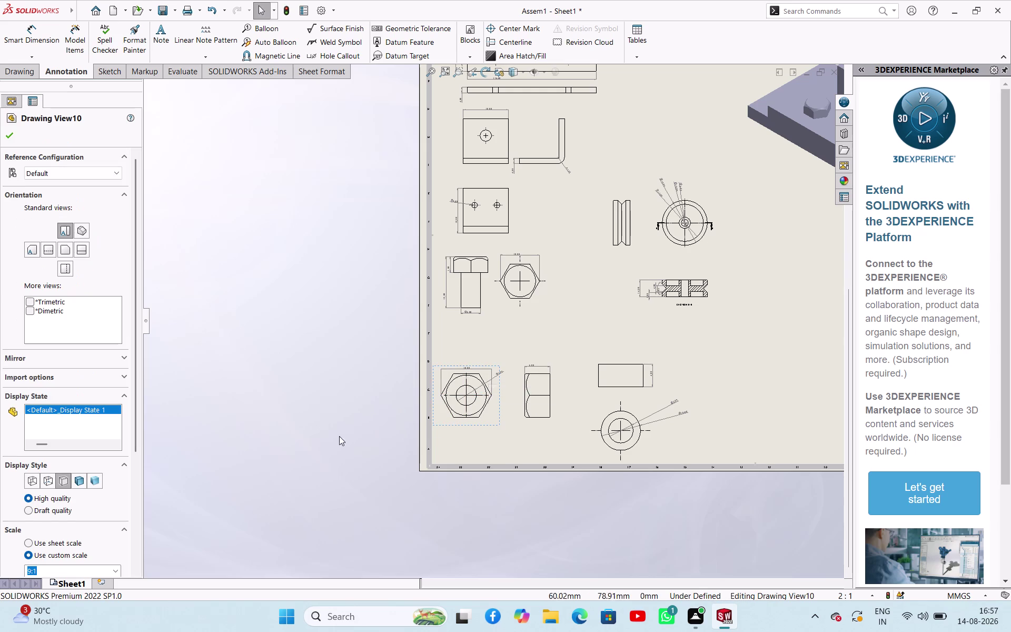
scroll(down, 3)
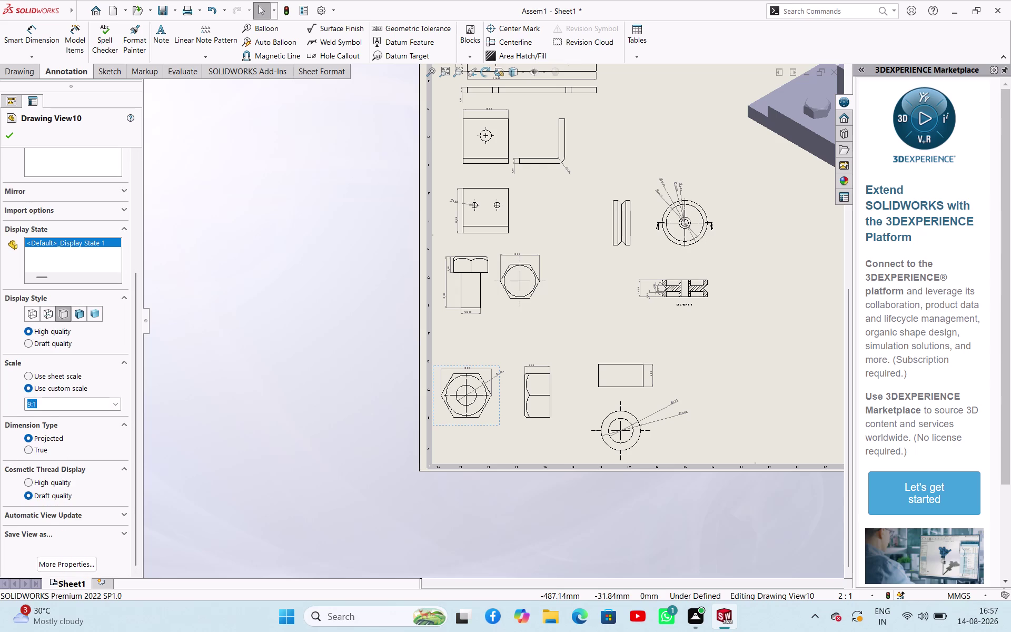
double_click(50, 406)
click(30, 405)
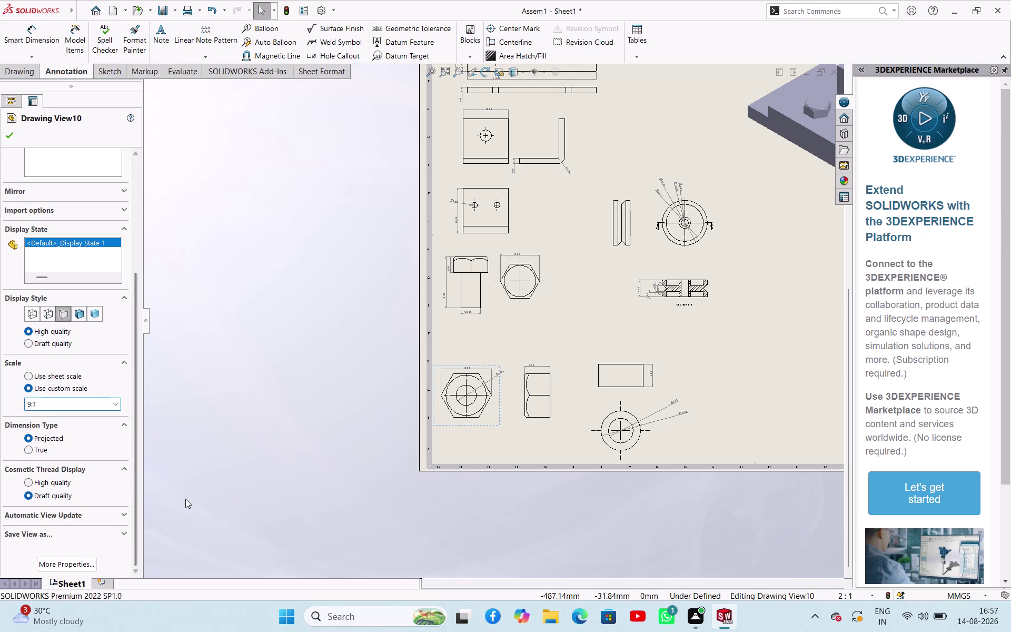
key(BackSpace)
text(10)
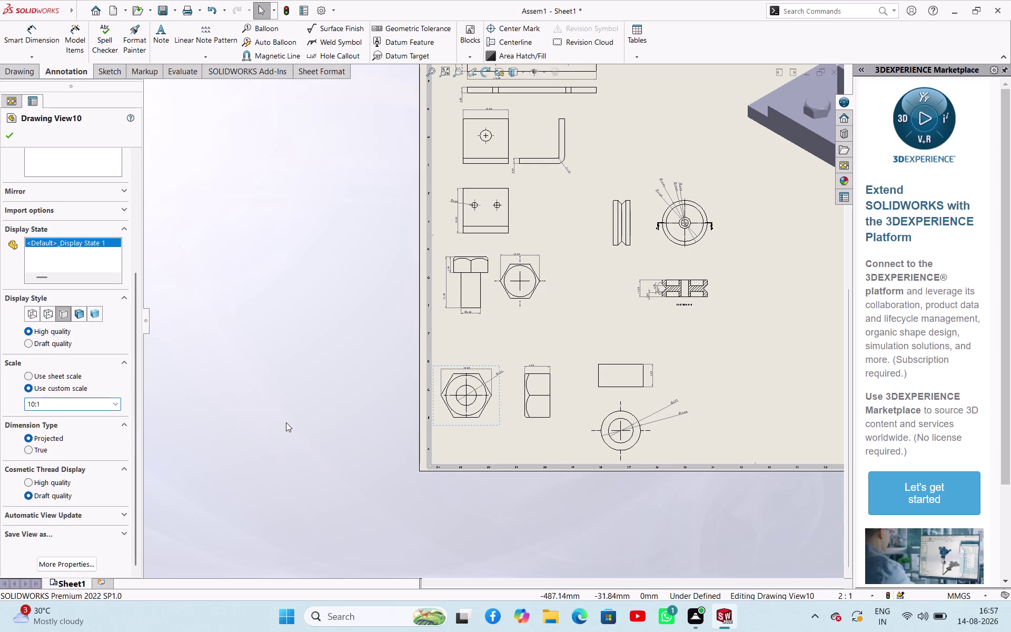
click(286, 422)
Give the wheel views a custom 10:1 scale.
scroll(up, 3)
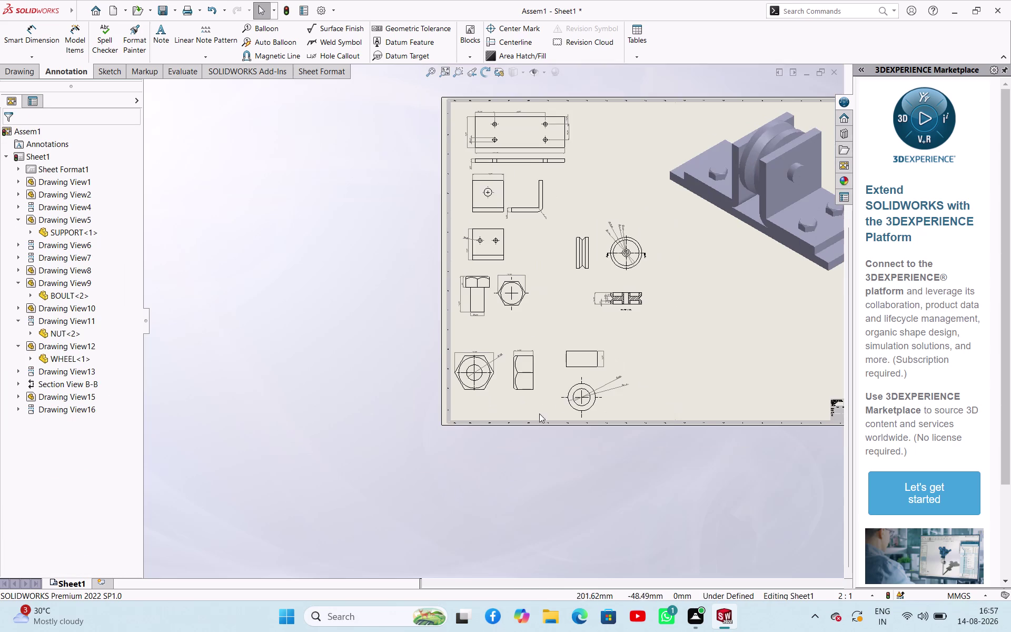
scroll(down, 3)
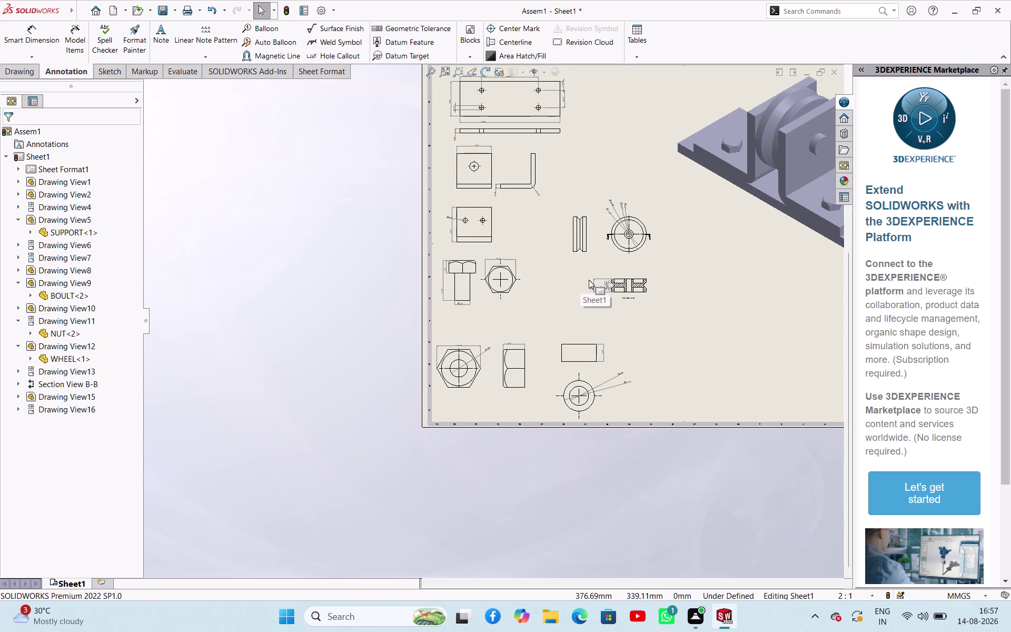
click(588, 233)
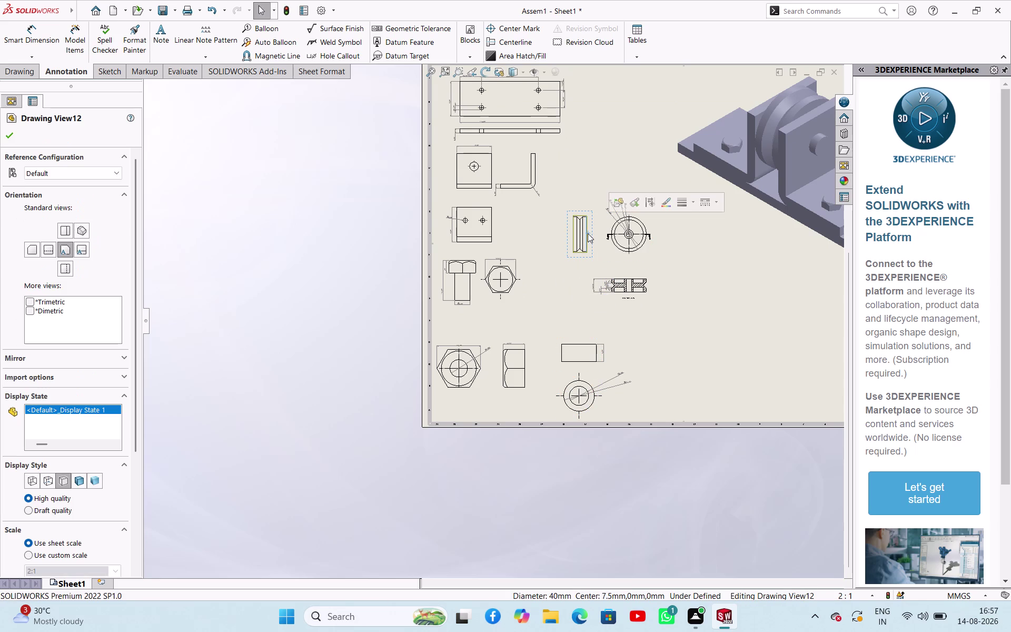
click(183, 213)
click(595, 252)
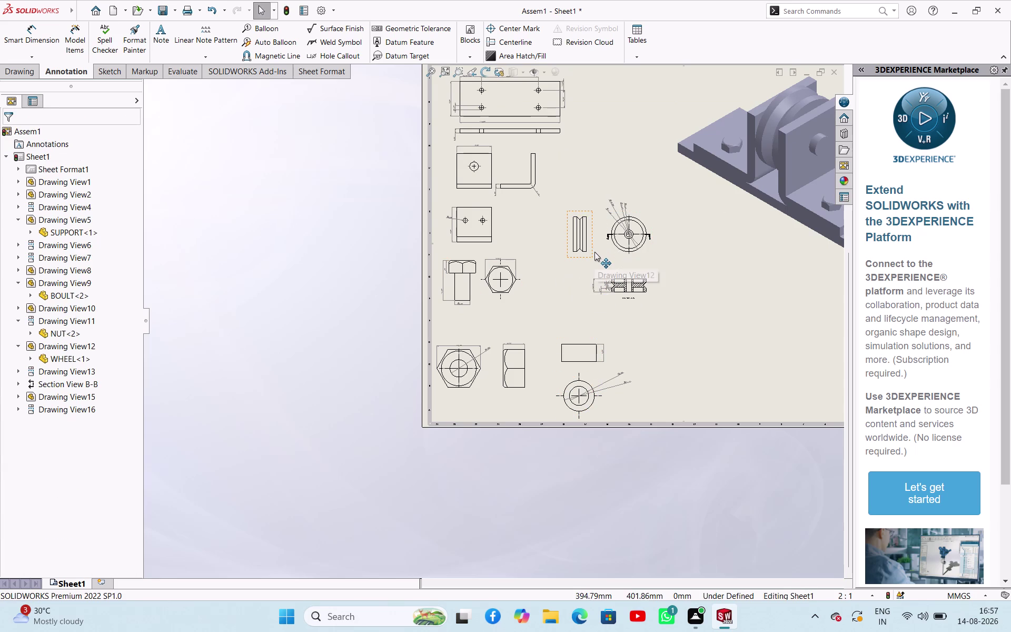
scroll(down, 3)
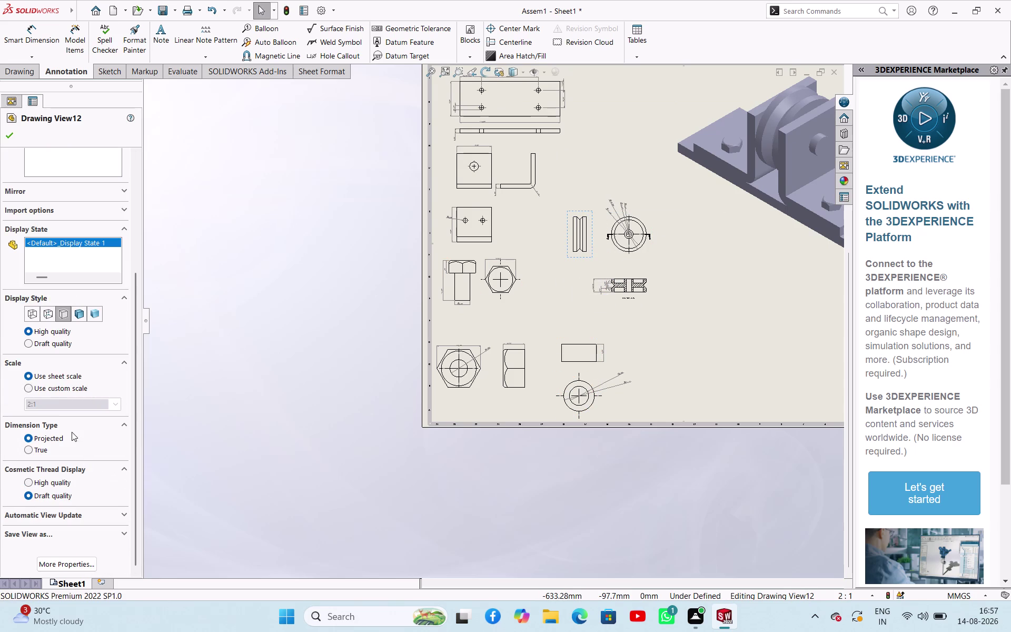
click(61, 387)
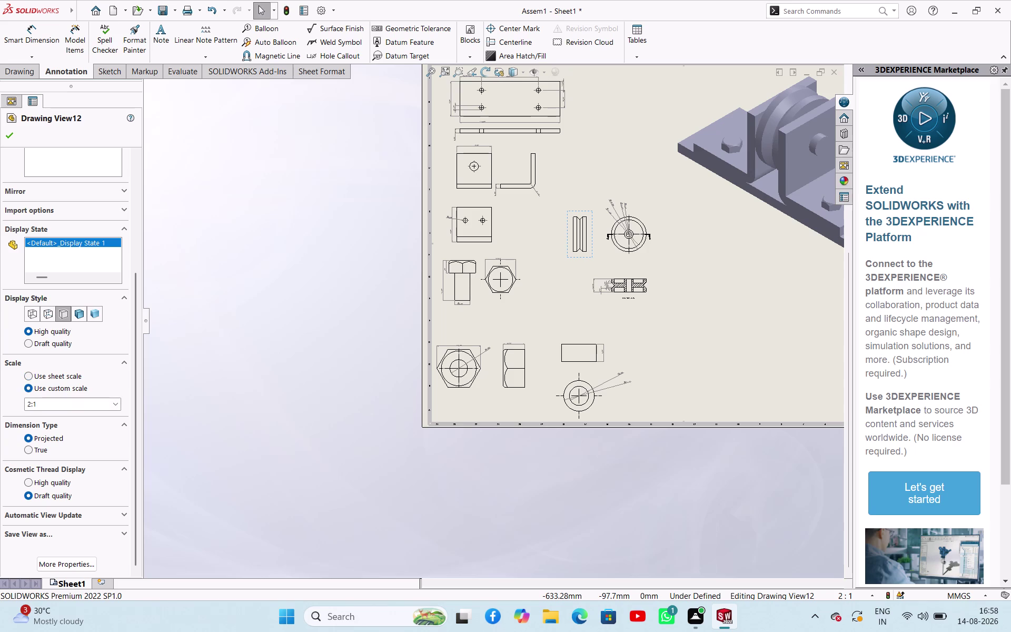
click(30, 405)
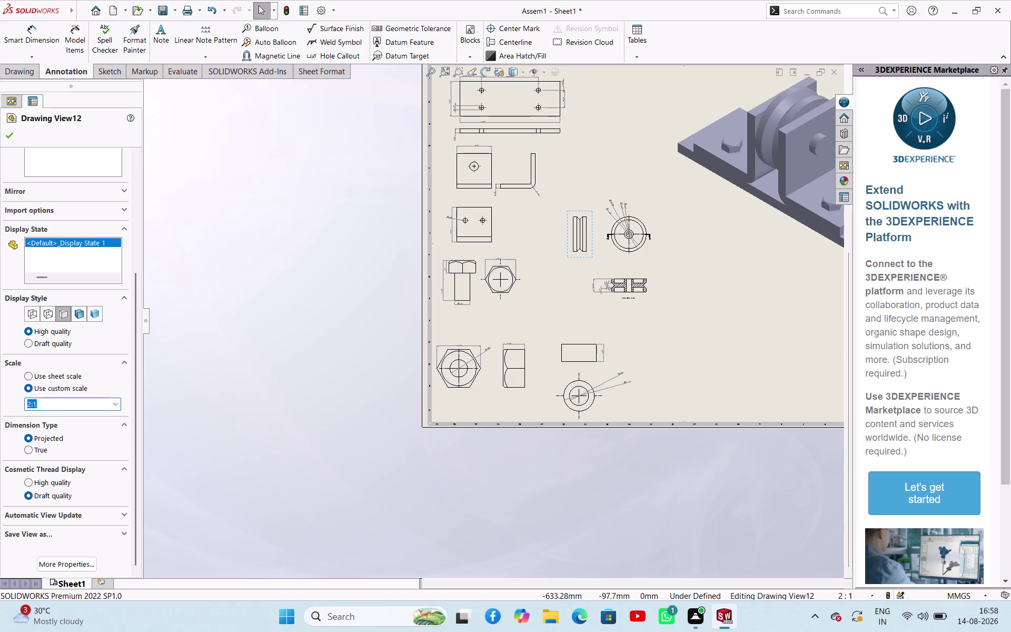
click(27, 404)
click(29, 404)
click(31, 405)
key(BackSpace)
text(10)
click(270, 340)
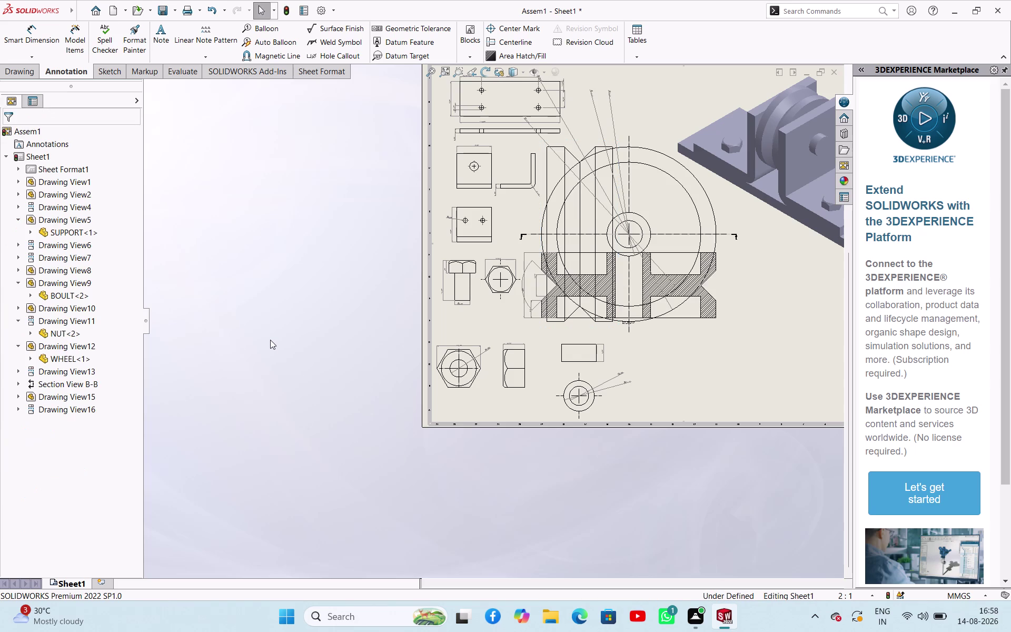
Undo the 10:1 scale, apply 5:1 to the wheel views instead, and shift the side view left.
key(ctrl+z)
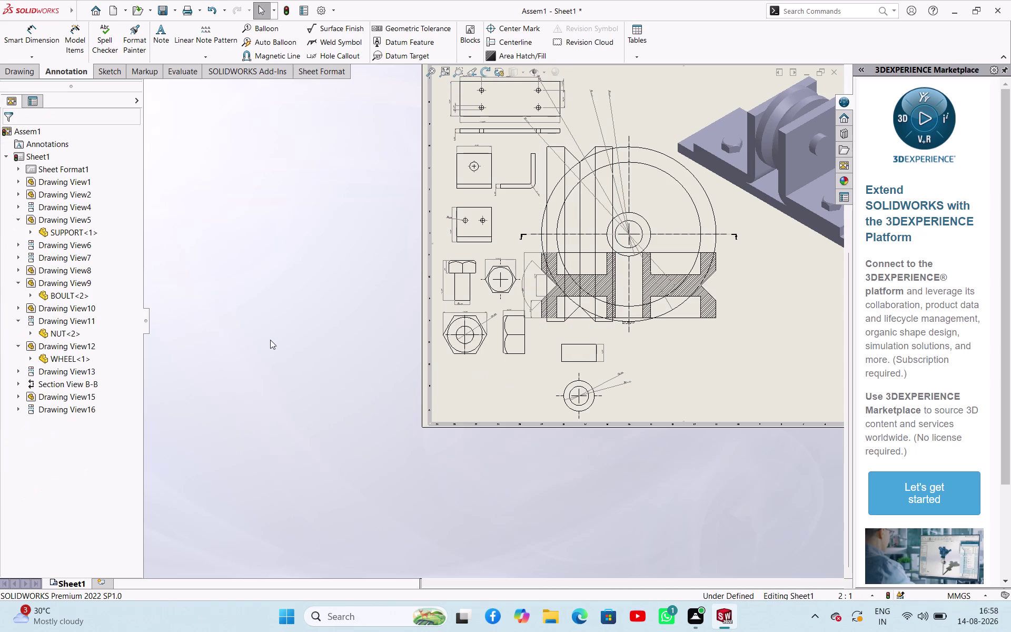
click(324, 349)
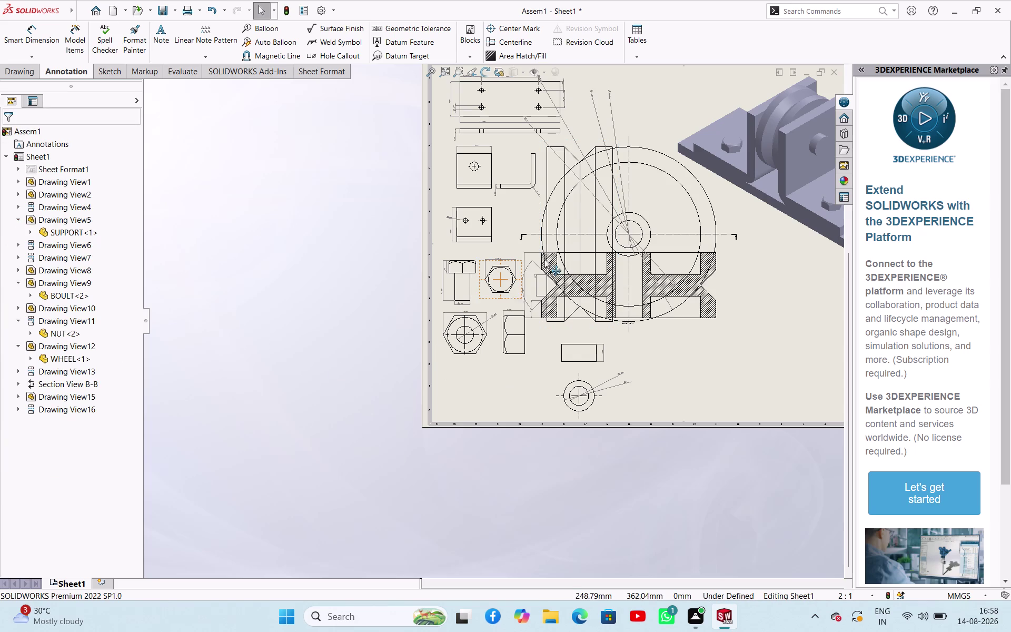
click(548, 213)
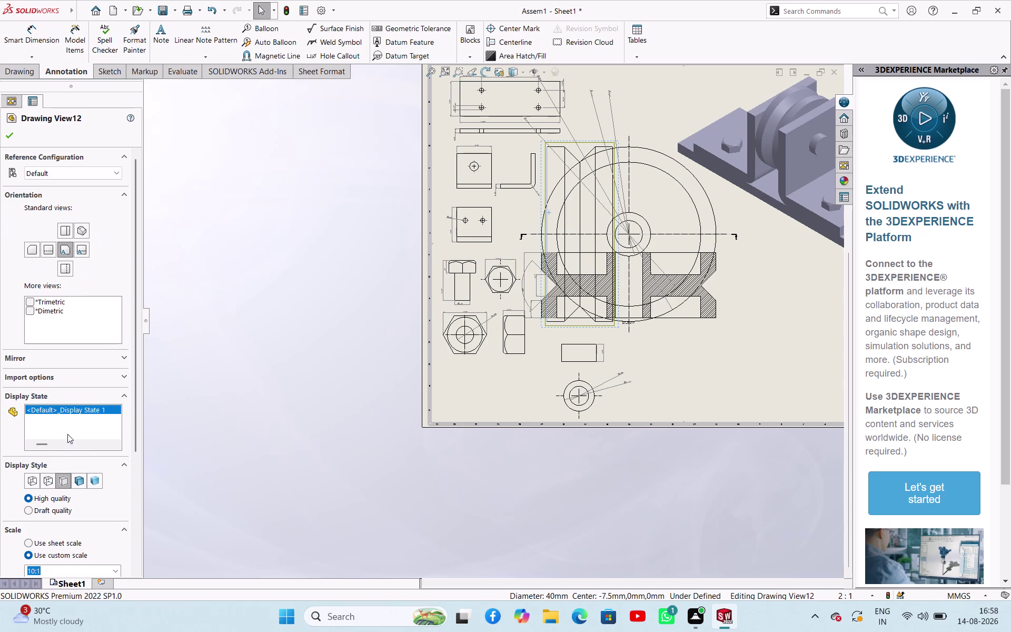
scroll(down, 3)
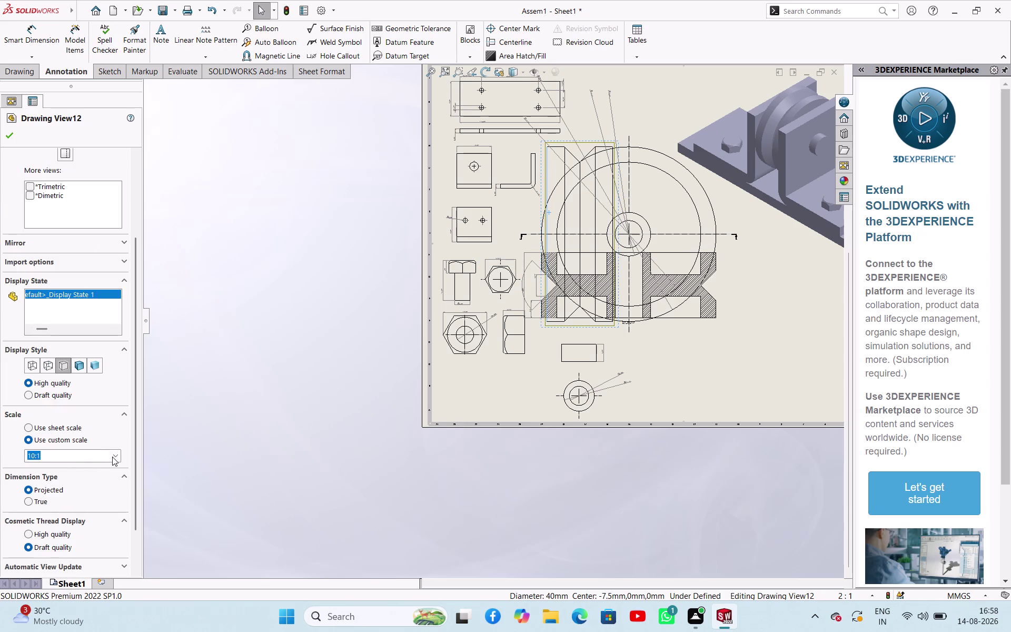
click(117, 455)
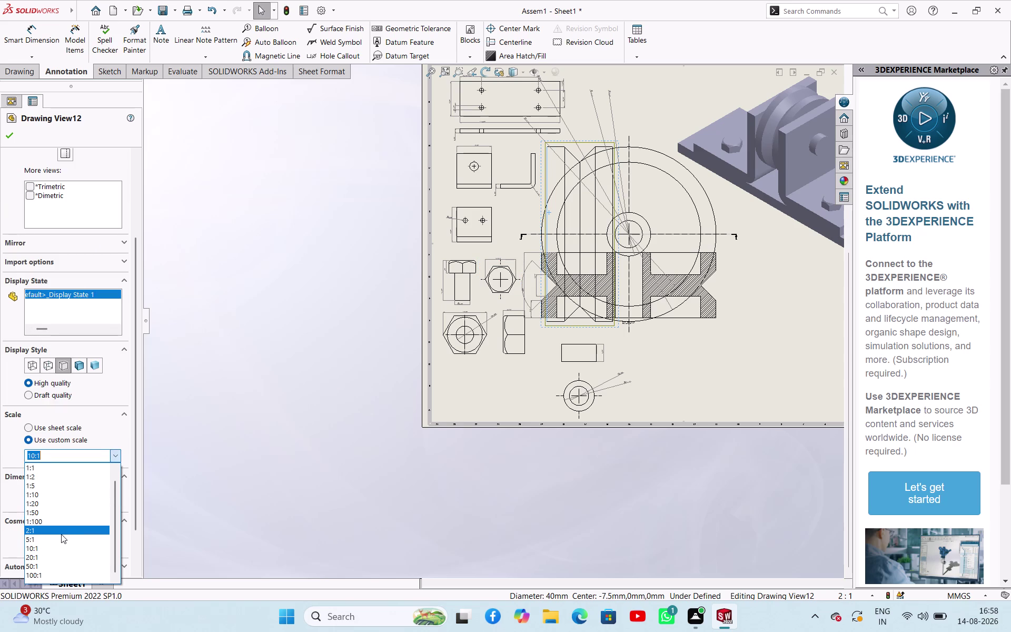
click(61, 537)
click(304, 472)
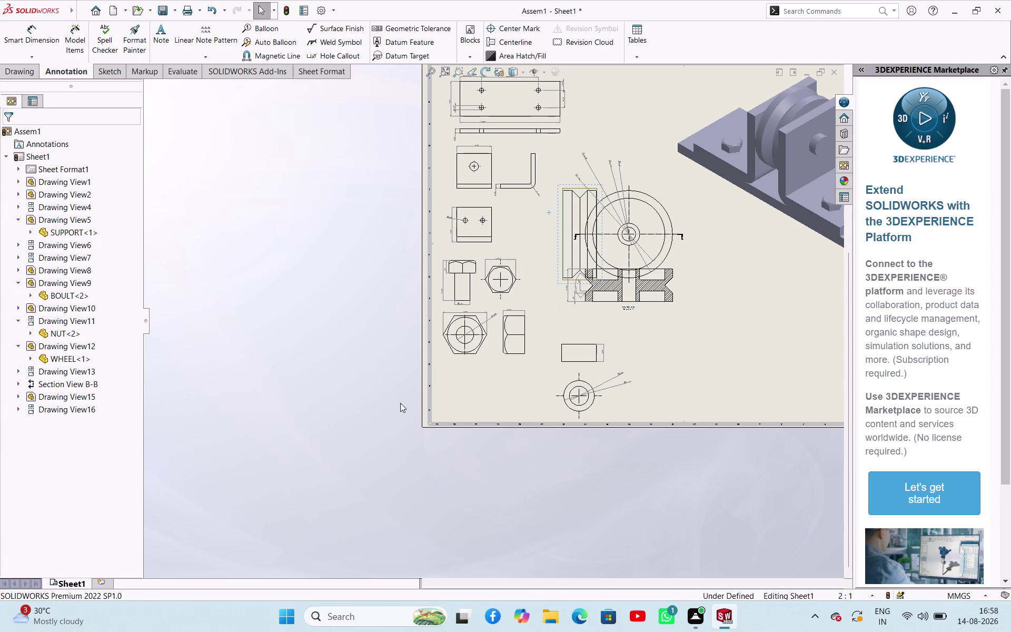
drag(555, 270, 540, 272)
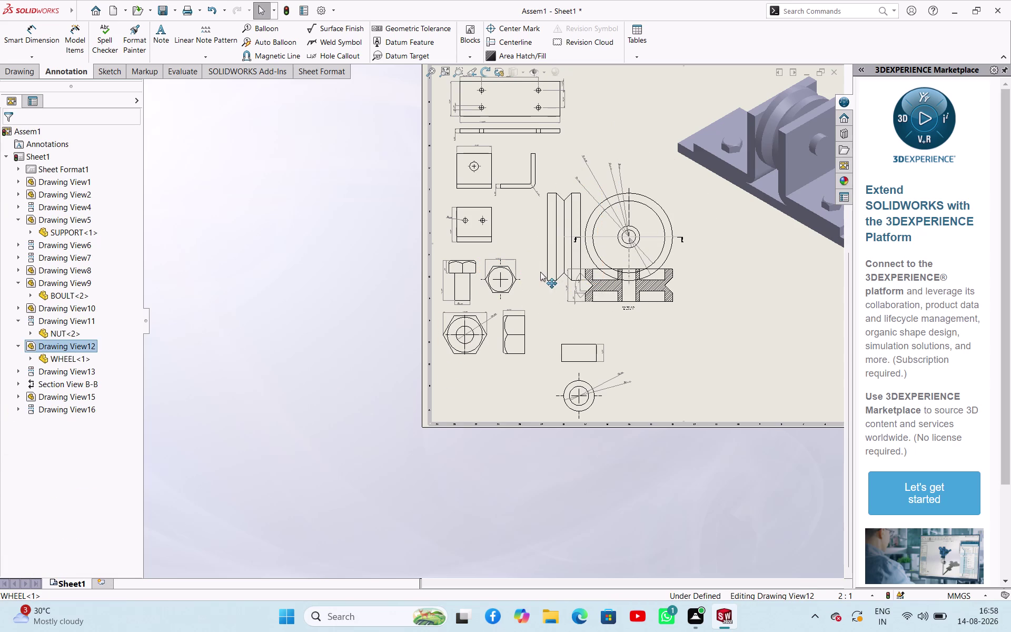
Spread out the wheel's side view and section view B-B, then close the view properties.
drag(541, 271, 529, 263)
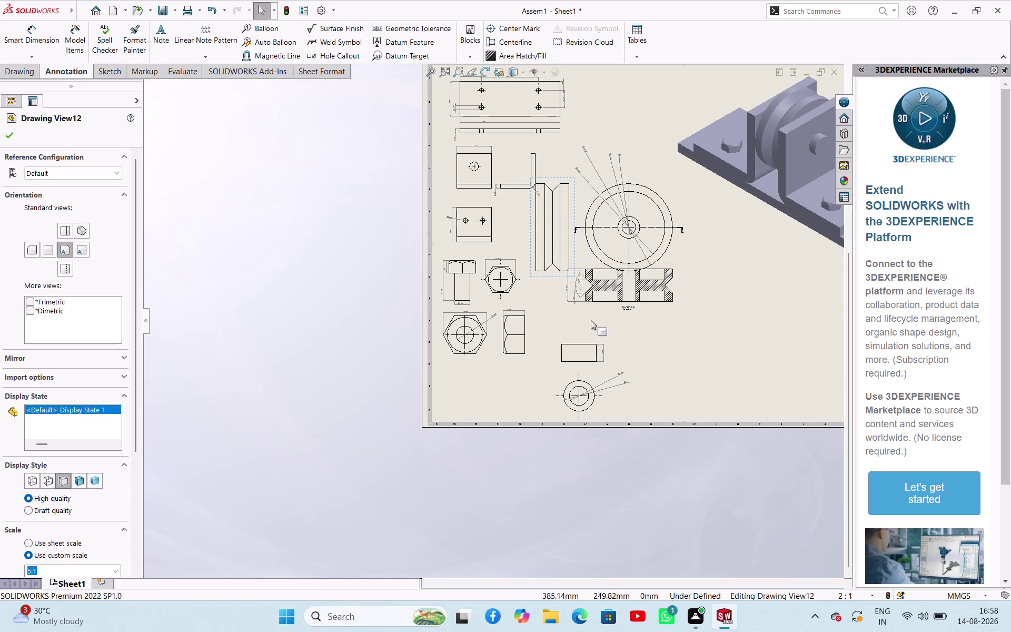
drag(582, 306, 638, 321)
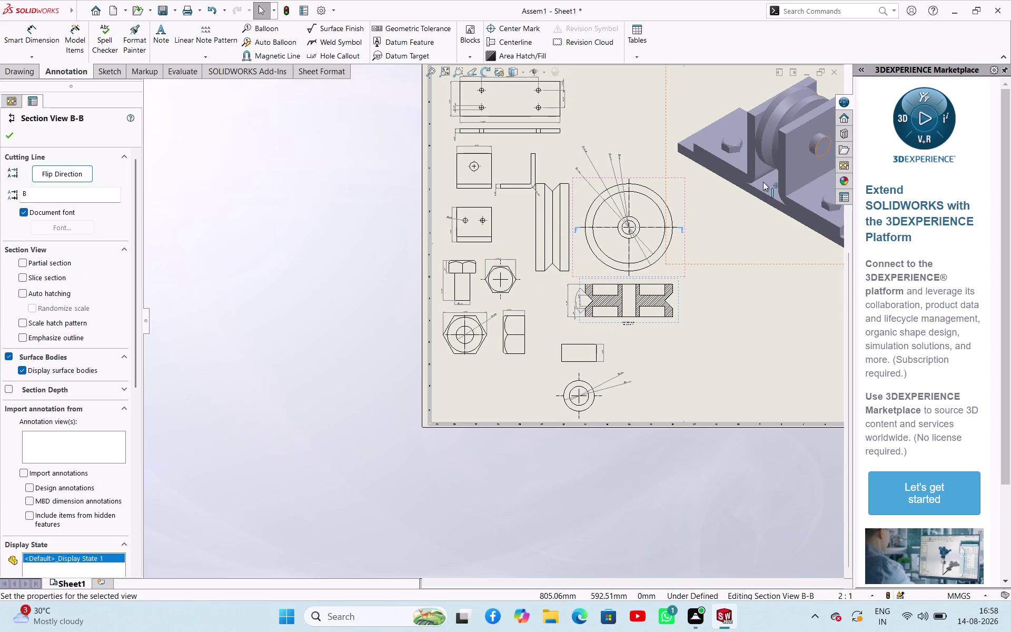
drag(683, 248, 722, 243)
drag(574, 233, 598, 234)
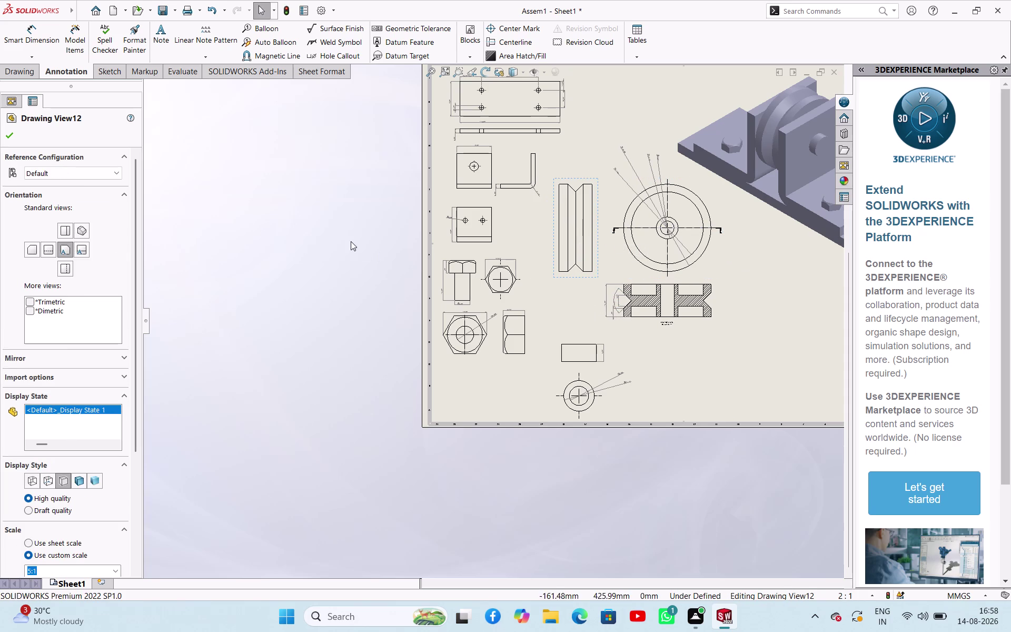
click(355, 241)
scroll(up, 3)
scroll(up, 3)
scroll(down, 3)
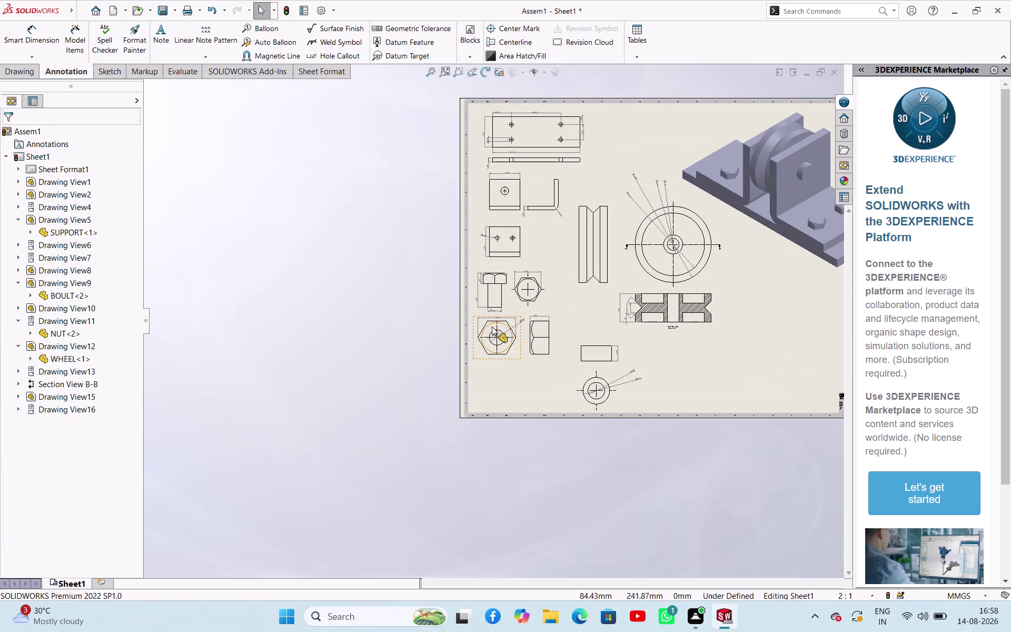
Drag the hex nut views and bolt views lower on the sheet.
drag(473, 357, 474, 388)
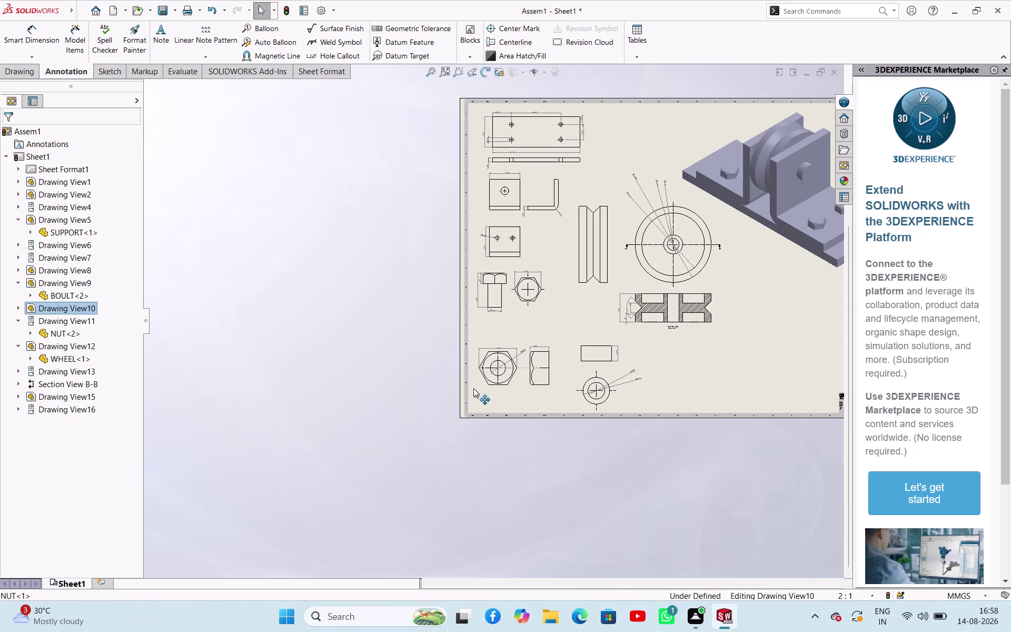
drag(474, 389, 474, 397)
drag(479, 312, 481, 324)
drag(524, 305, 527, 327)
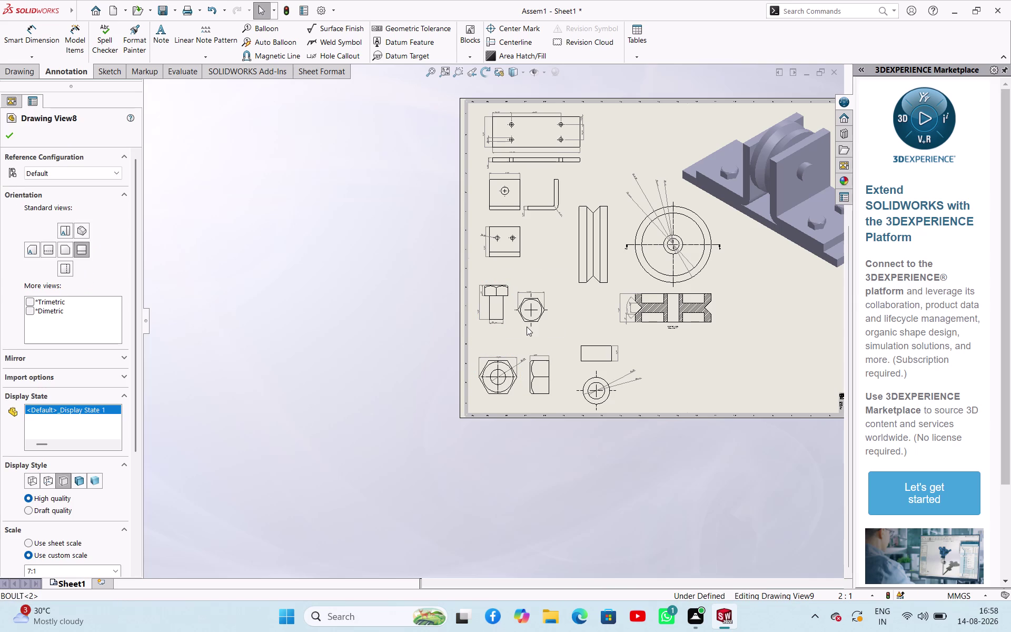
drag(527, 327, 534, 321)
drag(534, 321, 531, 322)
scroll(up, 3)
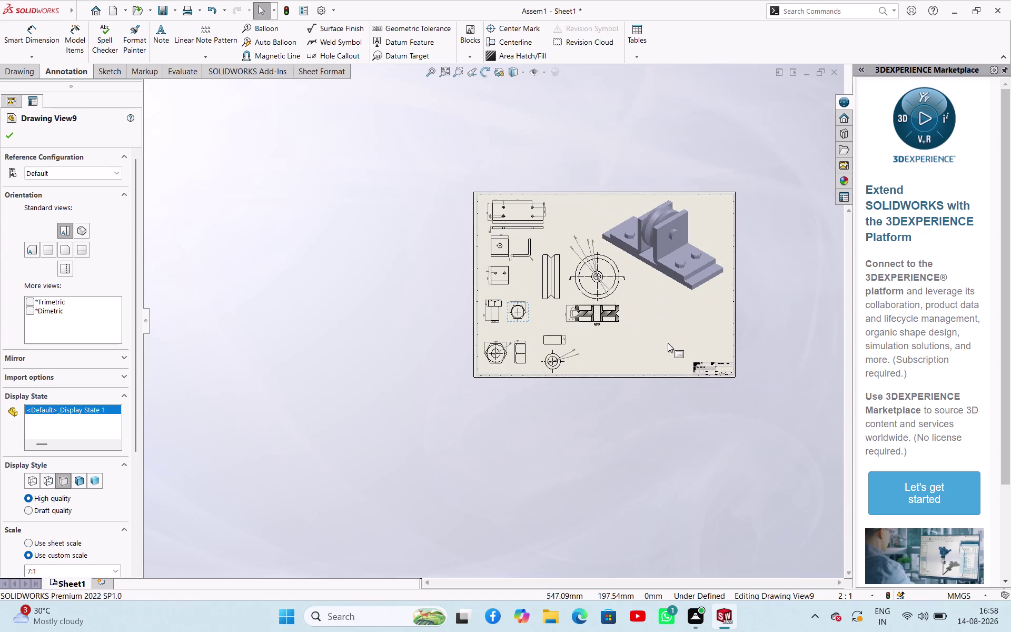
scroll(down, 3)
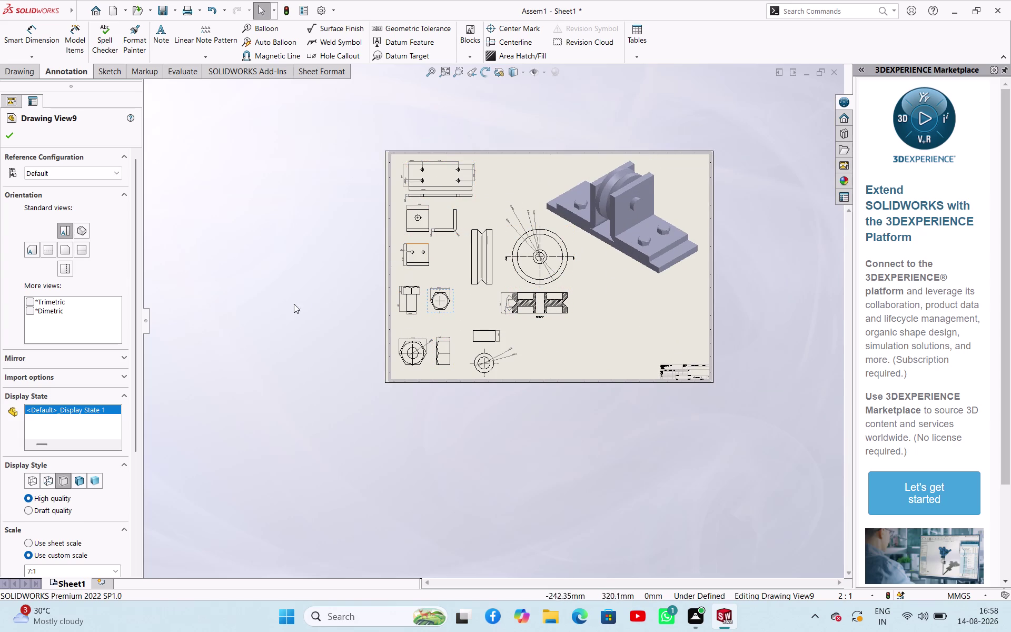
click(252, 303)
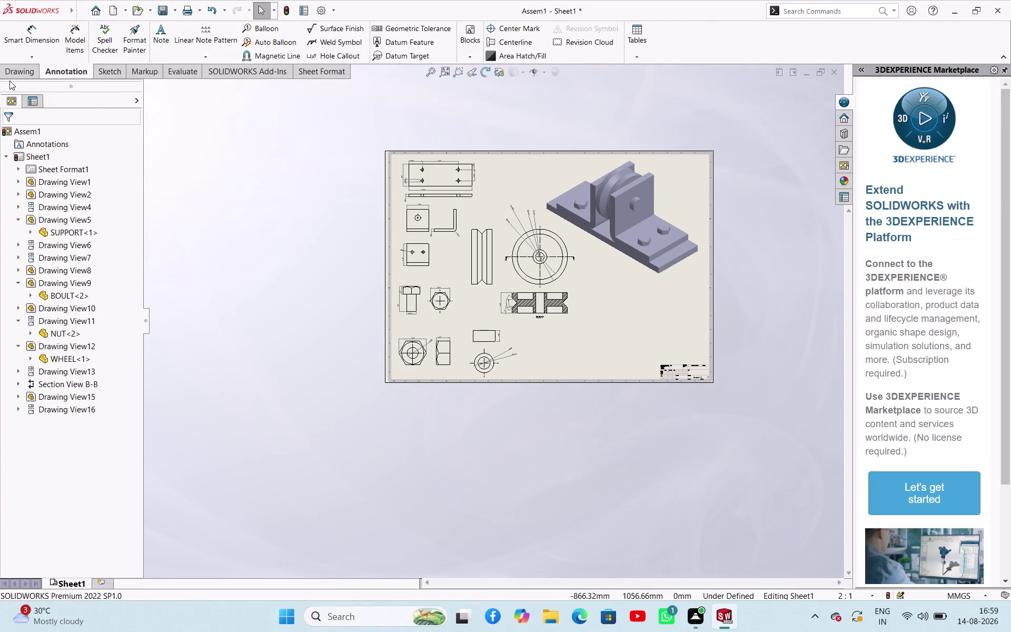
click(20, 68)
Start a new model view from the SHOULDER SCREW part file.
click(23, 48)
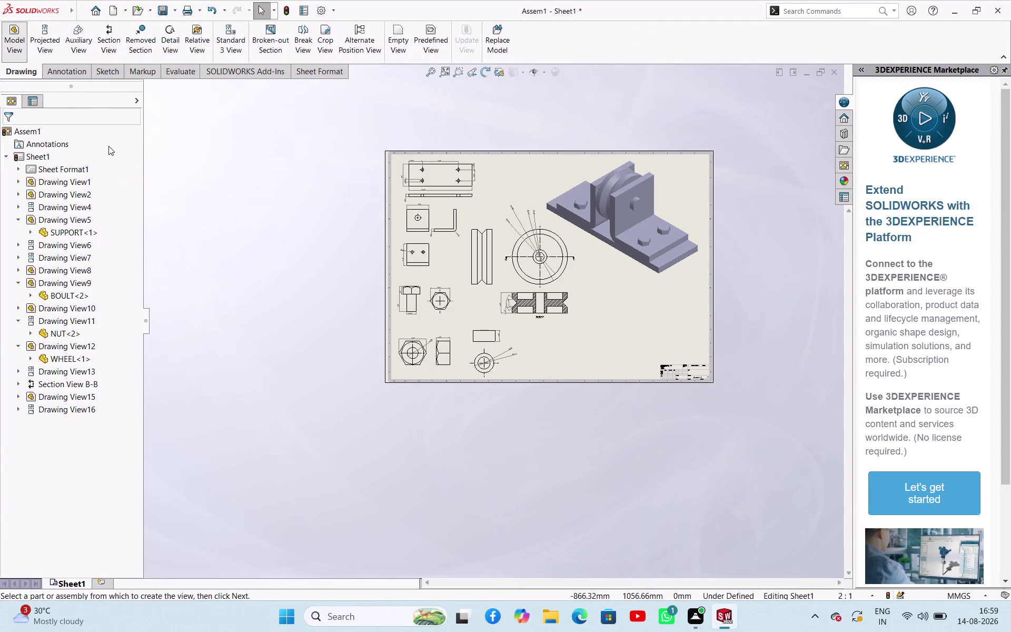
click(77, 312)
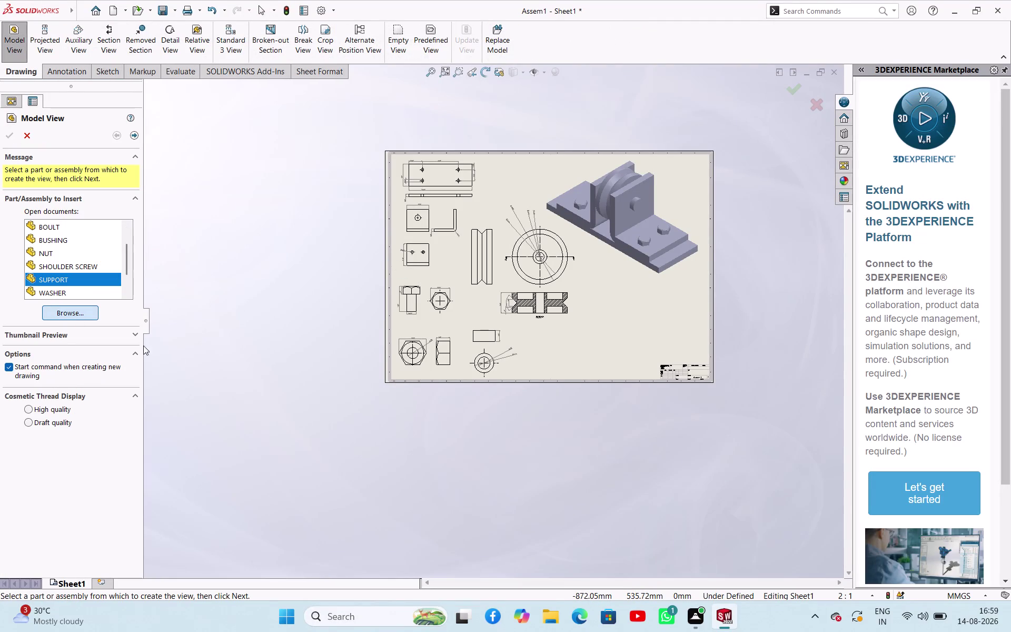
scroll(down, 3)
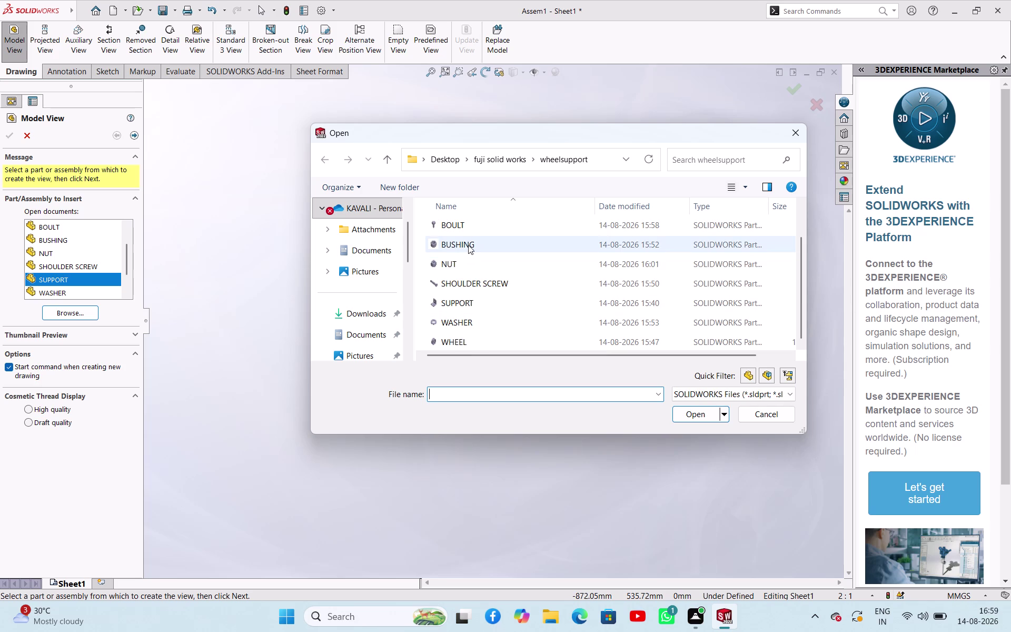
scroll(up, 3)
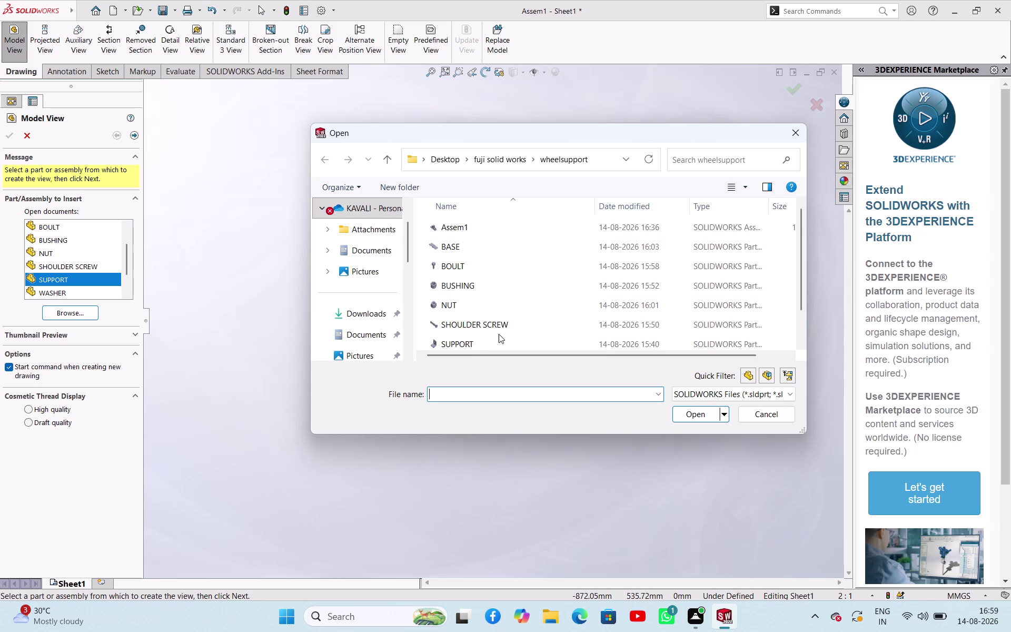
scroll(down, 3)
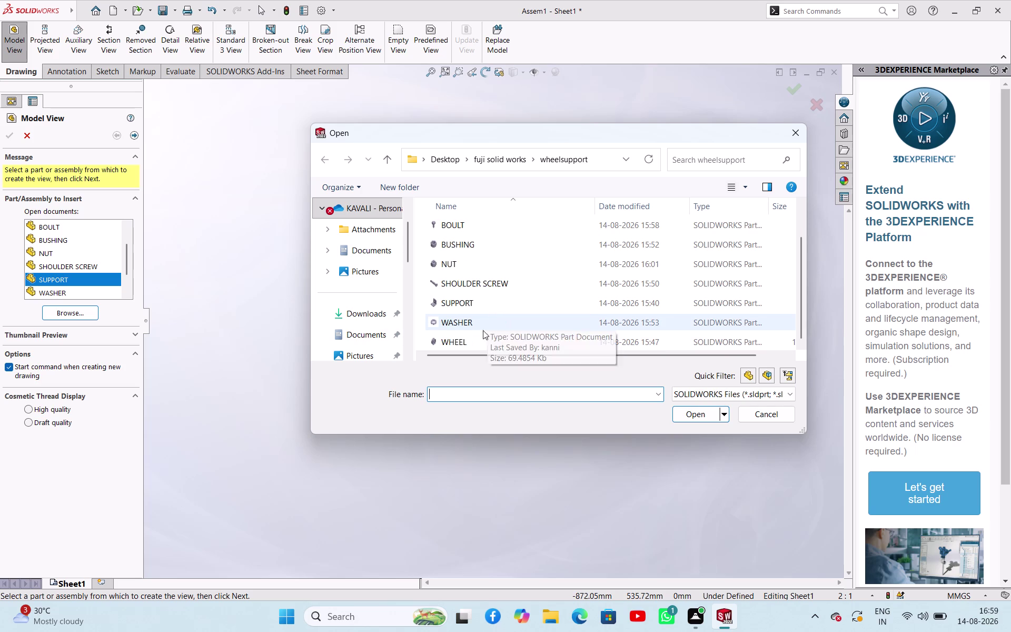
click(789, 133)
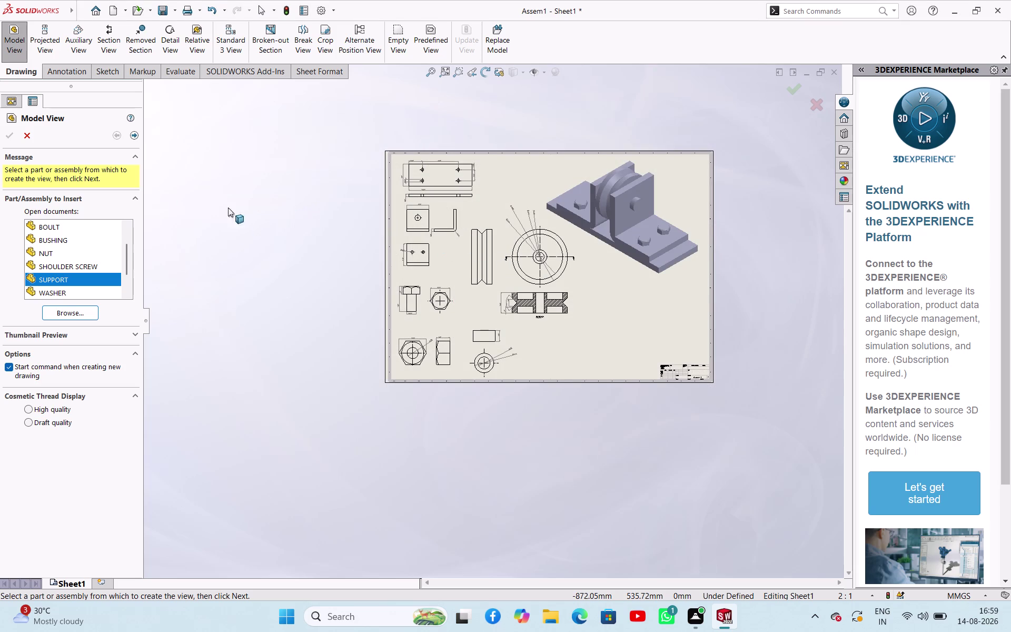
click(65, 307)
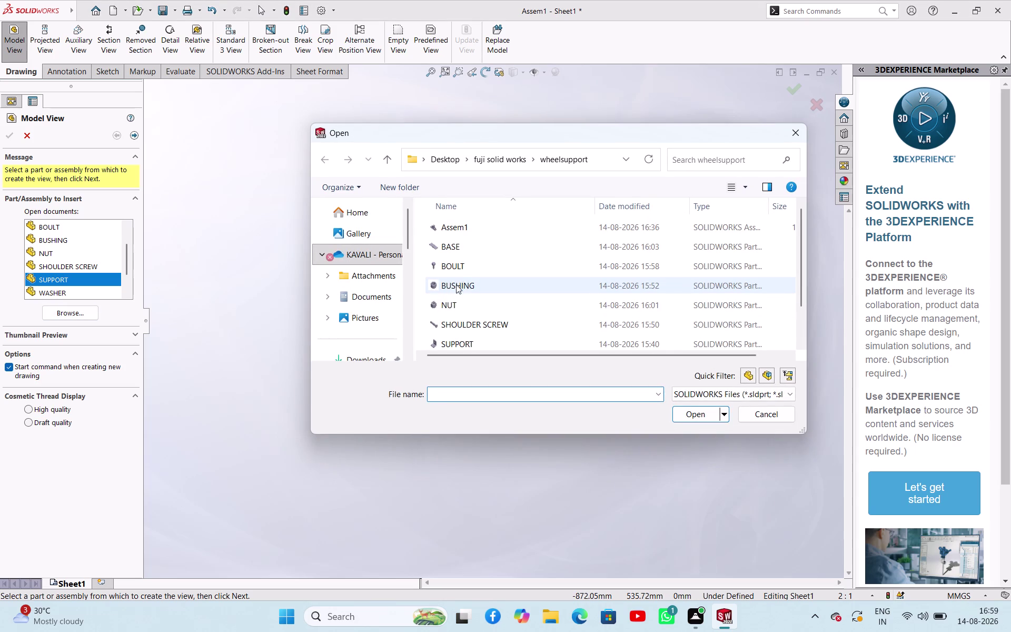
click(469, 322)
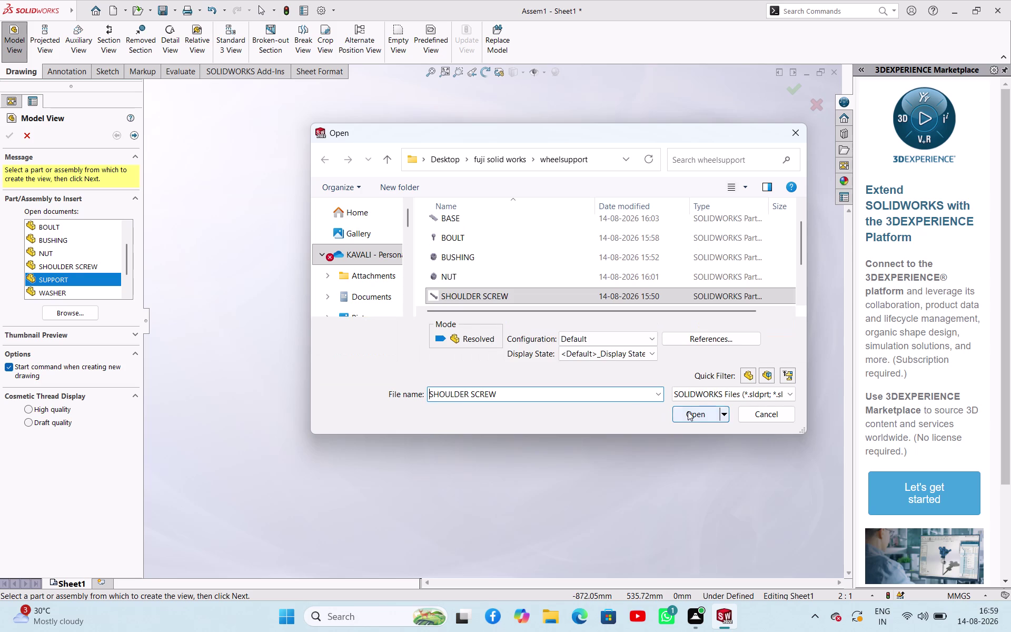
click(688, 412)
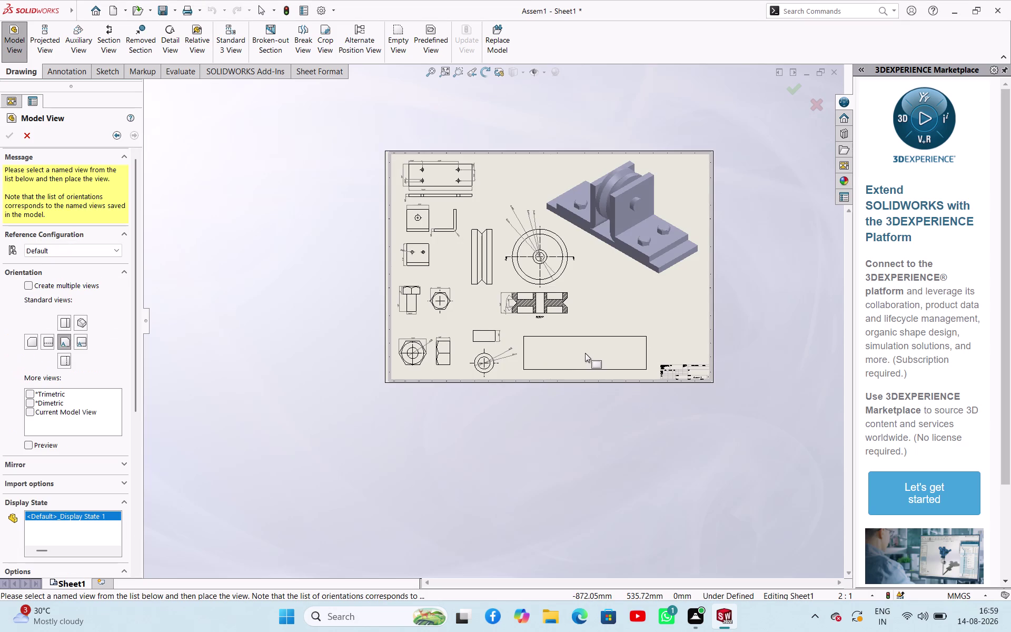
Set the shoulder screw view to 5:1 scale and place it near the sheet top.
scroll(down, 3)
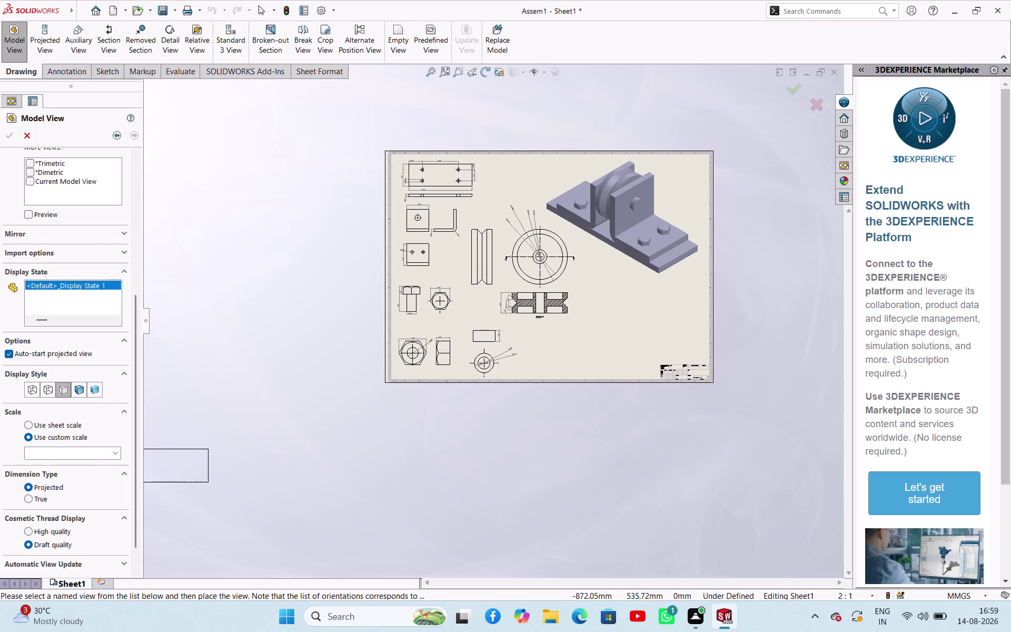
click(111, 455)
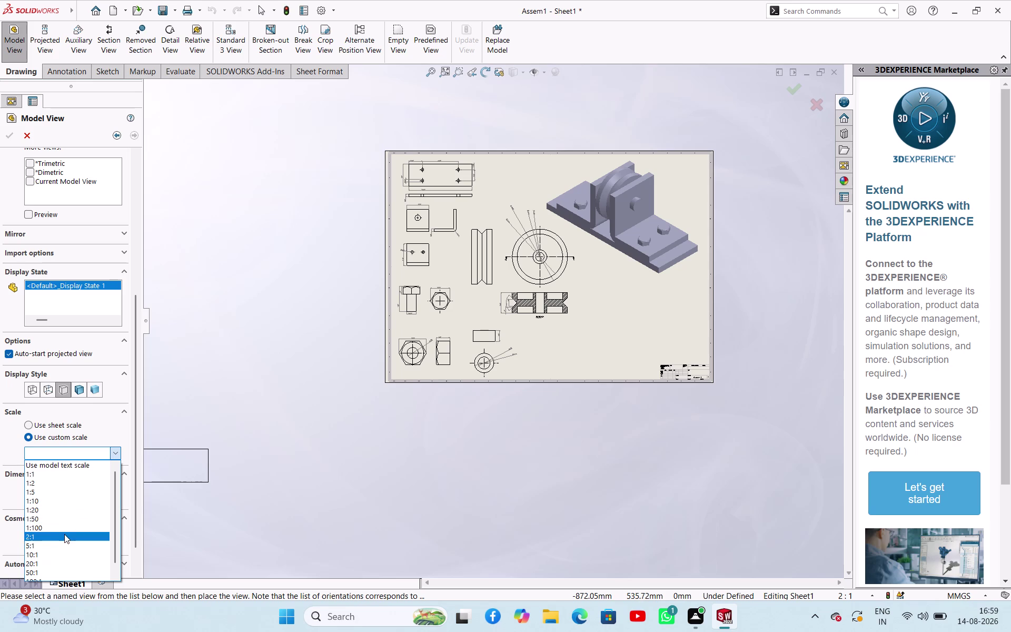
click(65, 534)
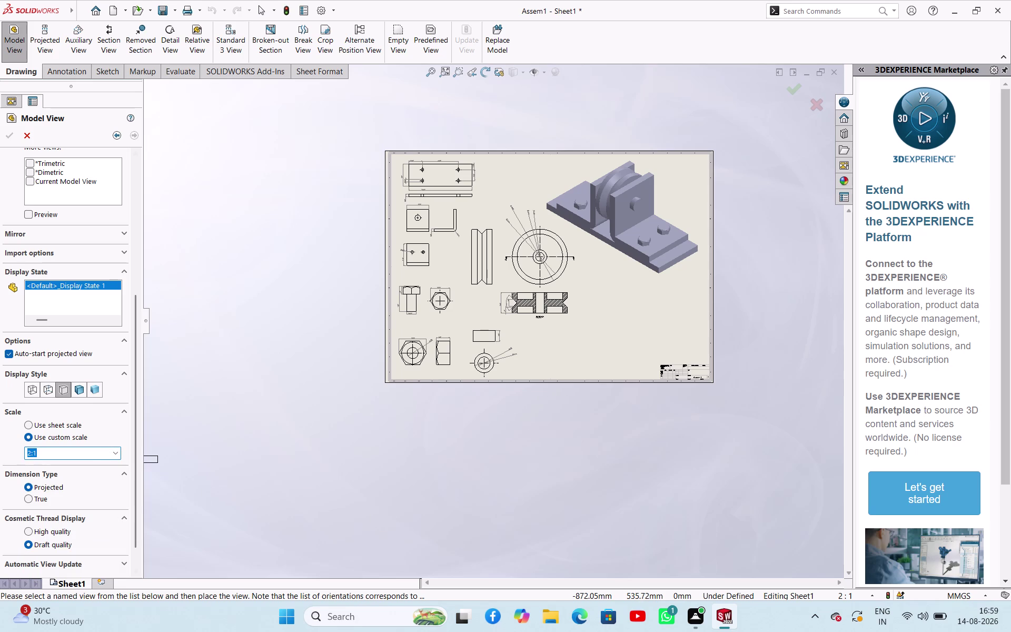
click(114, 449)
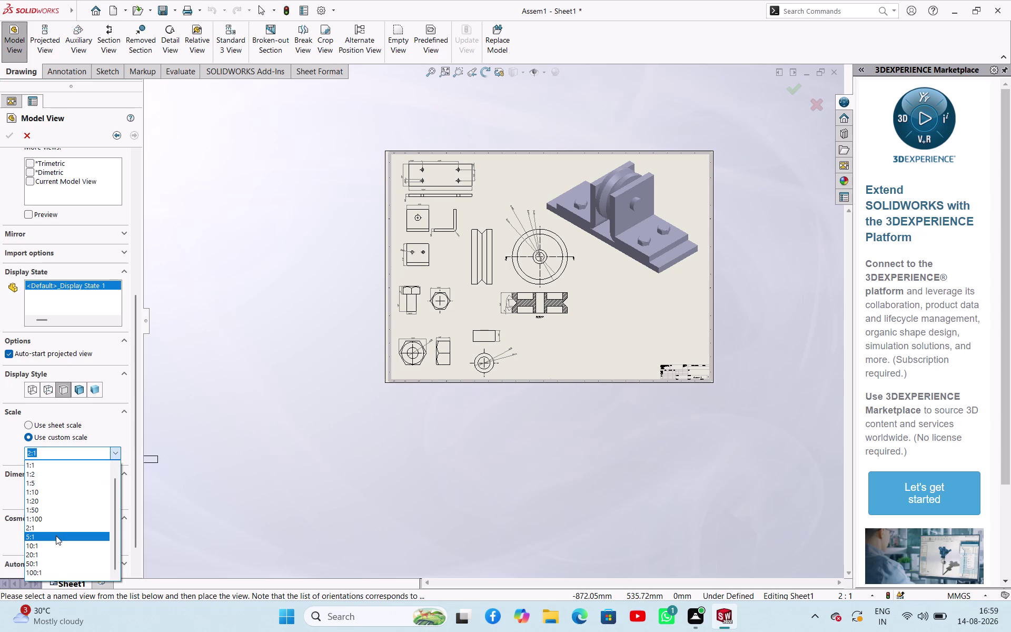
click(56, 536)
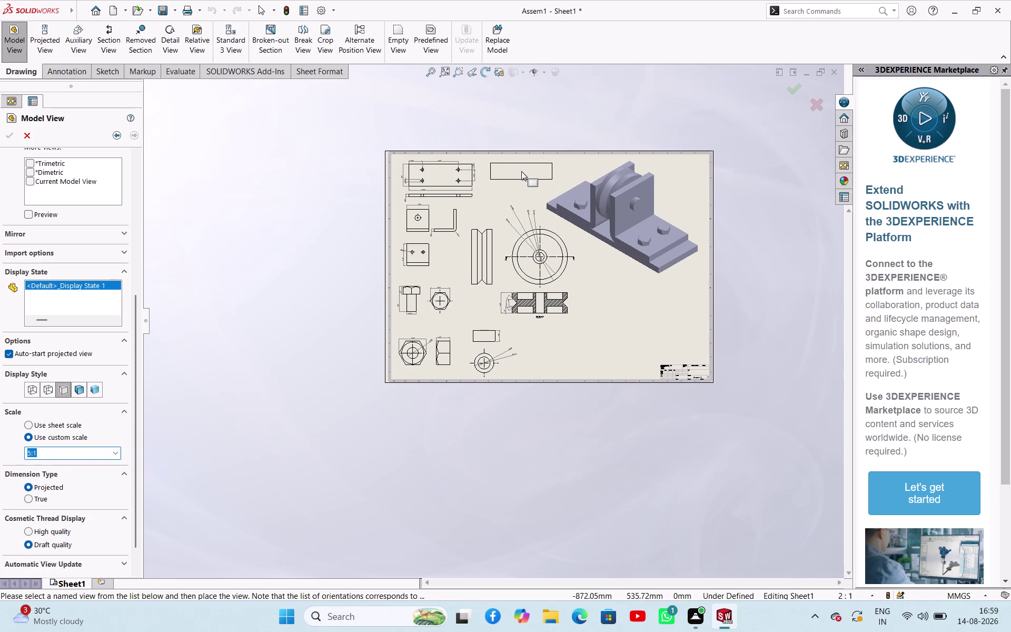
click(522, 171)
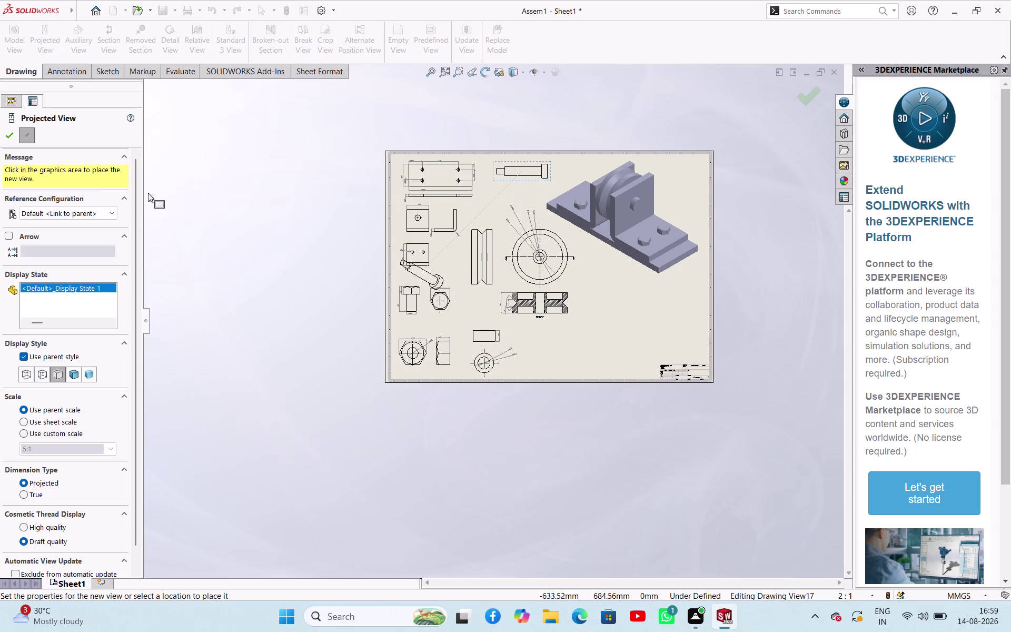
Skip the projected view and align the shoulder screw view beside the top-left BASE view.
click(7, 133)
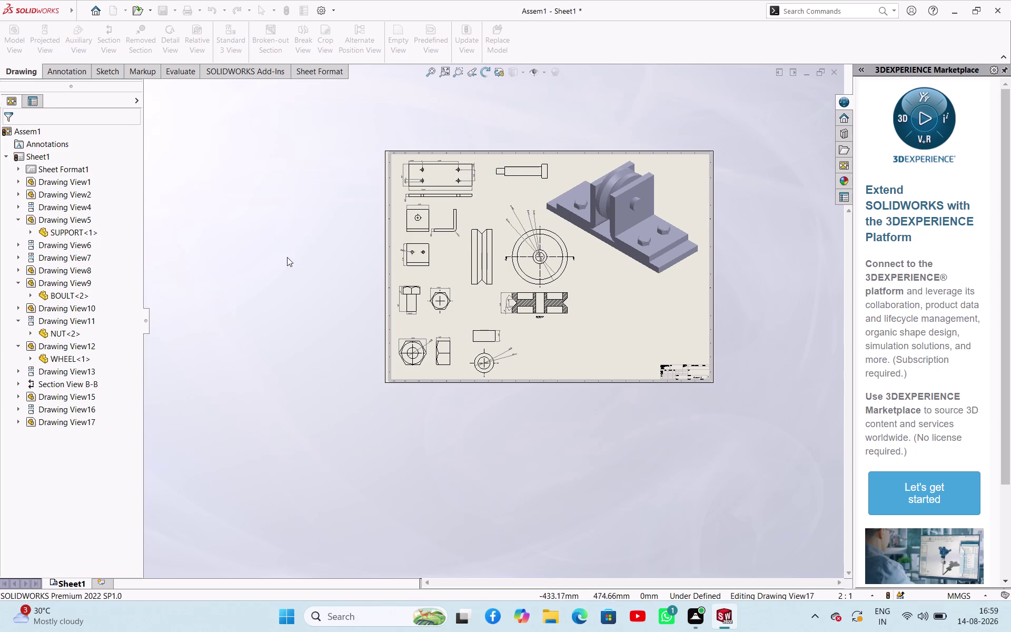
scroll(up, 3)
scroll(down, 3)
scroll(down, 3)
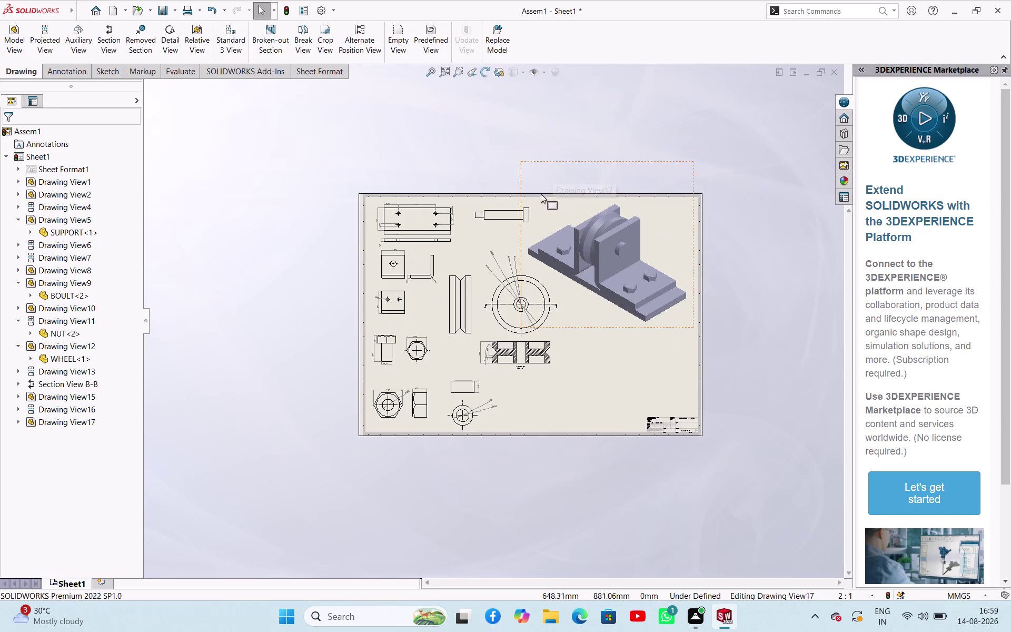
scroll(down, 3)
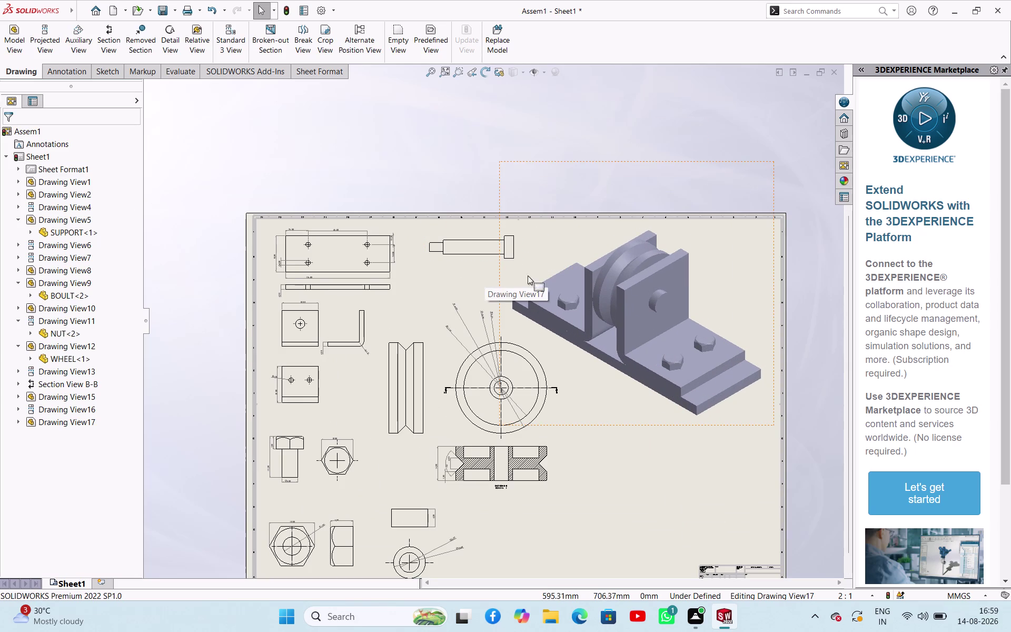
drag(518, 257, 506, 260)
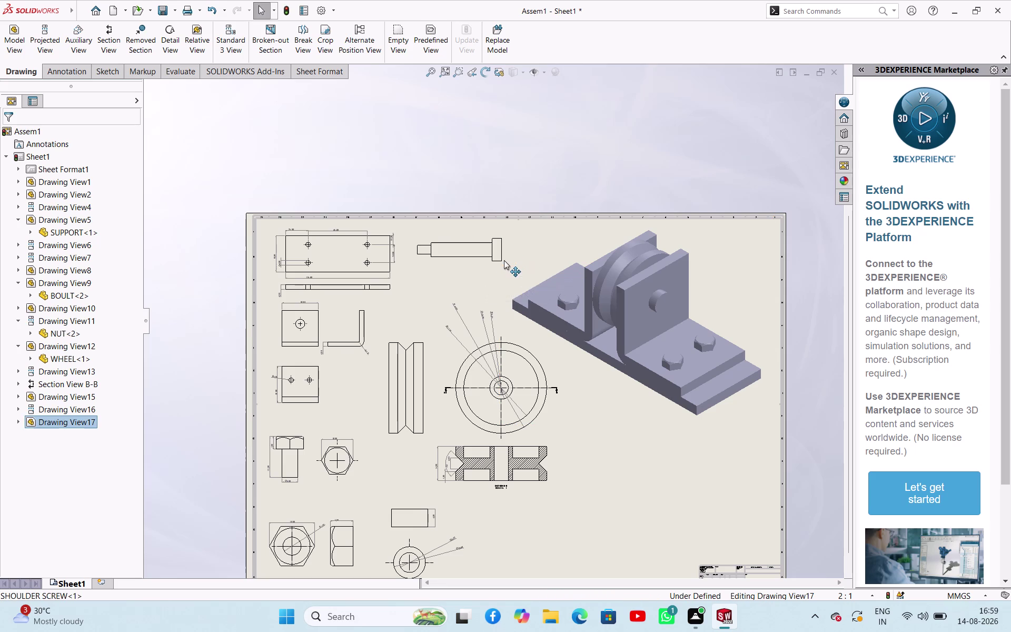
drag(506, 259, 498, 273)
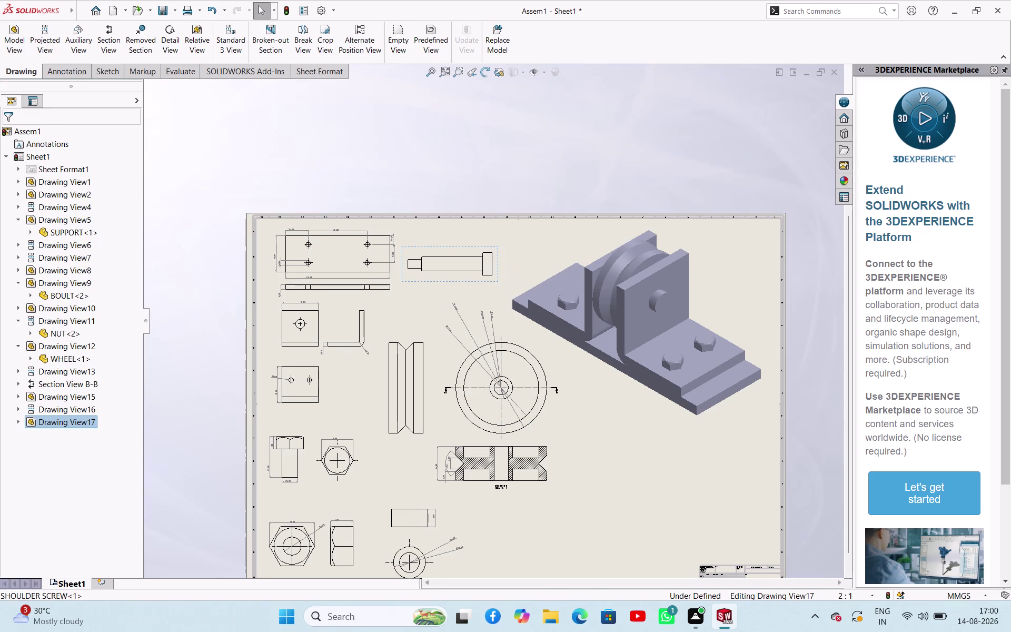
click(376, 160)
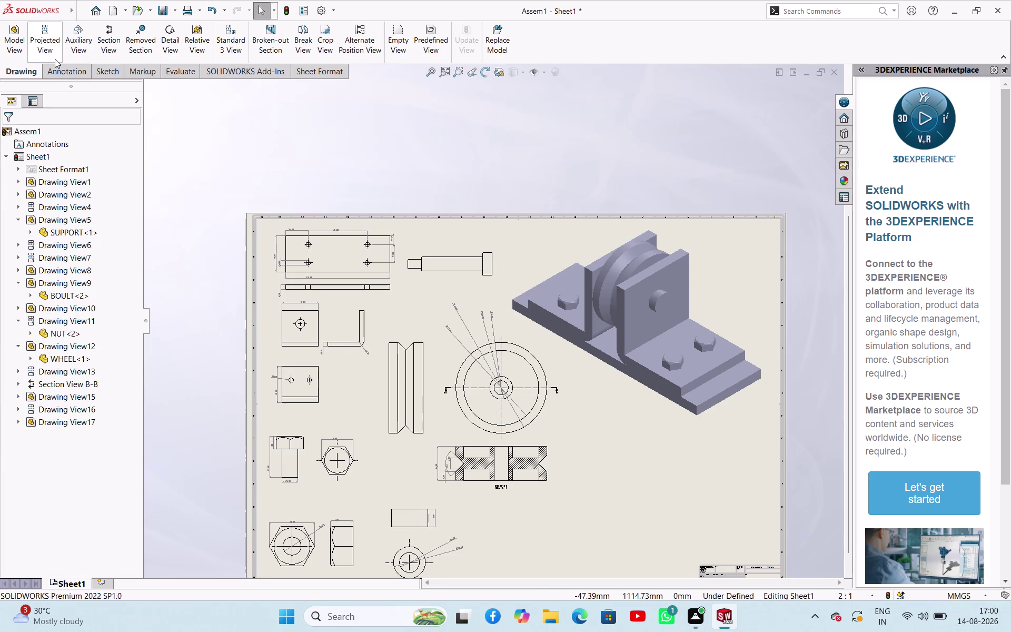
click(51, 65)
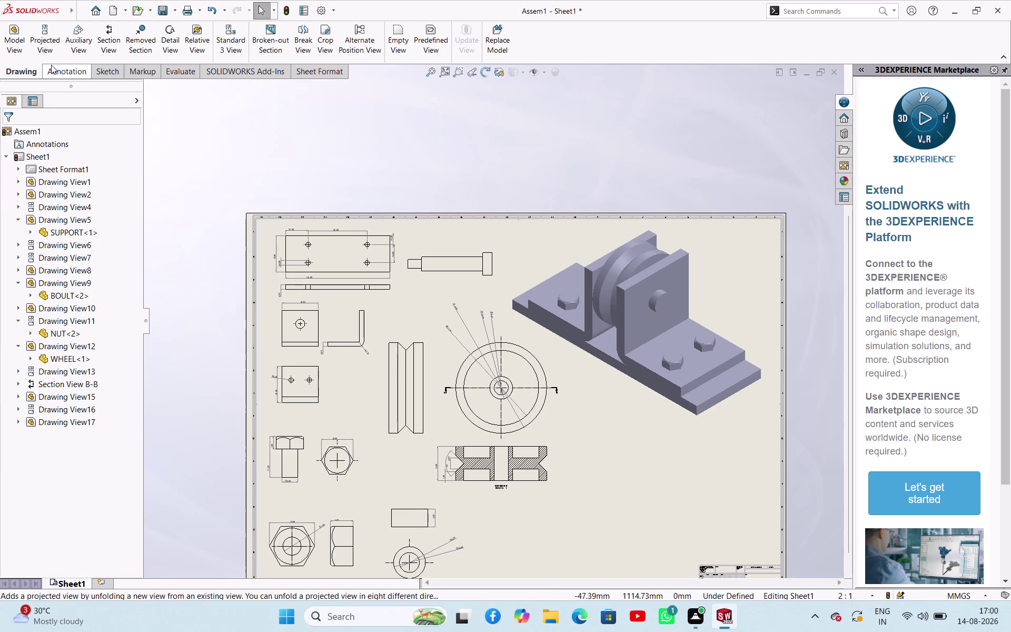
Dimension the screw's shank and body in Drawing View17: Ø4.00, 6.00, 27.00 and Ø6.25.
drag(49, 45, 59, 49)
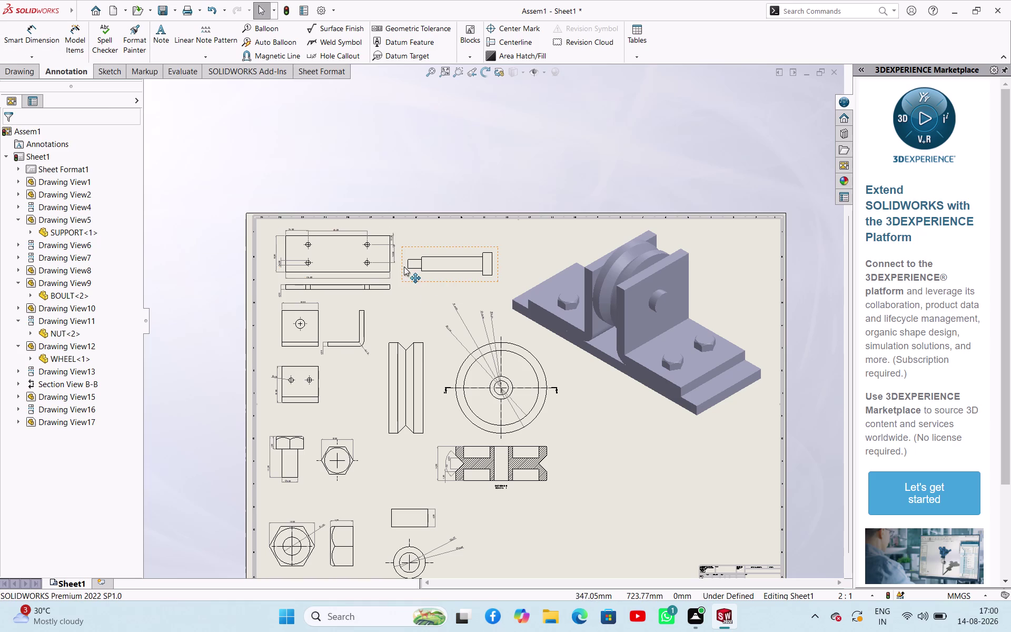
scroll(down, 3)
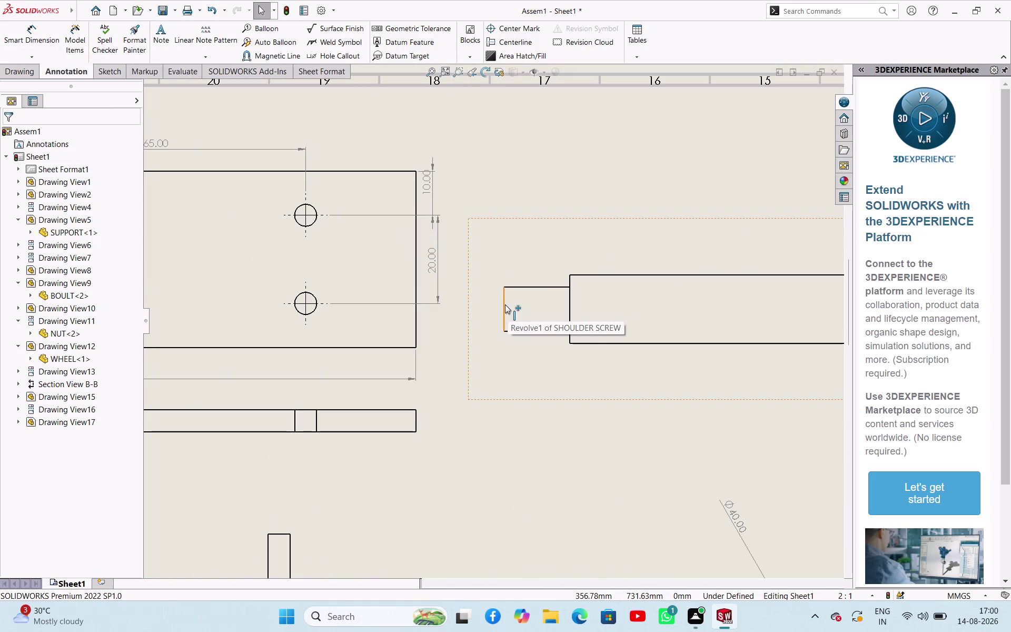
click(505, 304)
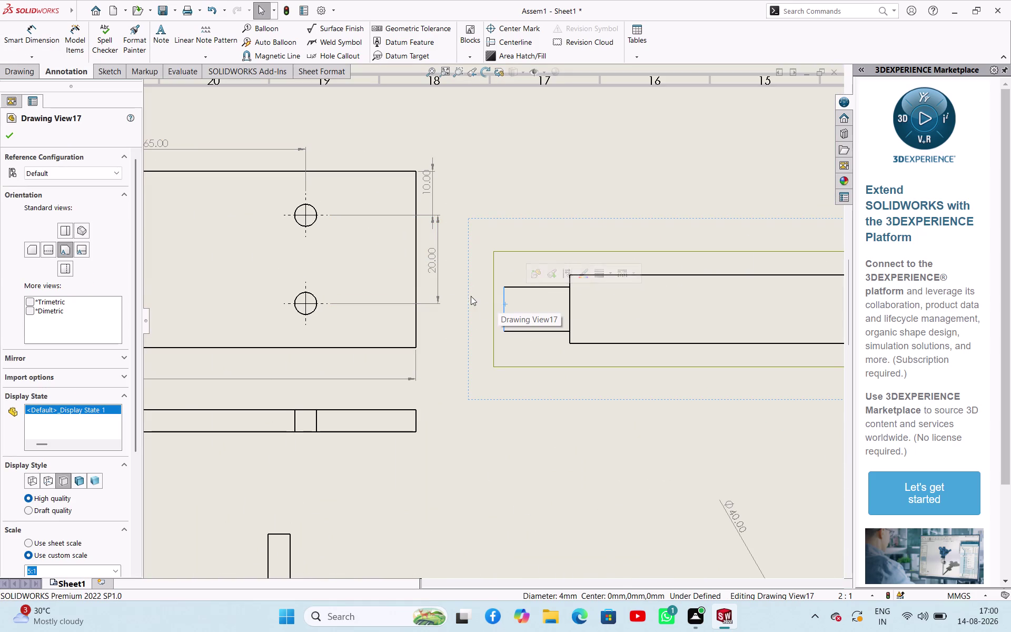
click(27, 34)
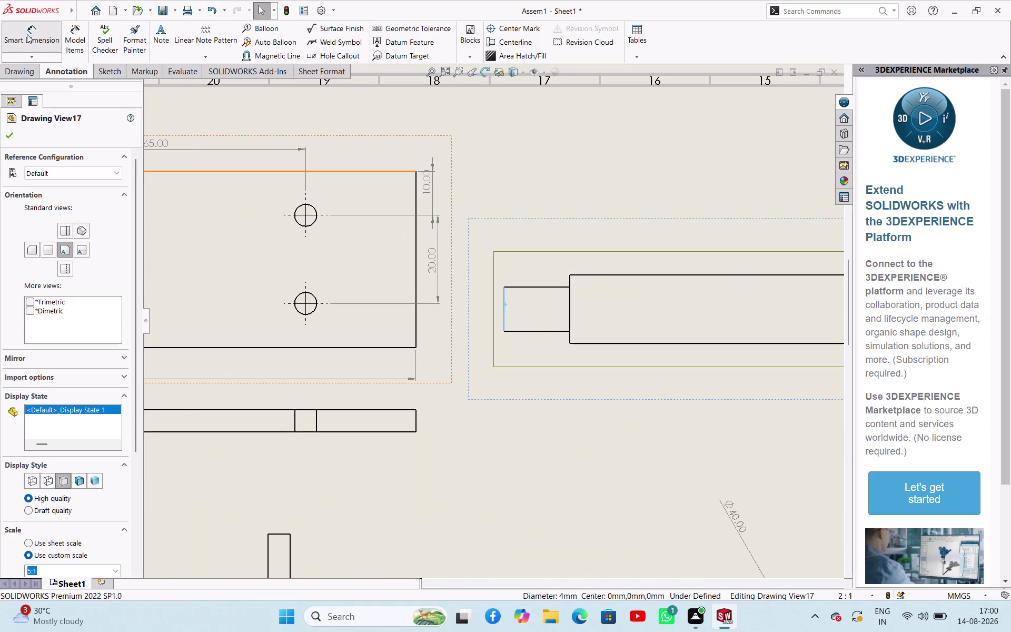
click(503, 305)
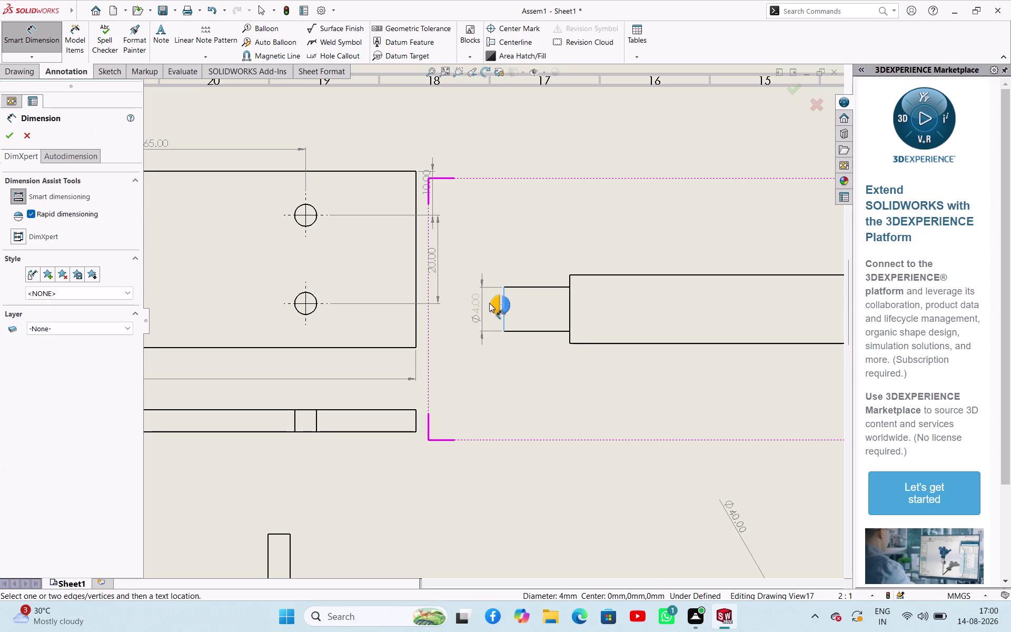
click(484, 303)
click(524, 288)
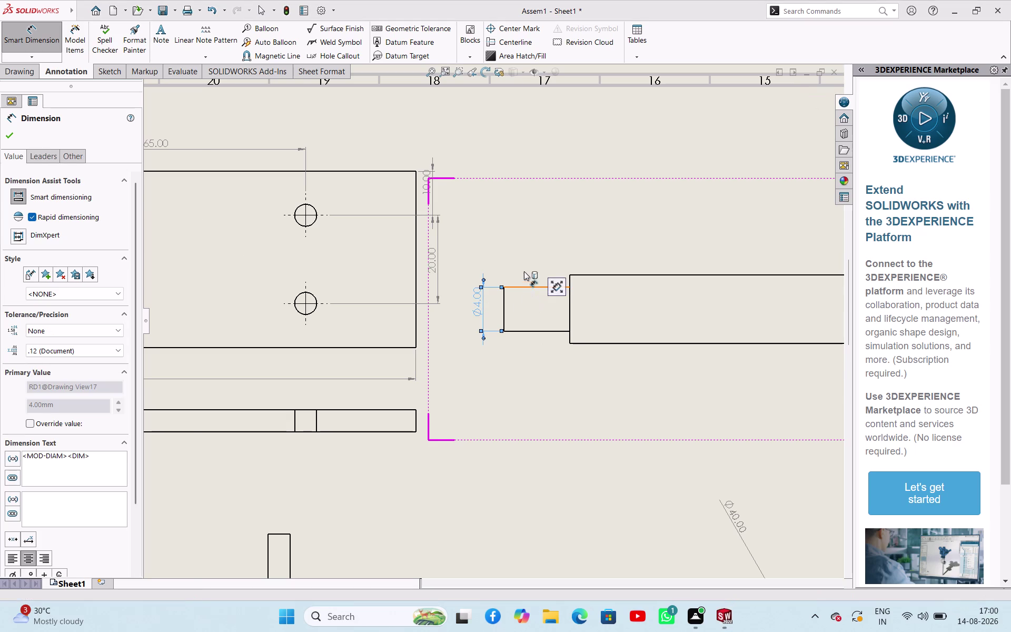
click(518, 252)
click(610, 274)
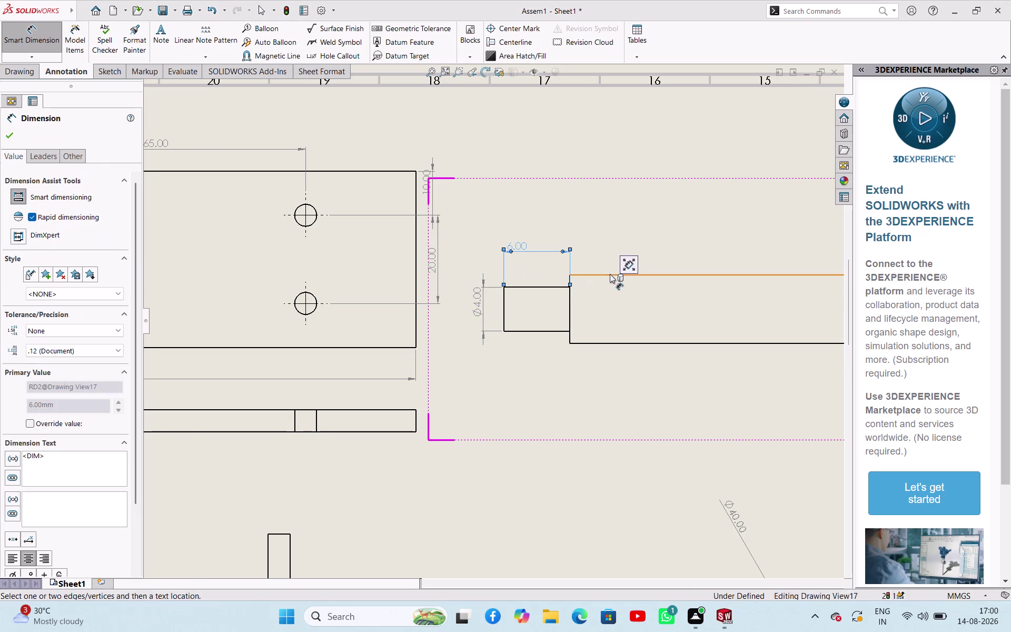
click(601, 239)
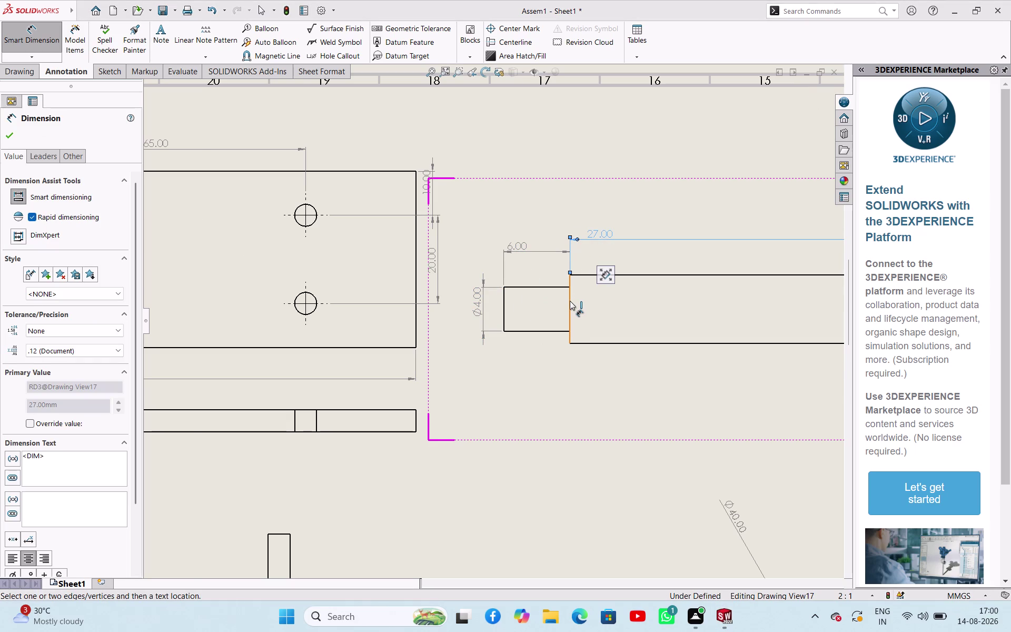
click(570, 301)
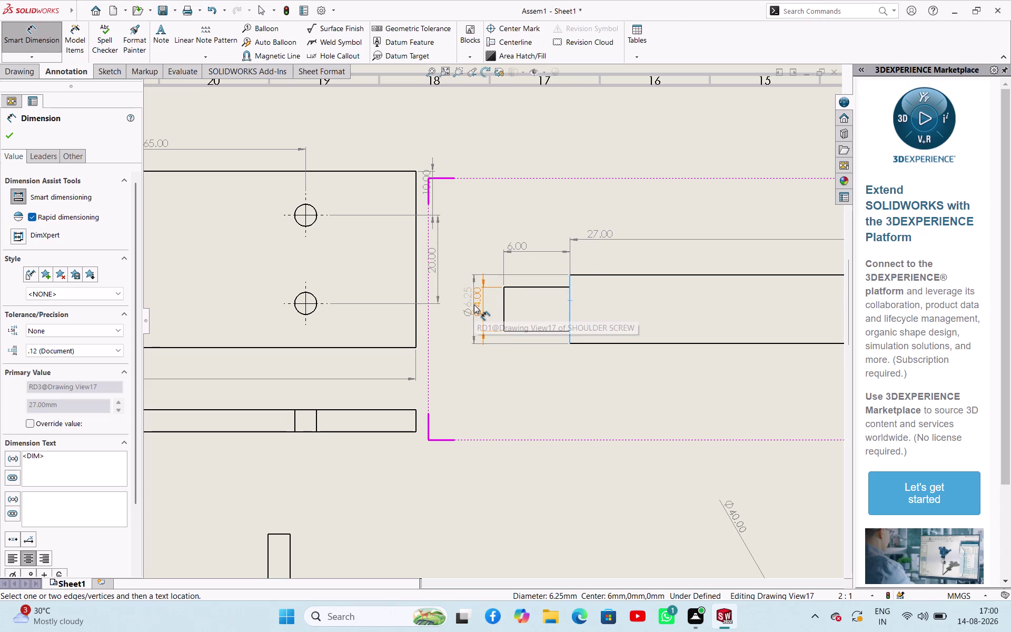
click(469, 305)
Add the screw head's 4.00 length and Ø10.00 diameter, then end dimensioning.
scroll(up, 3)
scroll(up, 3)
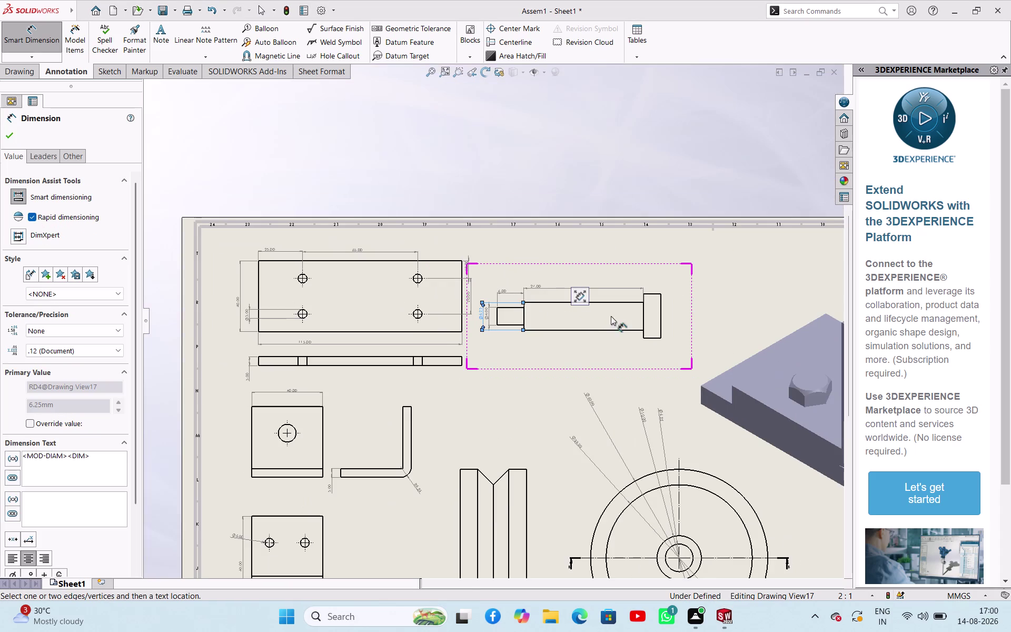
scroll(down, 3)
click(611, 297)
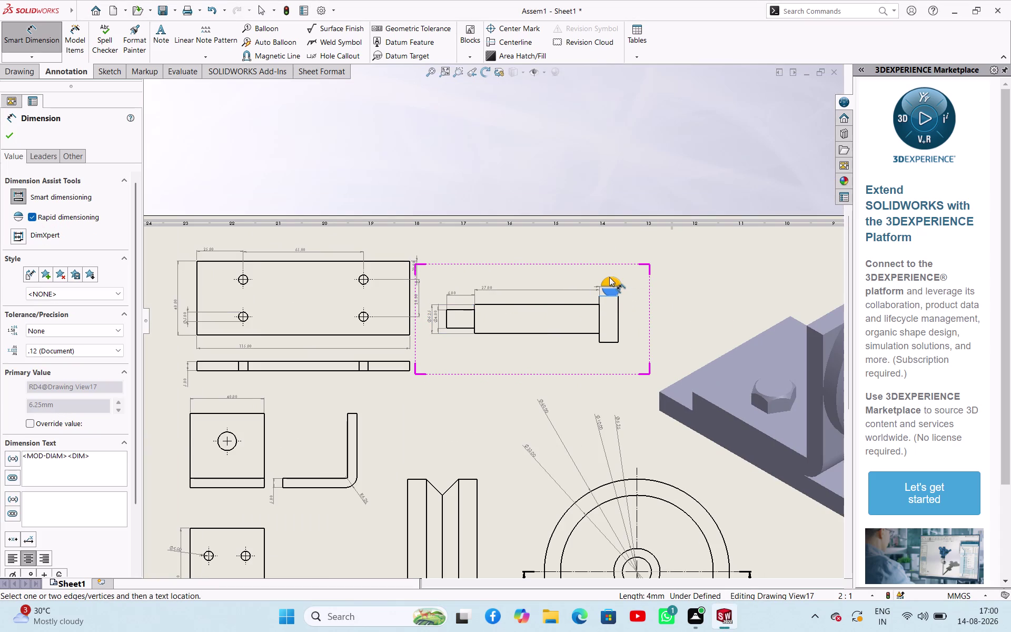
click(609, 273)
click(619, 311)
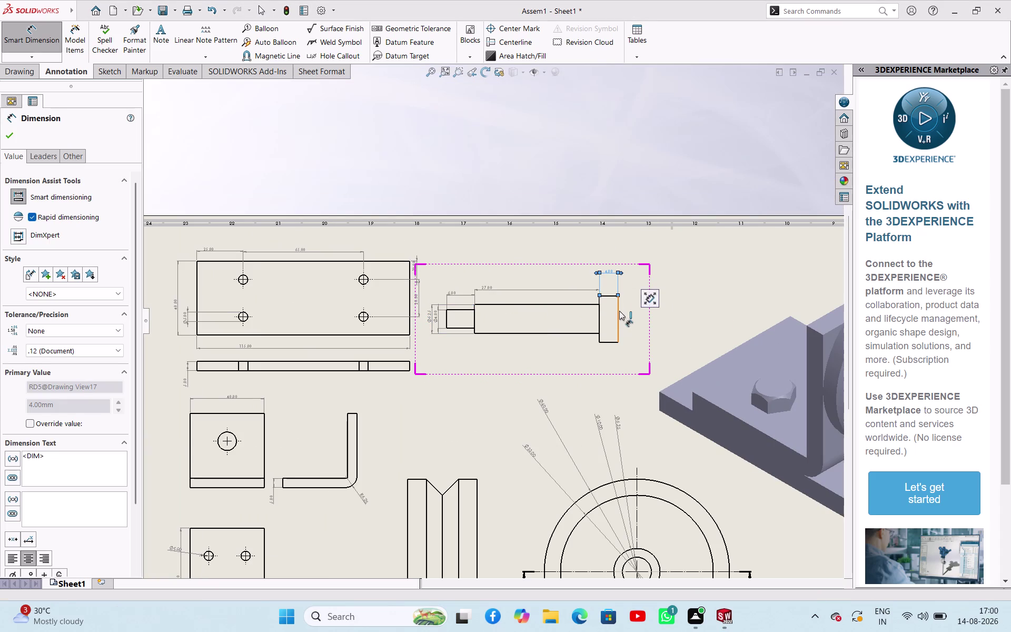
click(633, 317)
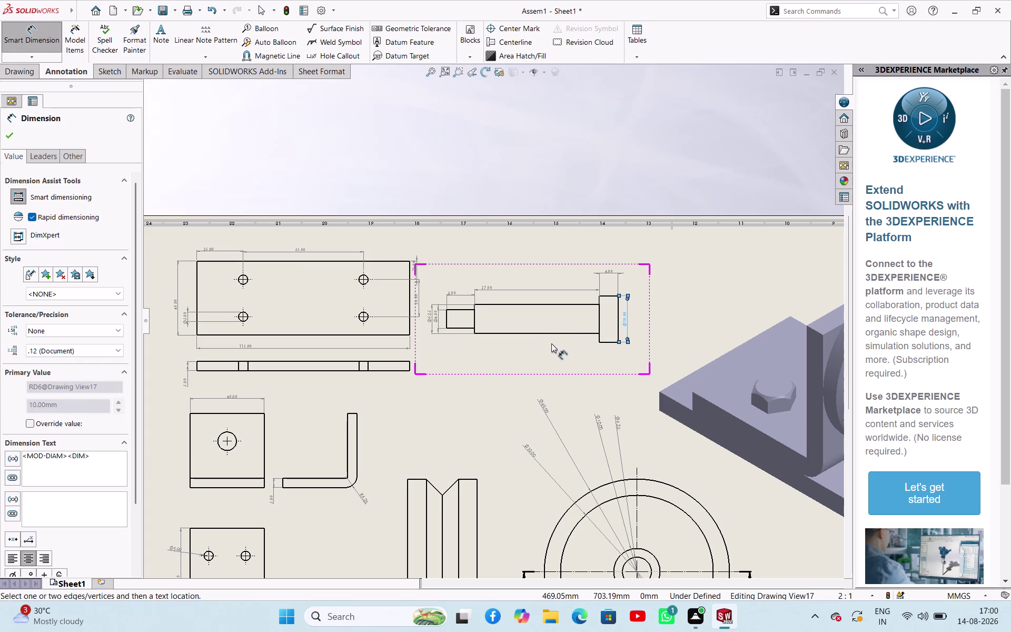
scroll(up, 3)
scroll(up, 3)
scroll(up, 3)
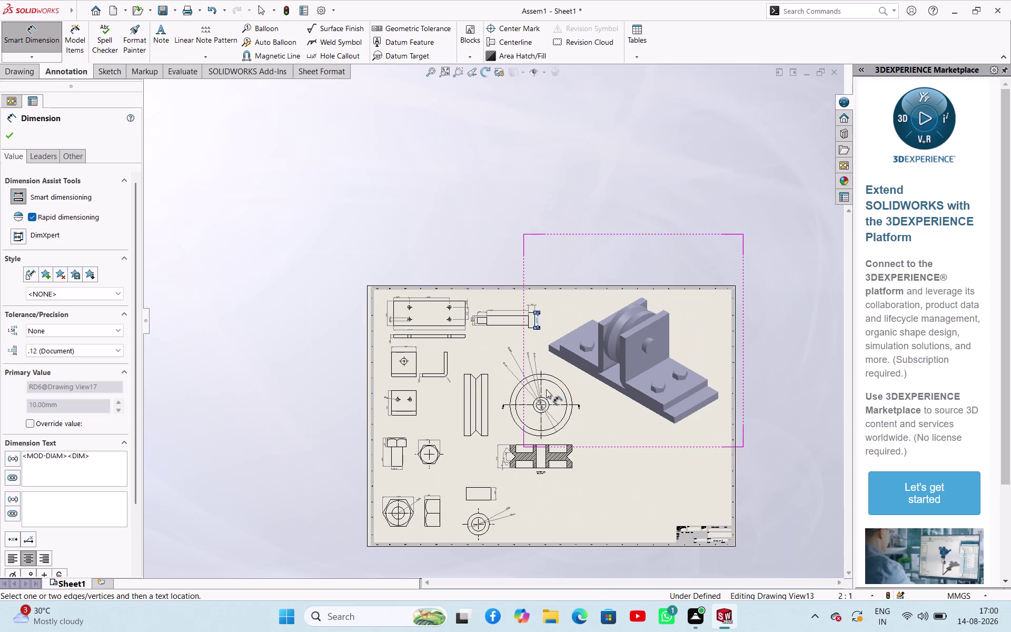
click(10, 136)
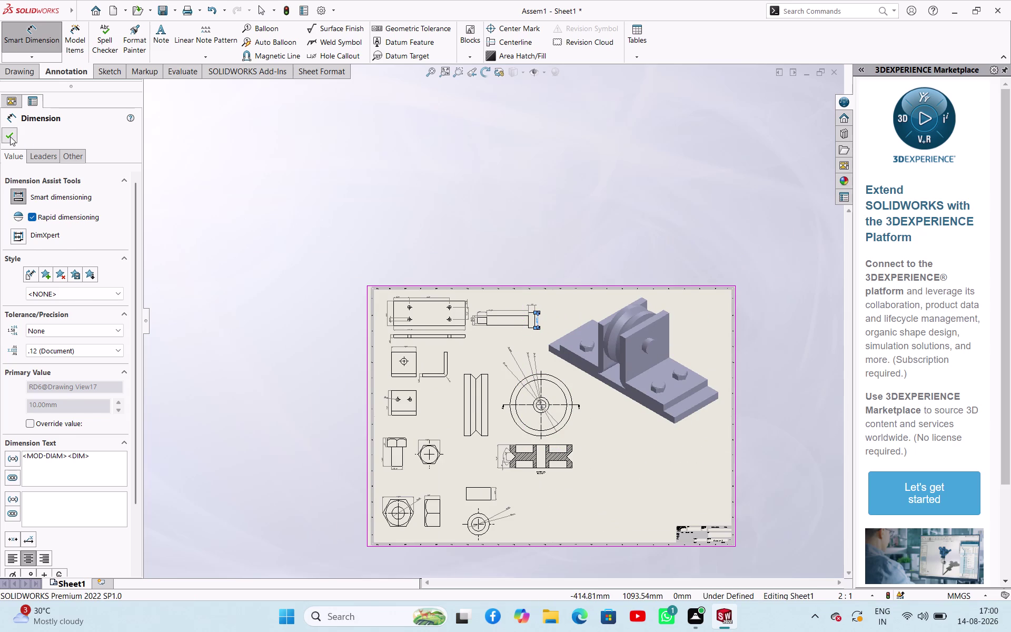
click(496, 389)
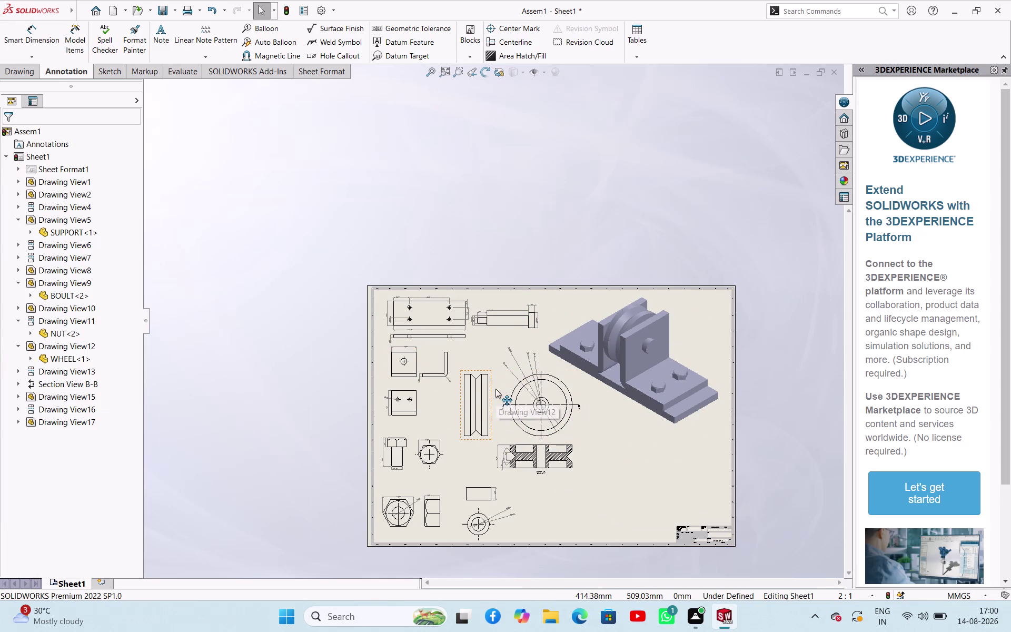
Change Drawing View12's custom scale value by typing 4, and confirm the view properties.
scroll(down, 3)
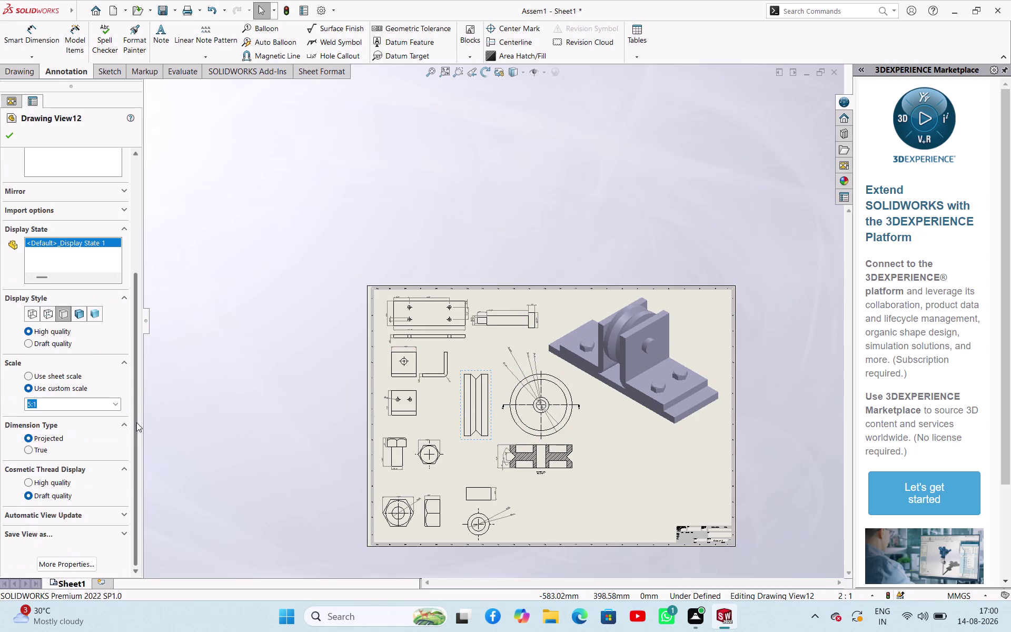
double_click(77, 402)
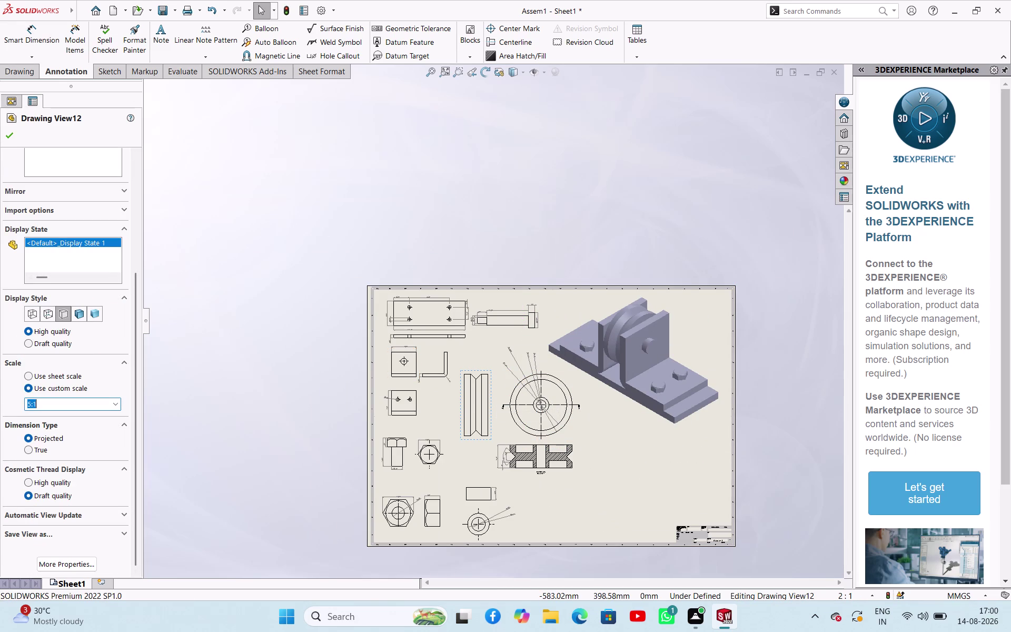
click(118, 403)
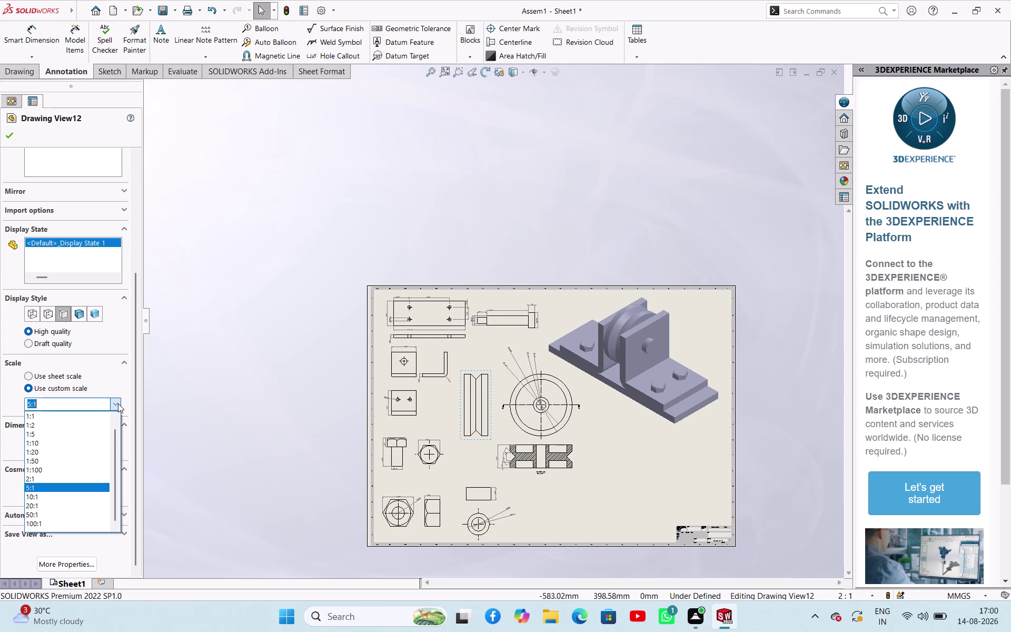
click(83, 402)
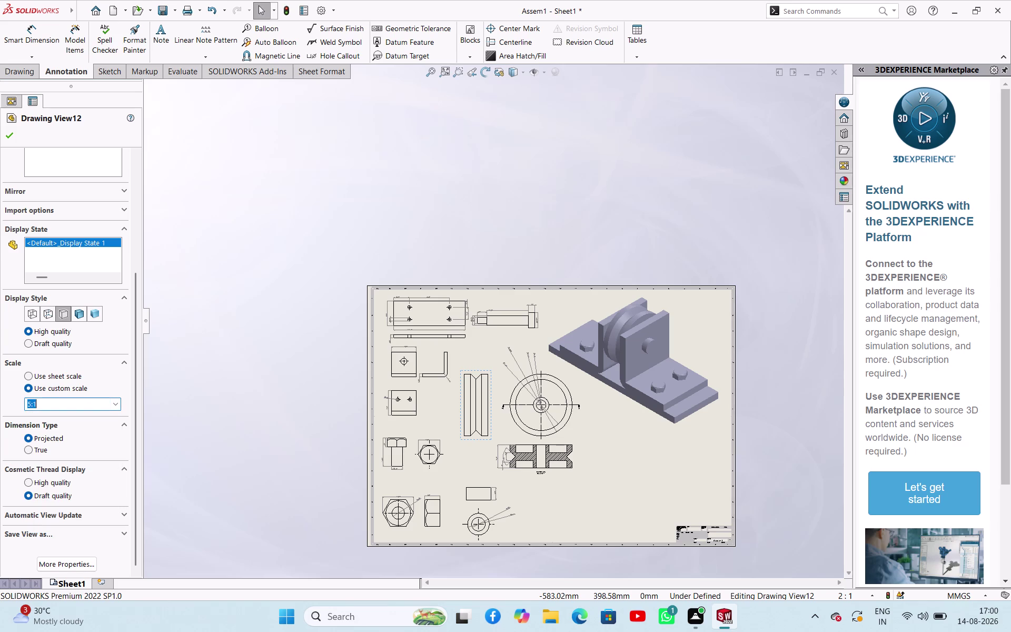
double_click(49, 405)
click(49, 405)
click(26, 406)
key(Right)
key(BackSpace)
key(4)
click(223, 396)
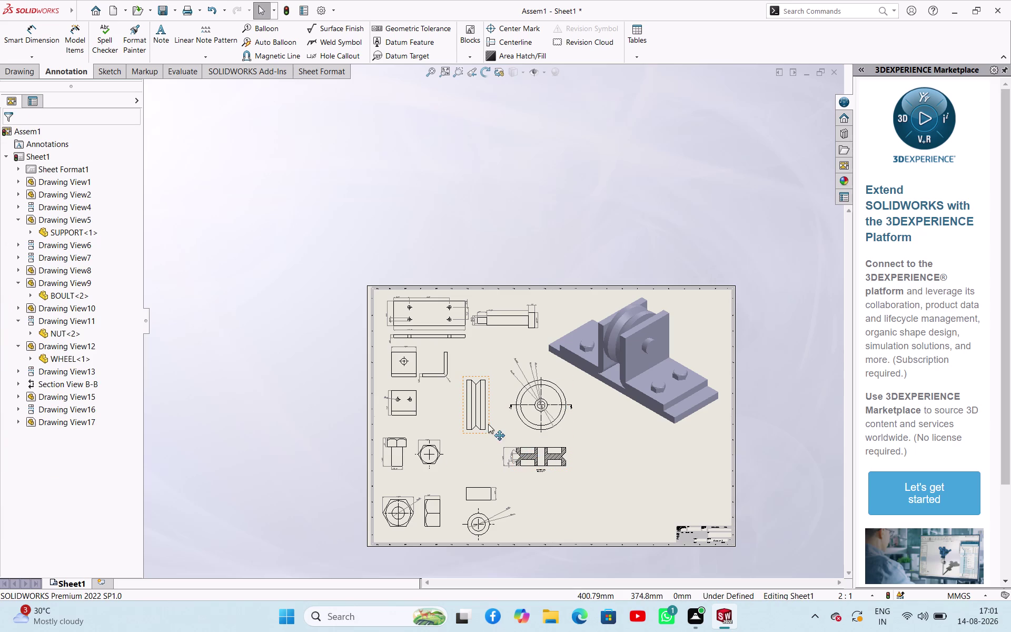
drag(491, 436, 503, 454)
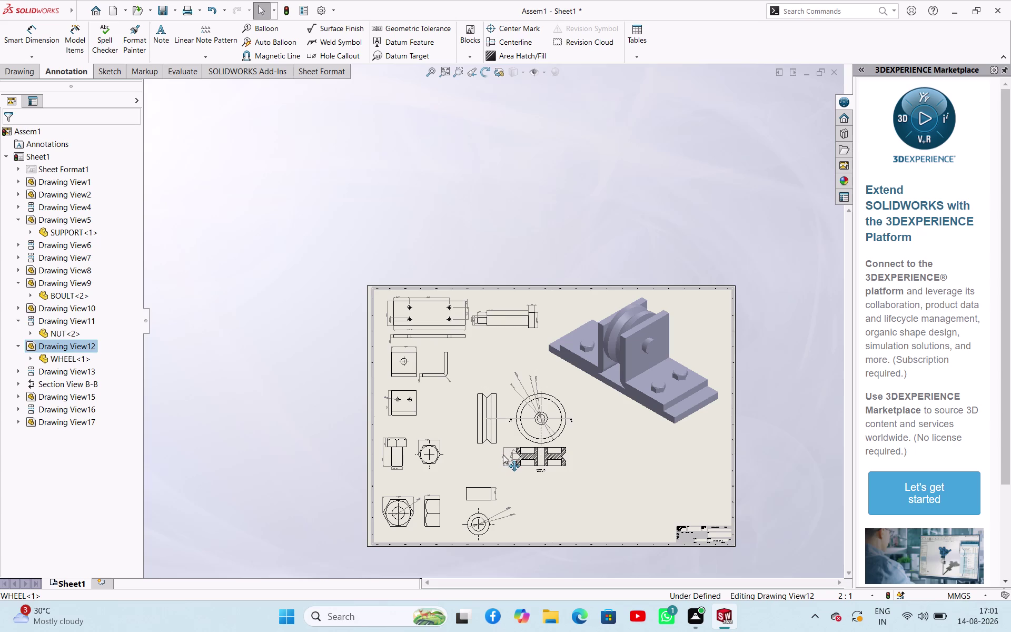
Drag the wheel side and section views closer together beside the front view.
drag(503, 454, 497, 452)
click(589, 459)
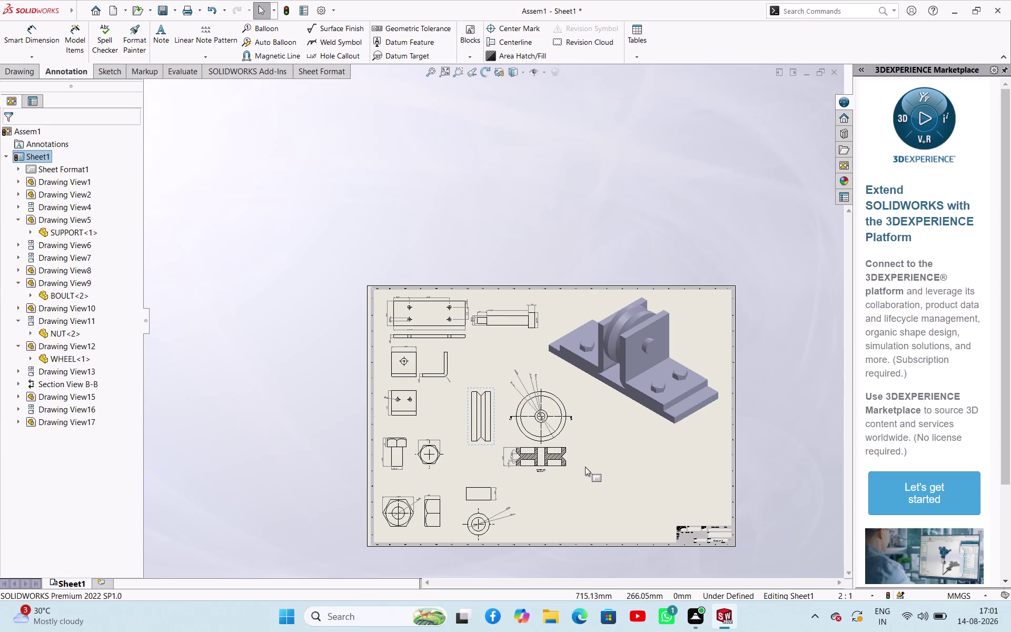
drag(554, 472, 532, 468)
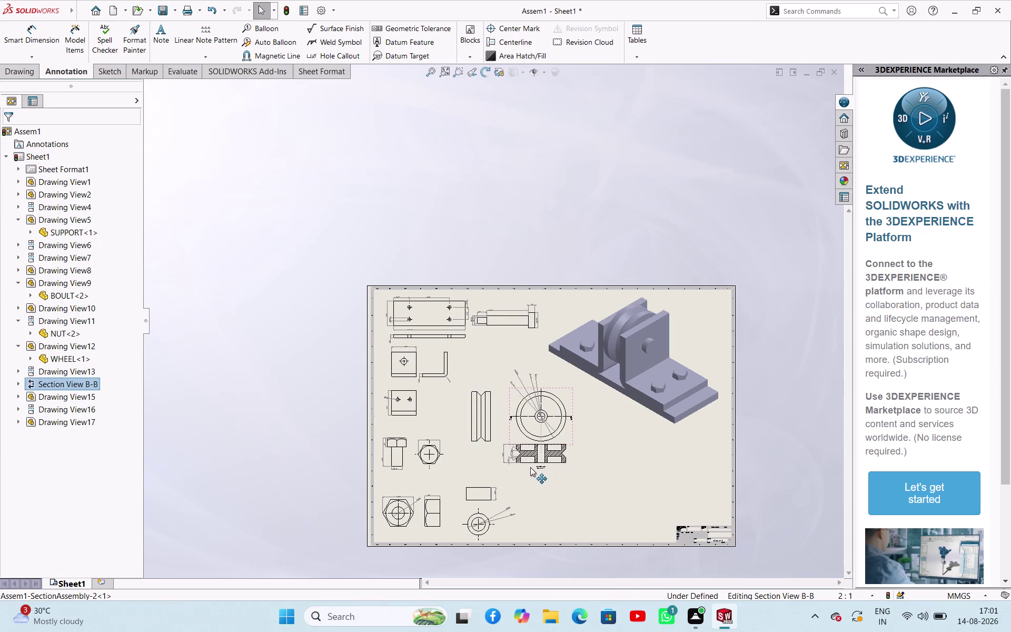
drag(532, 468, 515, 469)
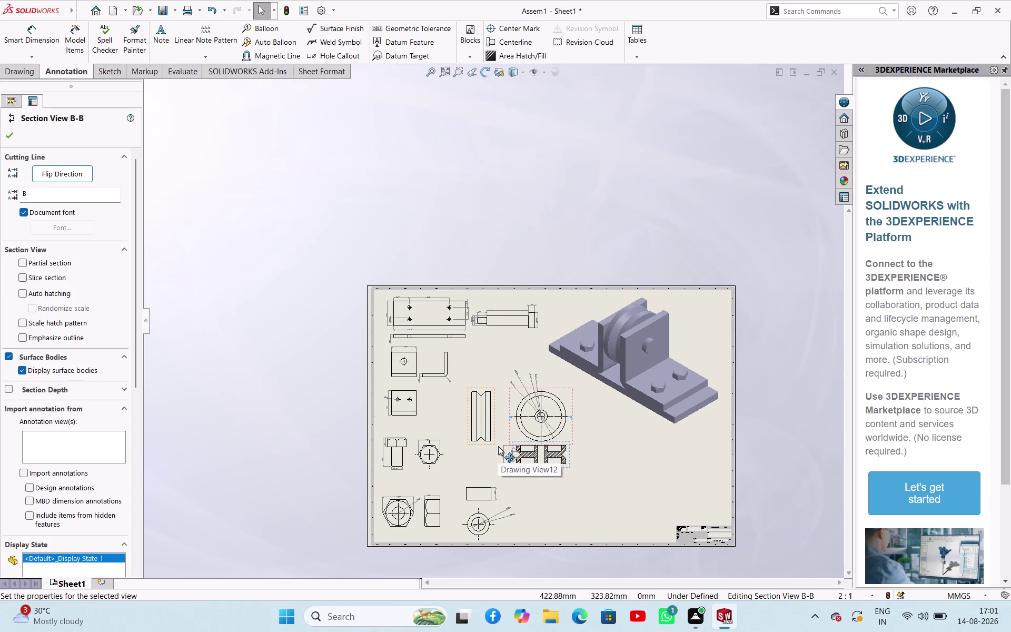
drag(494, 446, 482, 446)
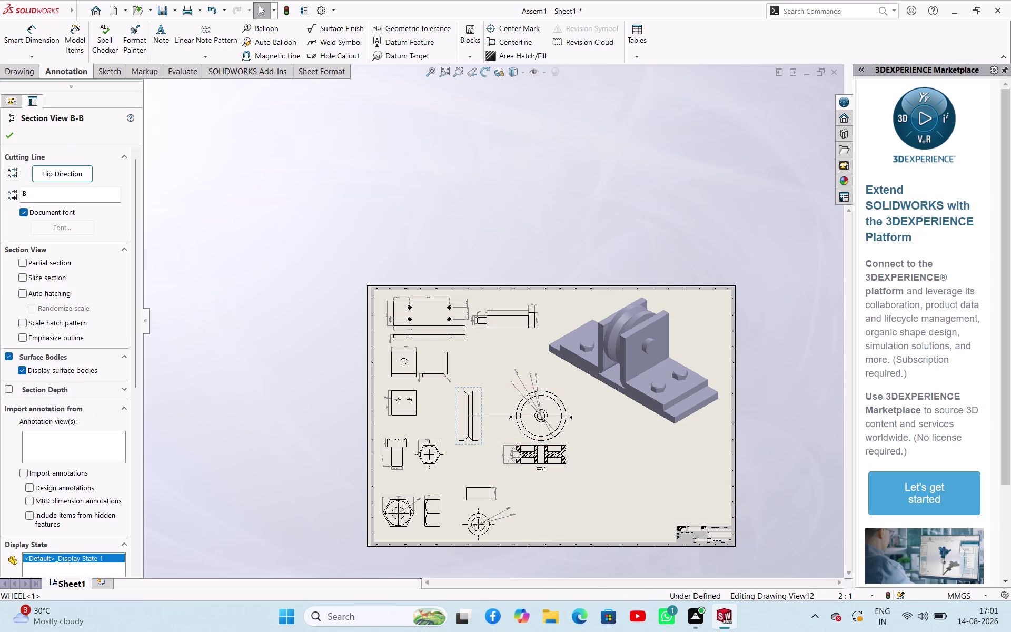
drag(513, 466, 512, 467)
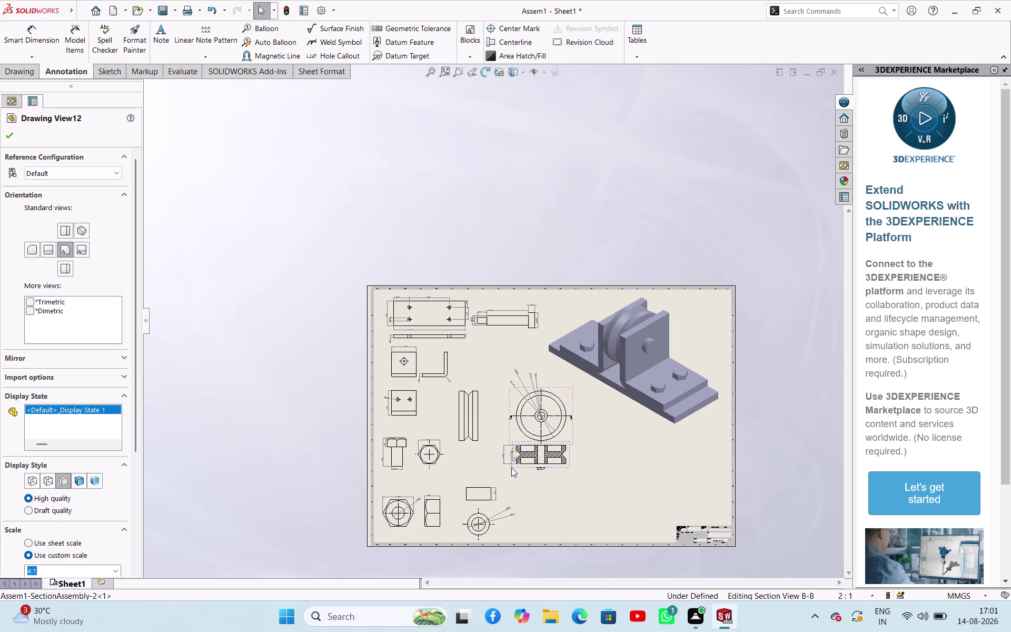
drag(512, 468, 507, 467)
click(475, 469)
click(475, 460)
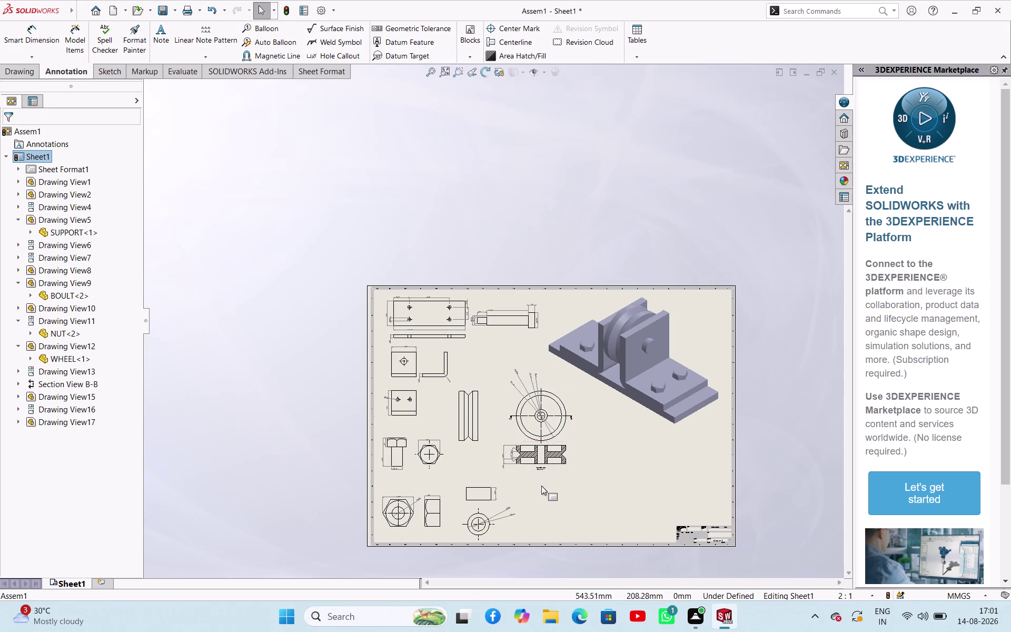
Align section view B-B under the front view and shift the front view left into line.
click(544, 486)
drag(564, 469, 548, 475)
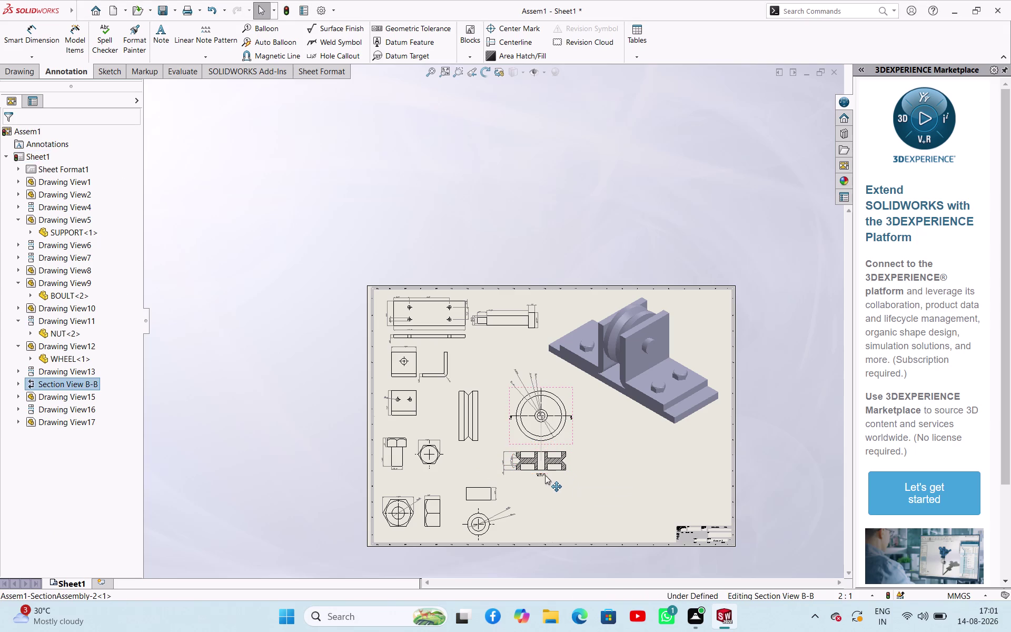
drag(548, 475, 522, 469)
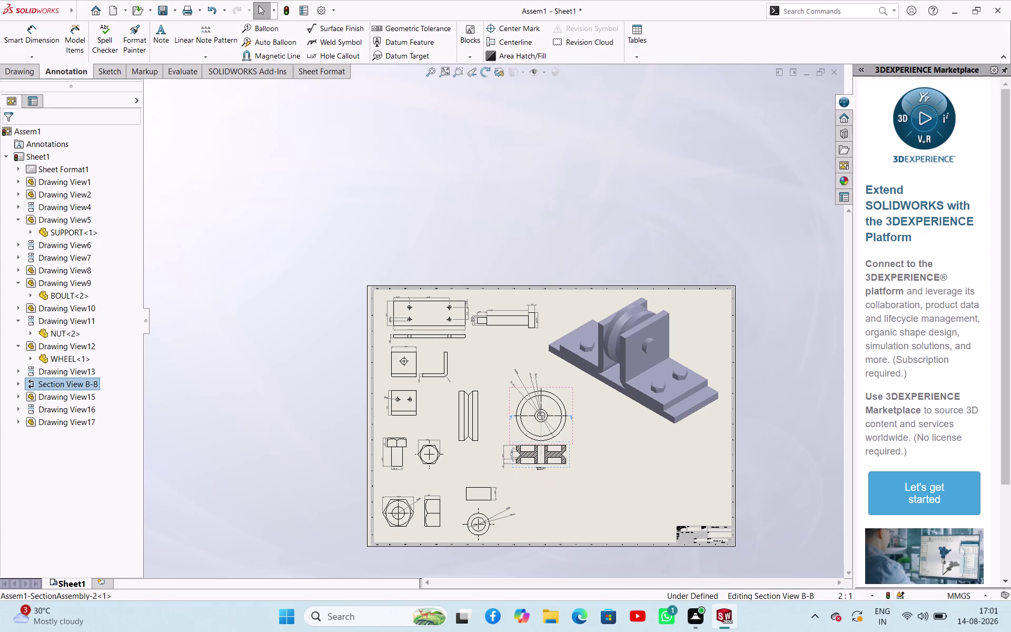
drag(510, 426, 502, 428)
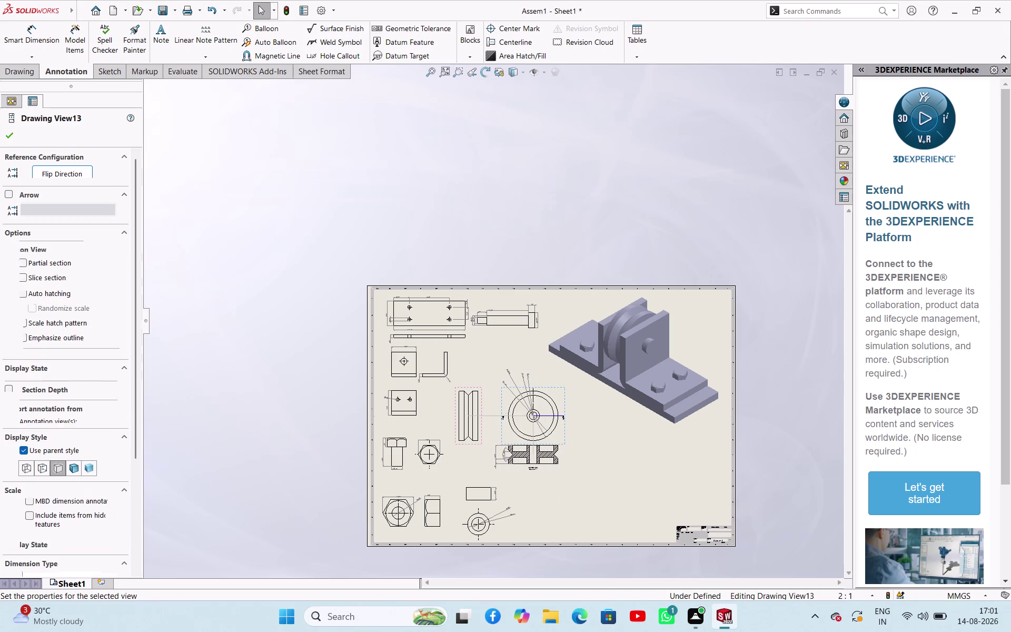
drag(501, 407, 490, 409)
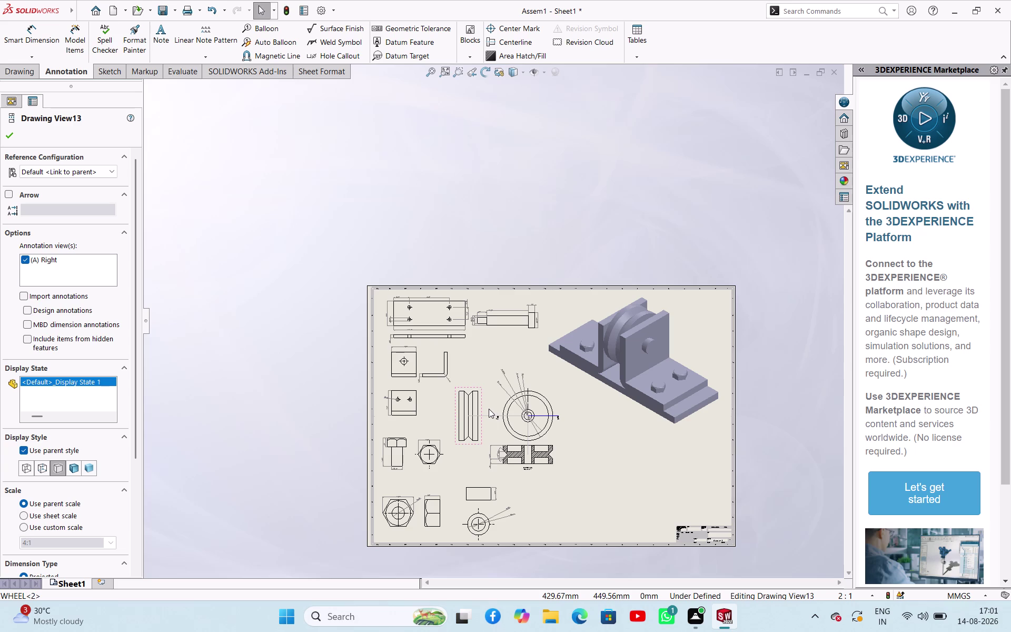
drag(489, 409, 485, 410)
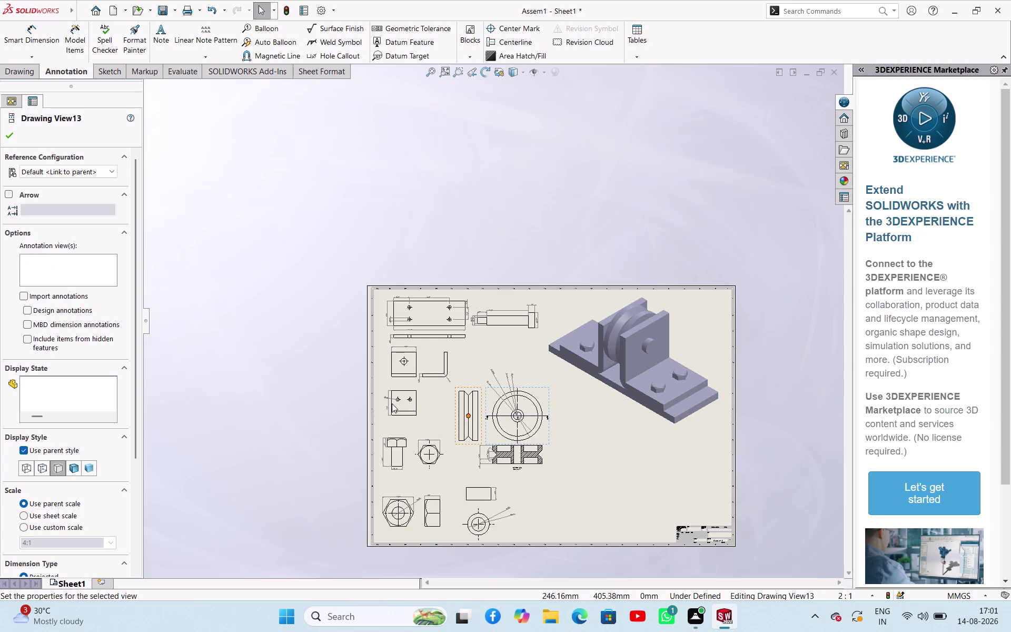
click(291, 290)
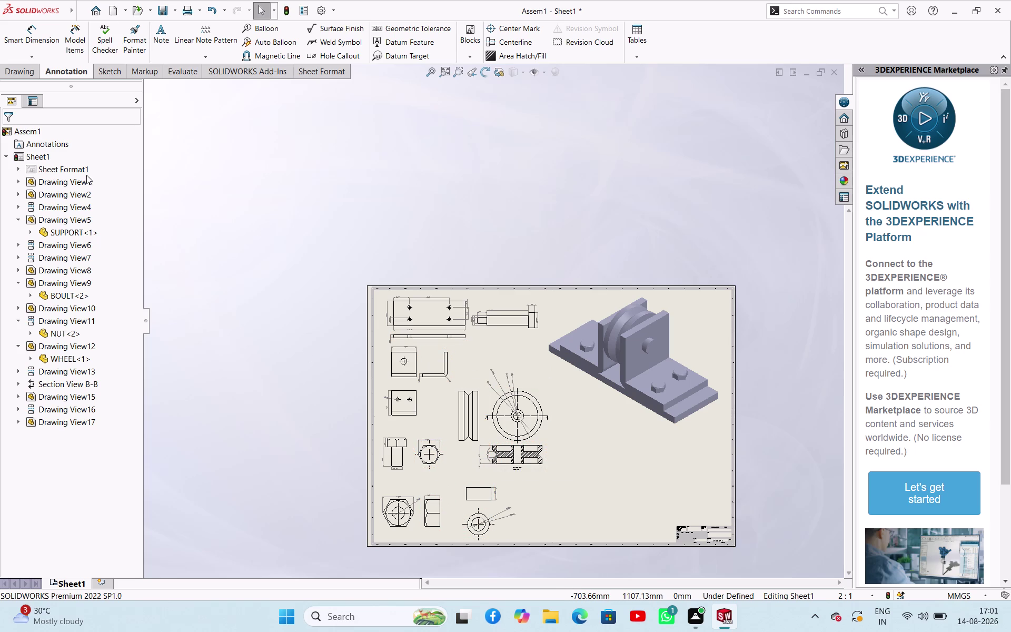
click(14, 73)
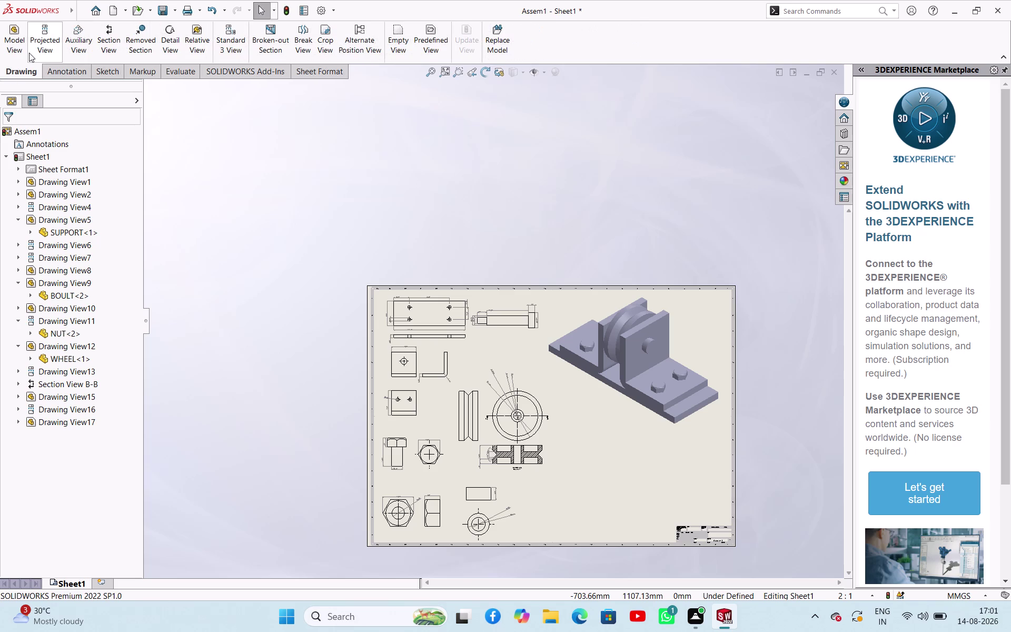
Start a Model View and browse to the wheelsupport folder's part files.
click(13, 43)
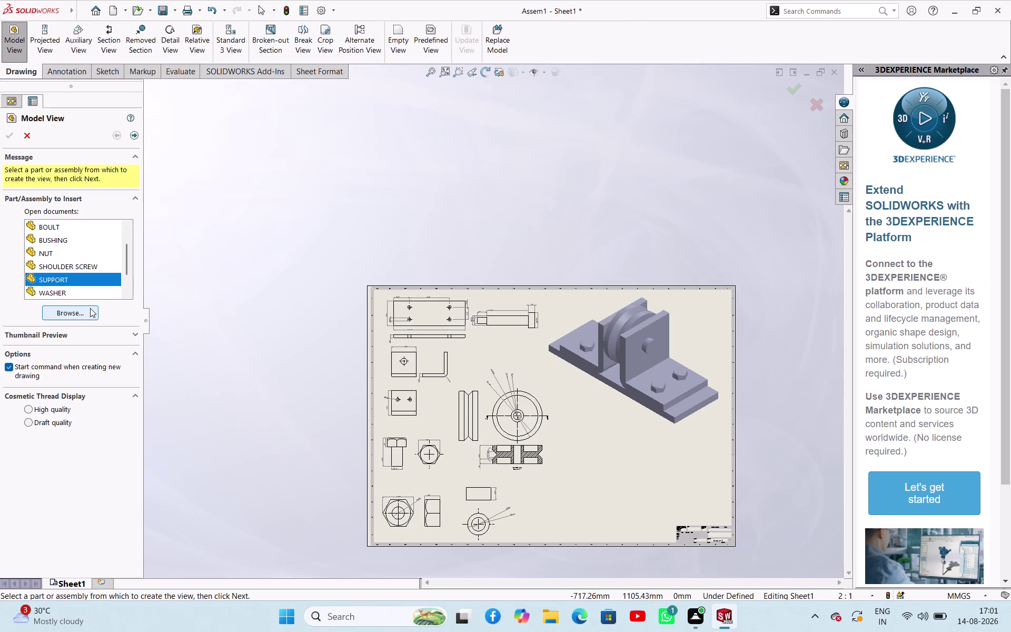
scroll(up, 3)
scroll(up, 3)
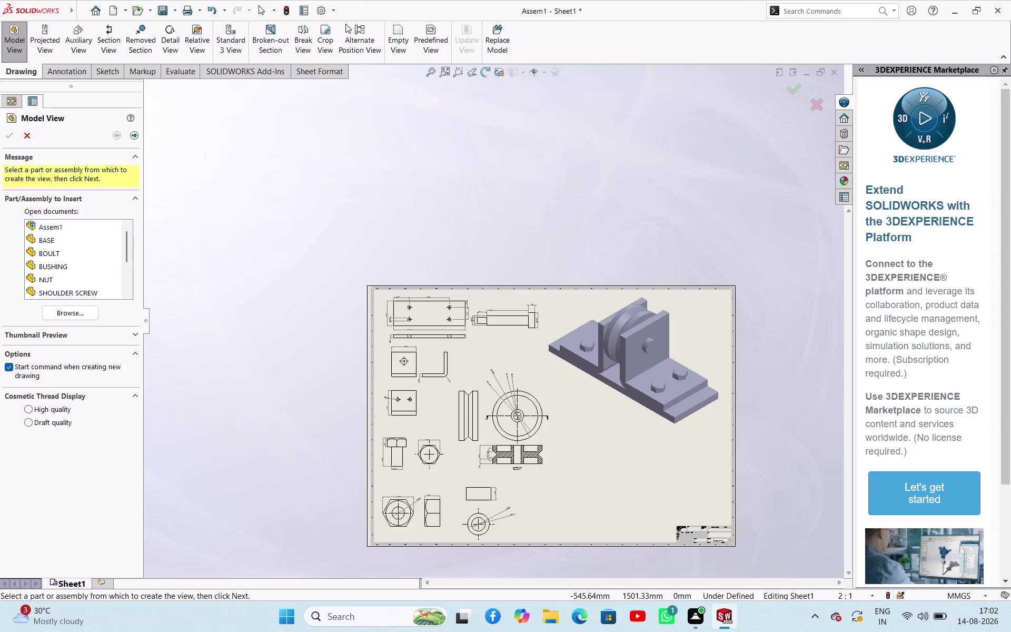
scroll(down, 3)
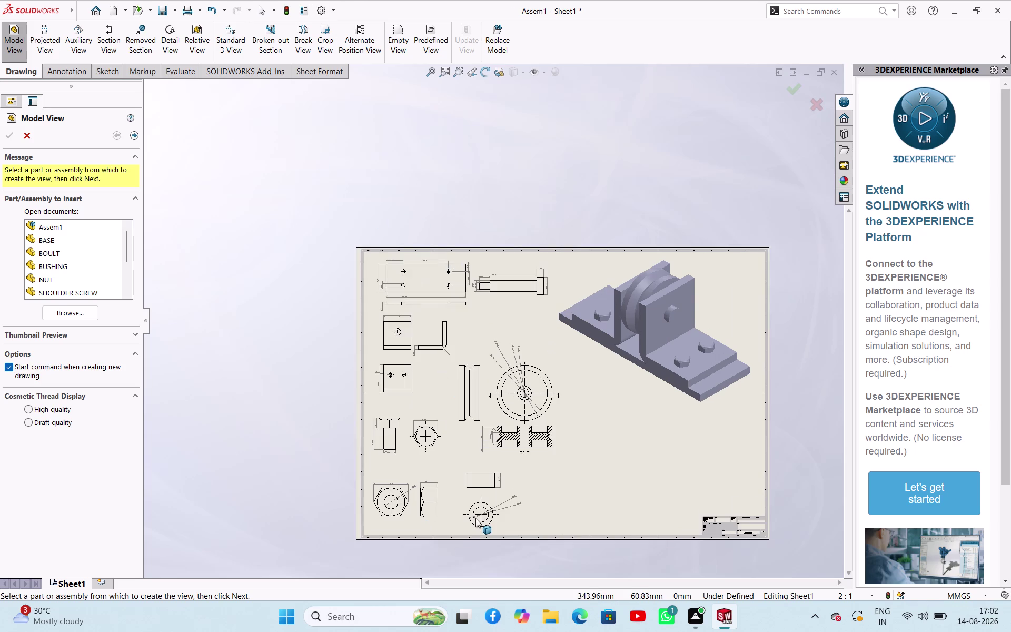
scroll(down, 3)
scroll(up, 3)
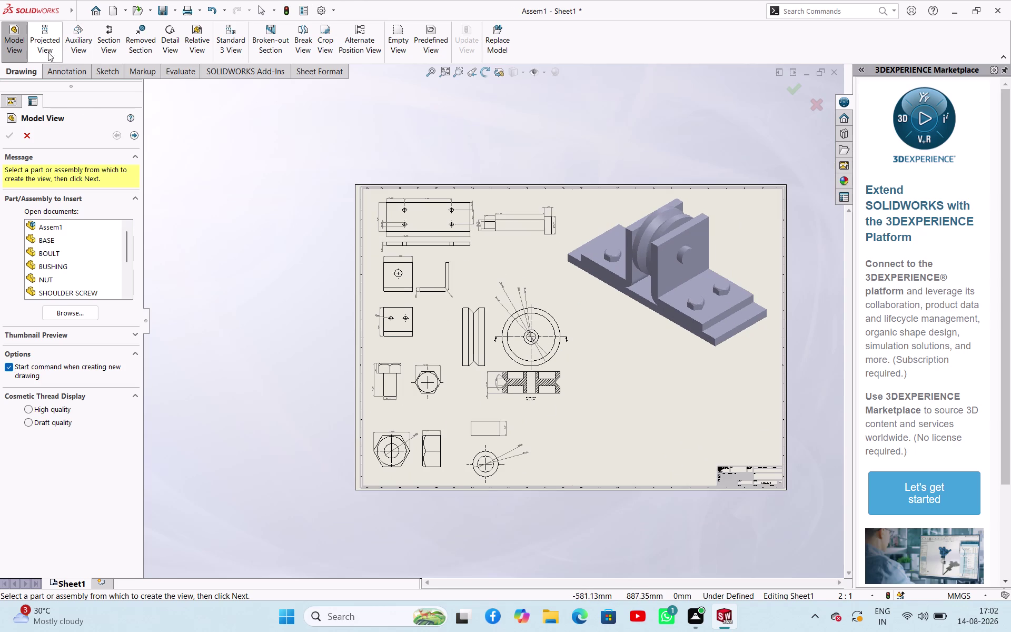
scroll(down, 3)
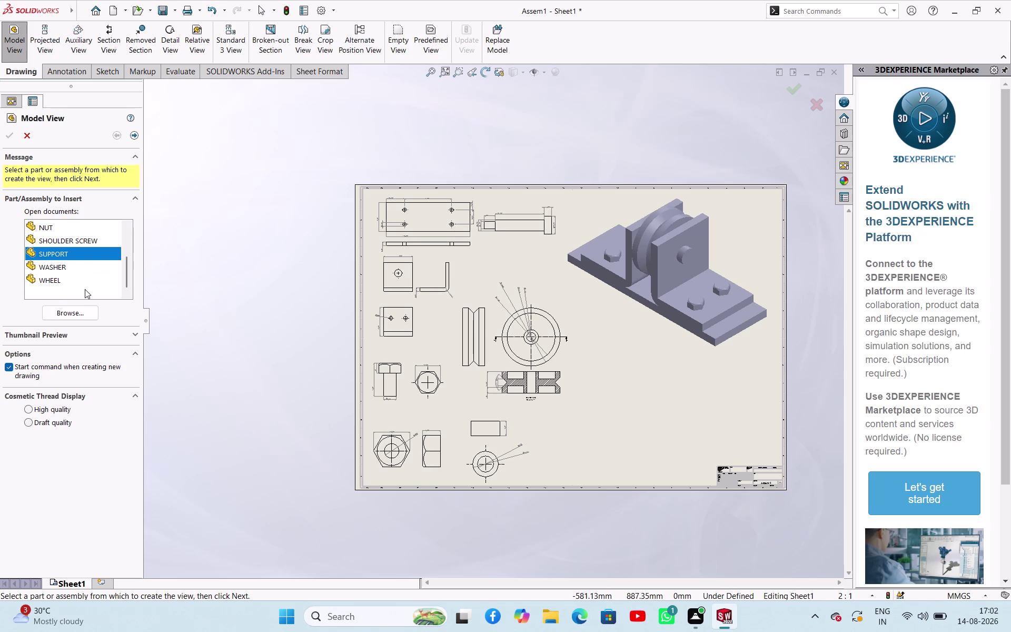
click(83, 315)
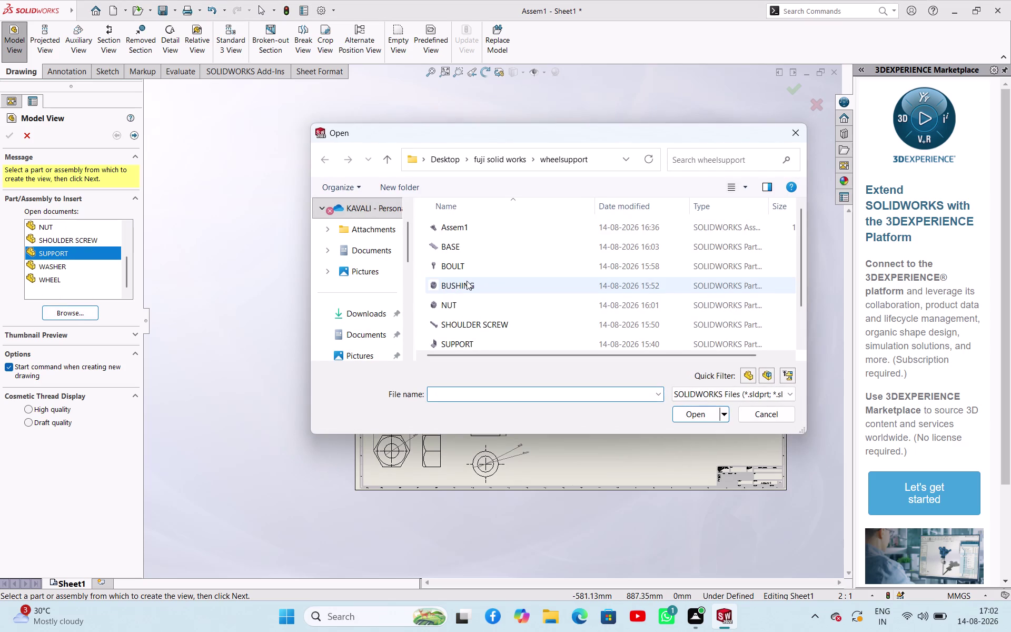
Open the WASHER part and place its 5:1 view near the sheet's top centre.
scroll(down, 3)
click(476, 329)
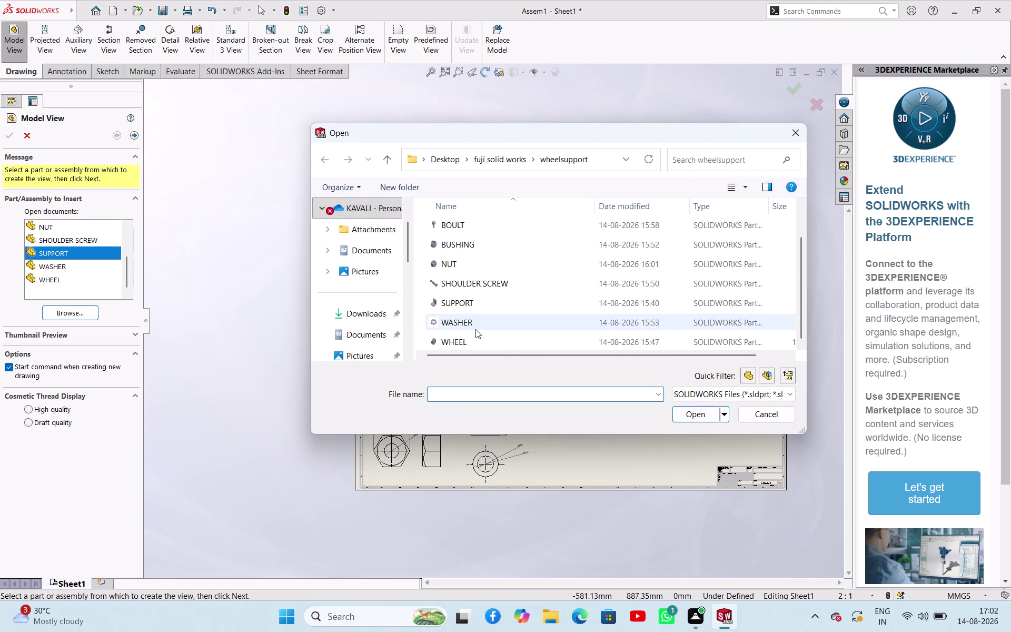
click(689, 411)
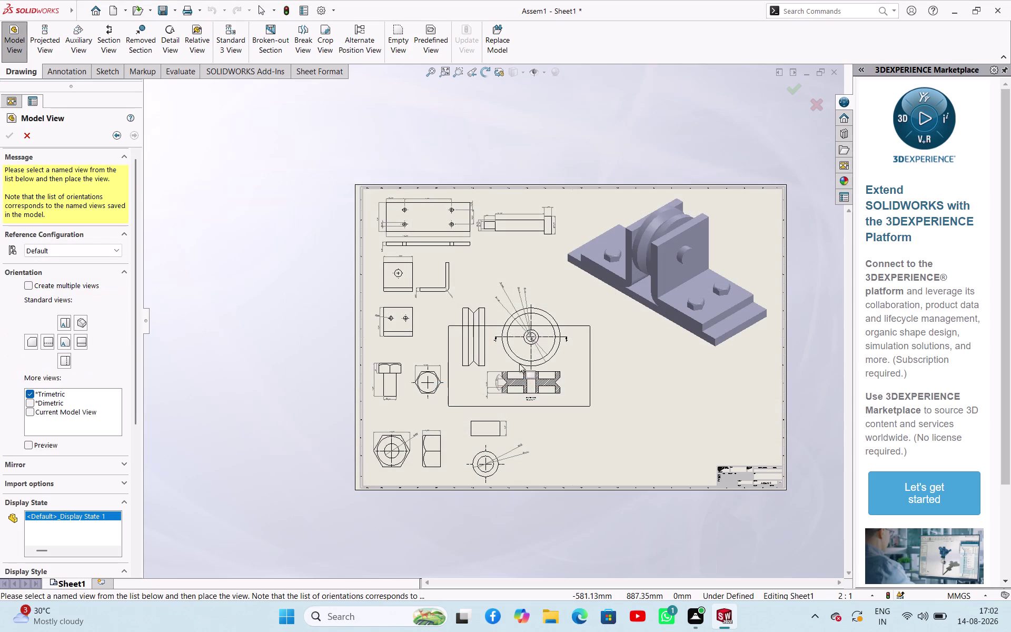
scroll(down, 3)
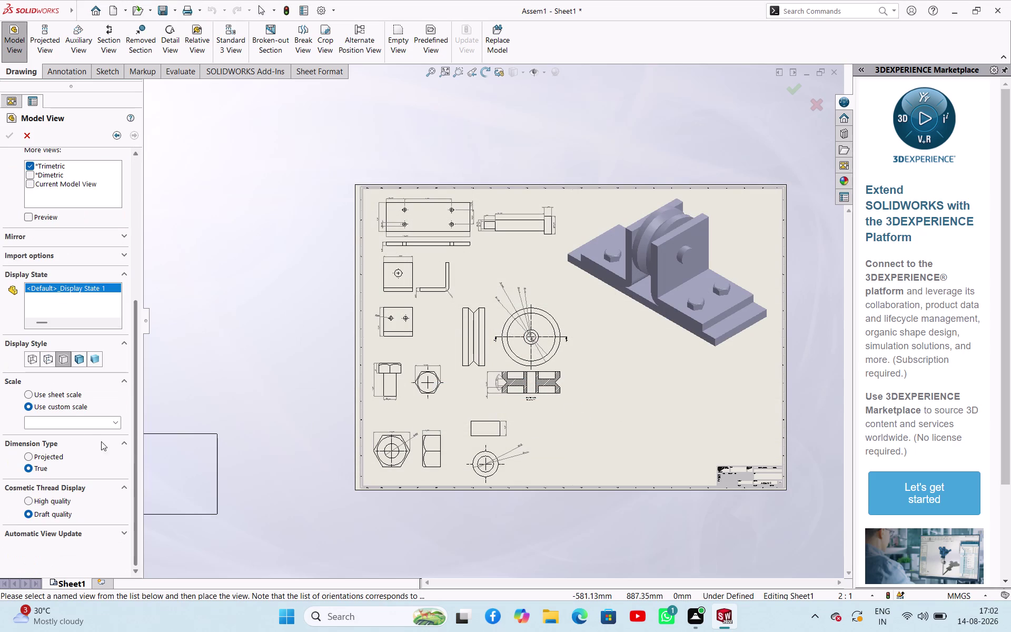
click(115, 420)
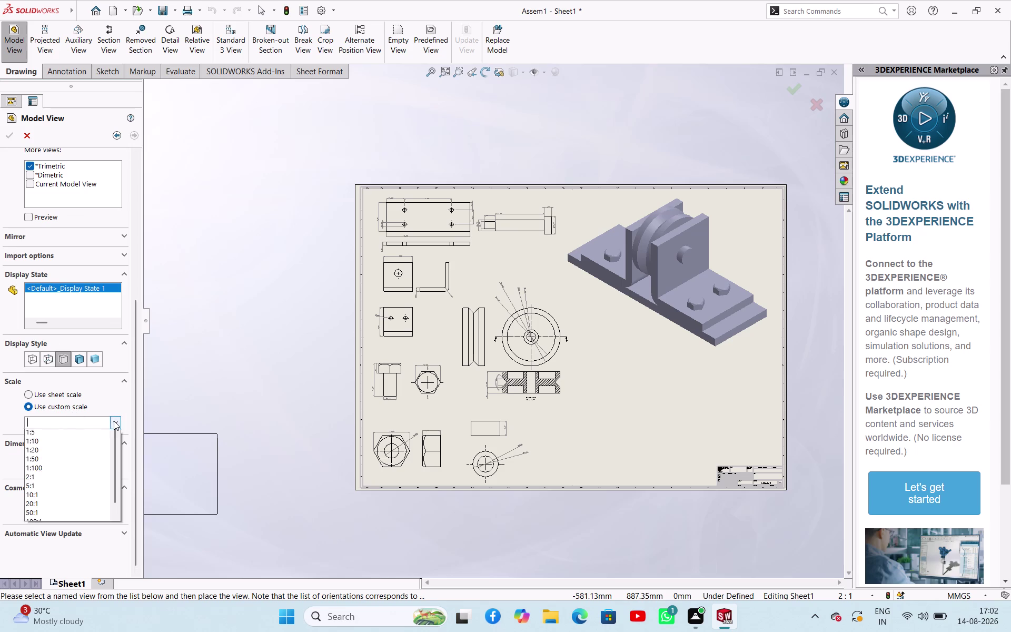
click(73, 504)
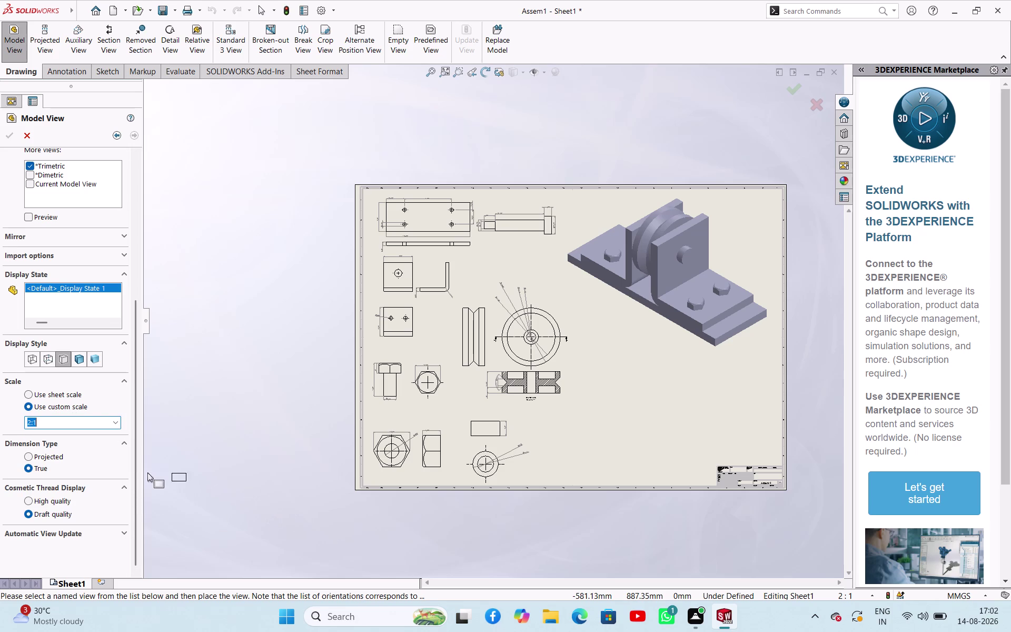
click(109, 419)
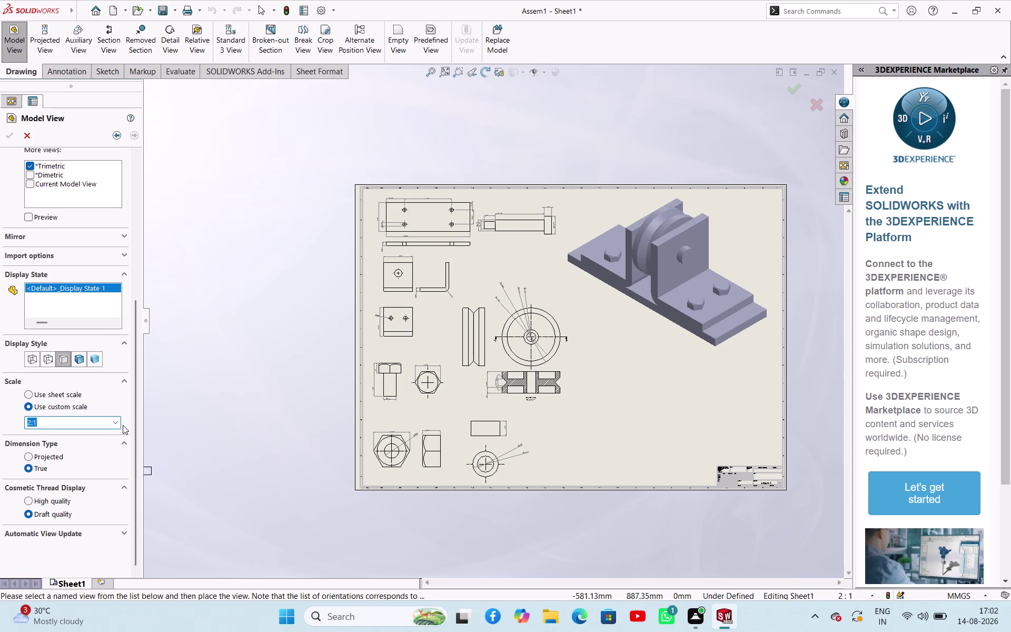
click(114, 419)
click(62, 505)
click(527, 262)
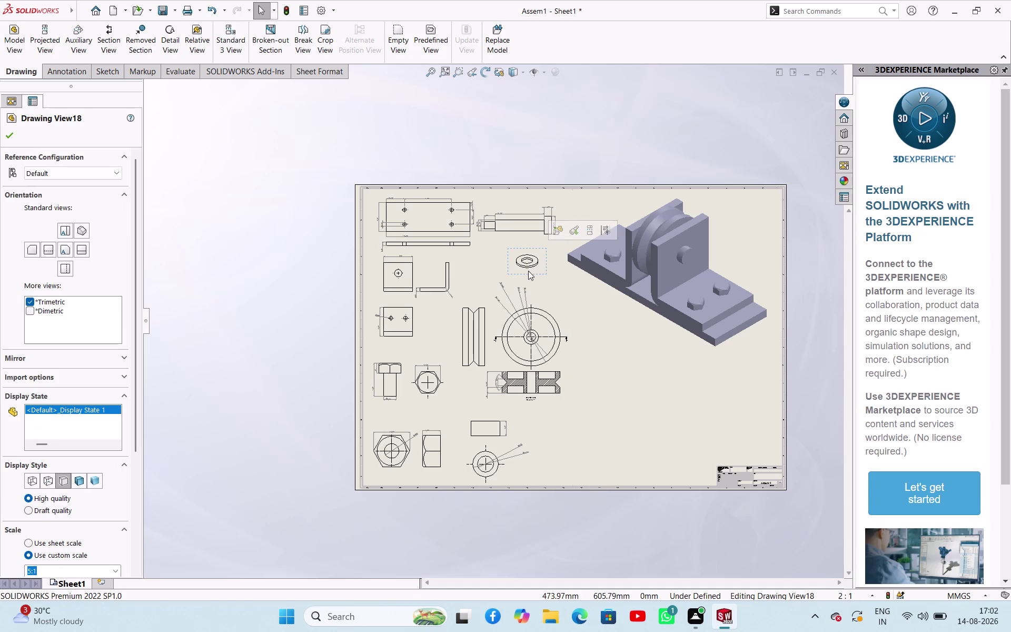
Orient the washer view face-on with the Front view and confirm it as Drawing View18.
click(61, 245)
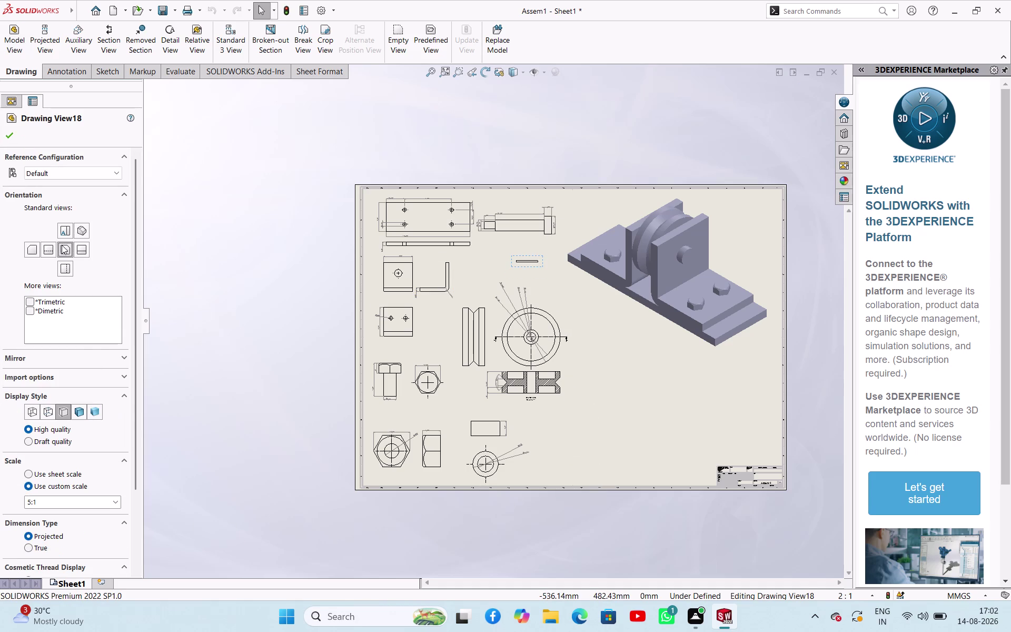
click(80, 251)
click(62, 229)
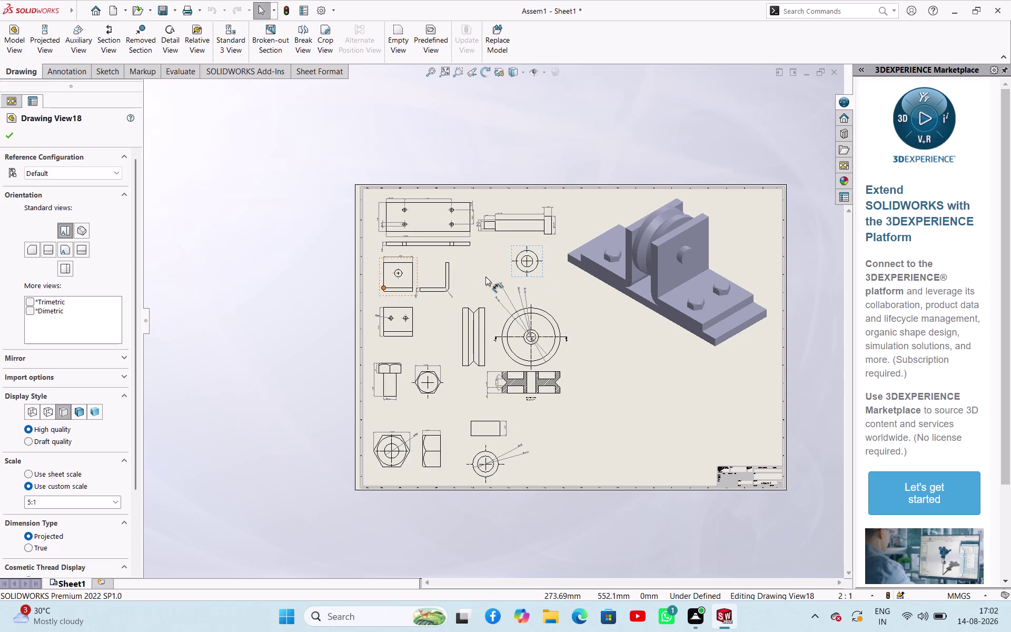
click(533, 269)
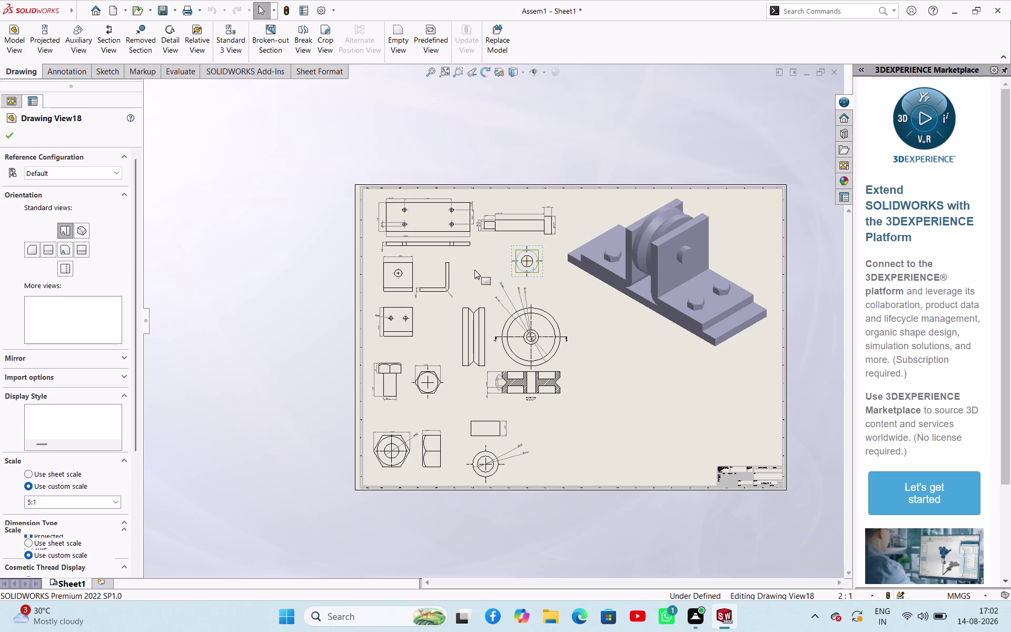
click(475, 269)
click(541, 264)
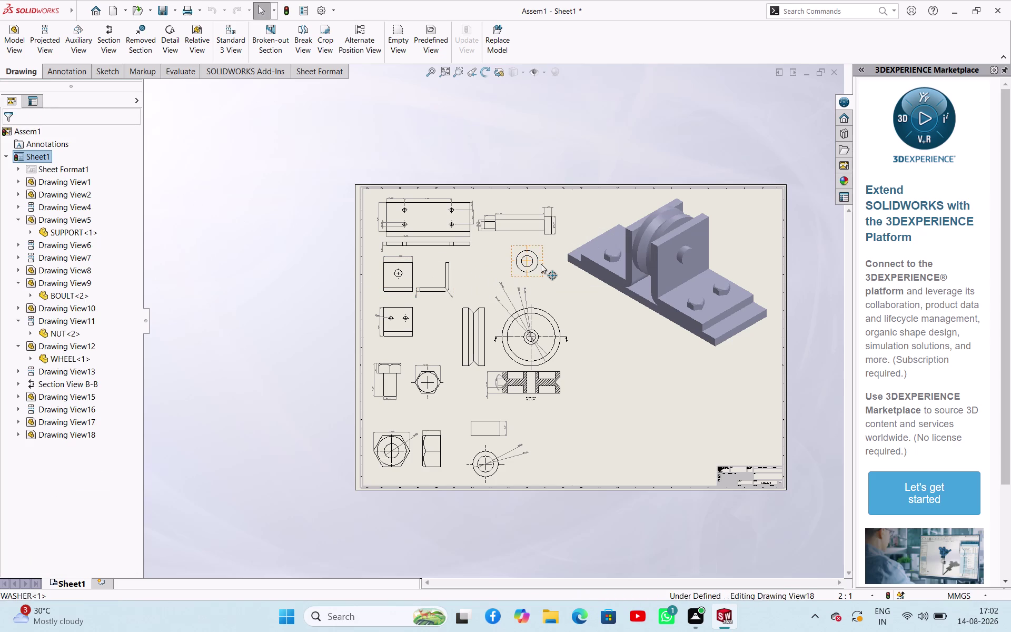
click(275, 274)
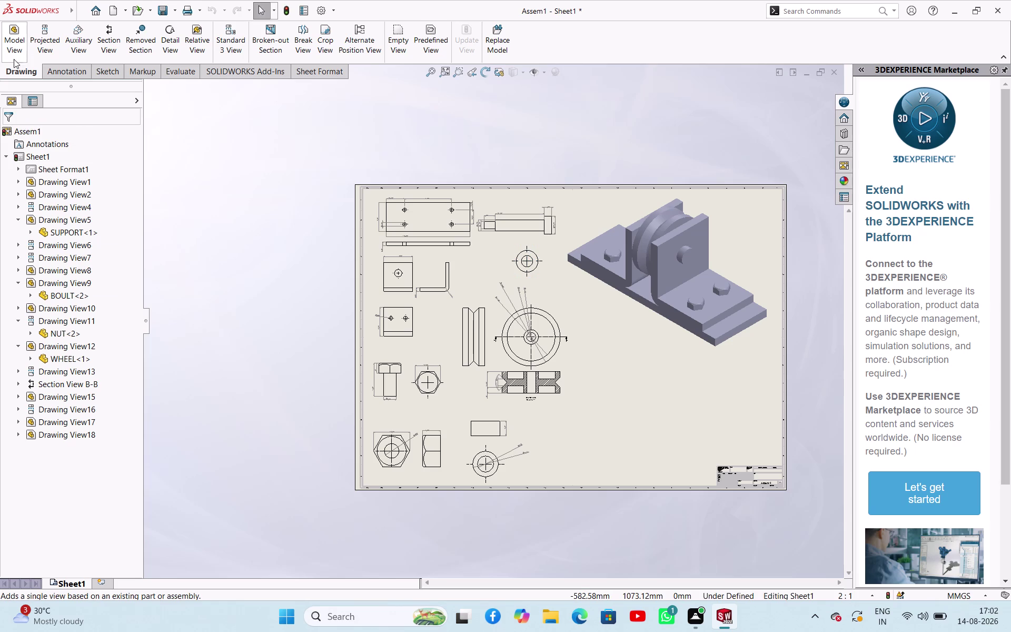
Start another Model View and open the WASHER part from the file browser.
click(16, 69)
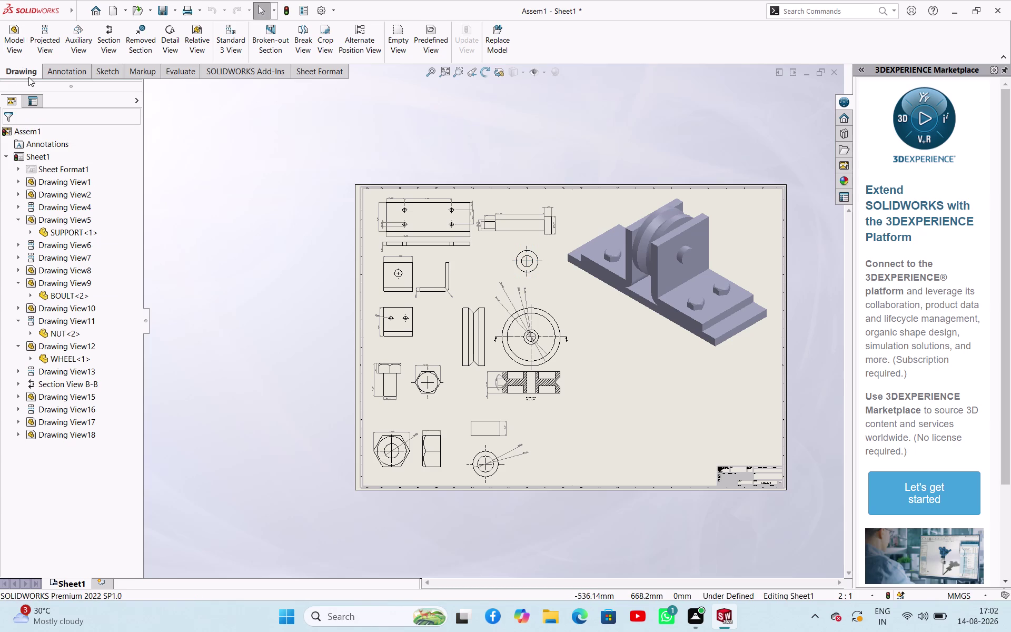
click(10, 42)
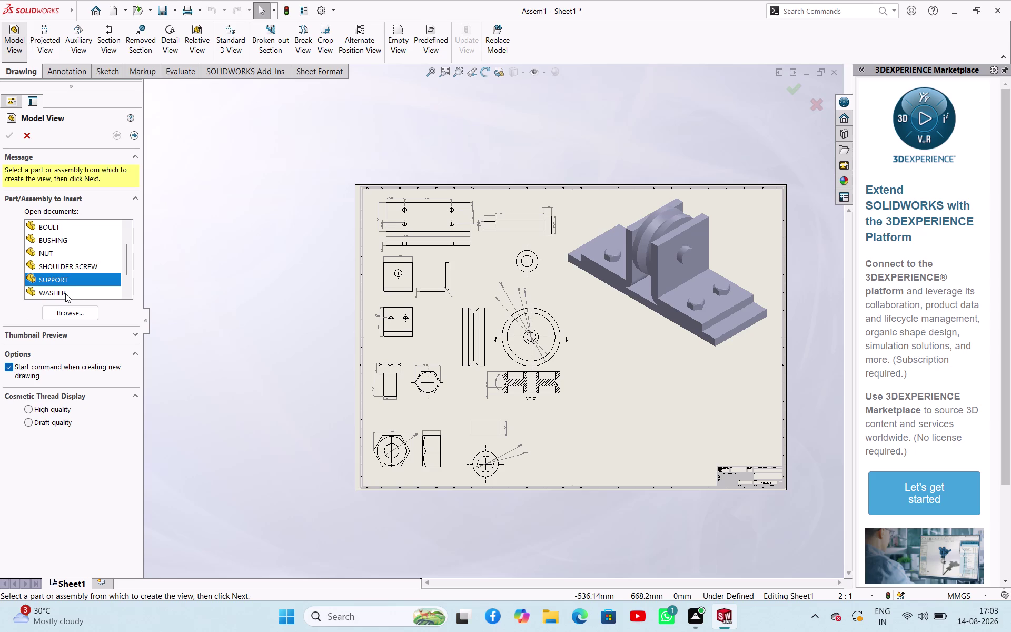
click(66, 293)
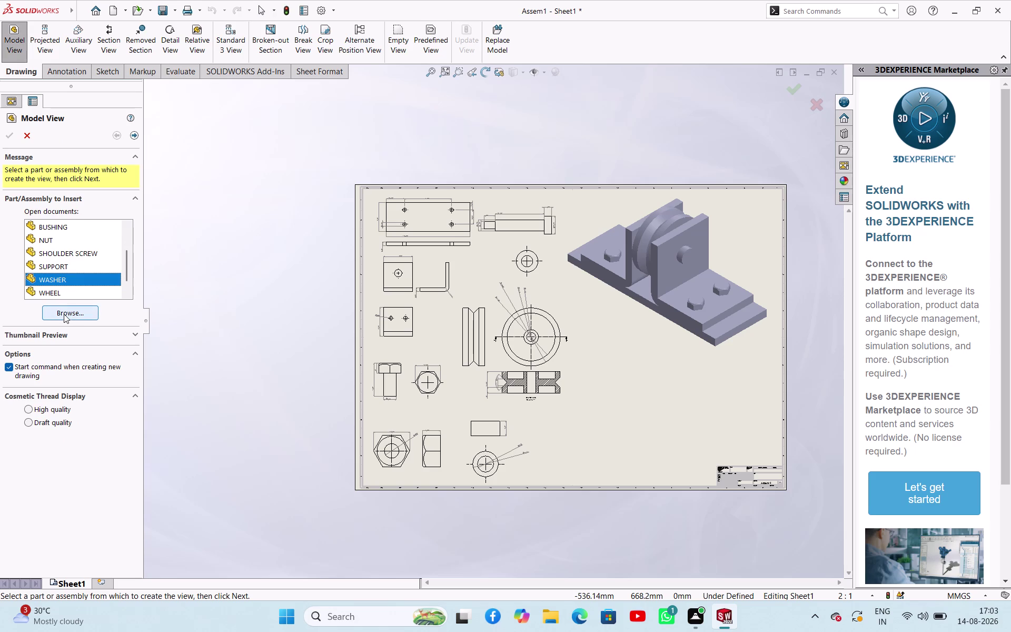
drag(72, 279, 478, 266)
click(76, 308)
scroll(down, 3)
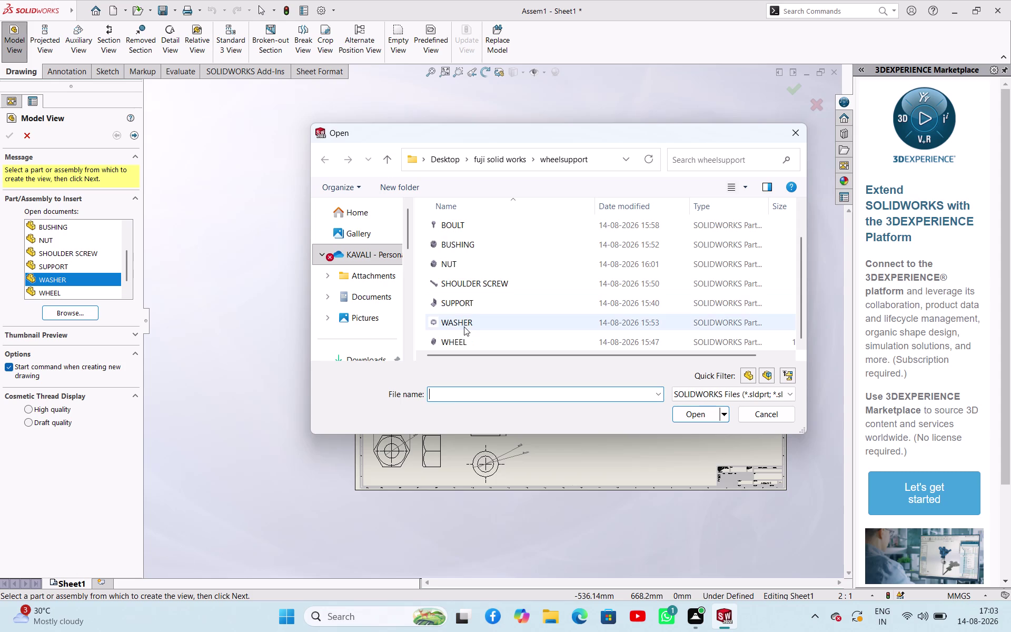
click(465, 327)
click(694, 420)
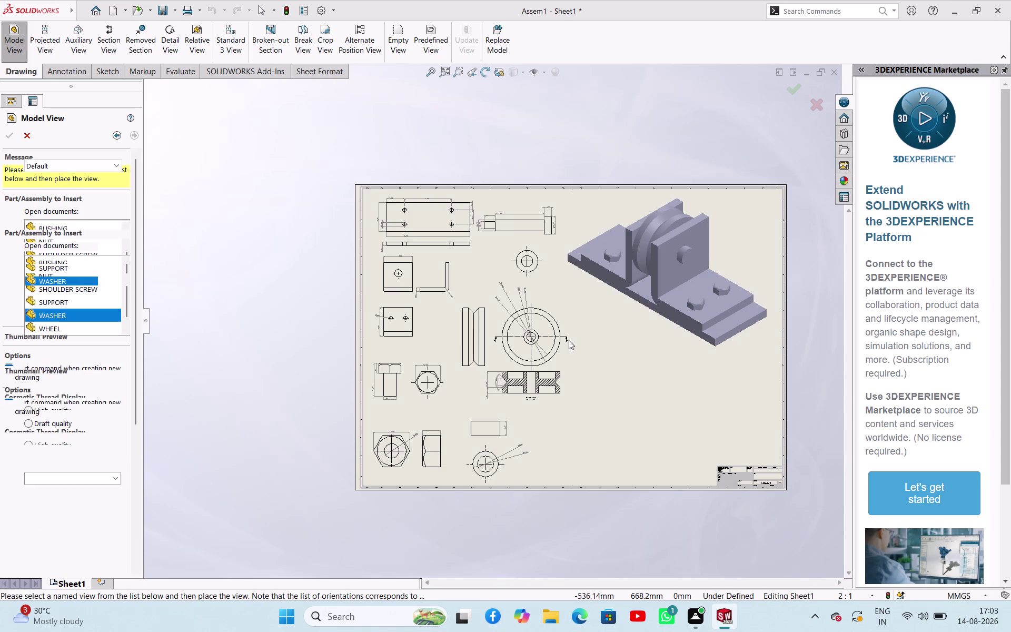
Set the washer view to Right orientation at 5:1 and place it beside the face-on view.
click(74, 342)
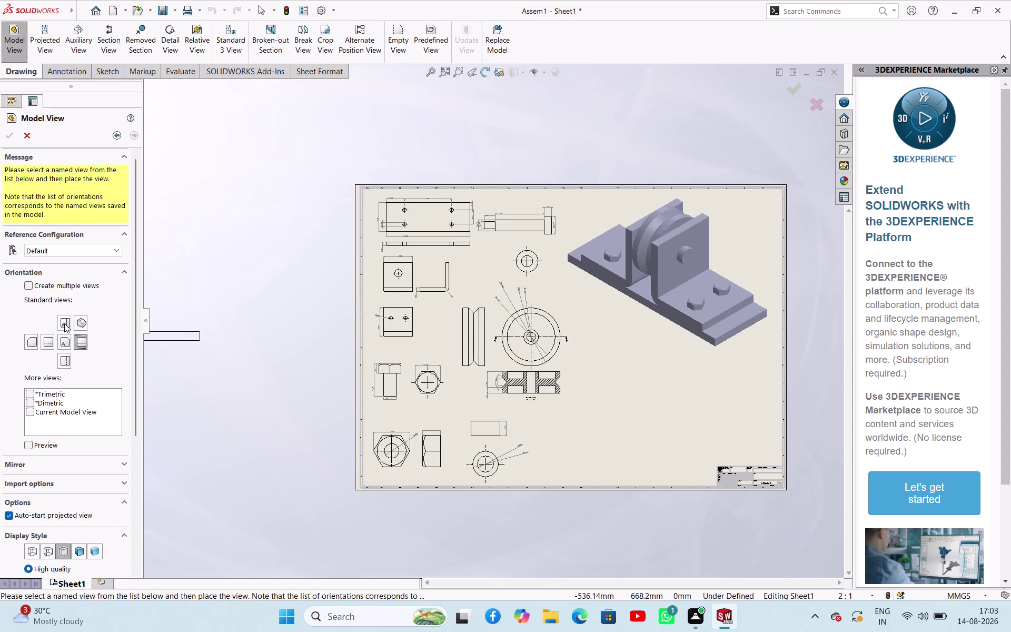
click(64, 323)
click(67, 358)
click(46, 341)
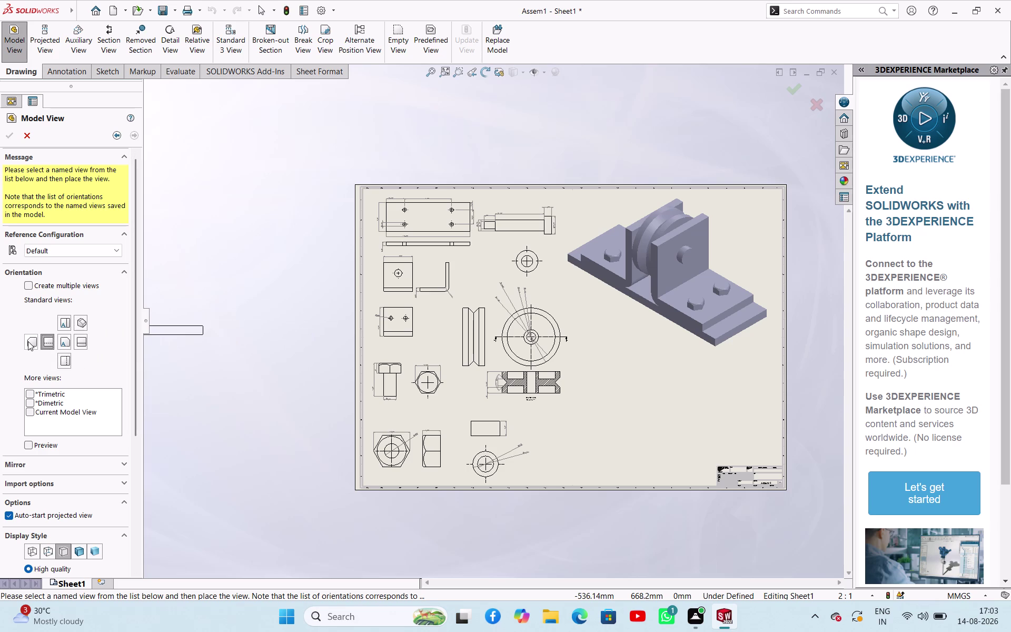
click(28, 342)
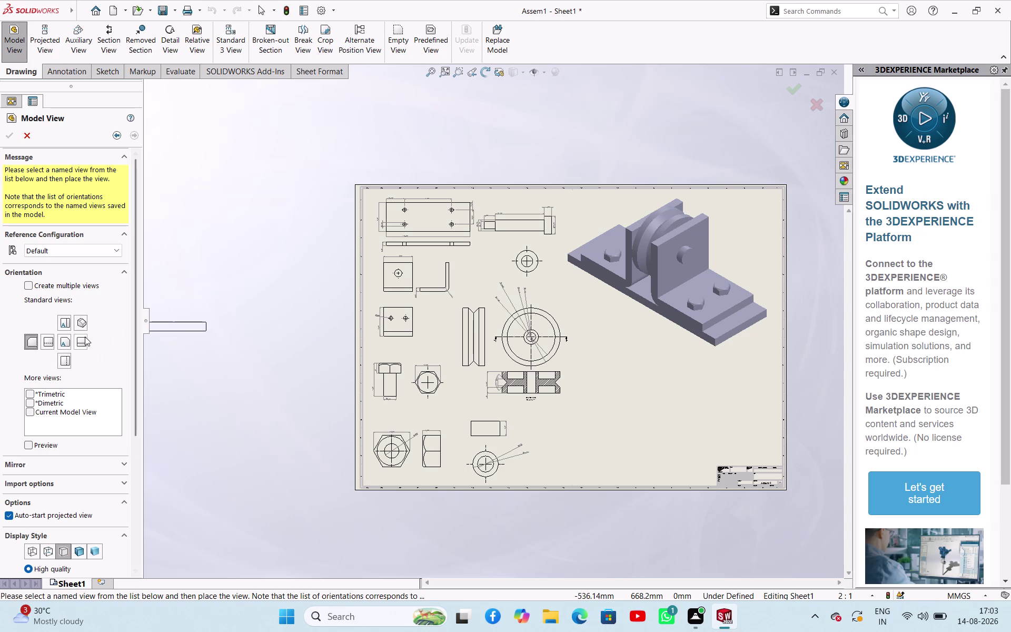
click(84, 337)
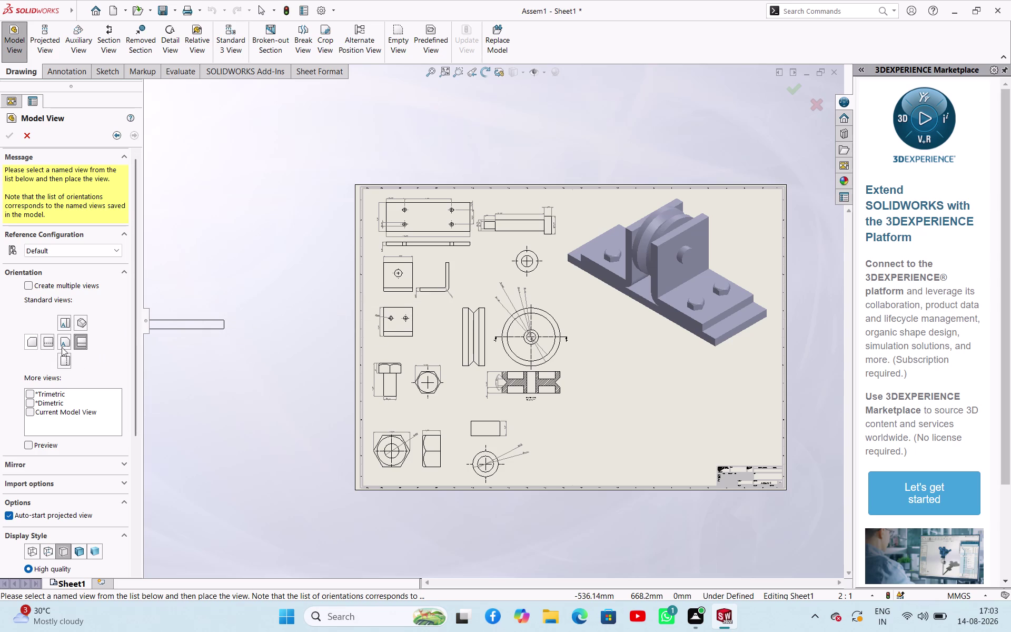
click(63, 345)
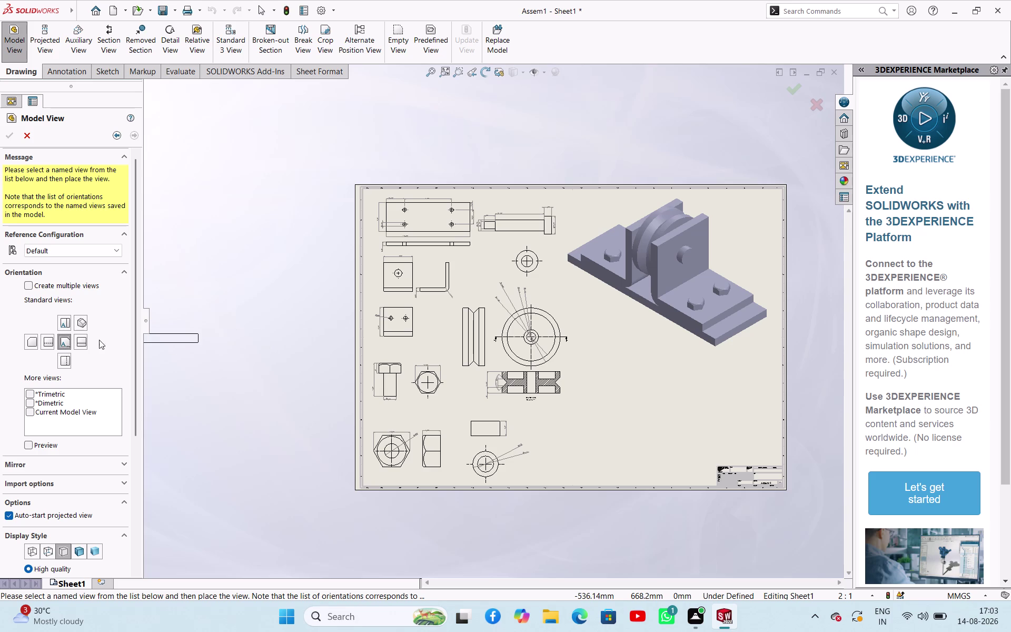
scroll(down, 3)
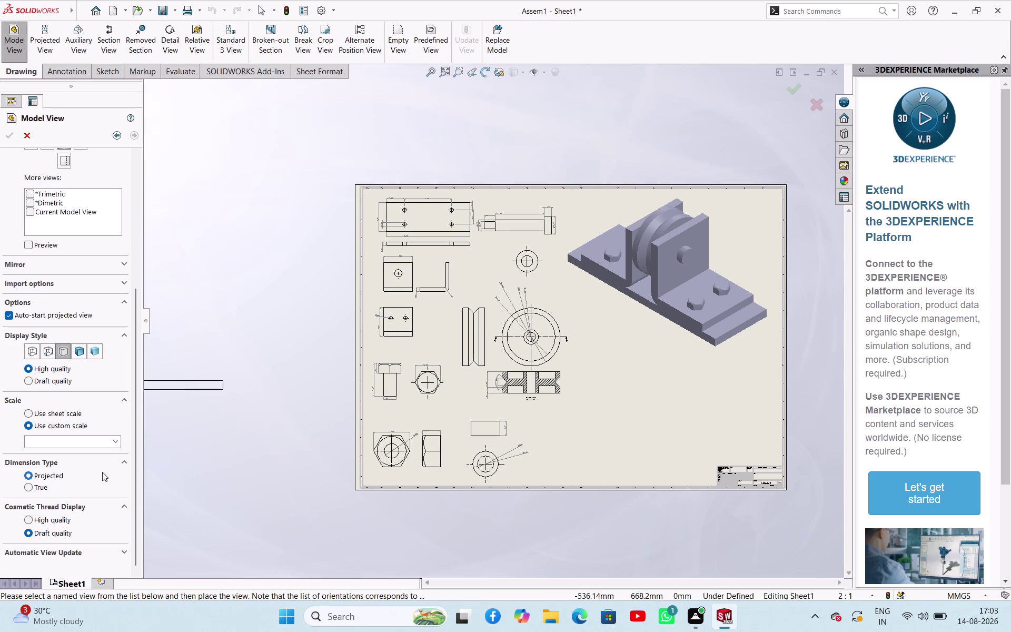
click(119, 438)
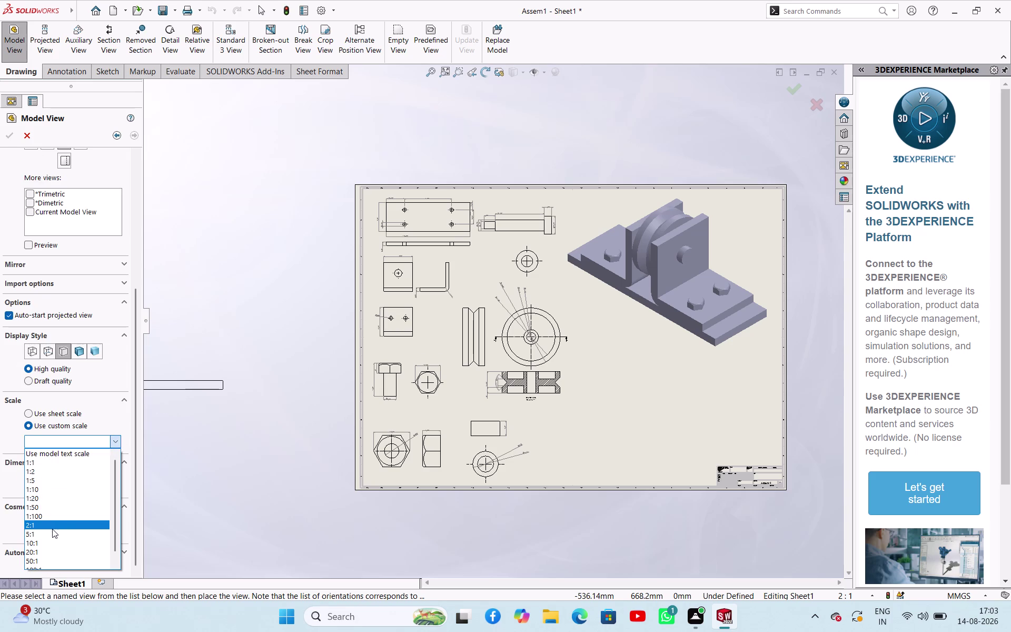
click(51, 531)
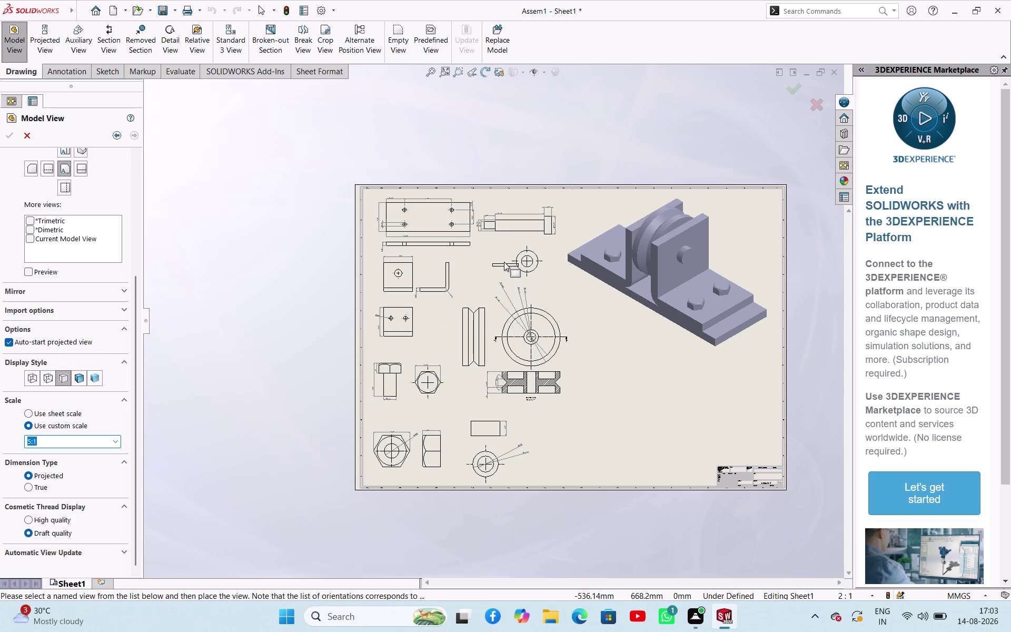
click(492, 264)
scroll(down, 3)
Try a custom scale on the projected washer view, revert to parent scale, and place it.
scroll(down, 3)
scroll(down, 3)
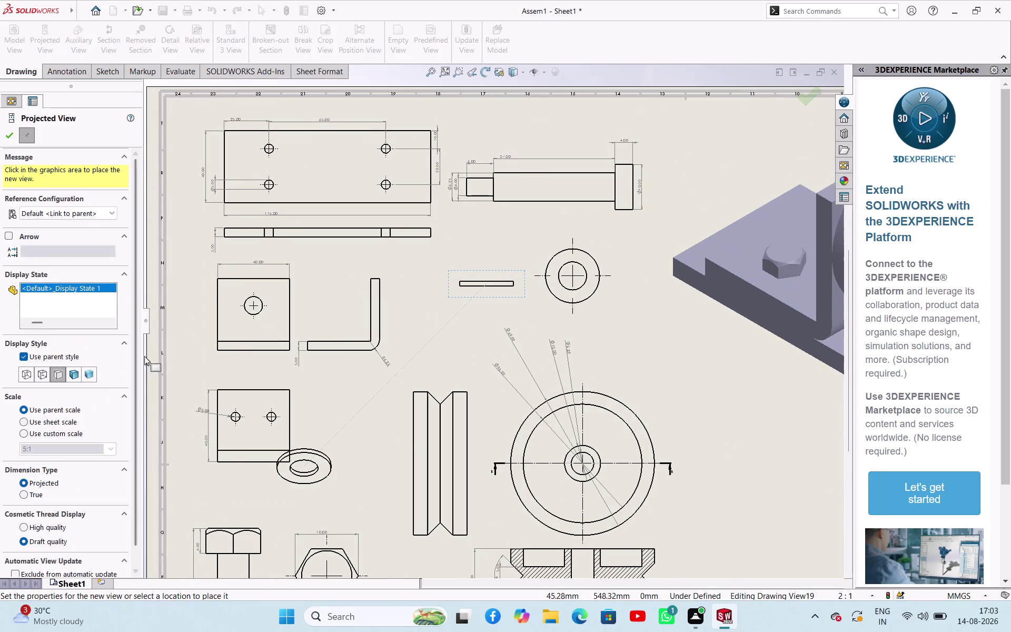
scroll(down, 3)
scroll(down, 3)
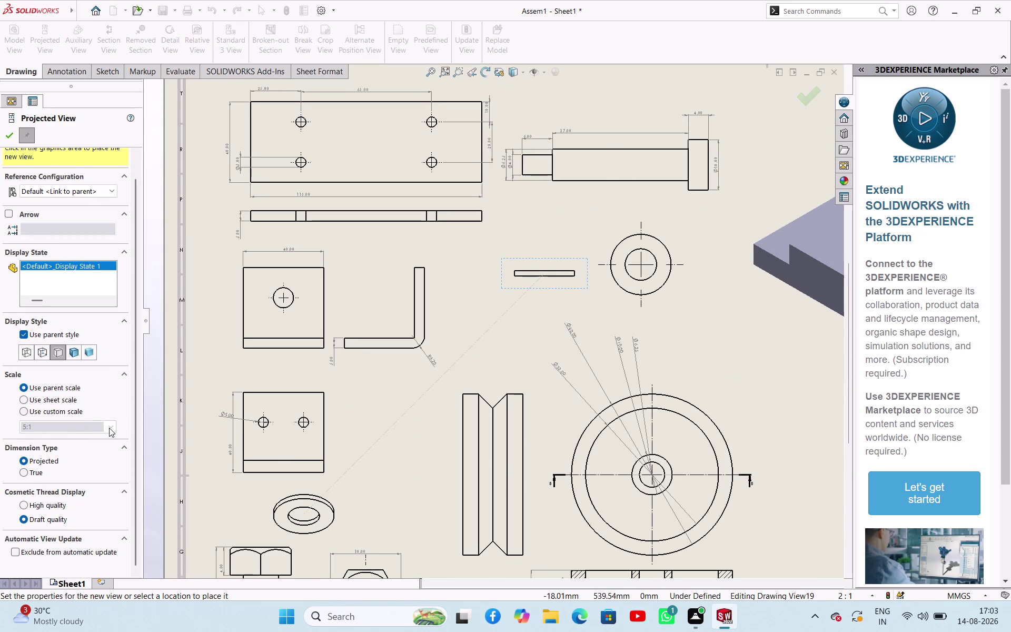
click(109, 428)
click(74, 425)
click(67, 414)
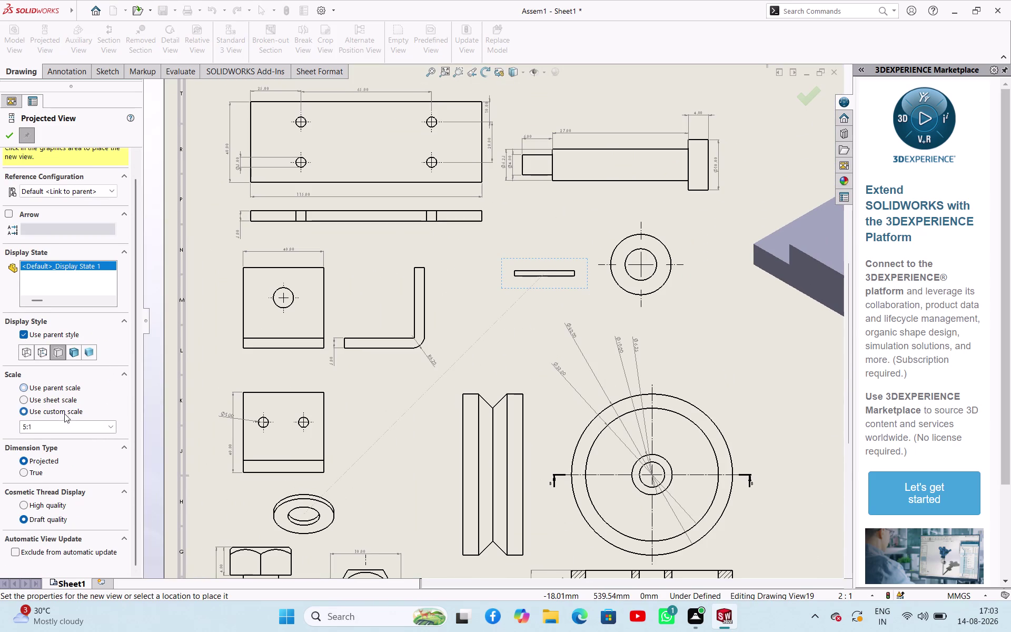
click(24, 430)
click(24, 429)
key(Right)
key(BackSpace)
key(6)
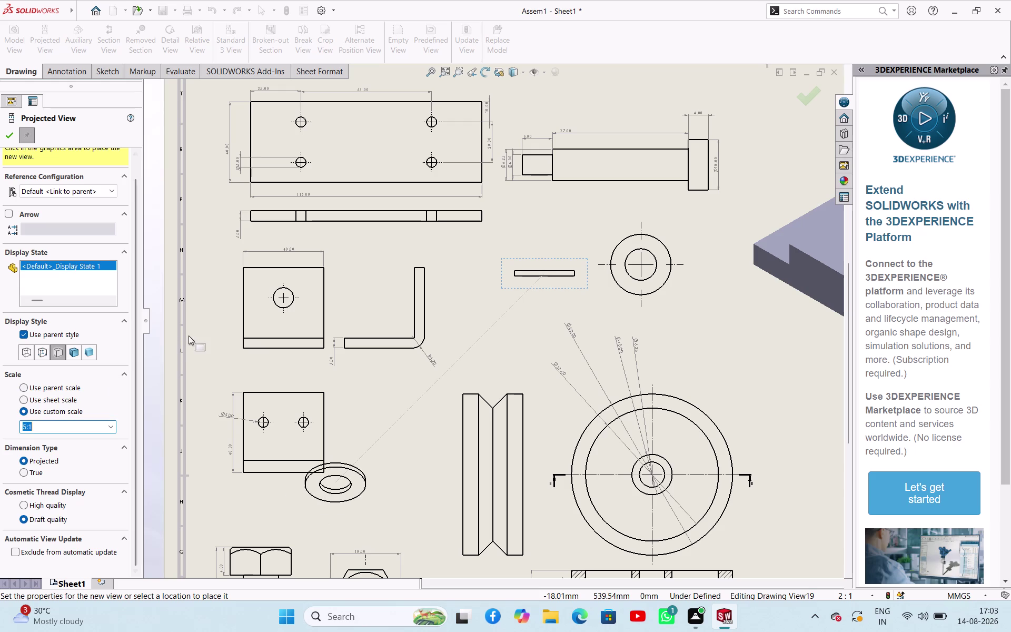
click(188, 335)
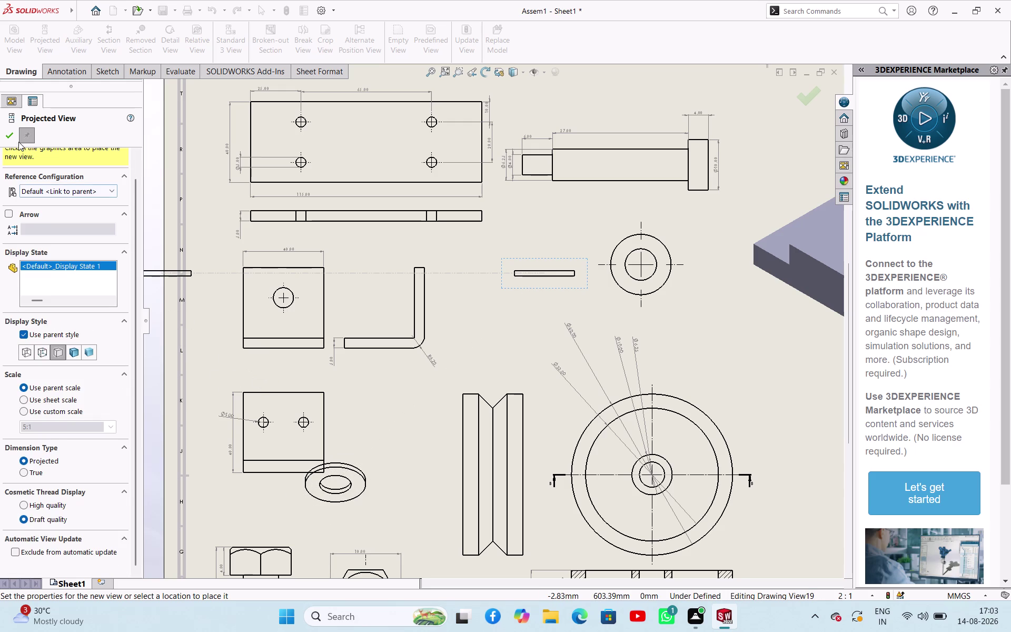
click(3, 136)
Delete the stray projected washer view, Drawing View20, confirming Yes.
click(357, 489)
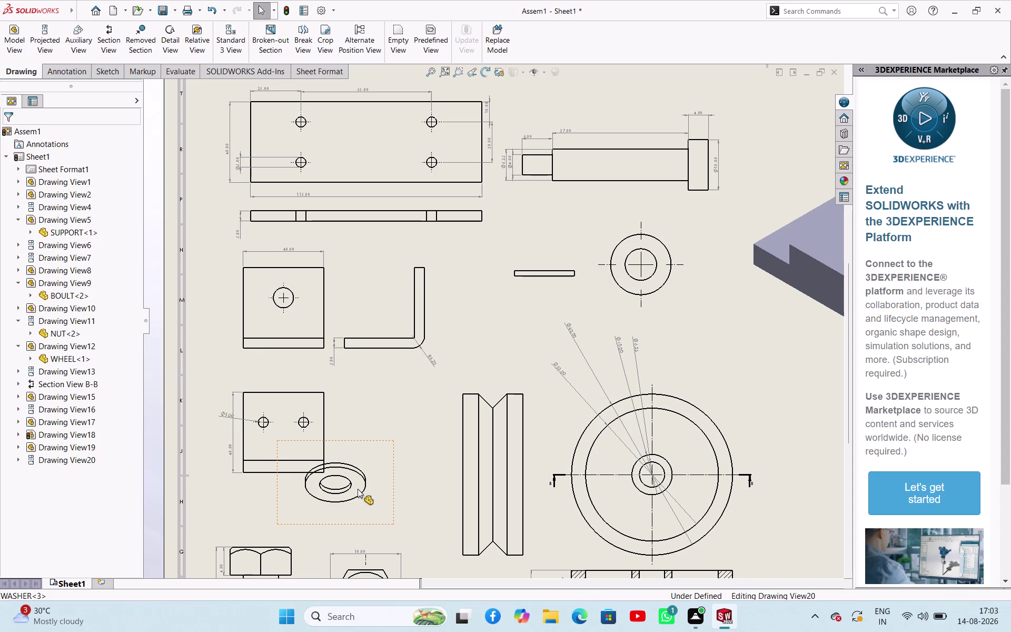
key(Delete)
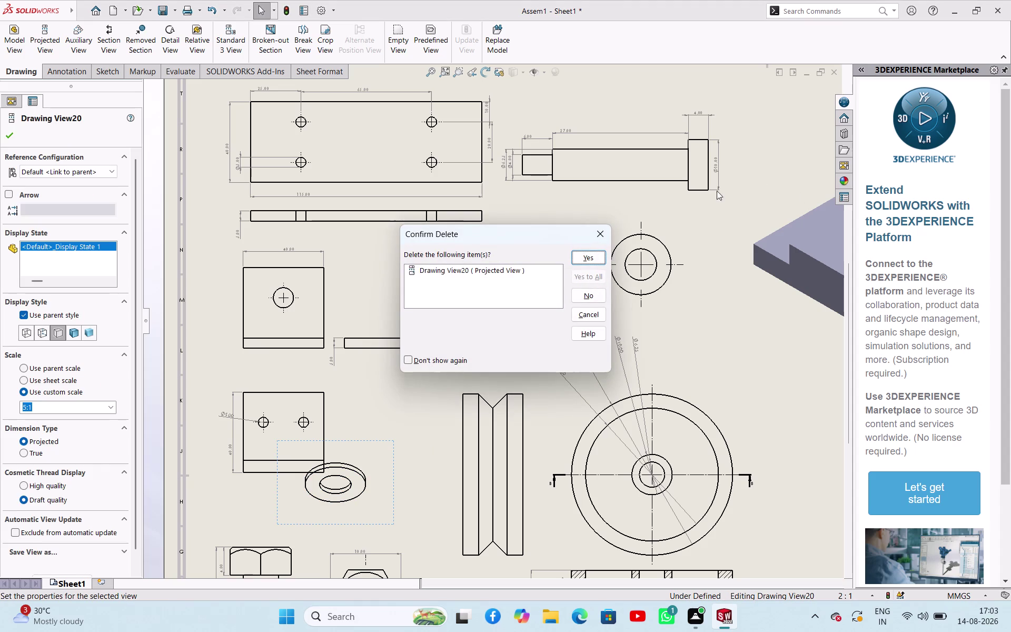
click(592, 260)
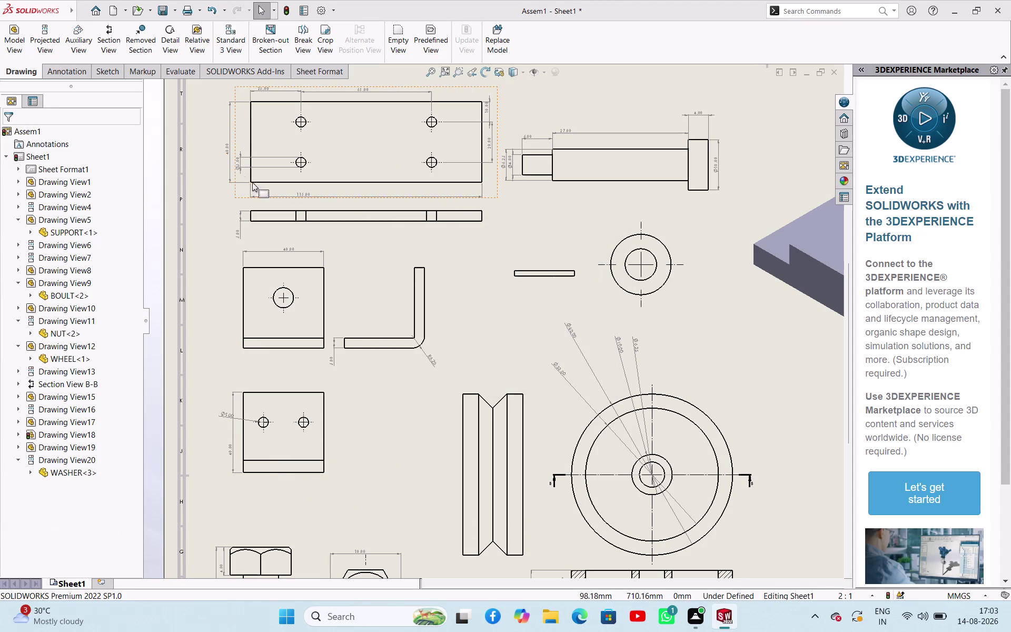
click(71, 67)
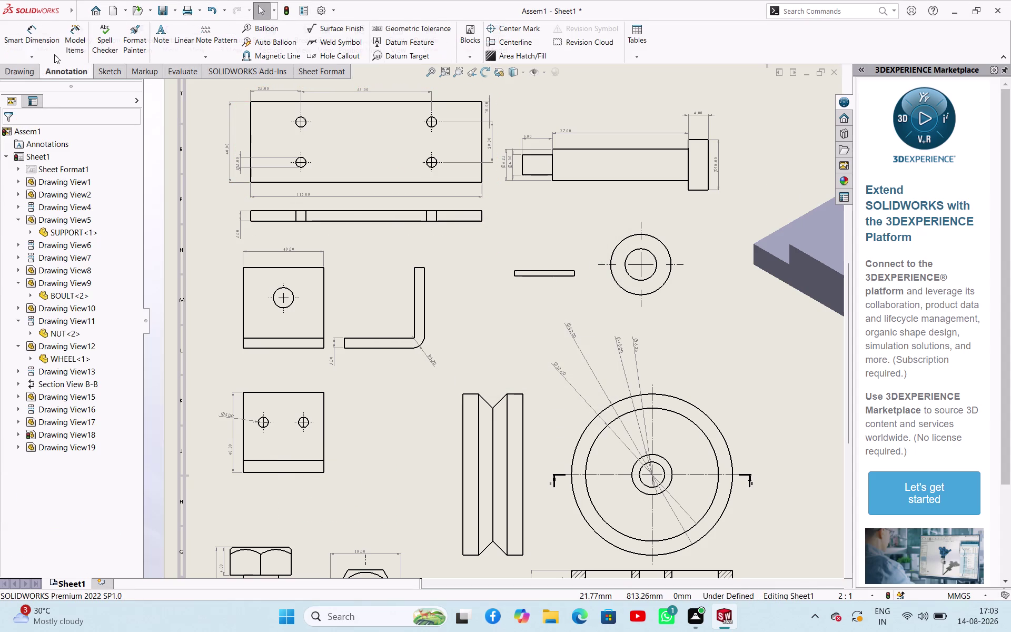
click(41, 43)
Dimension the ring's Ø6.25 and Ø12 circles and the strip's 1 mm thickness.
click(637, 249)
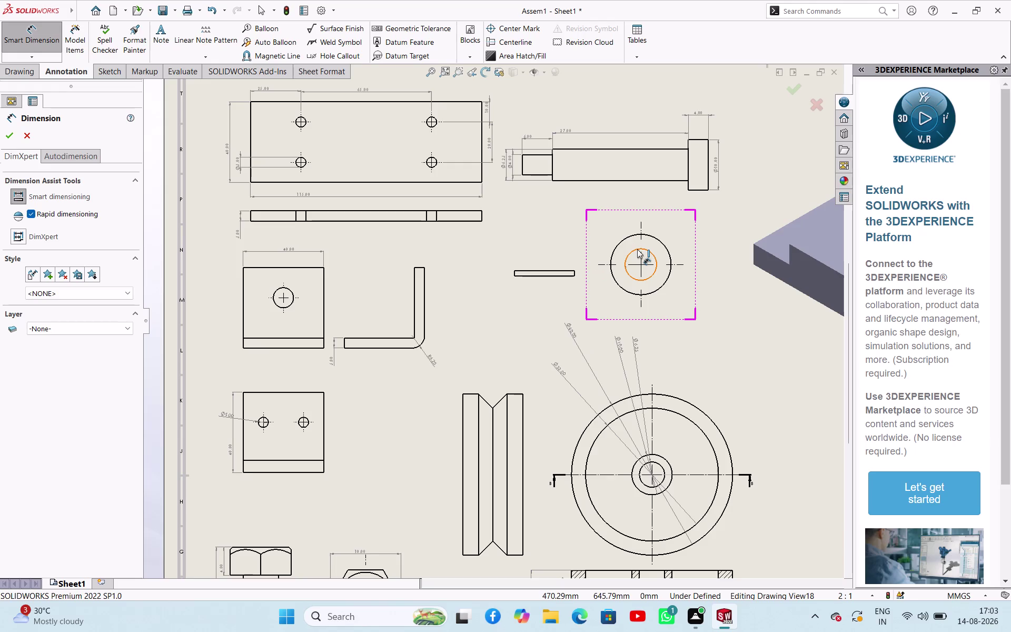
click(588, 221)
click(627, 236)
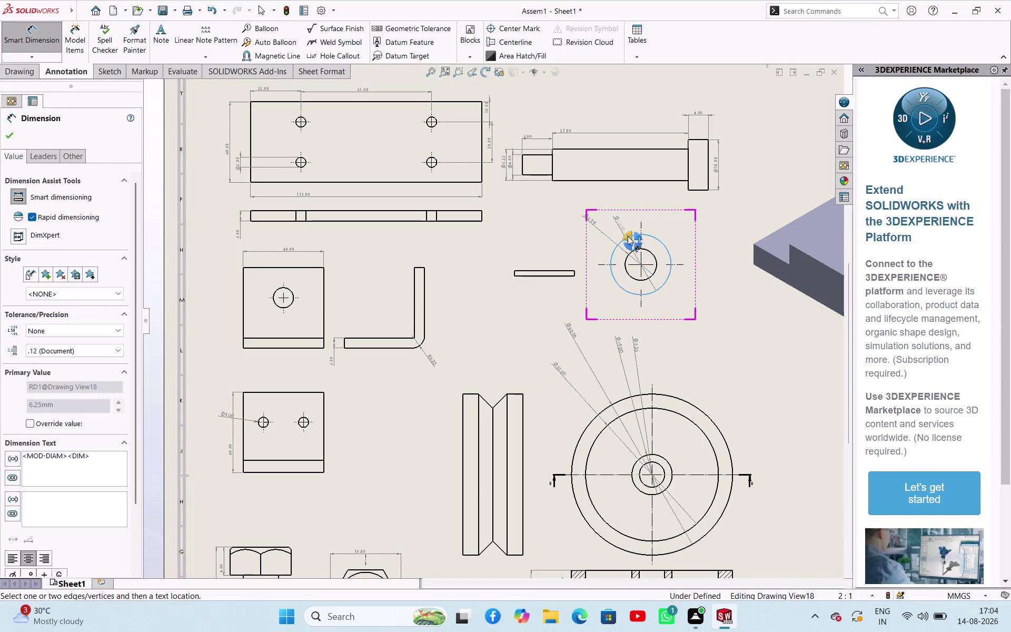
click(612, 219)
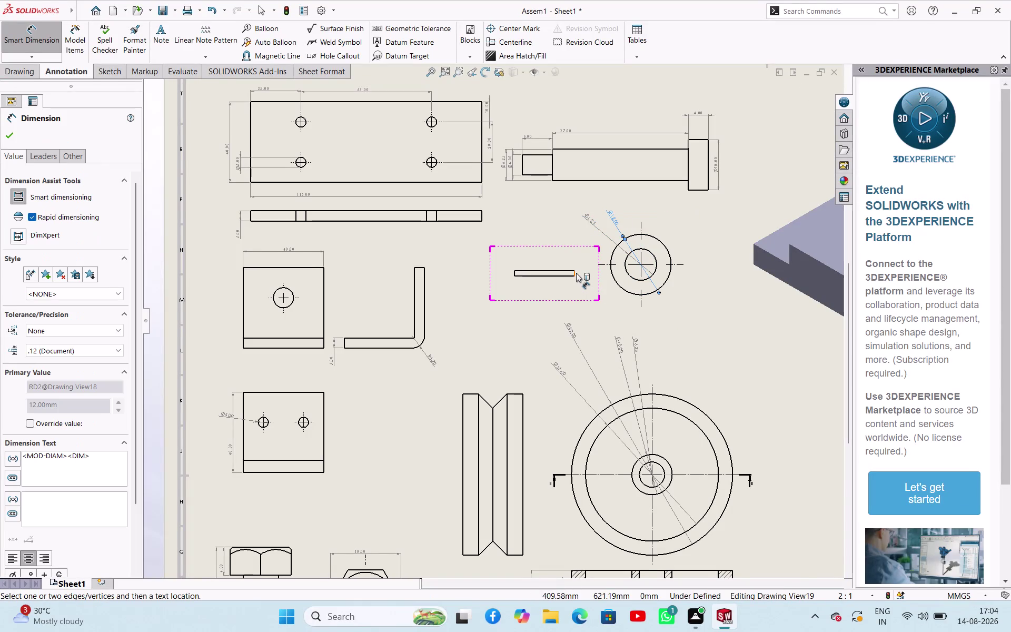
click(576, 273)
click(504, 269)
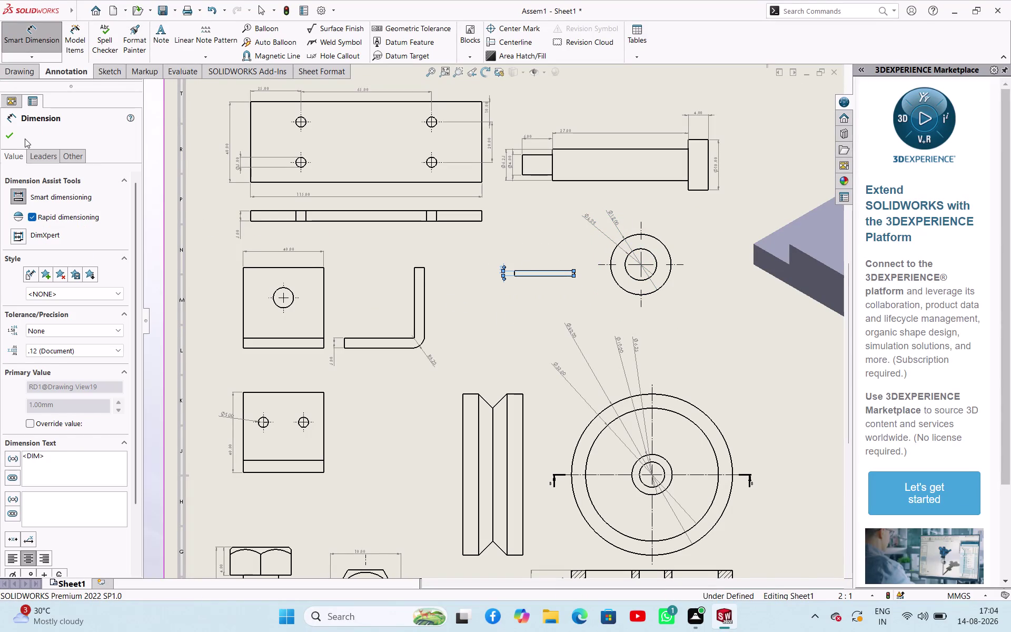
click(9, 141)
scroll(up, 3)
scroll(up, 3)
scroll(down, 3)
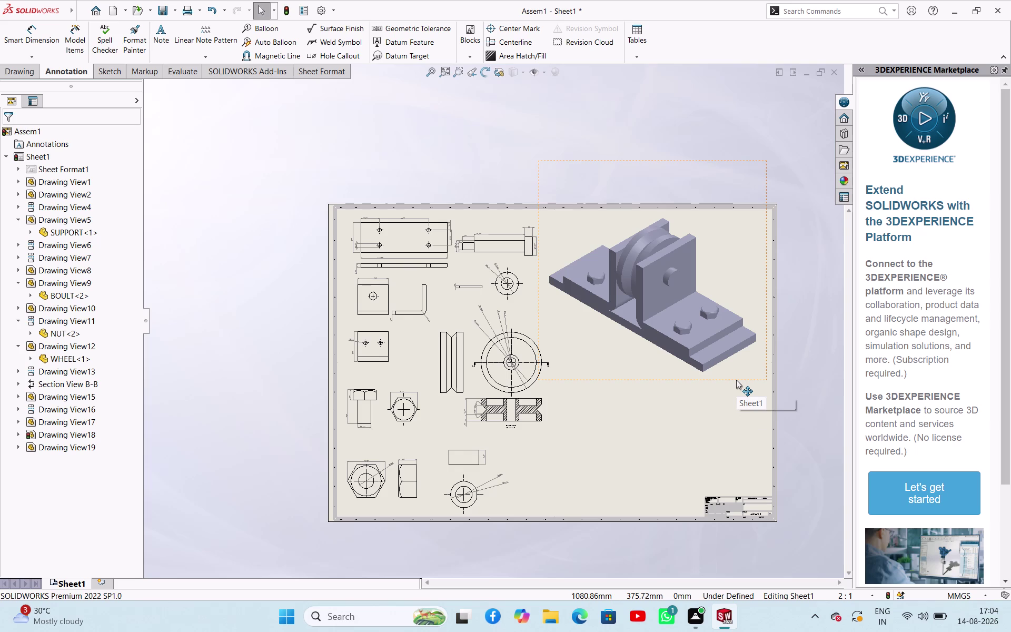
click(639, 59)
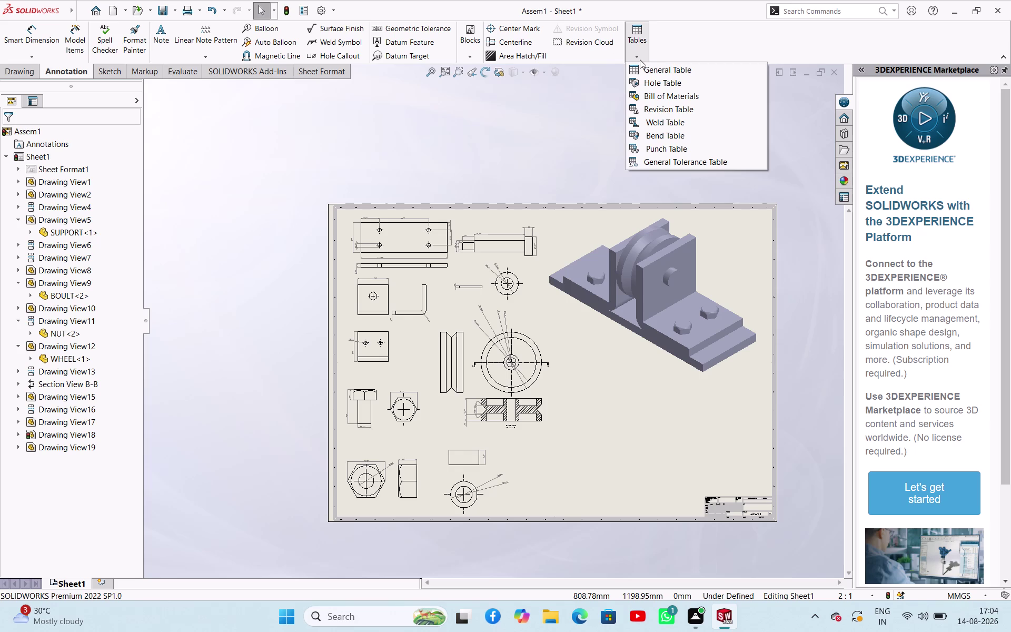
Create a Bill of Materials from the isometric assembly view and place it lower-centre.
click(672, 97)
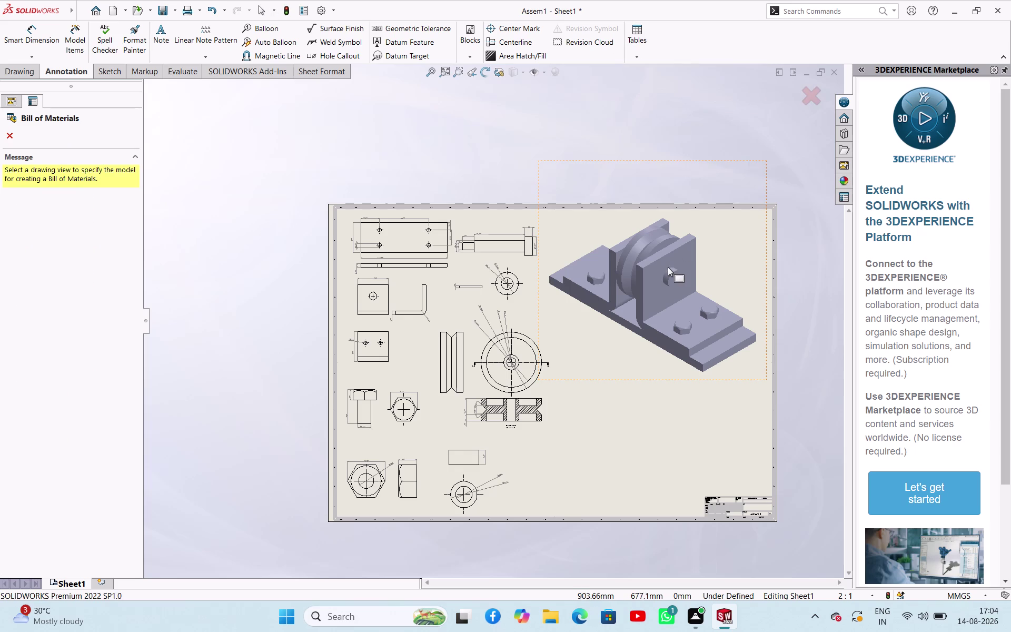
click(665, 268)
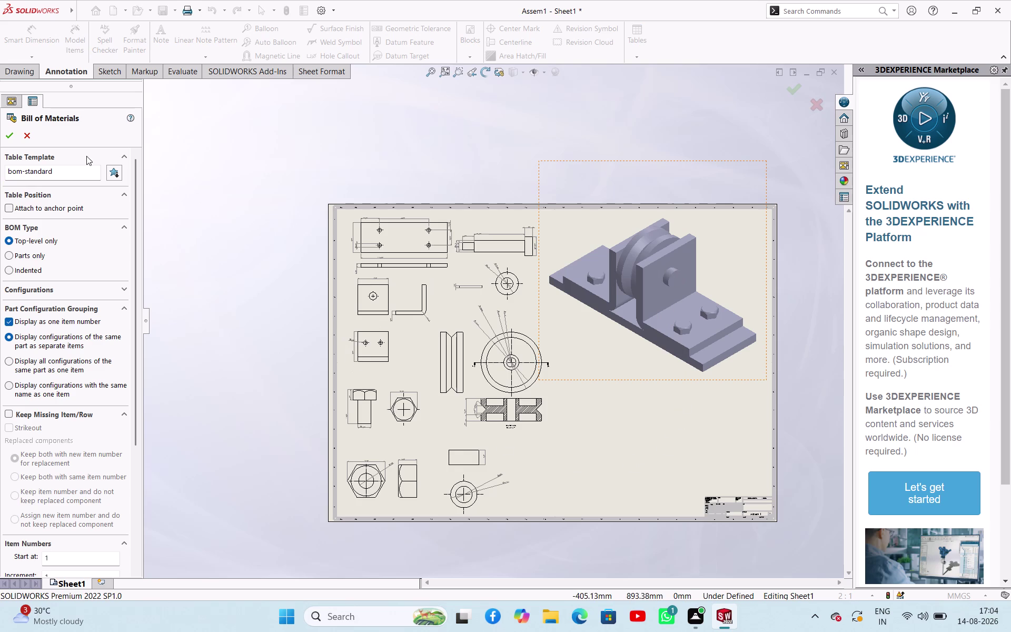
click(6, 134)
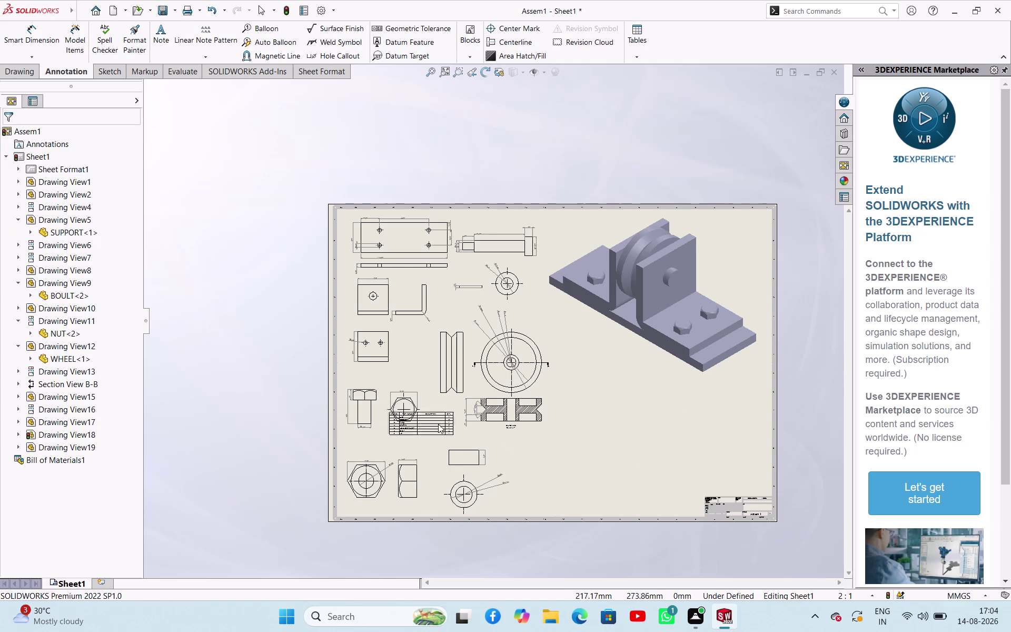
scroll(up, 3)
scroll(down, 3)
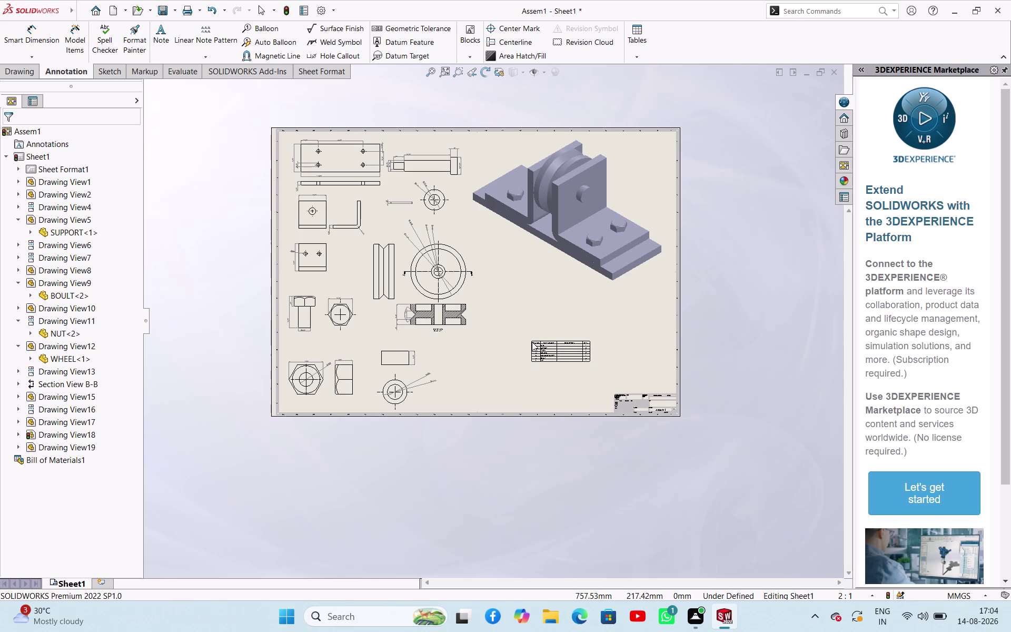
click(532, 341)
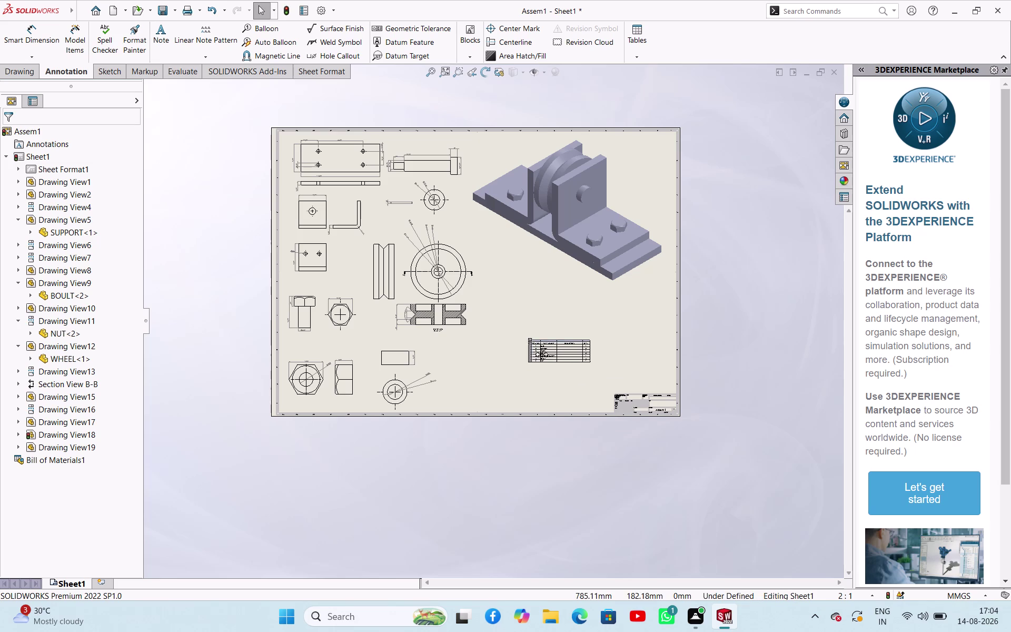
Nudge the Bill of Materials table slightly, then clear its selection.
scroll(down, 3)
scroll(down, 3)
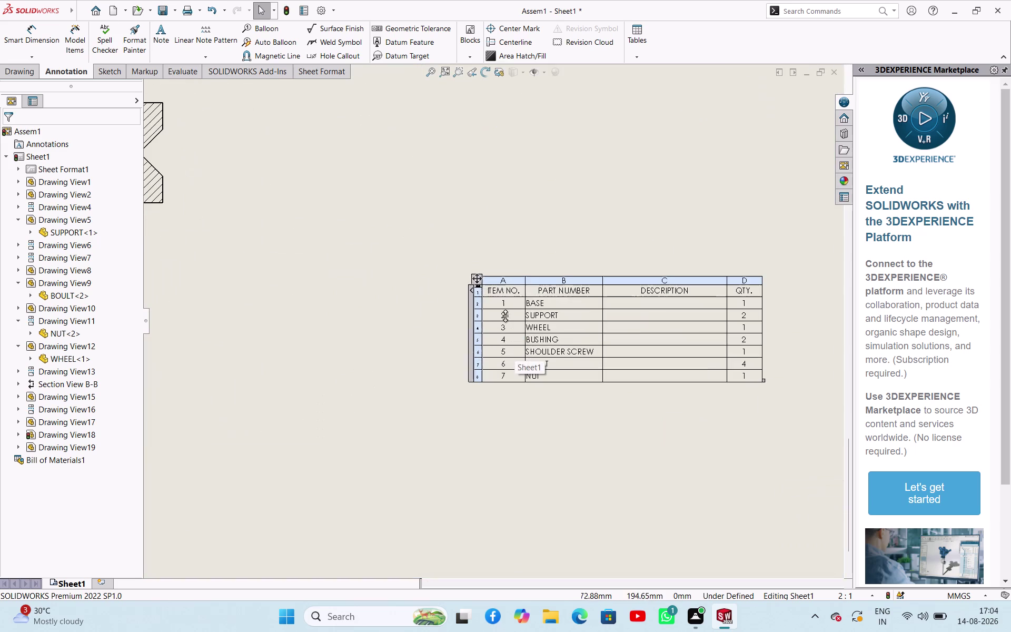
drag(479, 280, 475, 269)
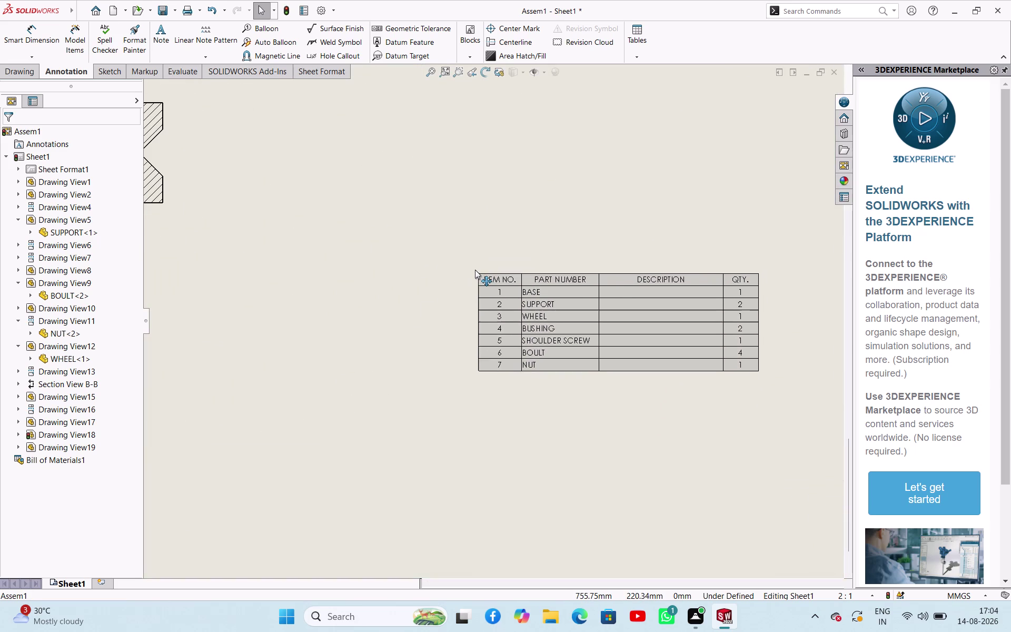
drag(476, 268, 475, 270)
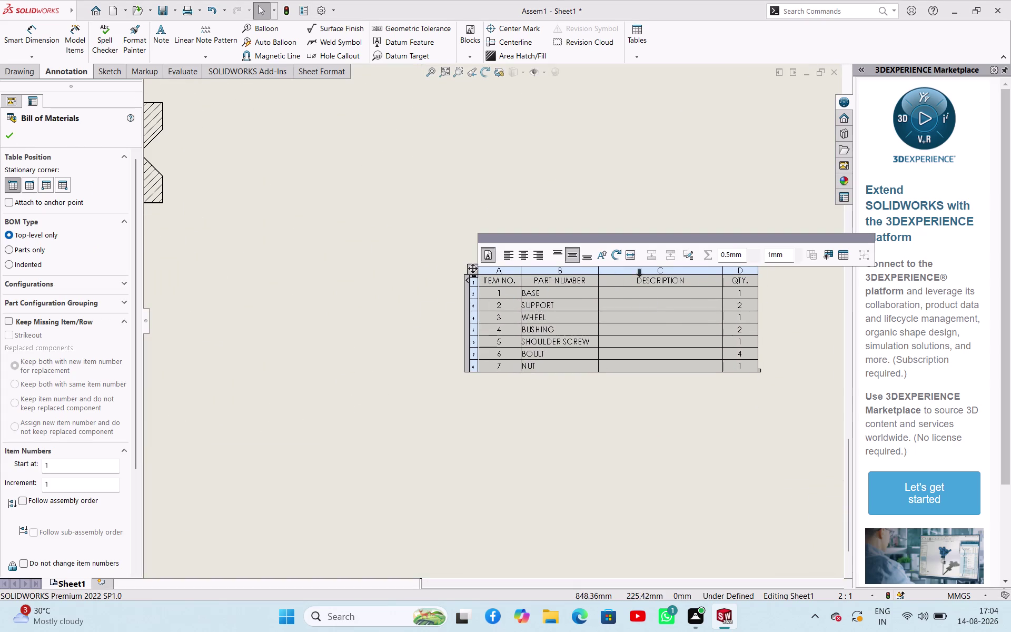
click(674, 189)
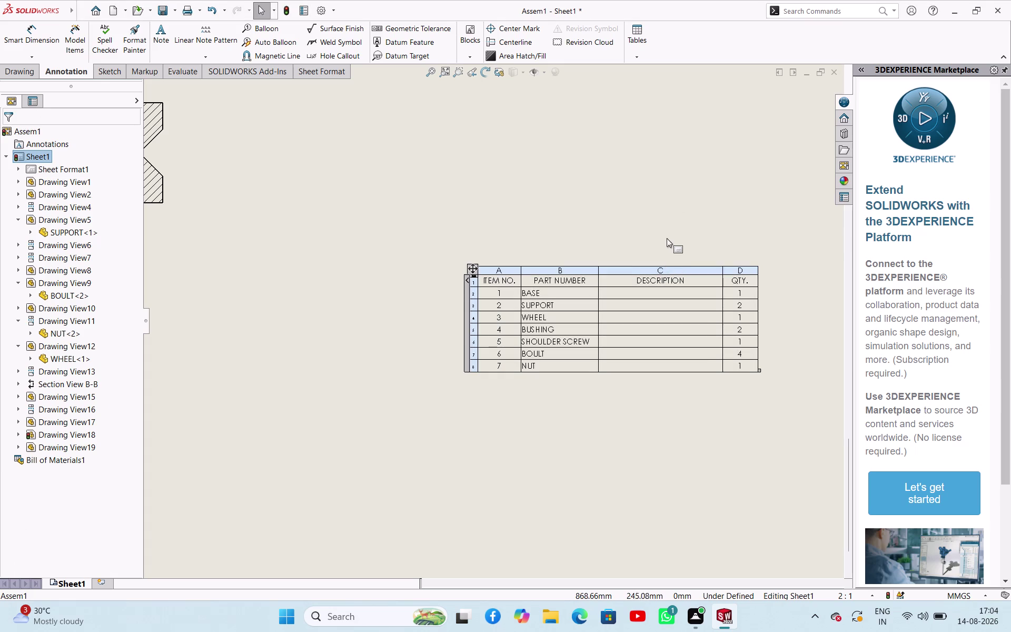
drag(667, 238, 679, 413)
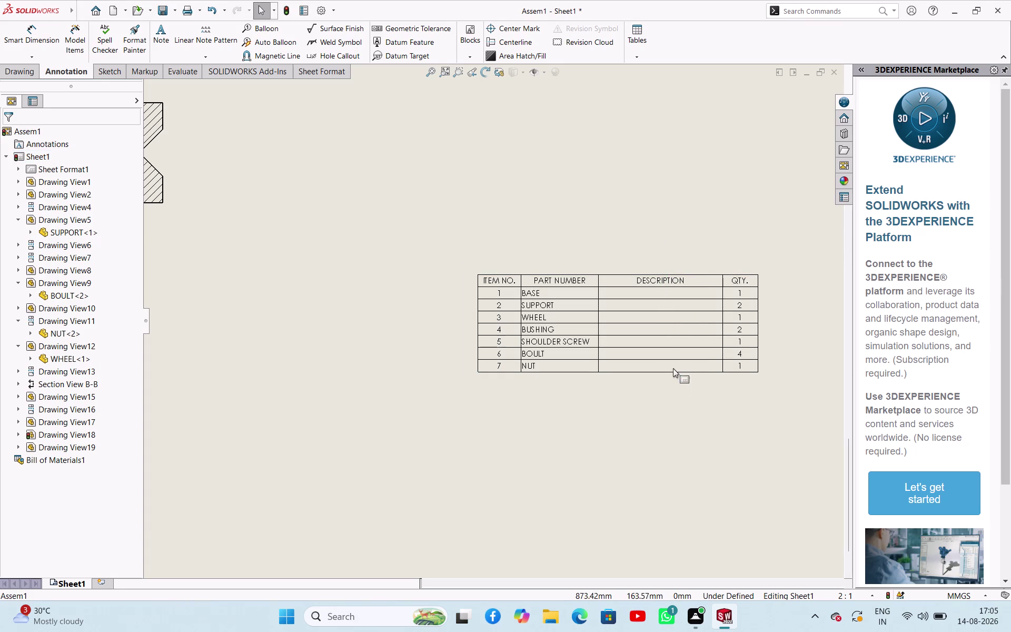
Delete the empty DESCRIPTION column from the Bill of Materials.
click(661, 268)
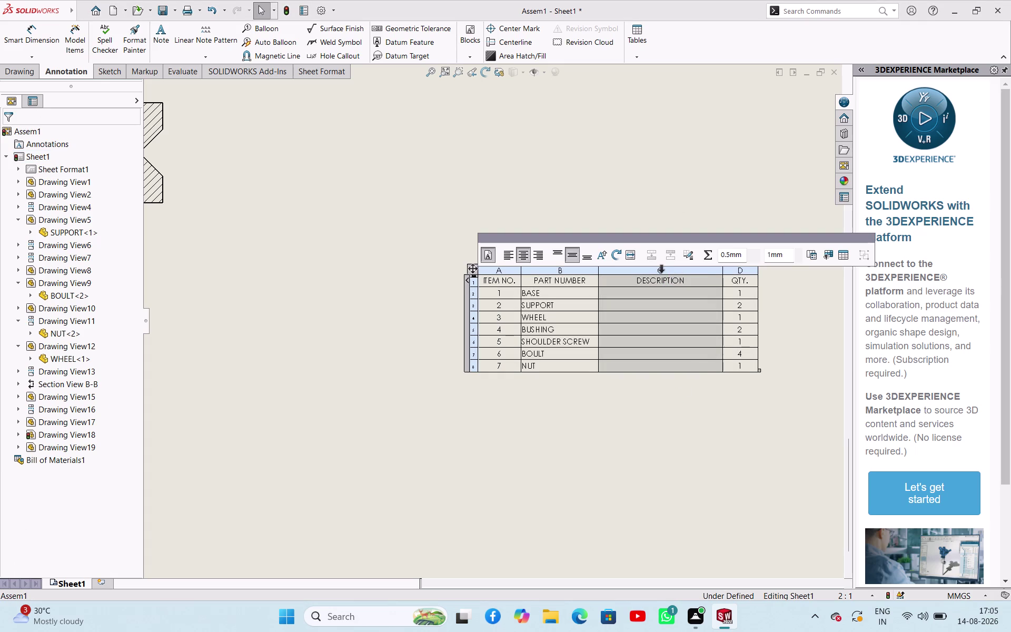
right_click(662, 269)
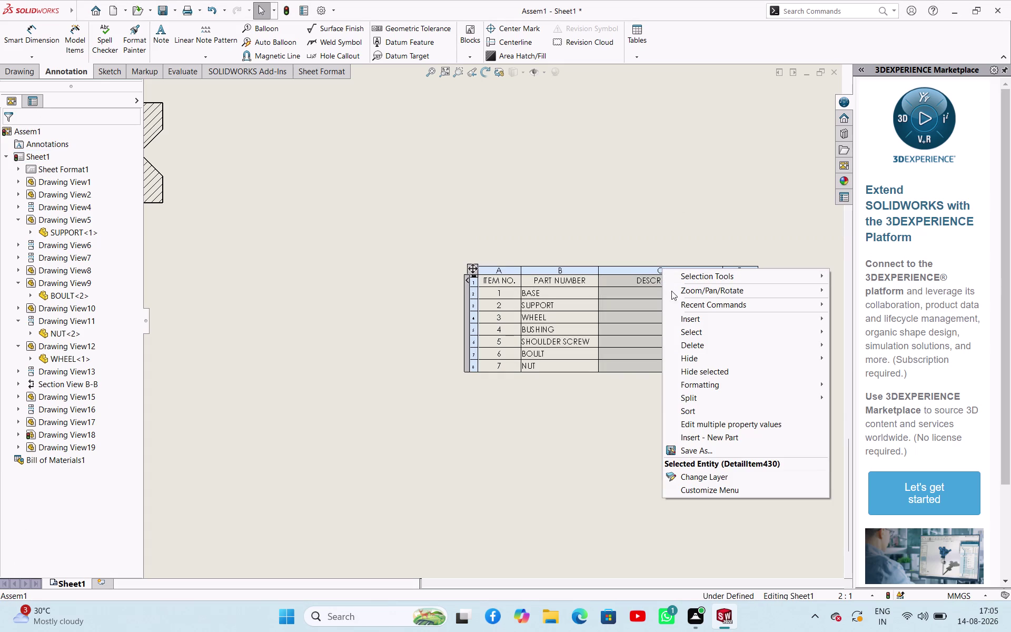
click(702, 346)
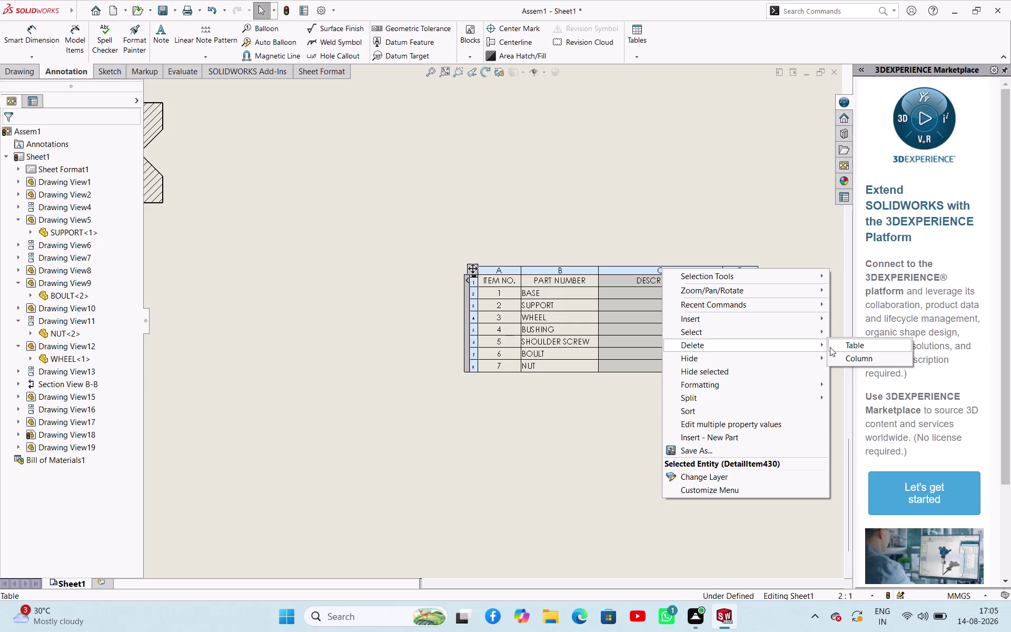
click(837, 356)
Deselect the table and make several selection drags across the sheet.
click(709, 320)
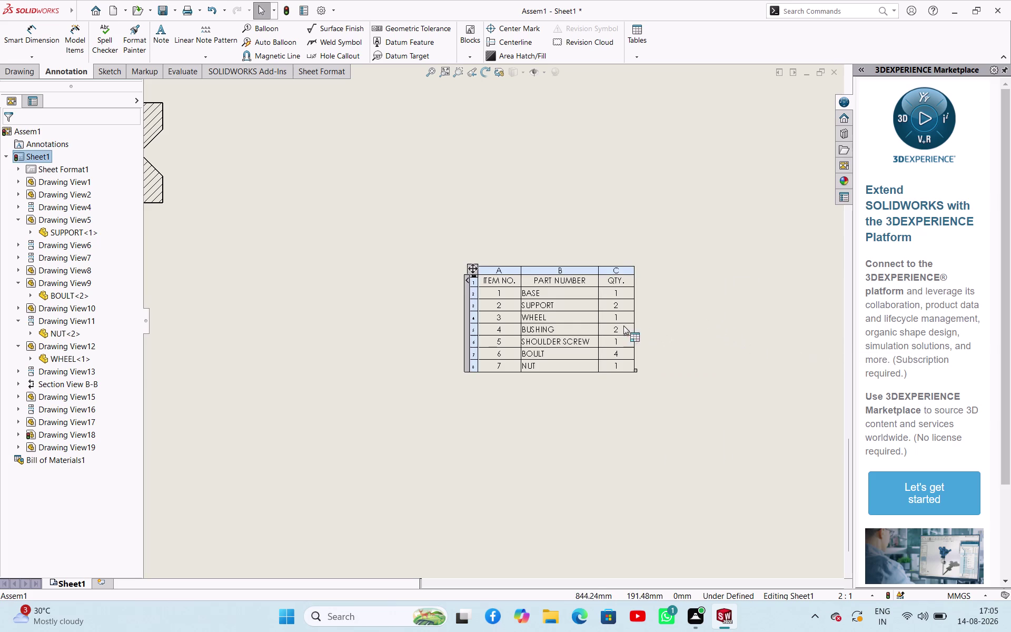
click(596, 317)
click(700, 306)
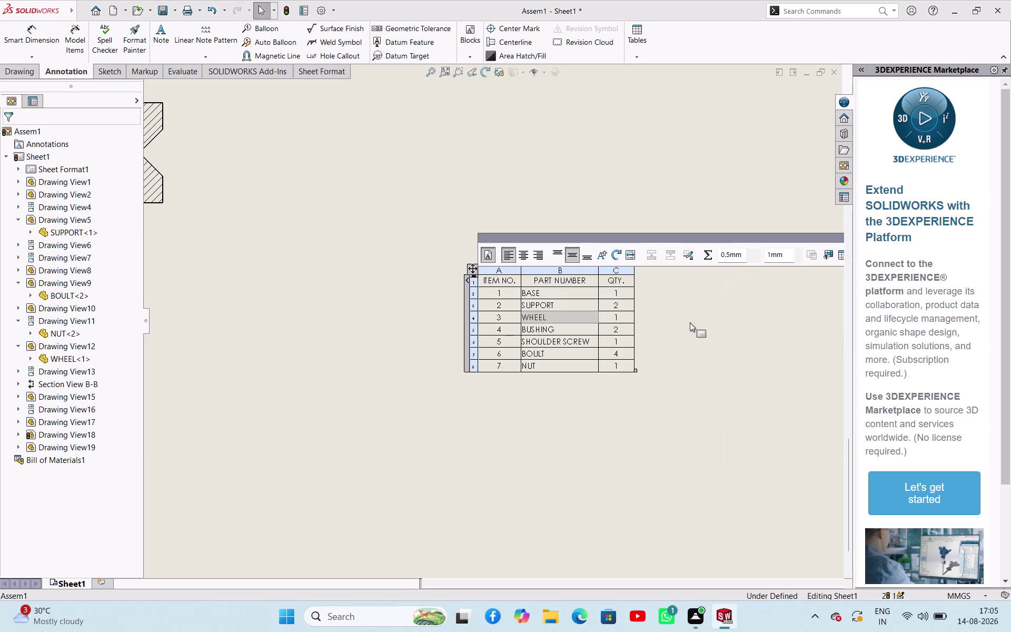
click(700, 385)
drag(696, 400, 477, 286)
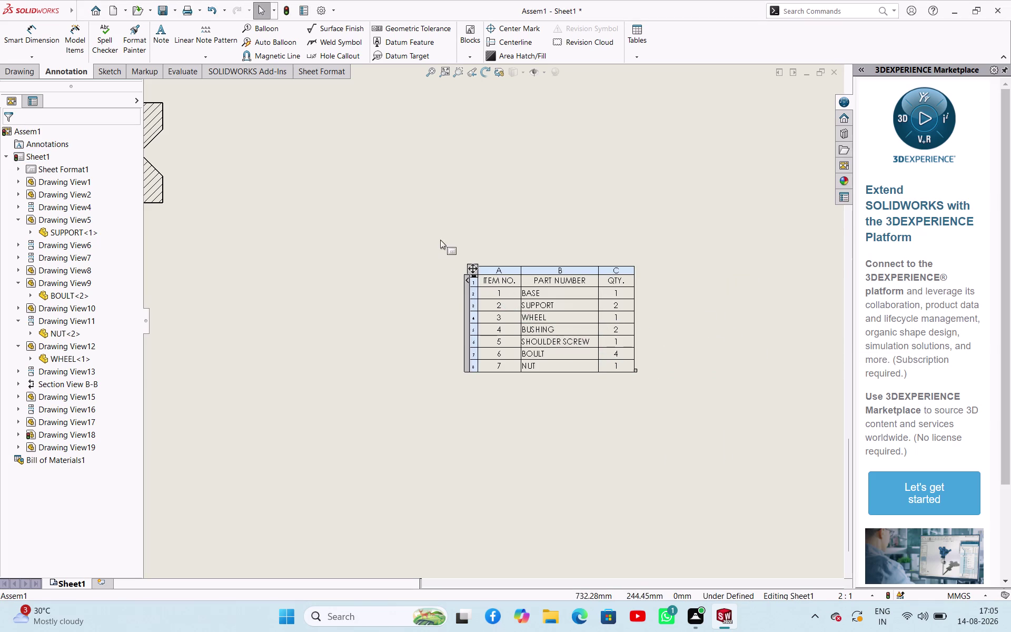
click(440, 240)
drag(402, 223, 693, 321)
click(448, 219)
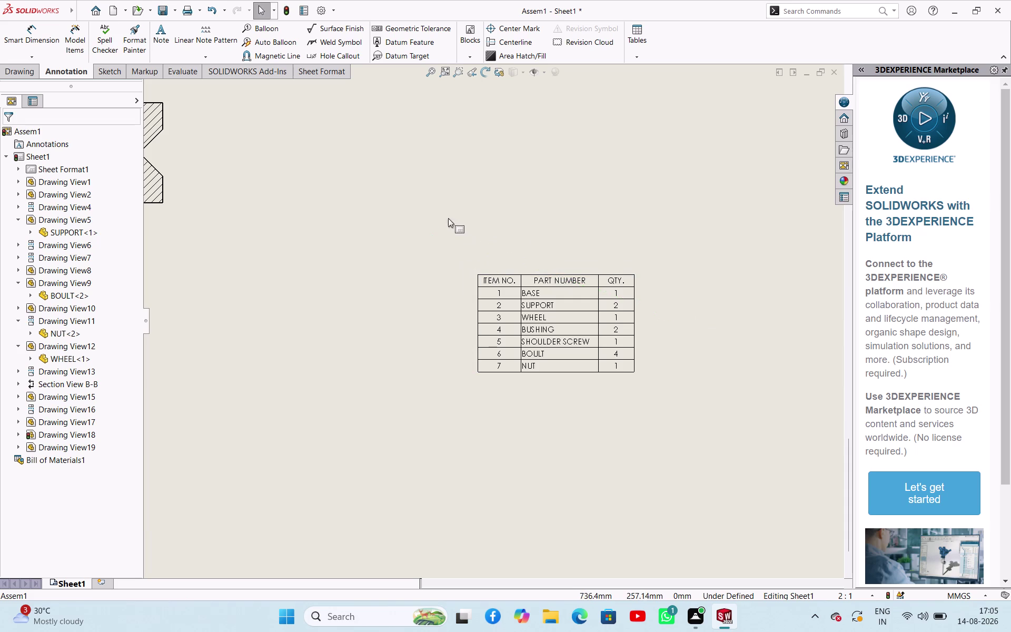
drag(413, 203, 405, 411)
click(405, 410)
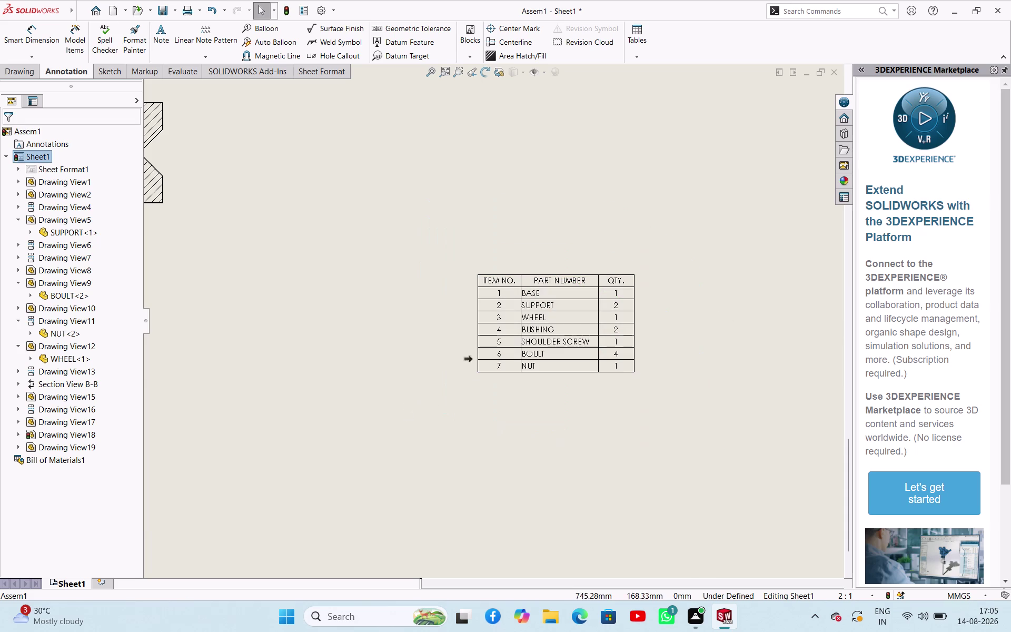
Drag the whole Bill of Materials left, then settle it further right.
drag(468, 281, 469, 280)
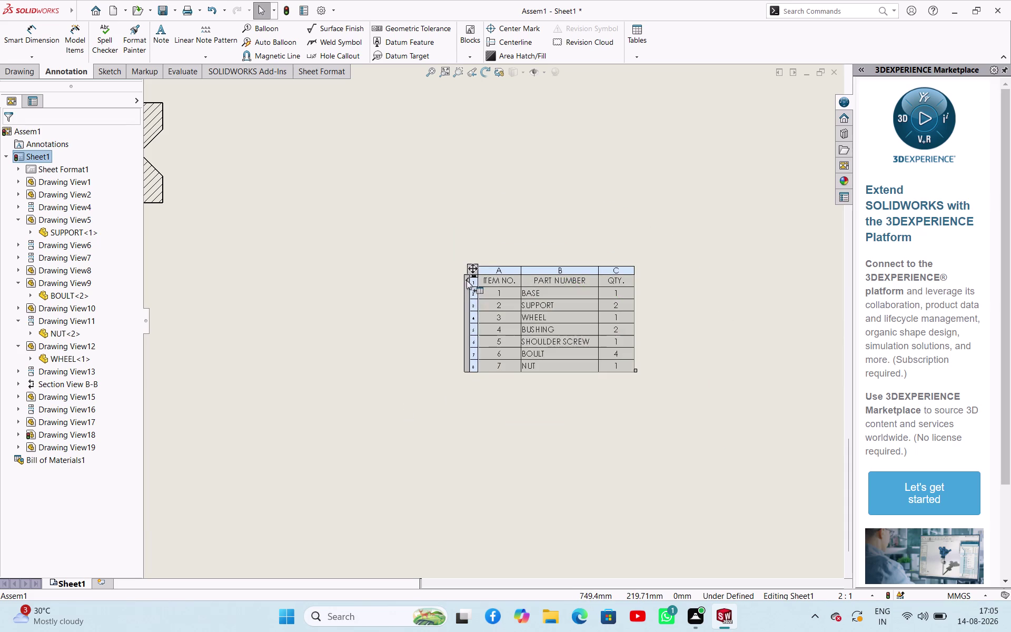
drag(468, 280, 438, 281)
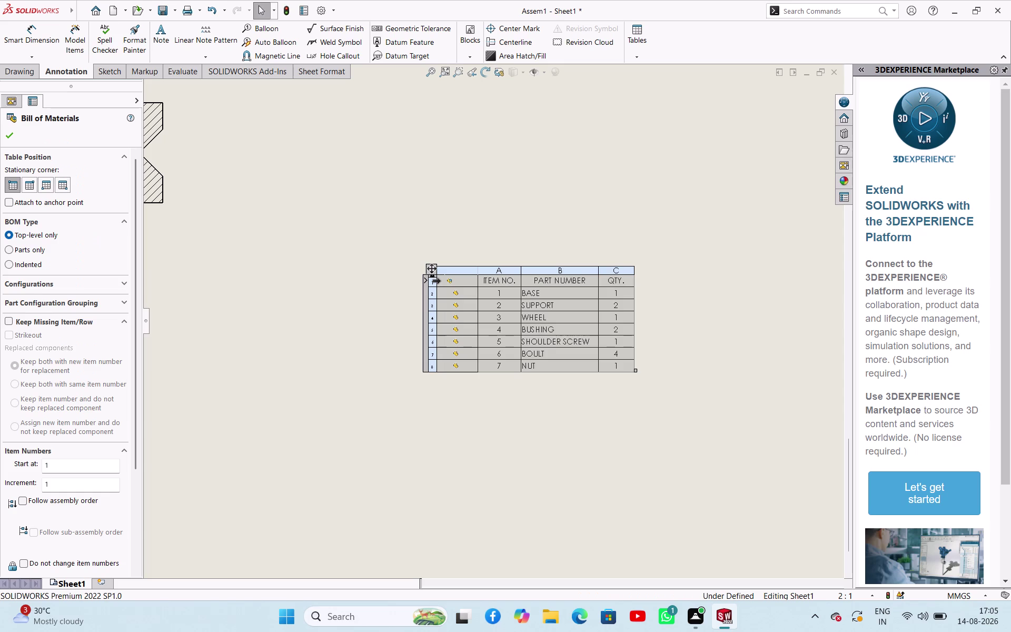
click(424, 277)
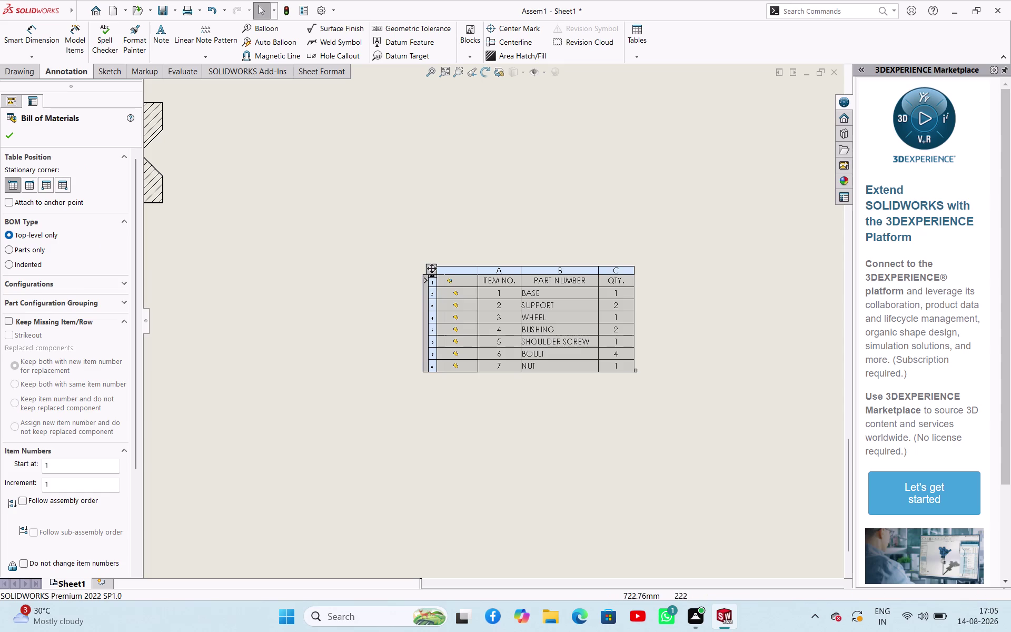
click(426, 278)
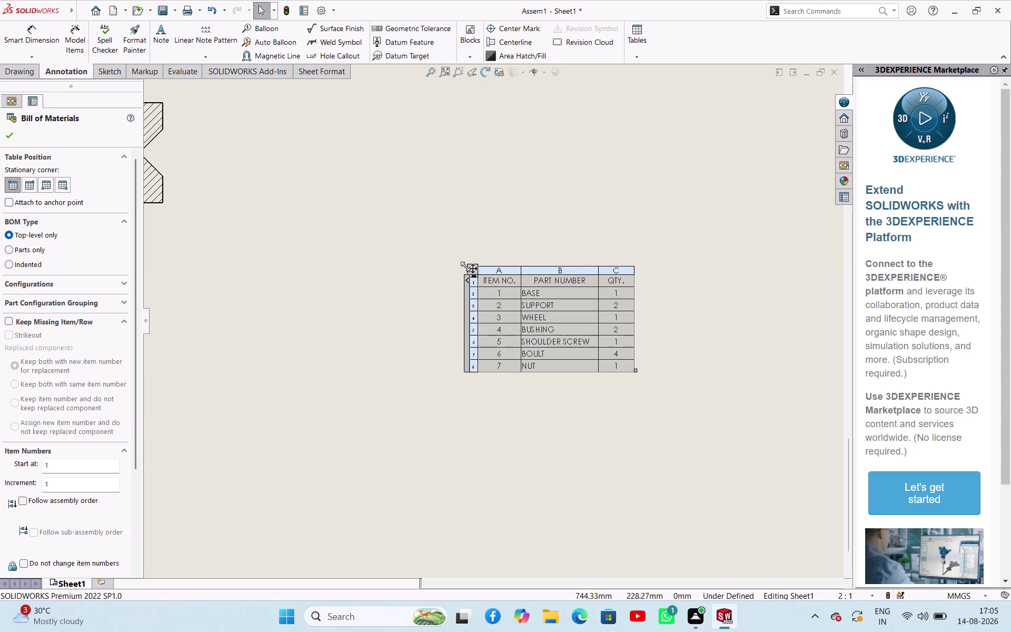
drag(473, 271, 464, 278)
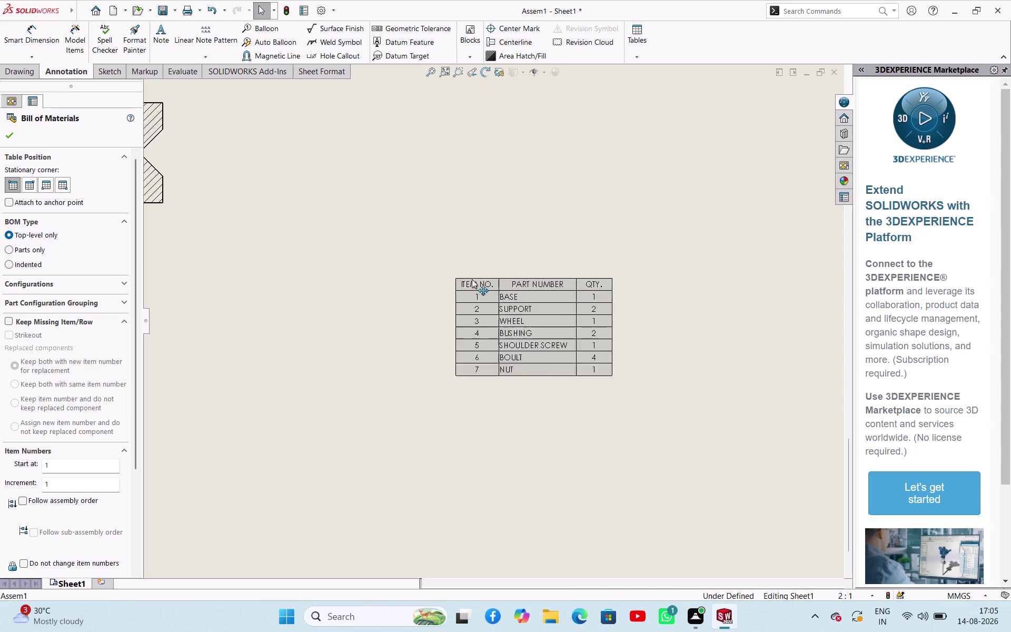
drag(464, 279, 519, 273)
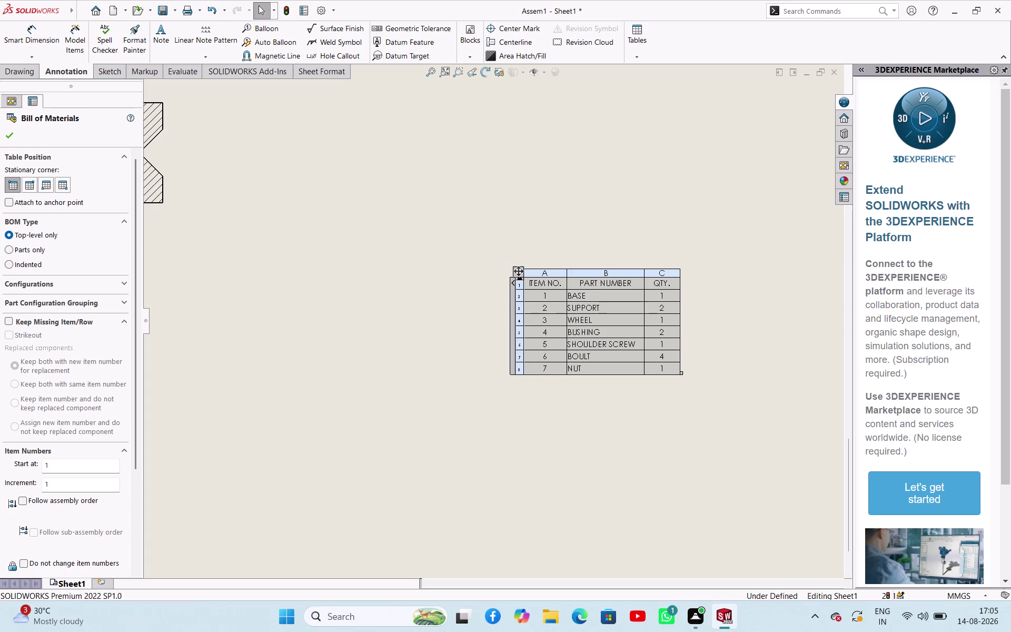
Enter 5 in a table field and finish editing the table.
scroll(up, 3)
scroll(down, 3)
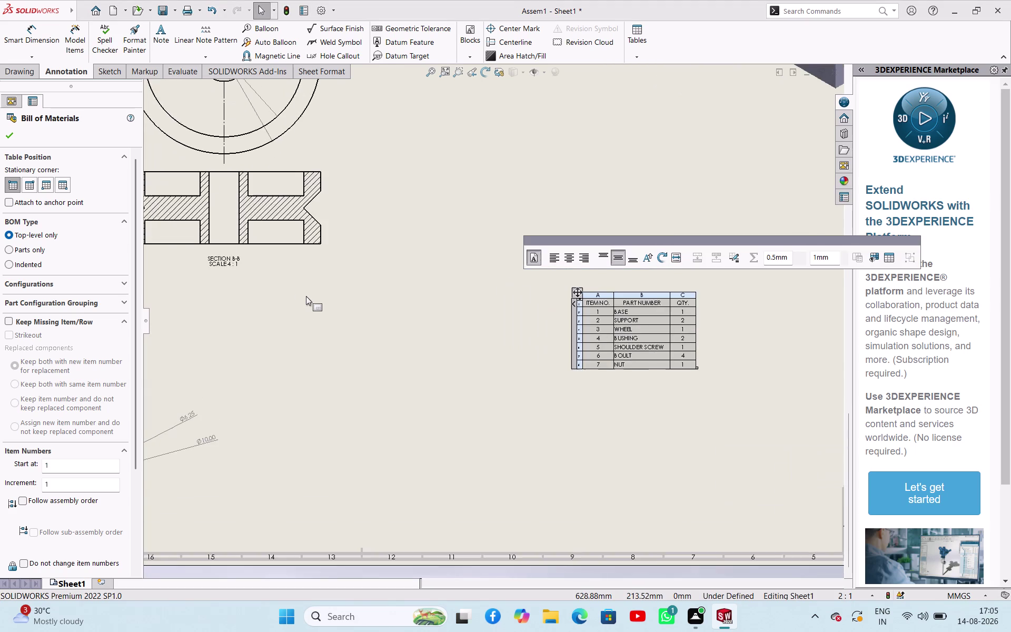
scroll(up, 3)
scroll(up, 3)
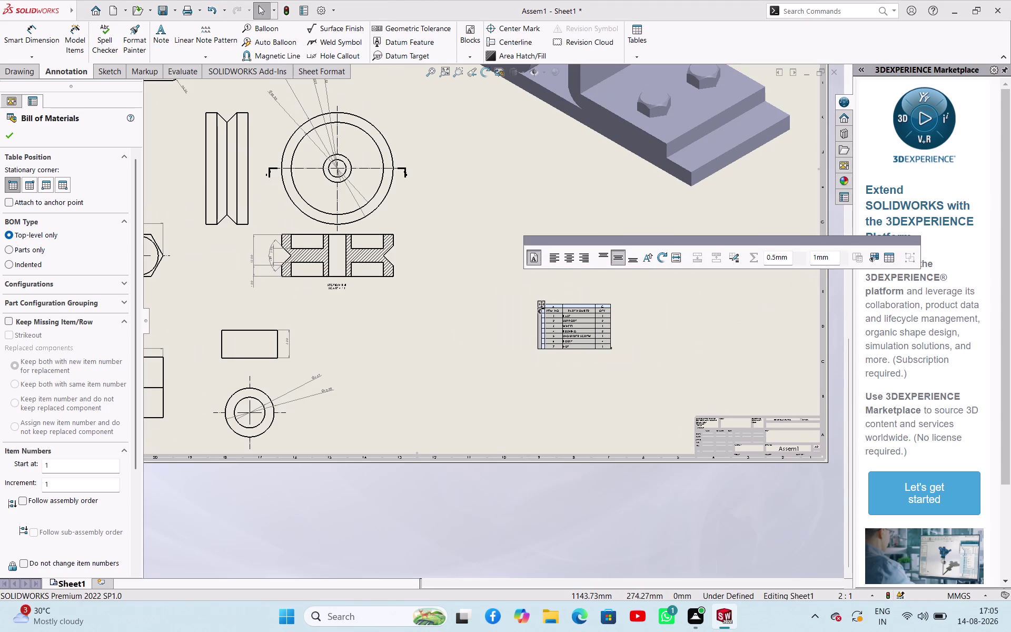
click(816, 258)
key(5)
key(Return)
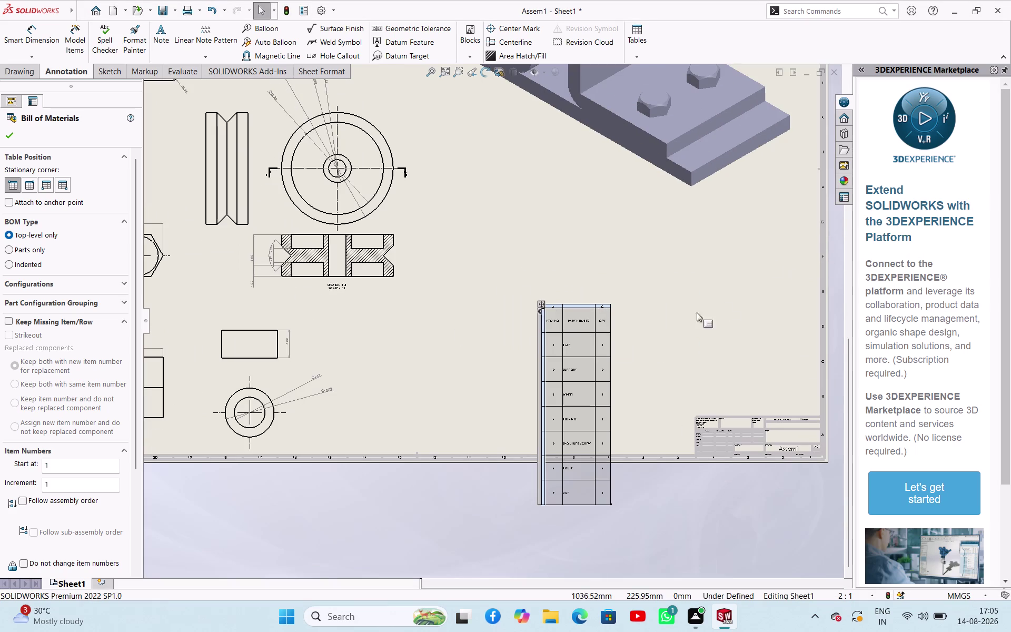
click(697, 286)
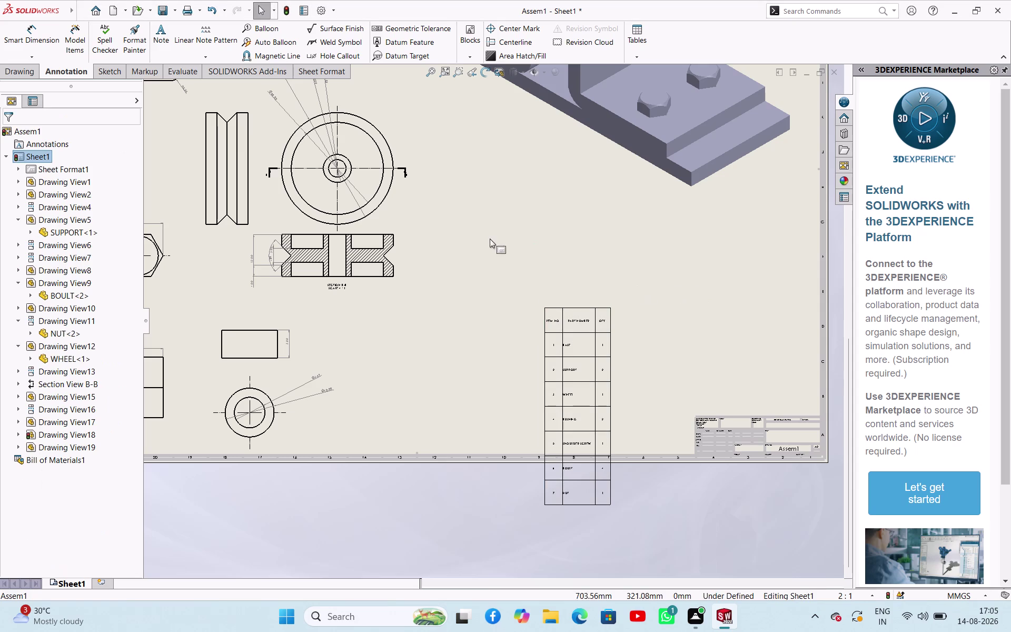
Drag a selection box down the sheet below the Bill of Materials.
scroll(down, 3)
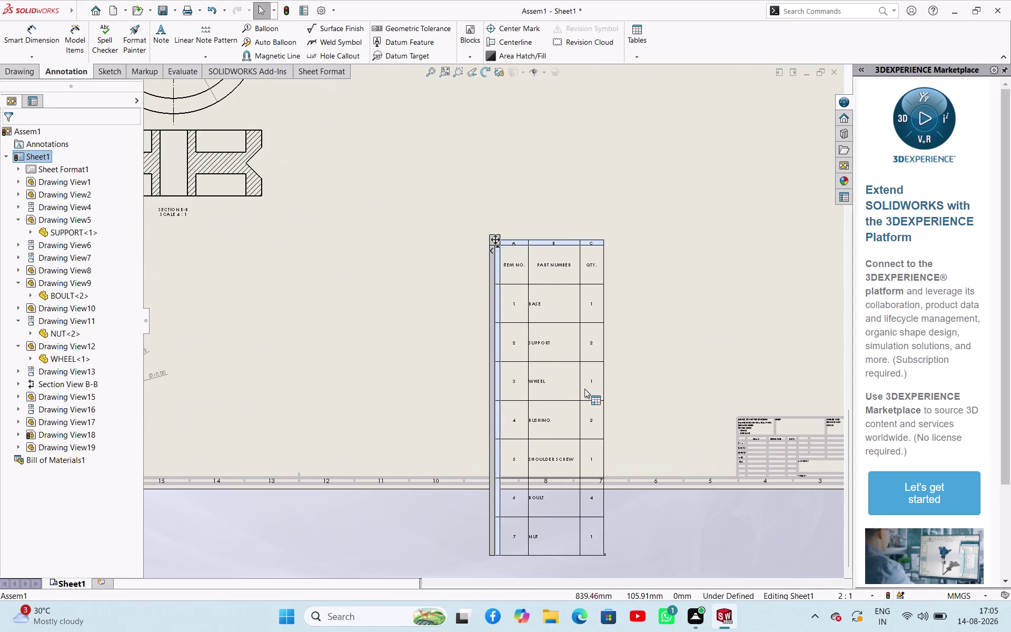
scroll(up, 3)
scroll(down, 3)
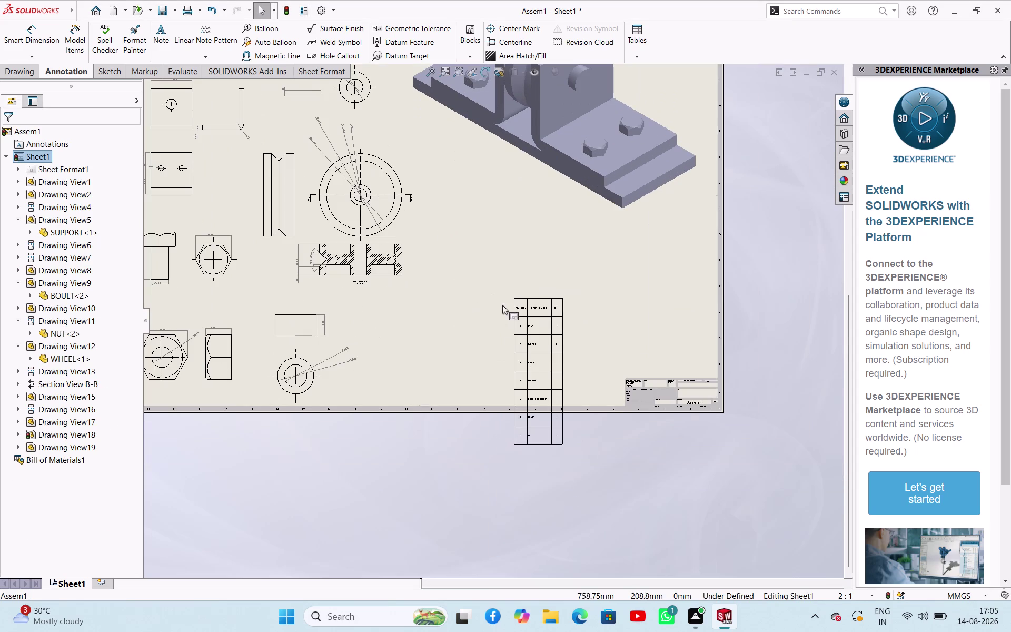
click(502, 305)
drag(486, 263, 469, 480)
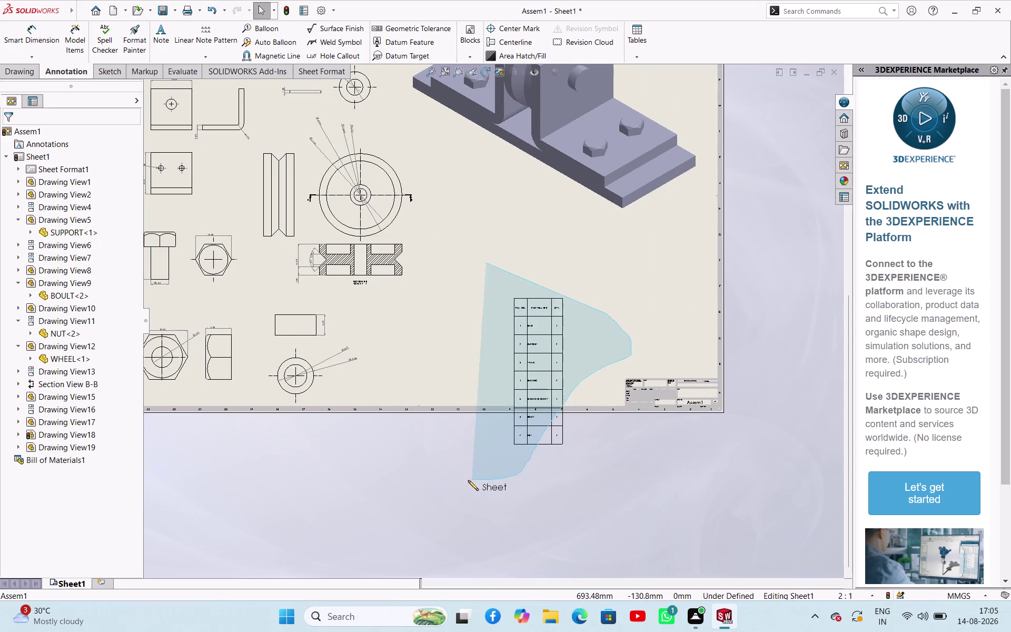
drag(469, 480, 468, 480)
Delete the entire Bill of Materials table from the sheet.
right_click(463, 284)
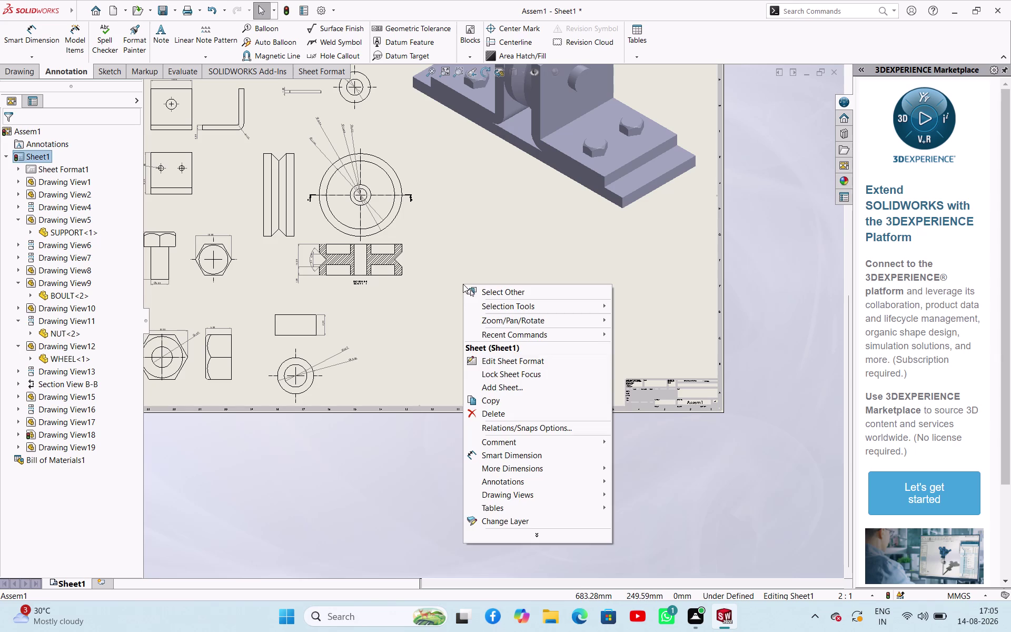
click(432, 344)
right_click(507, 296)
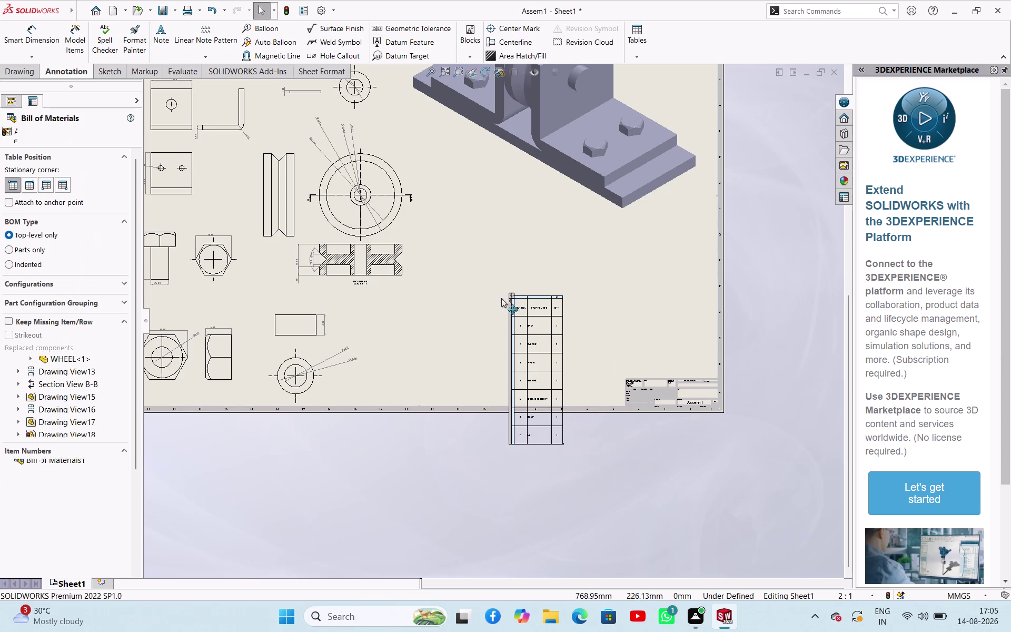
click(537, 361)
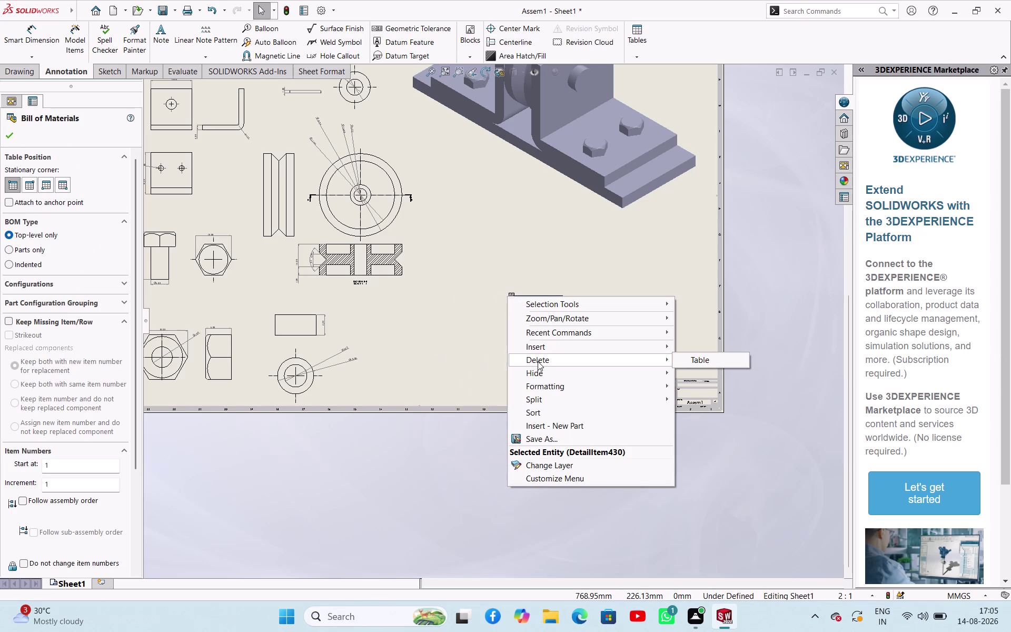
click(703, 357)
click(549, 270)
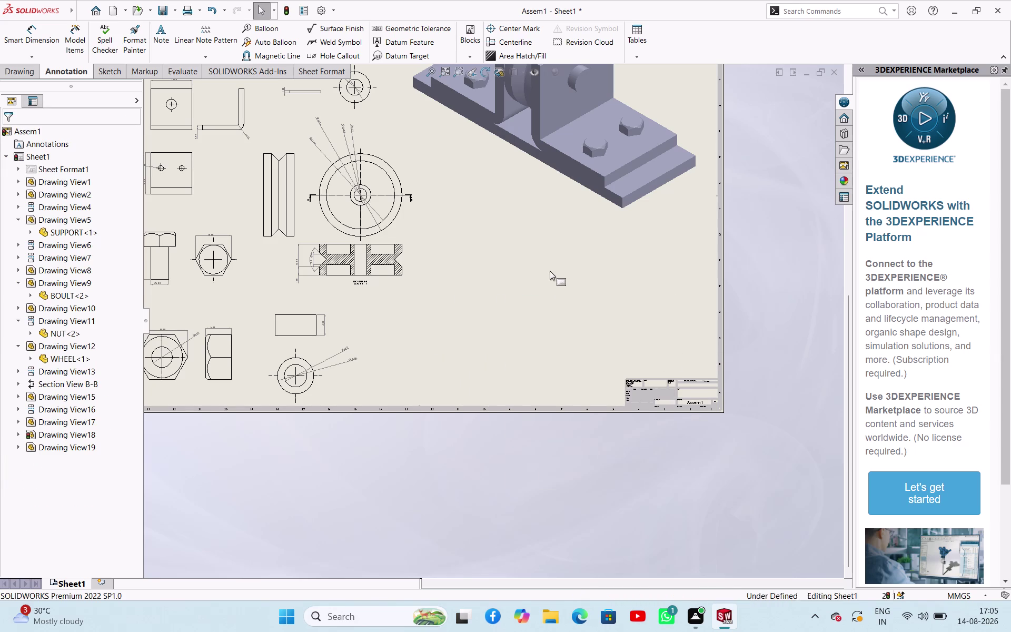
double_click(737, 263)
click(631, 39)
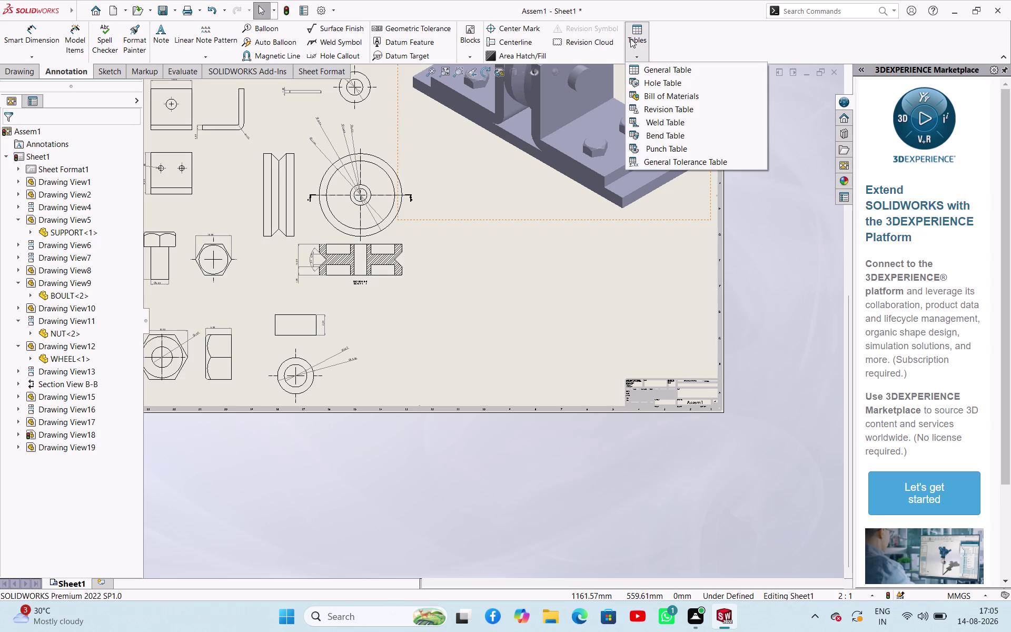
click(670, 101)
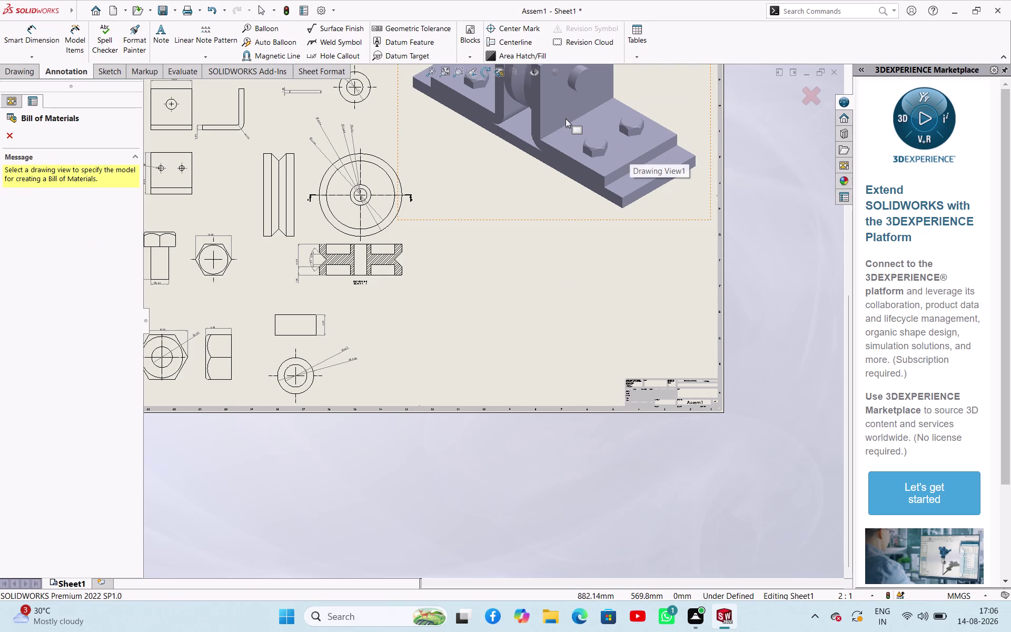
click(566, 118)
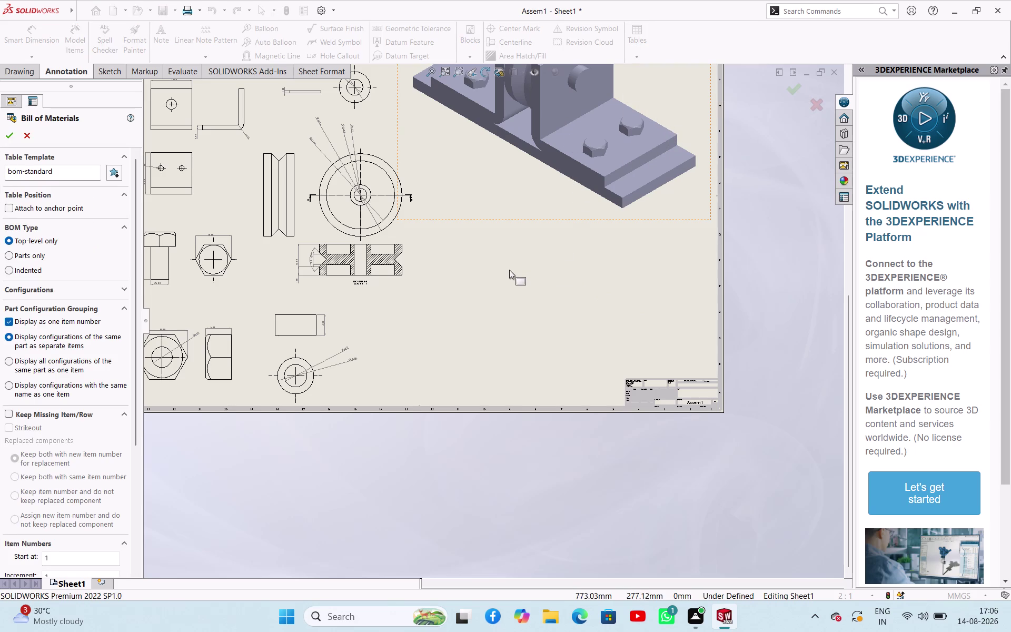
click(509, 270)
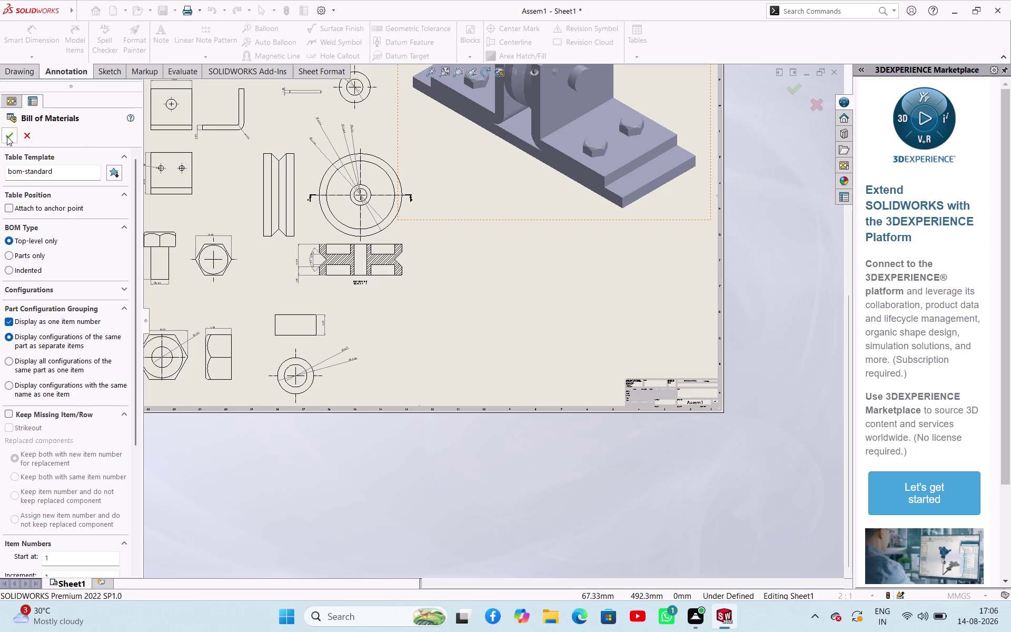
scroll(down, 3)
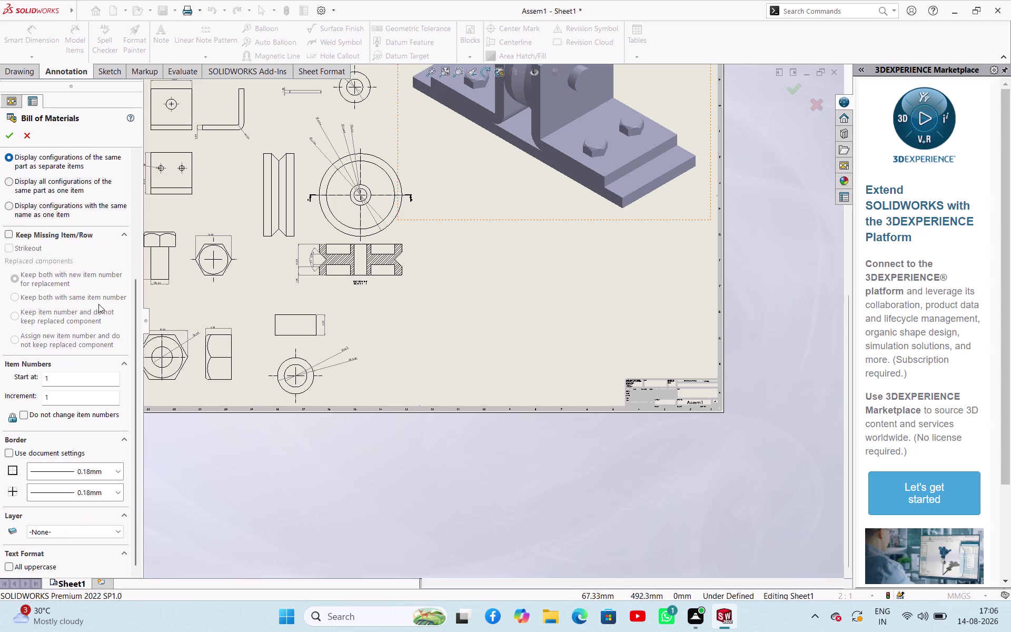
click(117, 471)
click(113, 474)
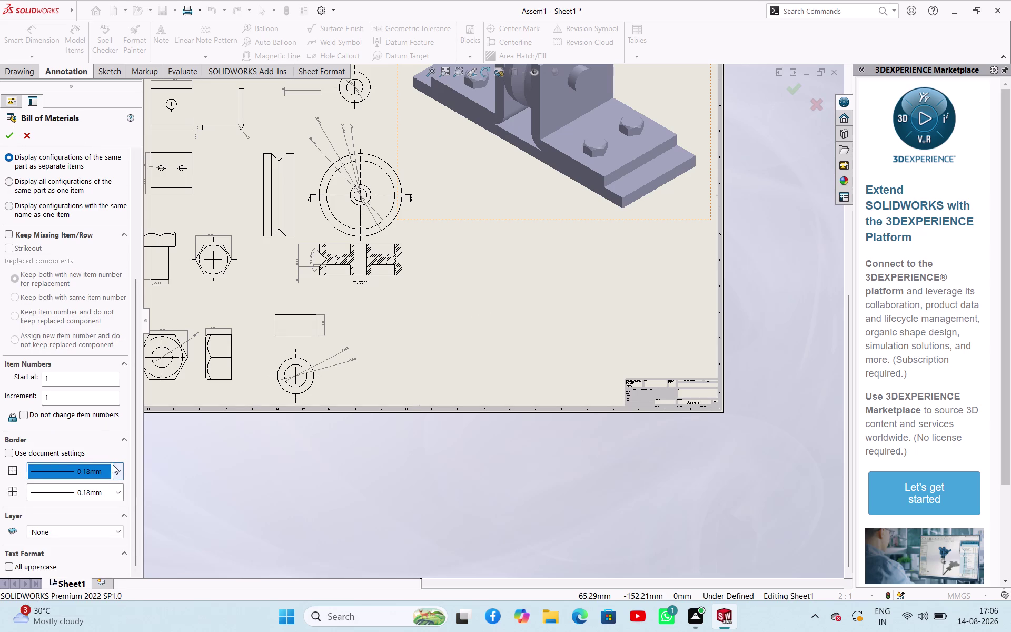
scroll(down, 3)
scroll(up, 3)
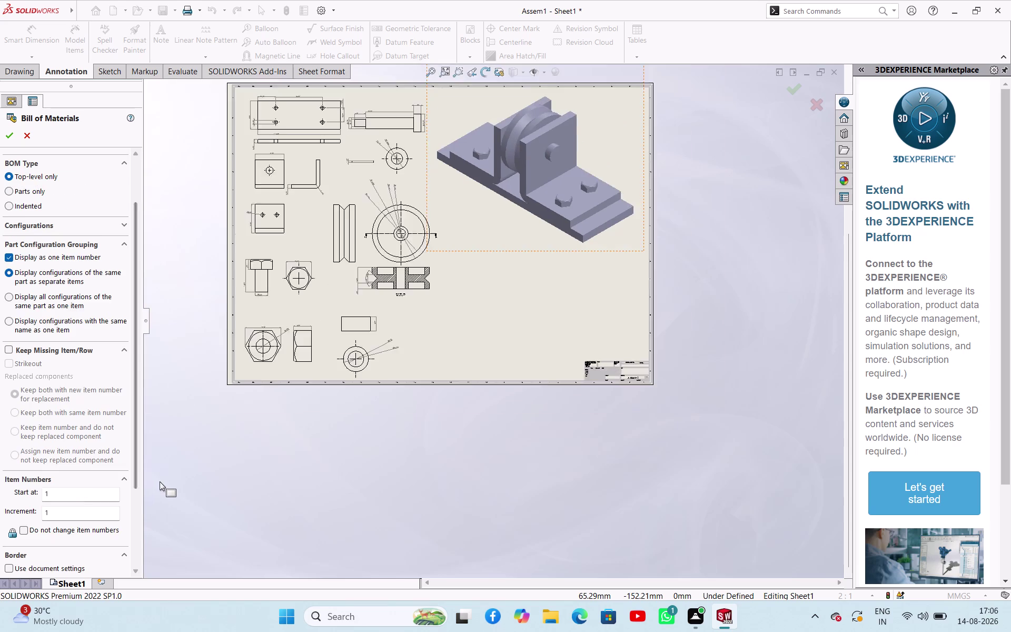
scroll(up, 3)
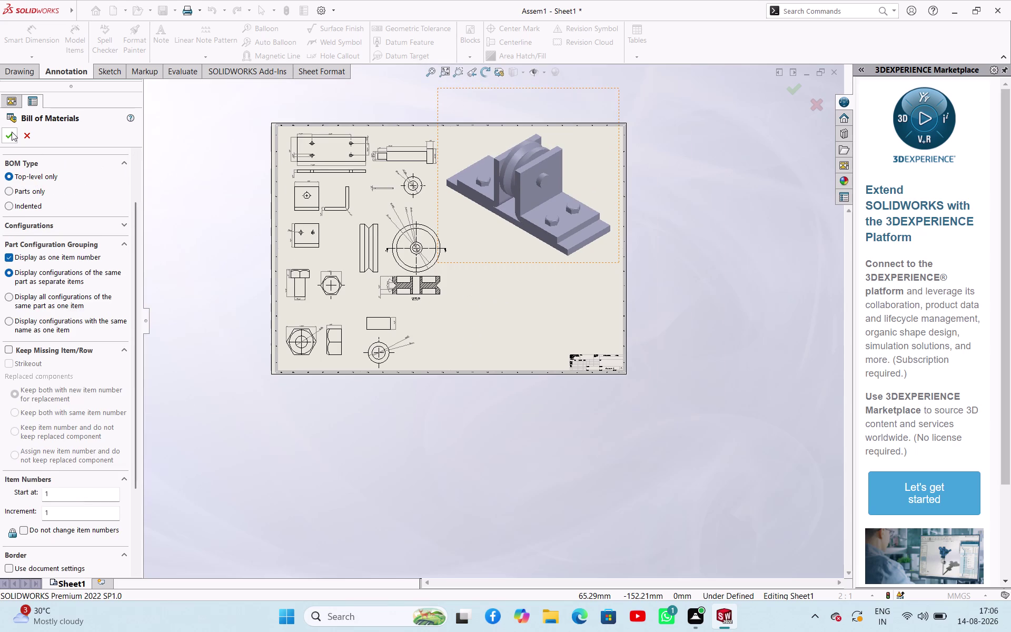
click(12, 132)
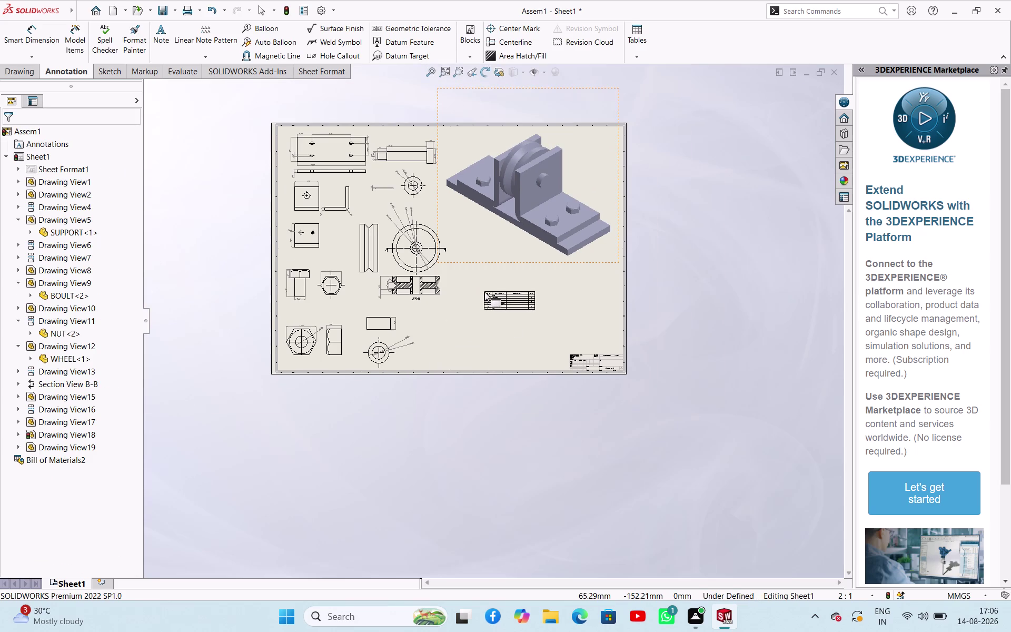
click(484, 292)
scroll(down, 3)
scroll(up, 3)
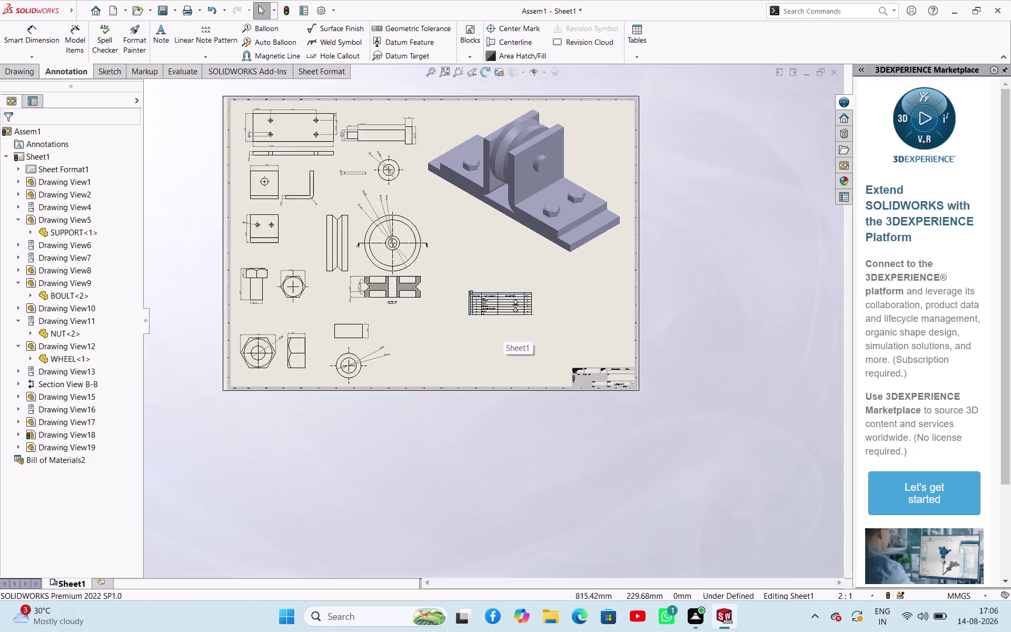
scroll(down, 3)
scroll(down, 3)
drag(494, 259, 496, 406)
click(496, 396)
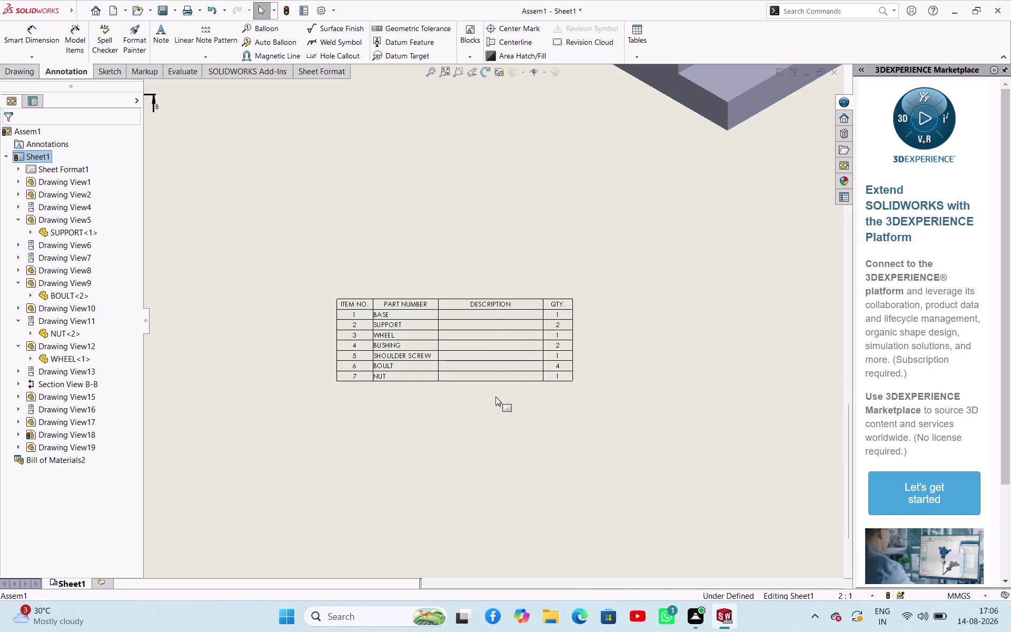
right_click(495, 396)
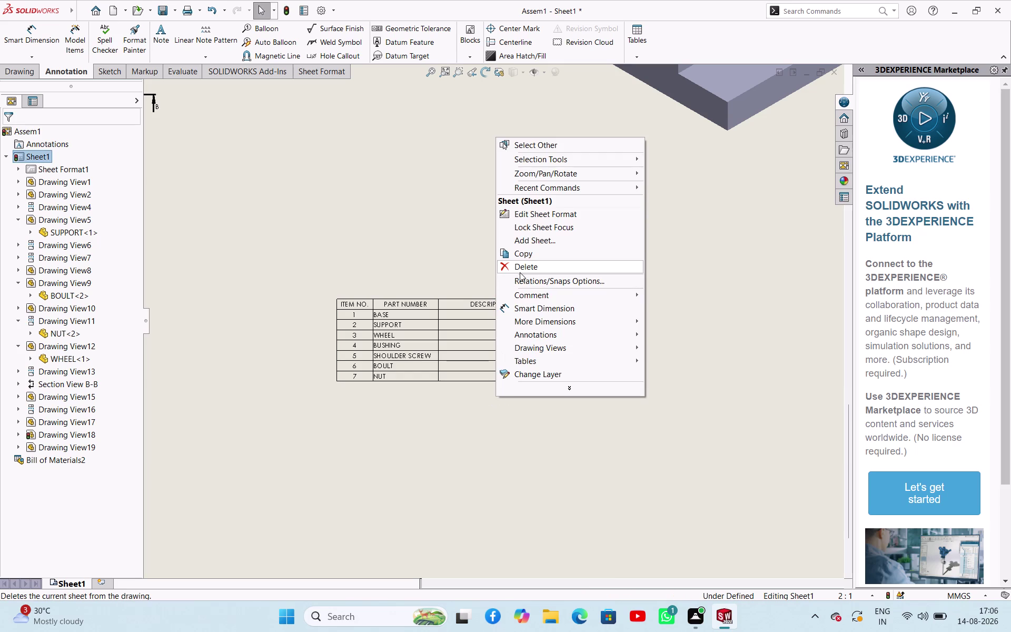
click(350, 246)
click(482, 307)
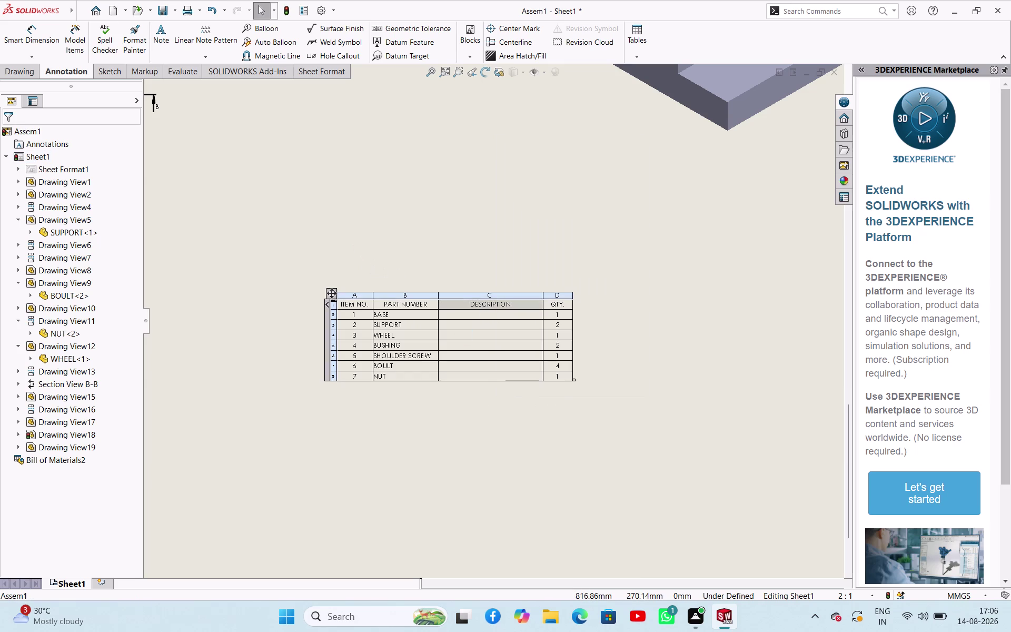
right_click(511, 306)
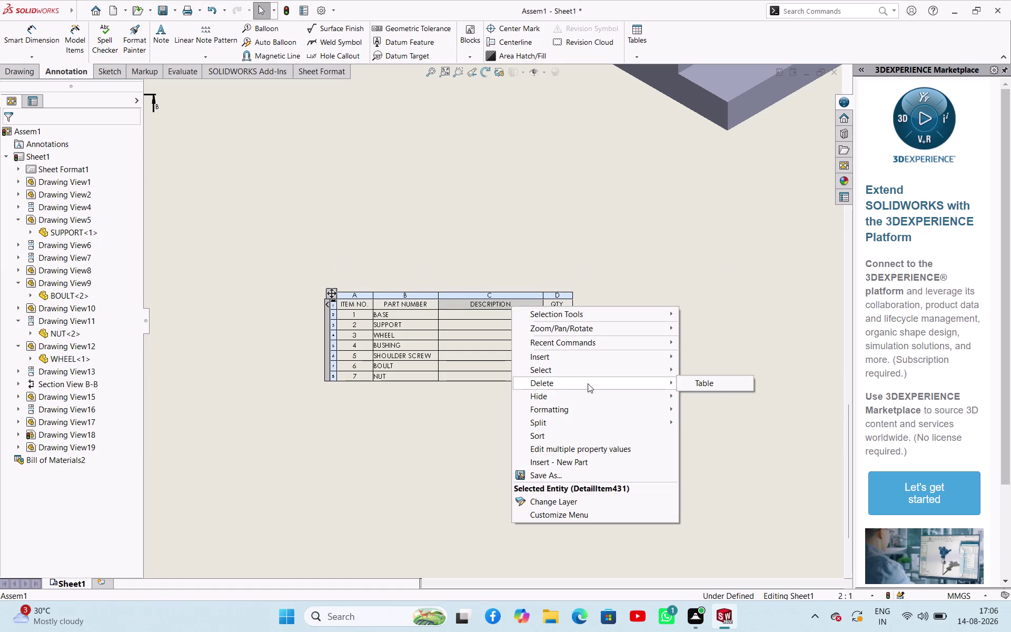
click(727, 380)
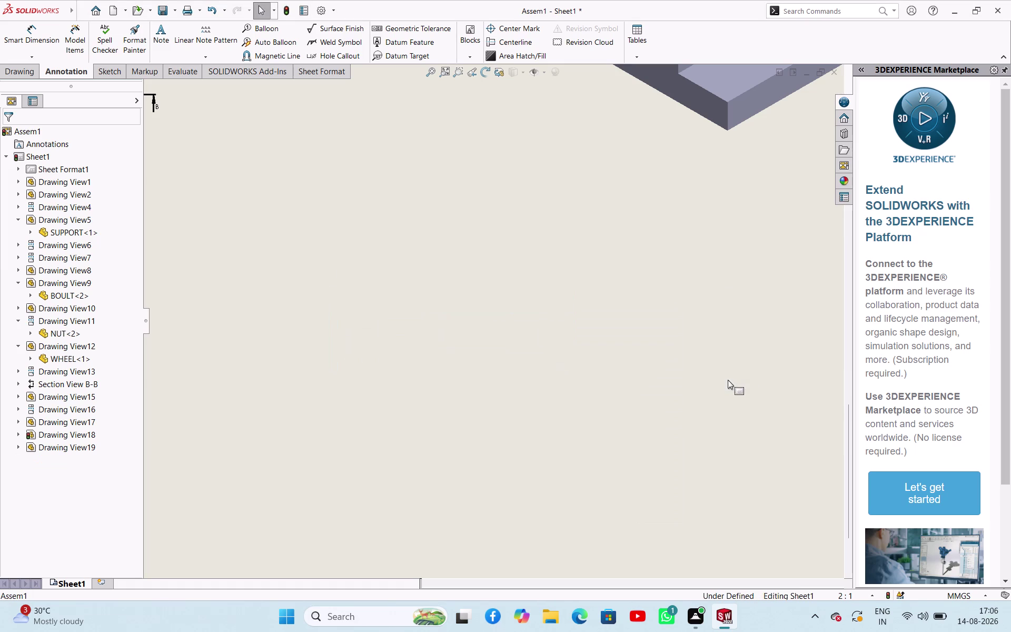
Start a revision table from the Tables list and confirm its settings.
click(467, 238)
click(629, 43)
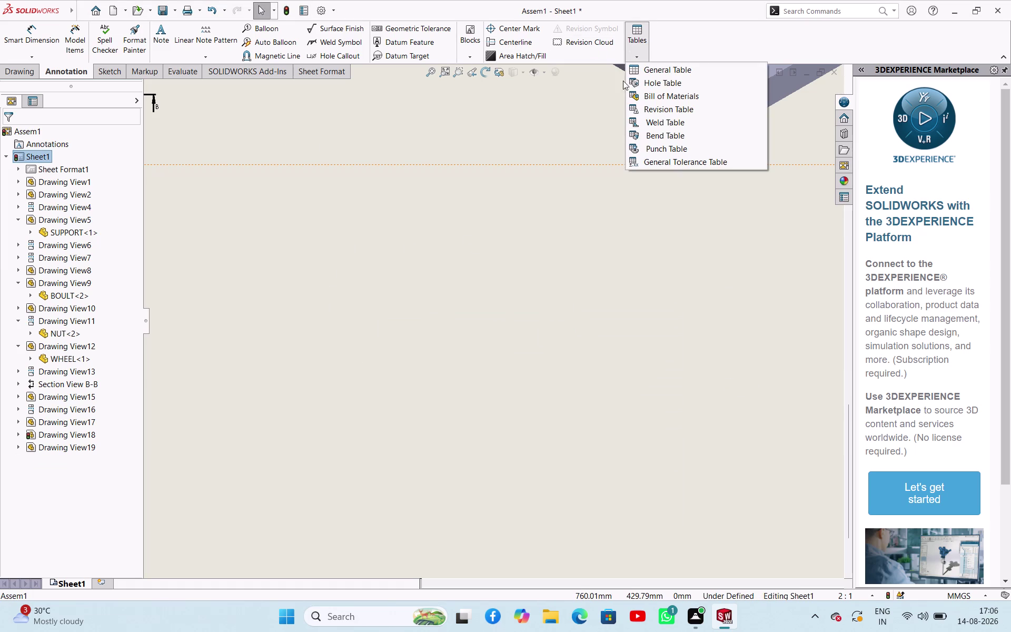
drag(659, 97, 658, 104)
scroll(up, 3)
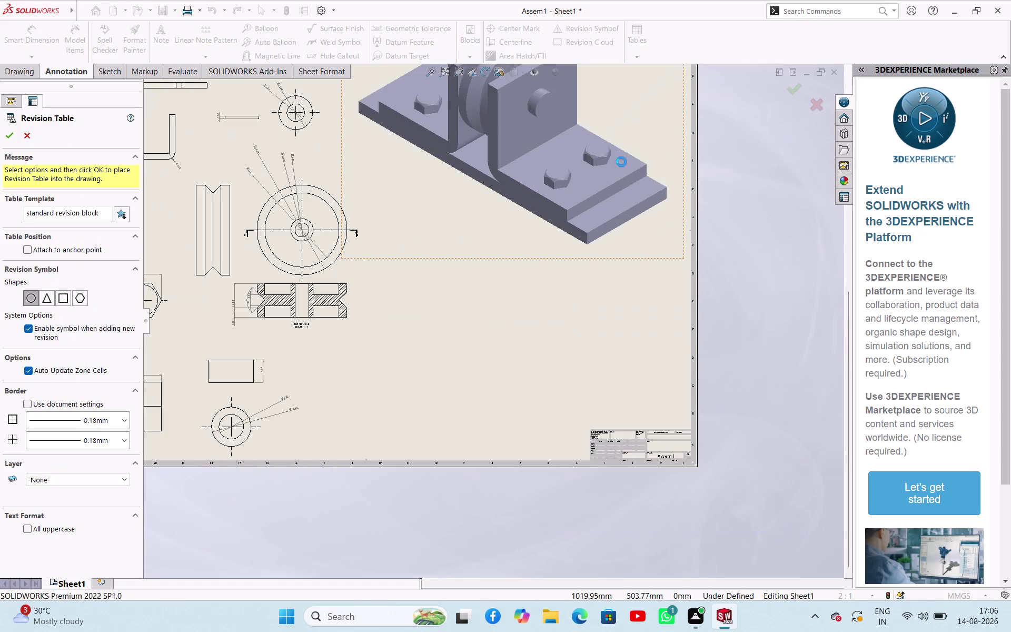
scroll(up, 3)
scroll(down, 3)
click(525, 280)
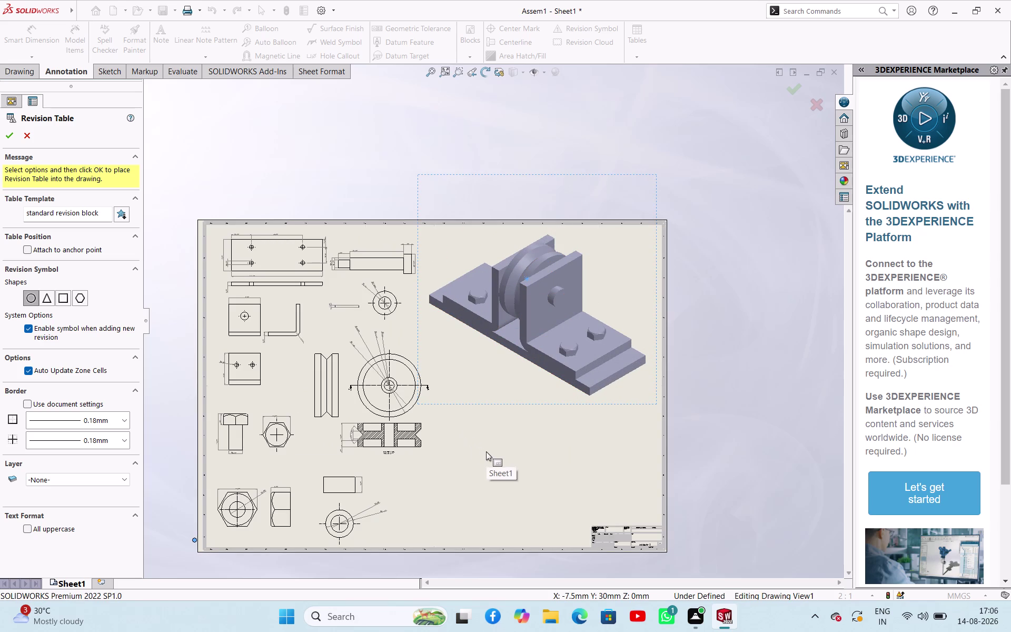
click(686, 194)
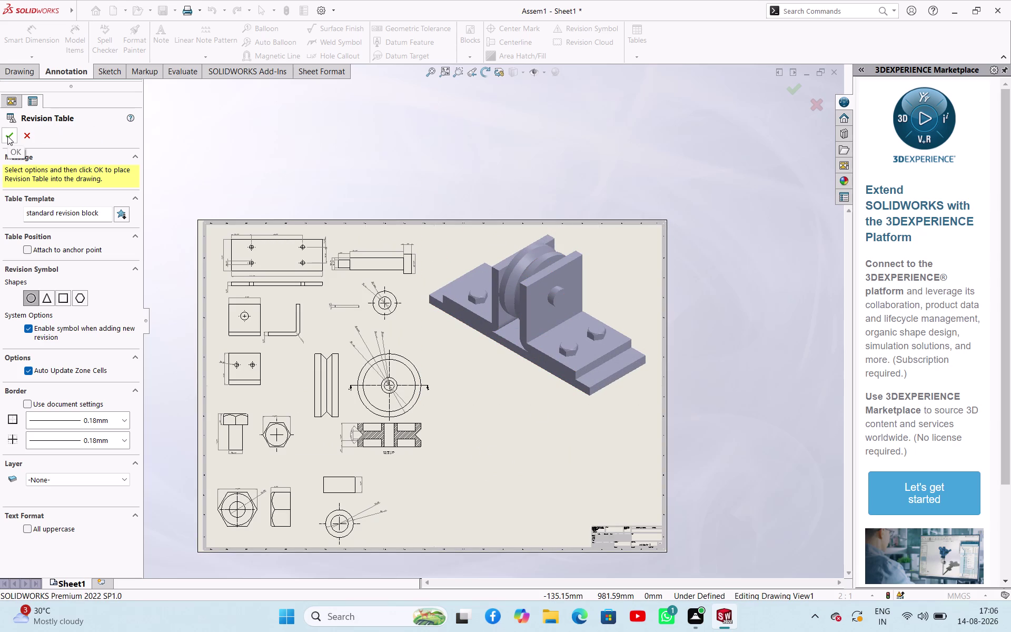
click(32, 134)
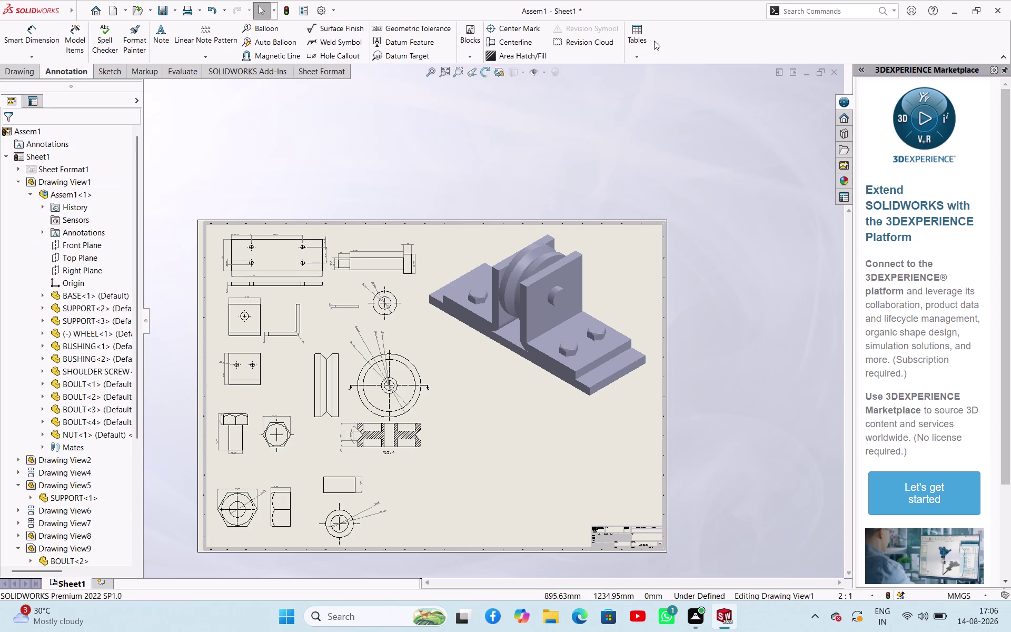
Insert a bom-standard Bill of Materials for the isometric view, placed below it.
click(634, 53)
click(641, 93)
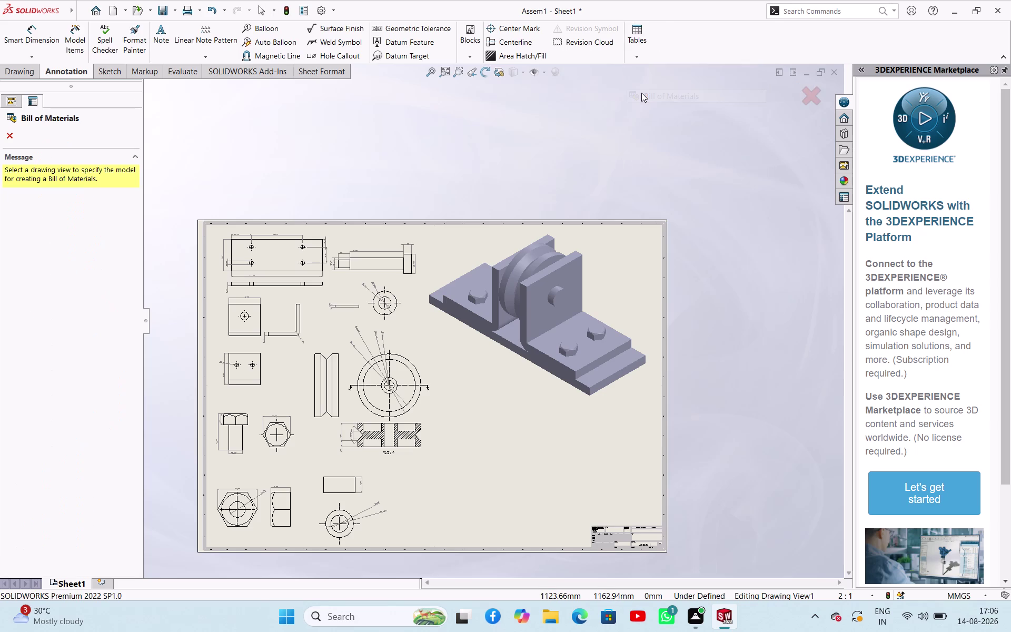
click(544, 314)
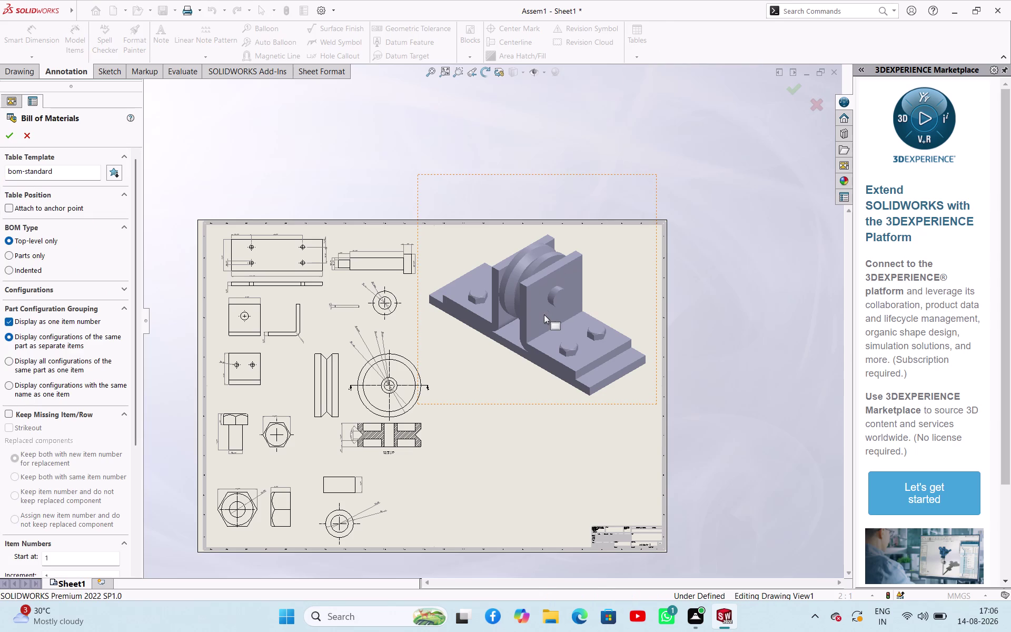
click(491, 461)
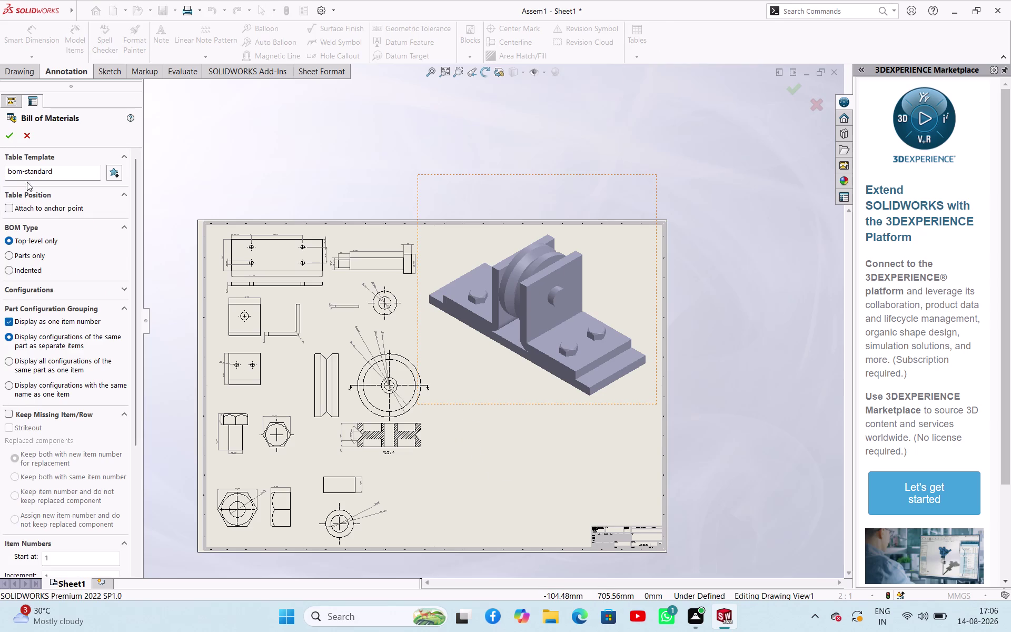
click(6, 136)
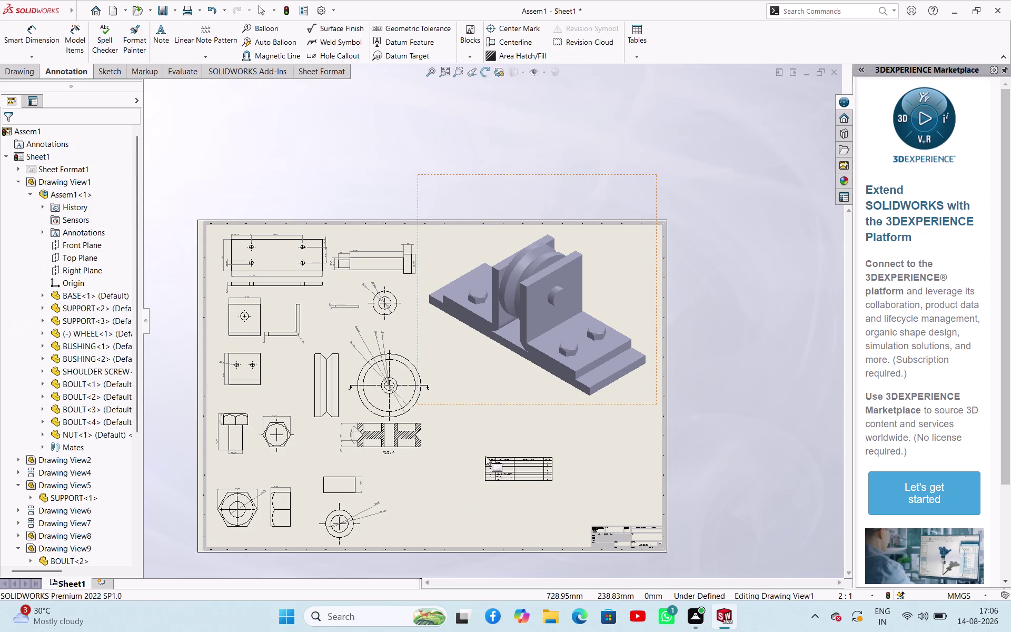
click(485, 456)
scroll(up, 3)
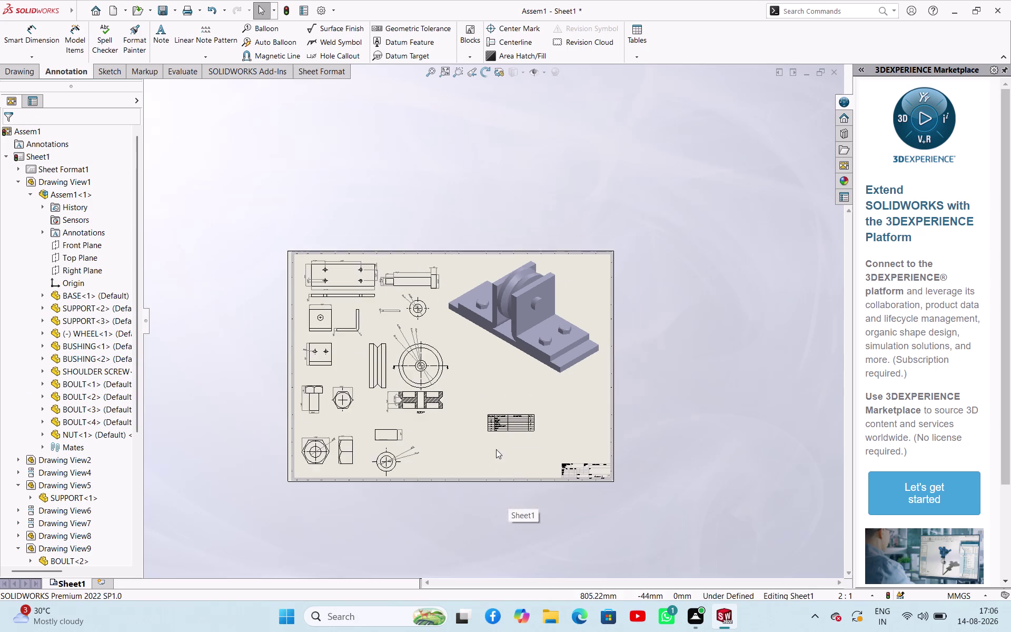
Zoom in on the Bill of Materials and select the table.
scroll(down, 3)
scroll(down, 3)
scroll(down, 3)
scroll(down, 3)
scroll(up, 3)
scroll(down, 3)
scroll(up, 3)
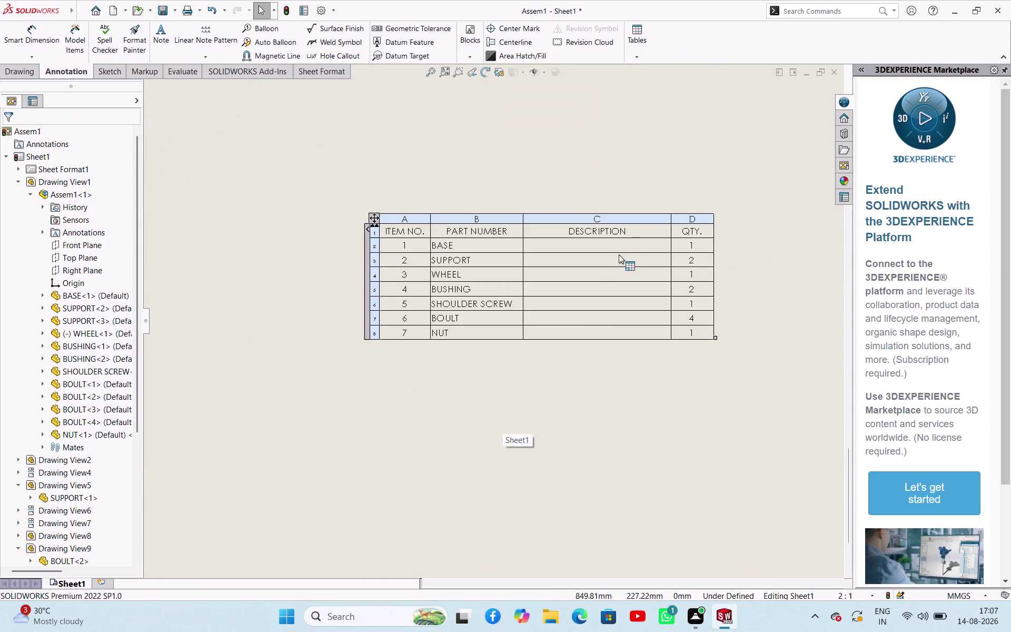
click(614, 205)
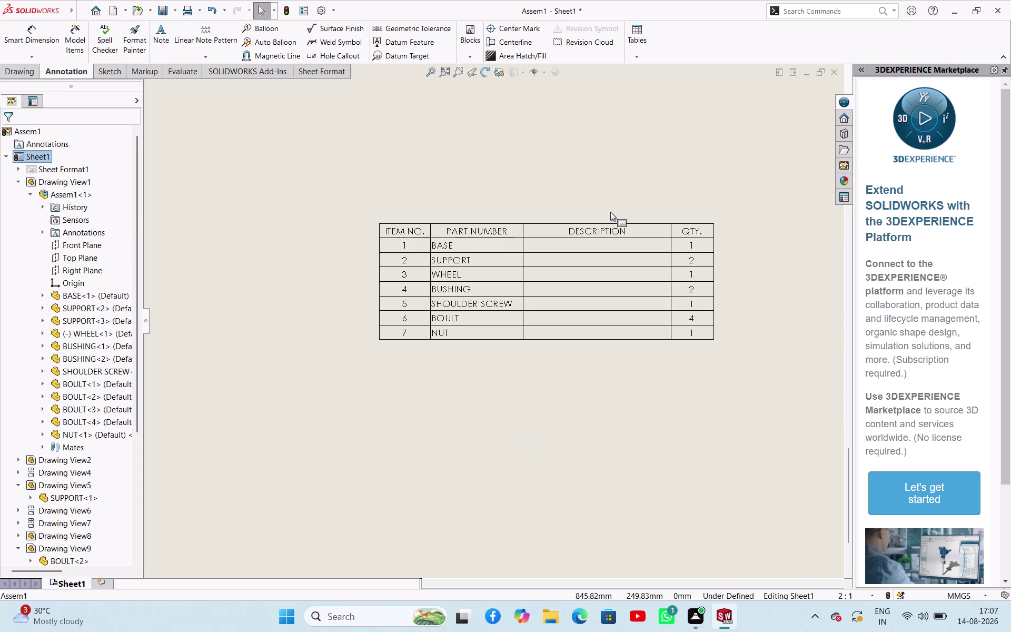
click(608, 232)
Delete the table with Delete > Table, then undo with Ctrl+Z.
right_click(608, 232)
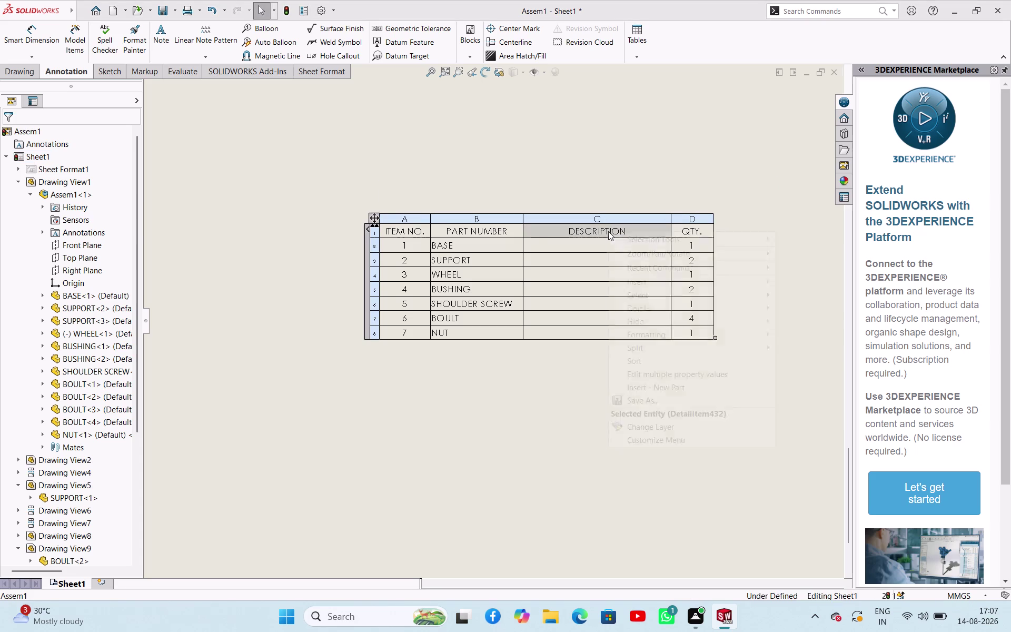
click(661, 305)
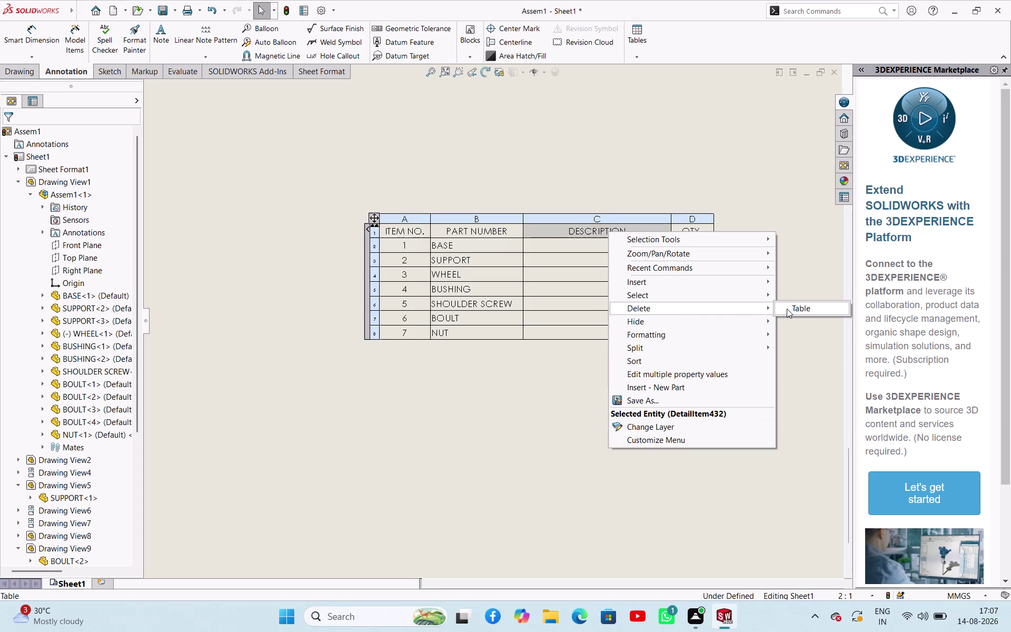
click(787, 309)
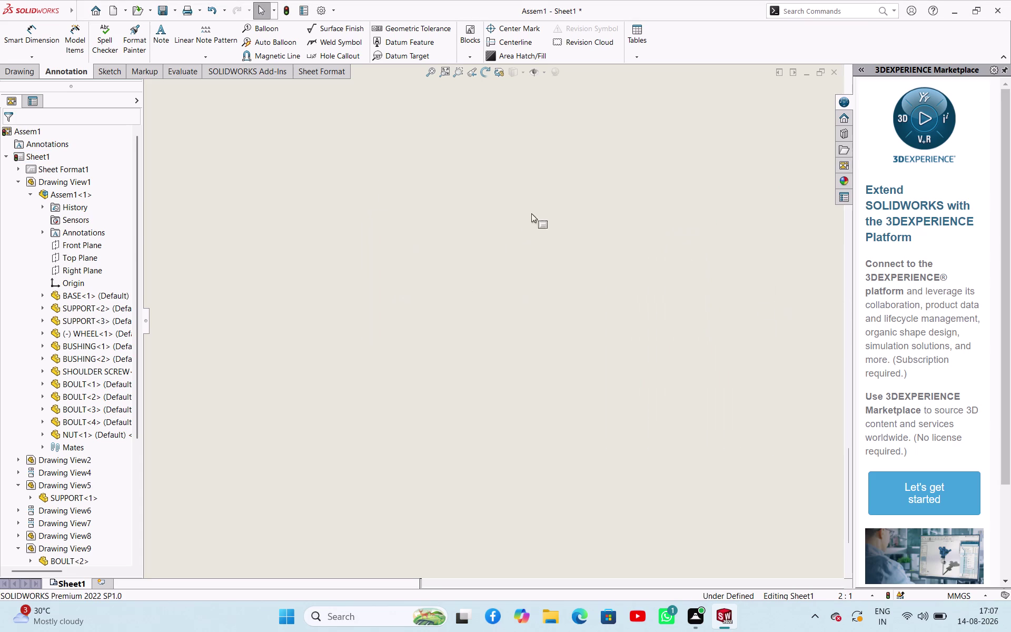
click(523, 207)
key(ctrl+z)
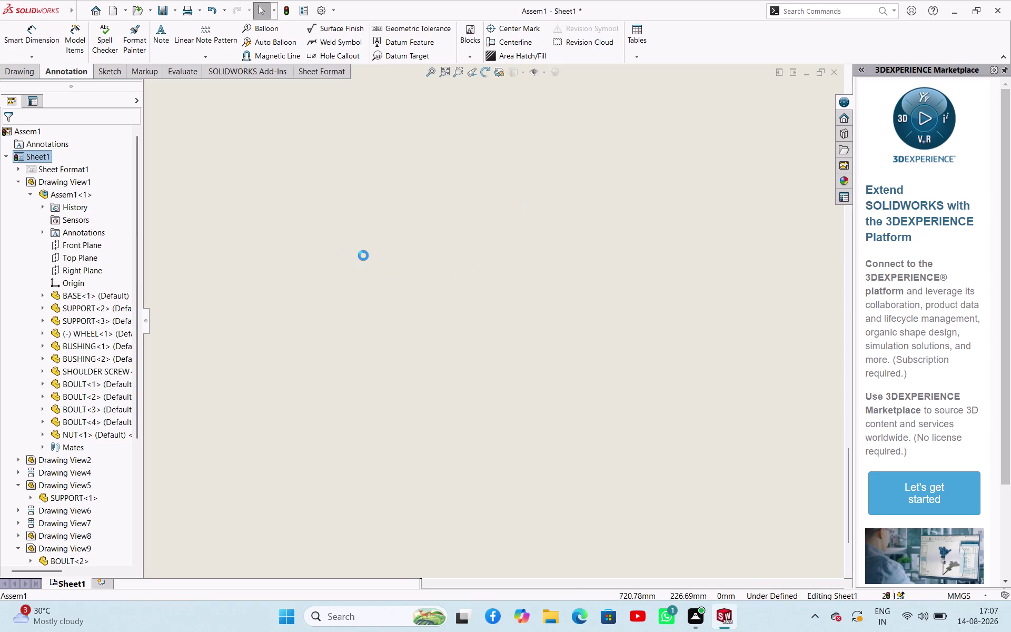
Select the restored Bill of Materials, then deselect it on the empty sheet.
click(586, 180)
click(556, 228)
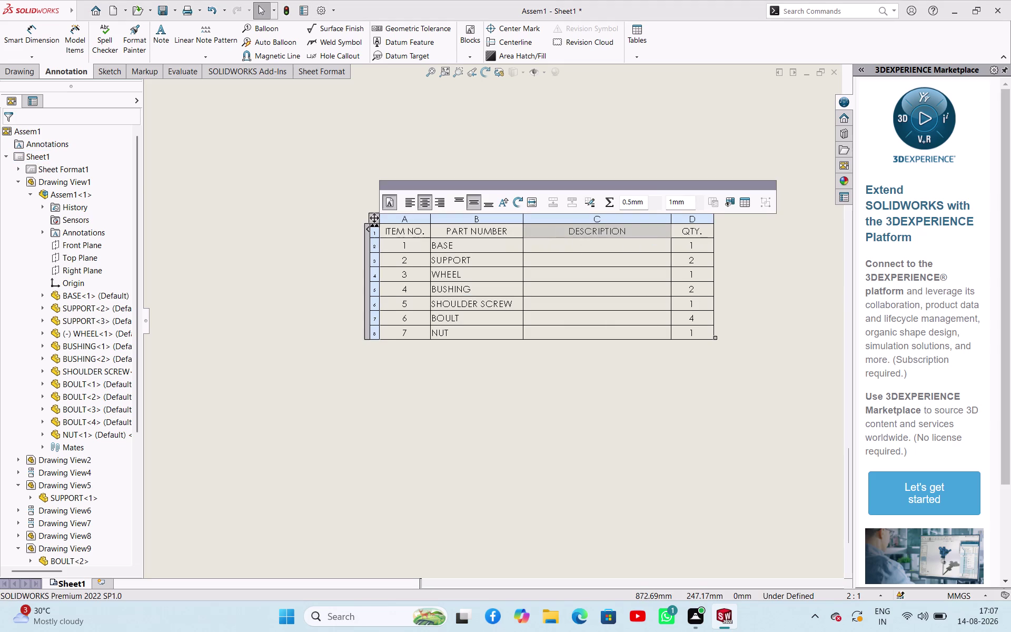
click(643, 198)
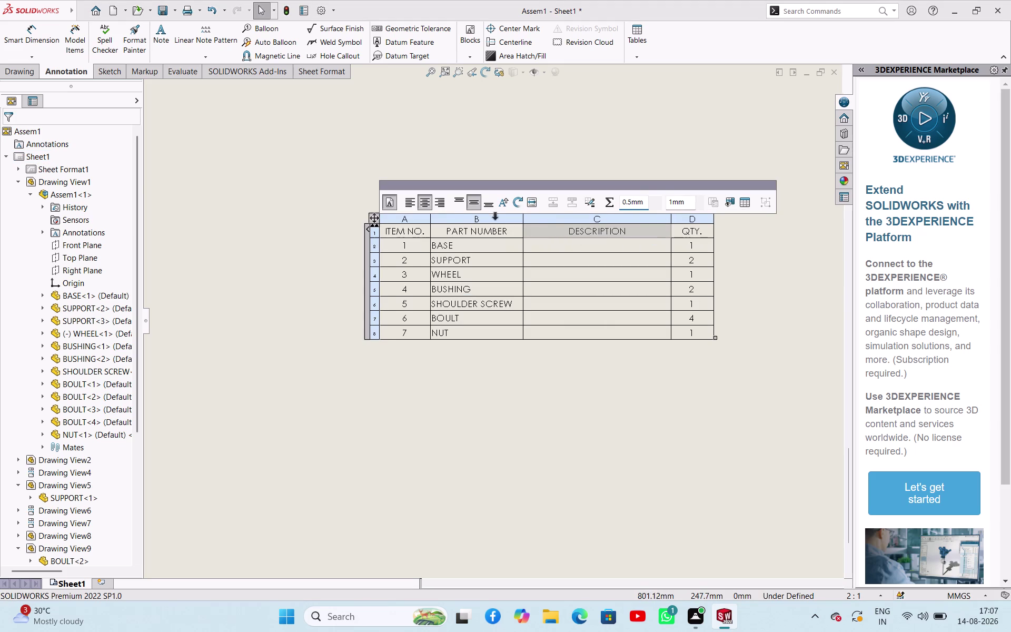
click(562, 375)
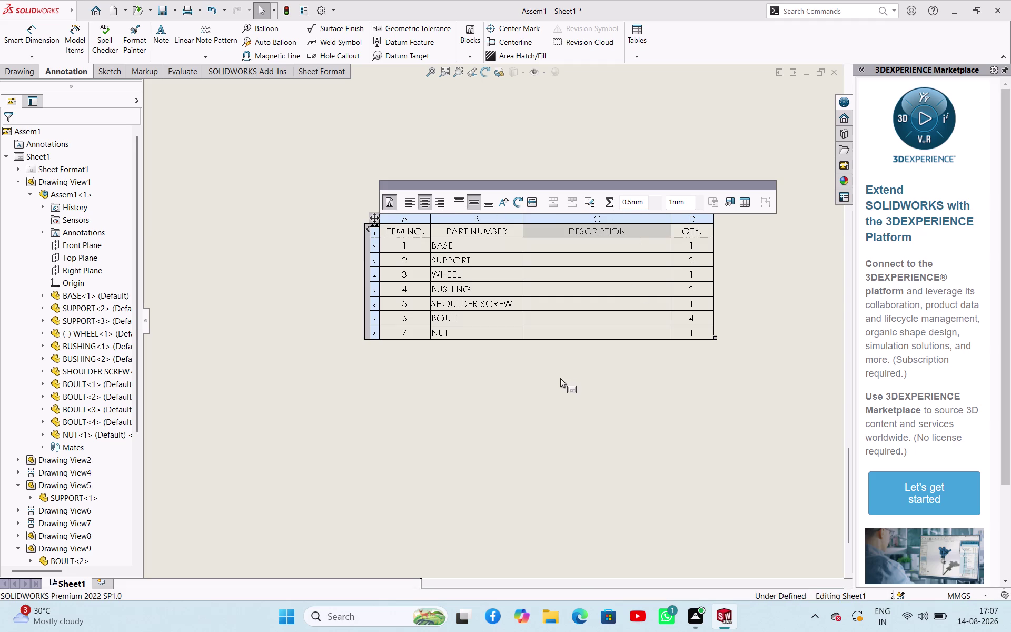
click(408, 405)
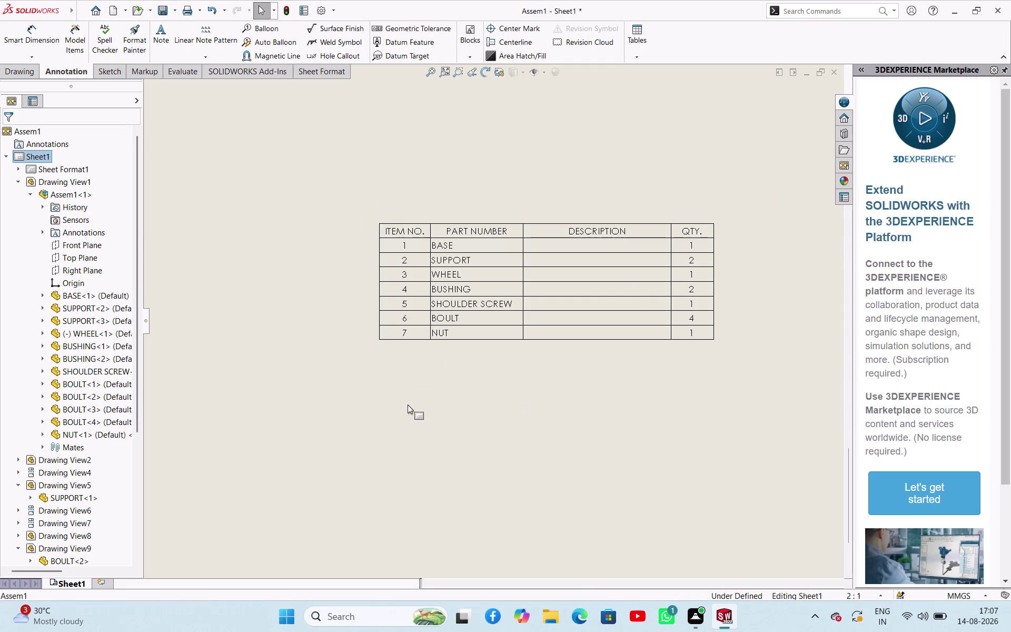
Zoom out and back in to check the table's position on the sheet.
scroll(up, 3)
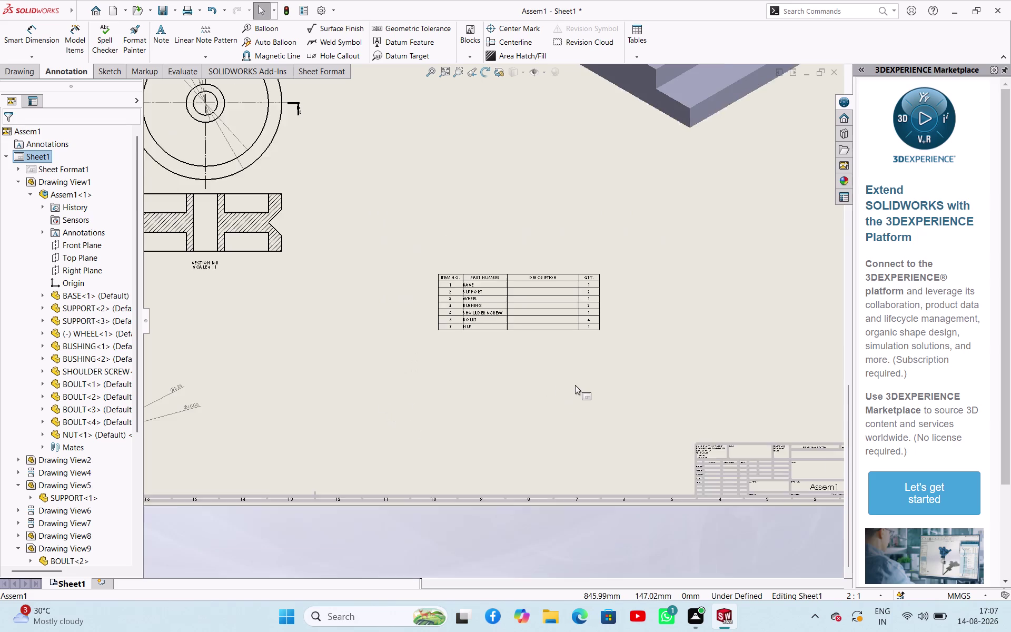
scroll(up, 3)
scroll(down, 3)
scroll(down, 3)
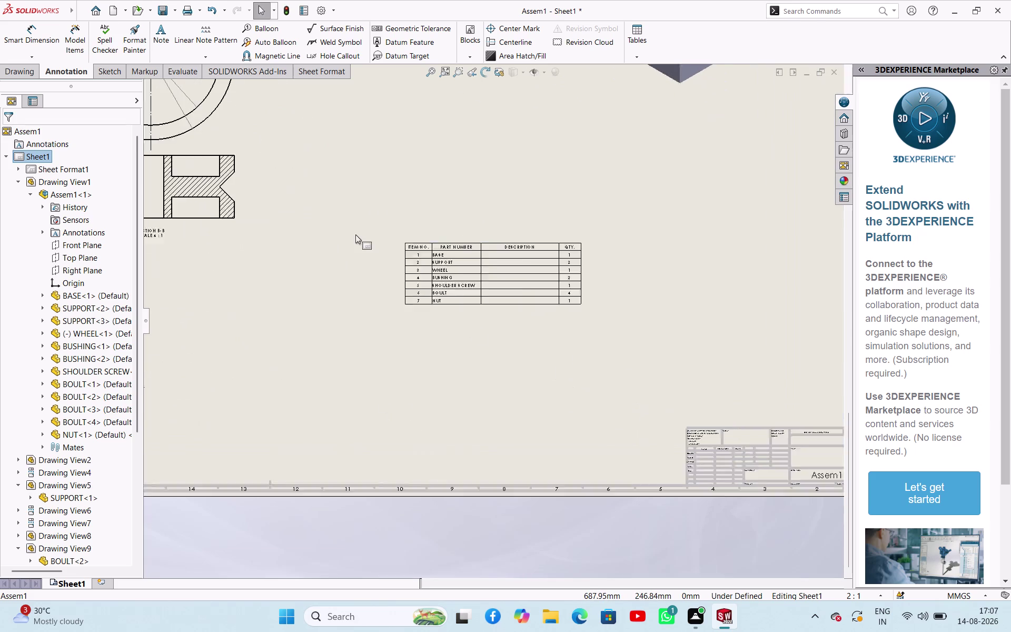
scroll(down, 3)
scroll(up, 3)
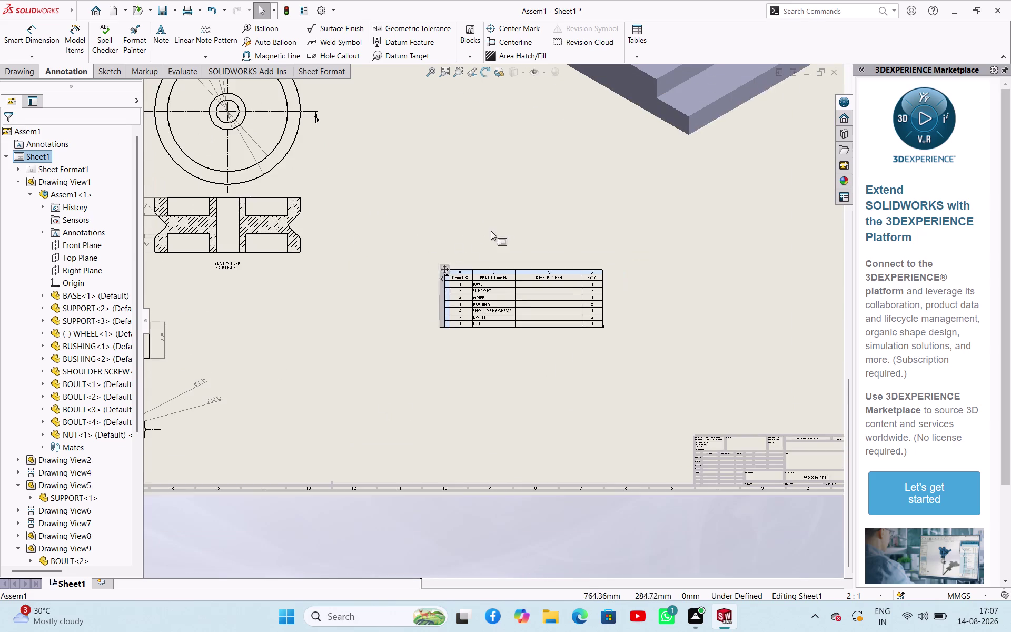
scroll(up, 3)
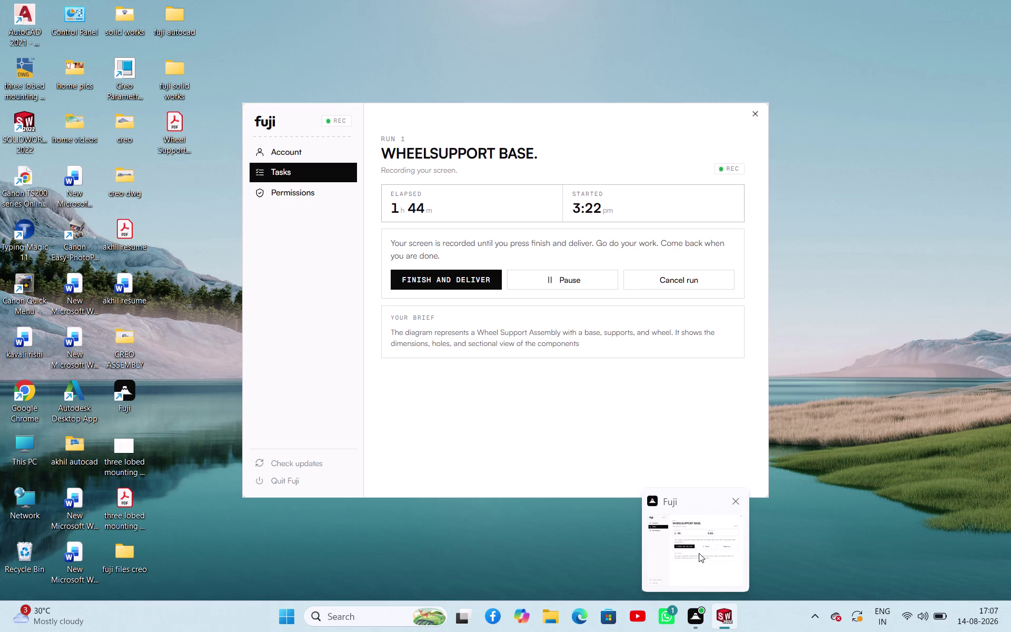